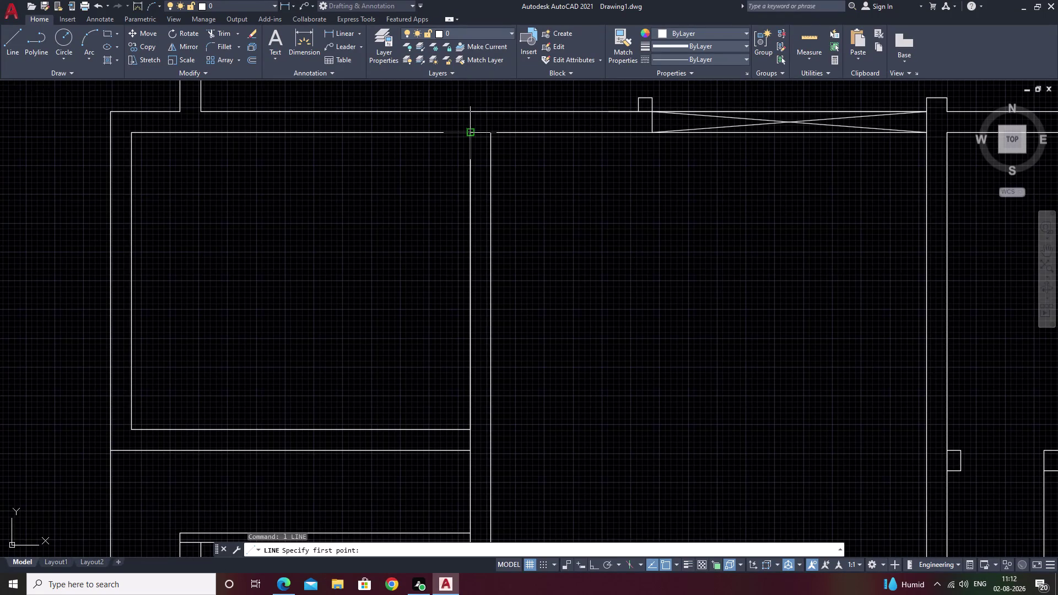
Attempt a line tracked 2' from the top wall, then cancel it.
text(l)
key(space)
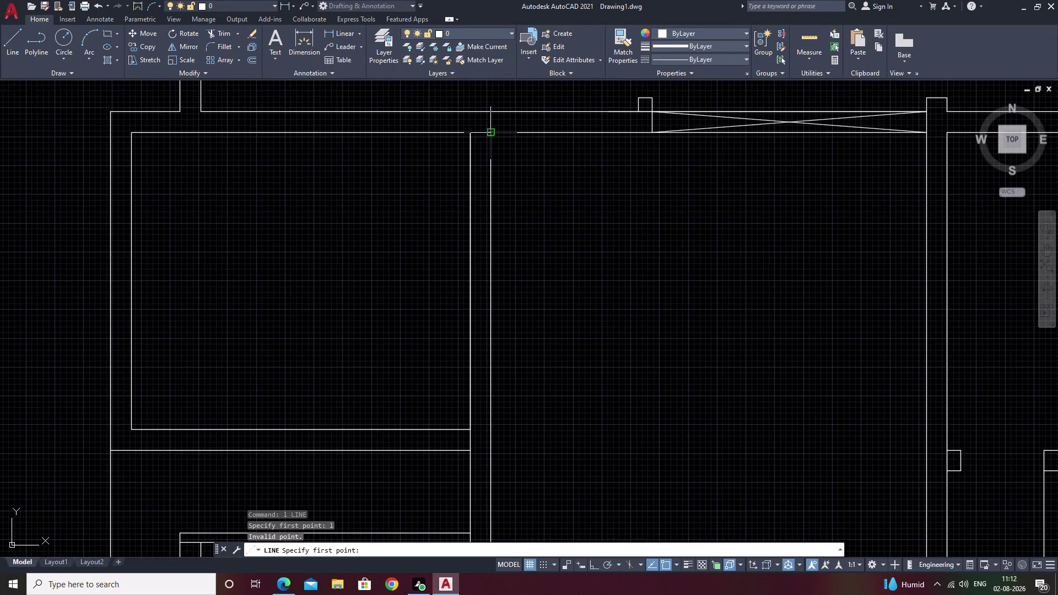
text(tk)
key(space)
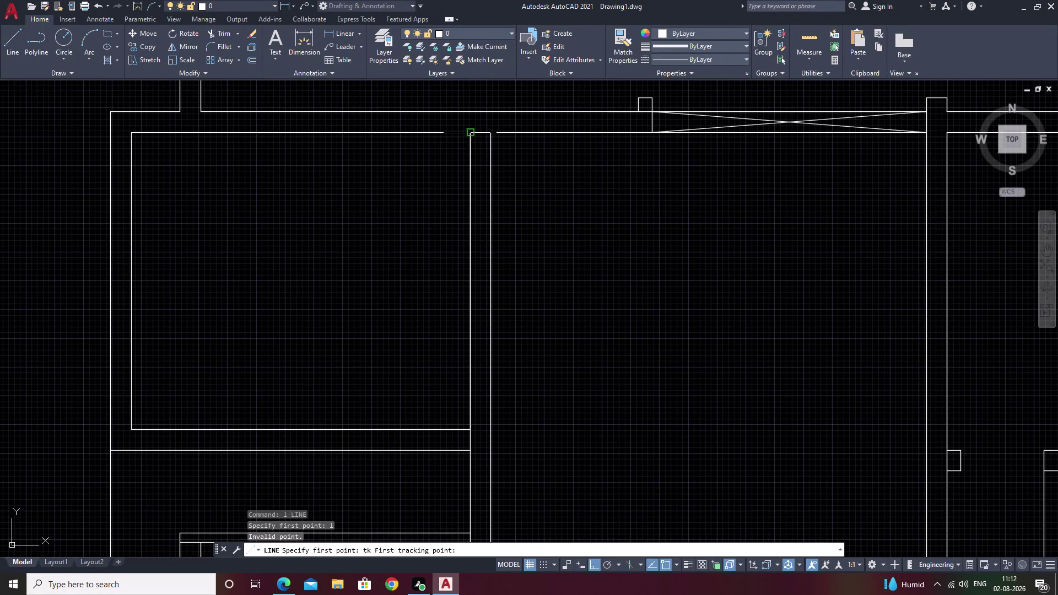
click(469, 134)
text(2)
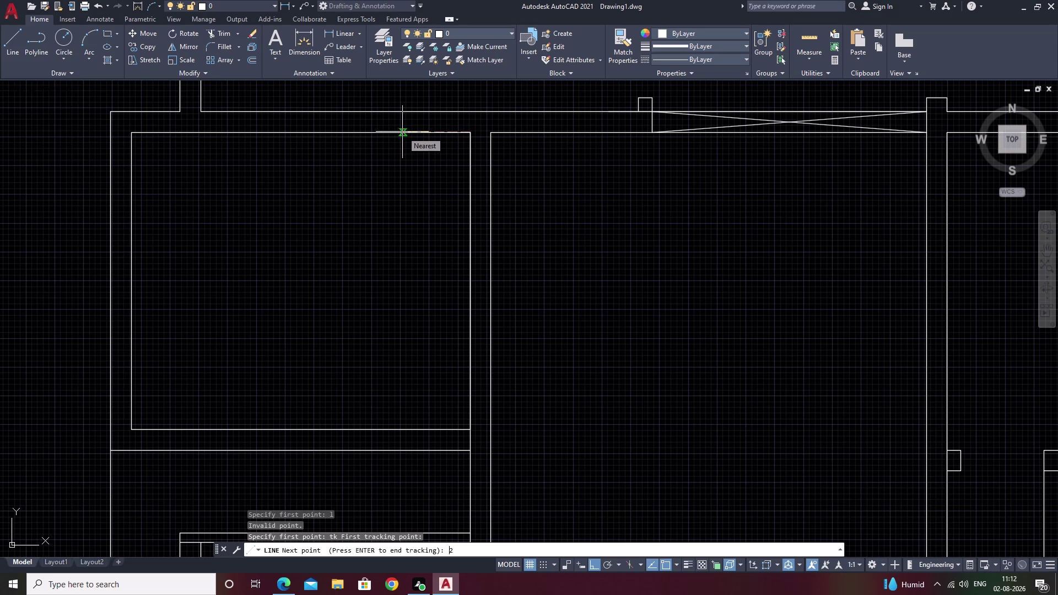
text(')
key(space)
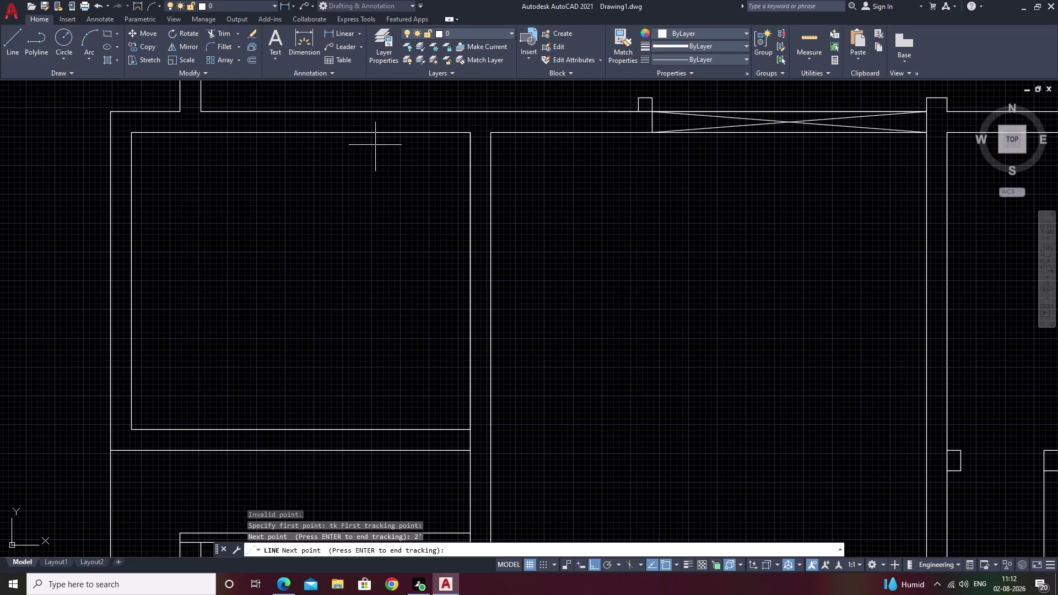
key(Escape)
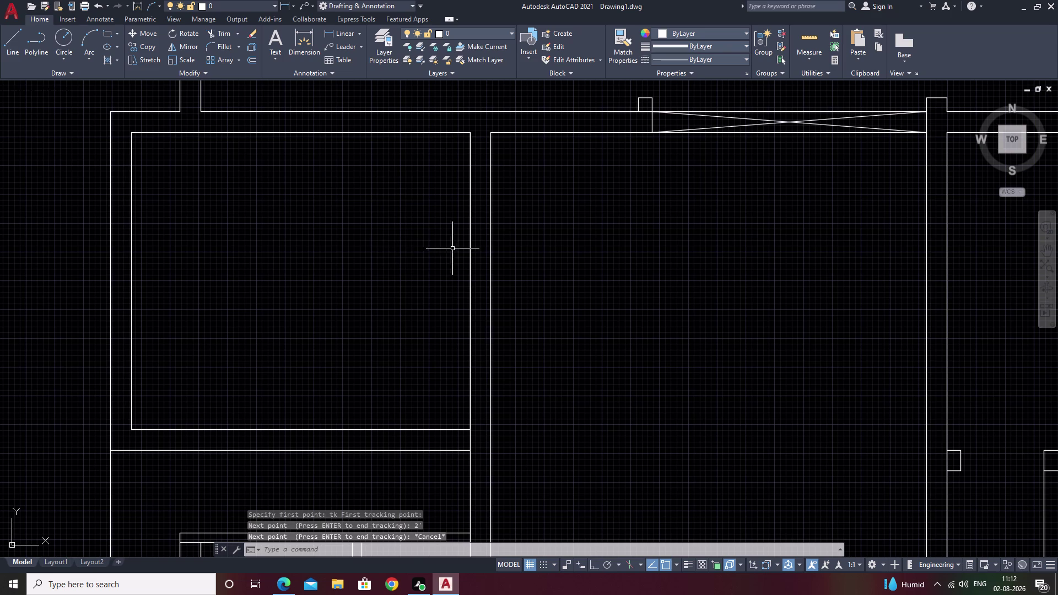
Draw a horizontal line tracked 2' and 5' from the top wall, ending at the right wall.
text(l)
key(space)
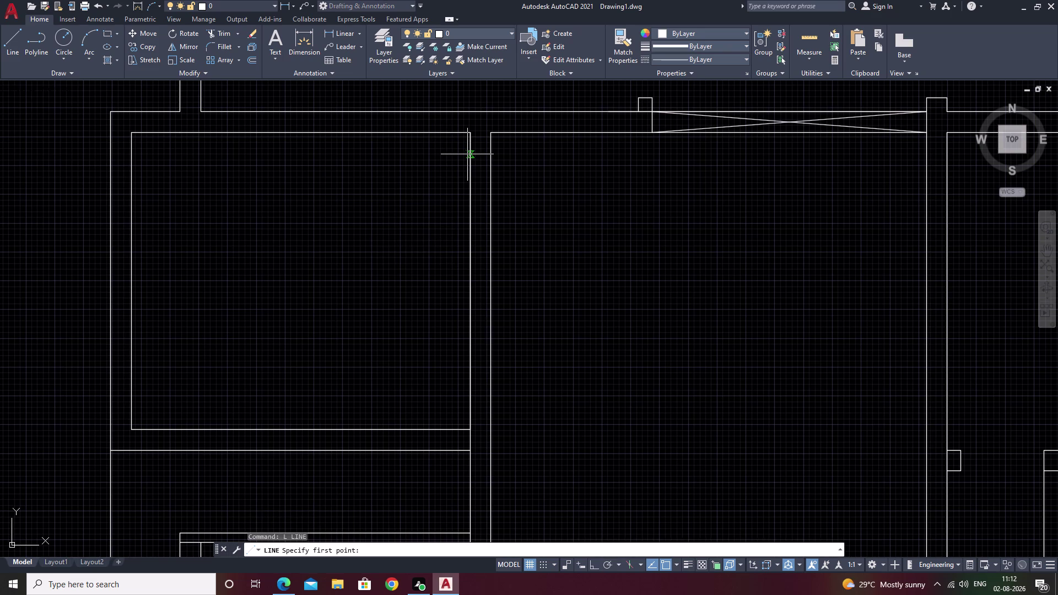
text(tk)
key(space)
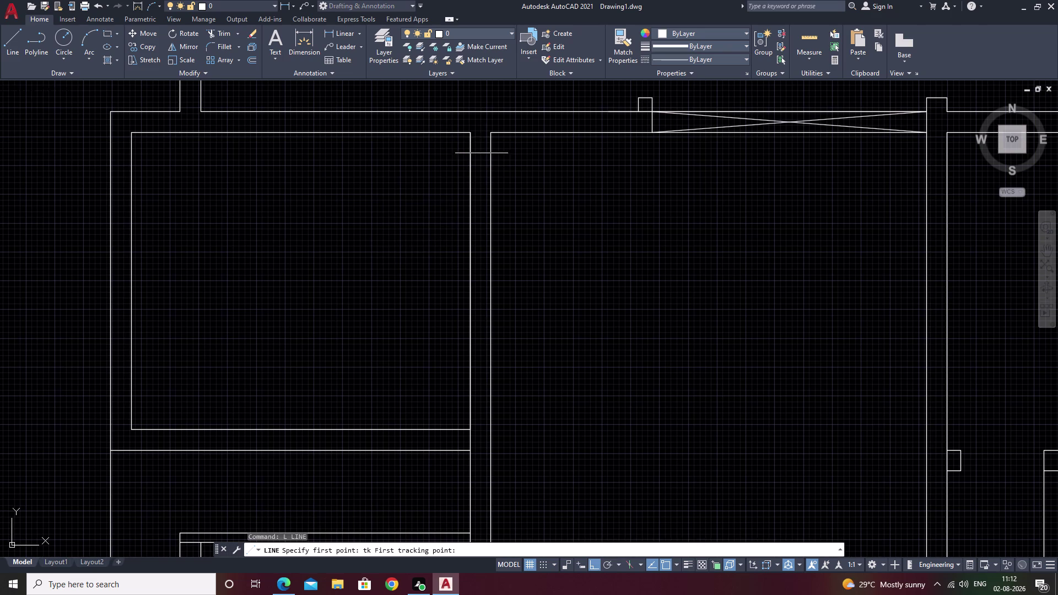
click(470, 134)
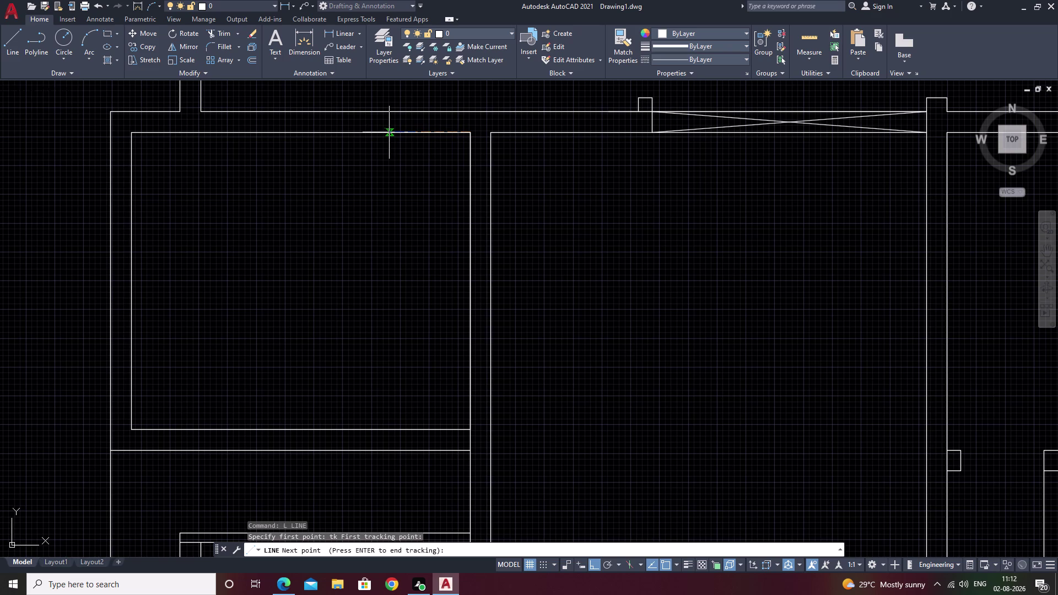
text(2')
key(space)
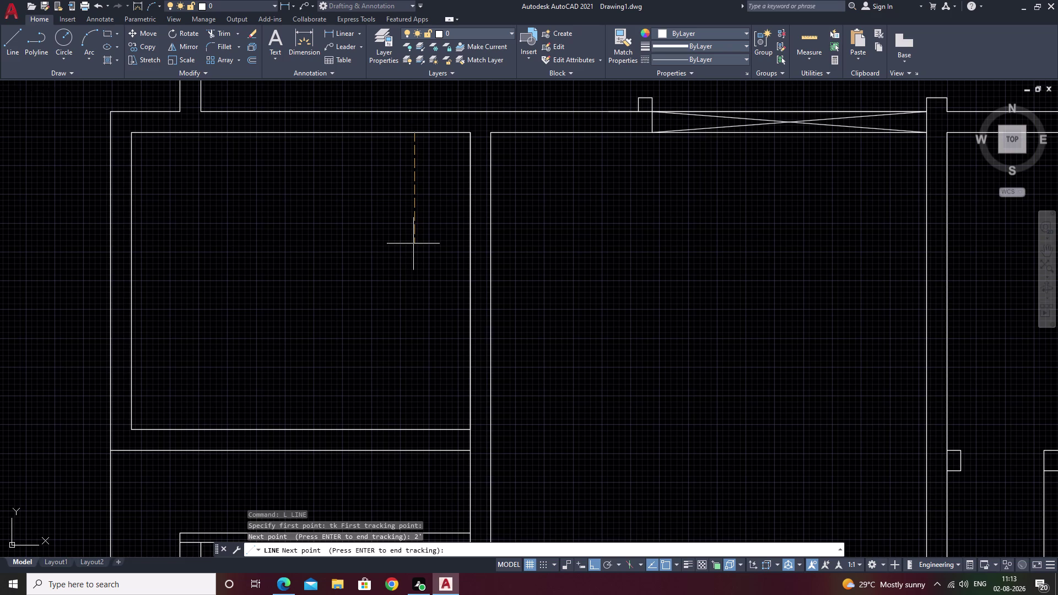
key(5)
key(apostrophe)
key(space)
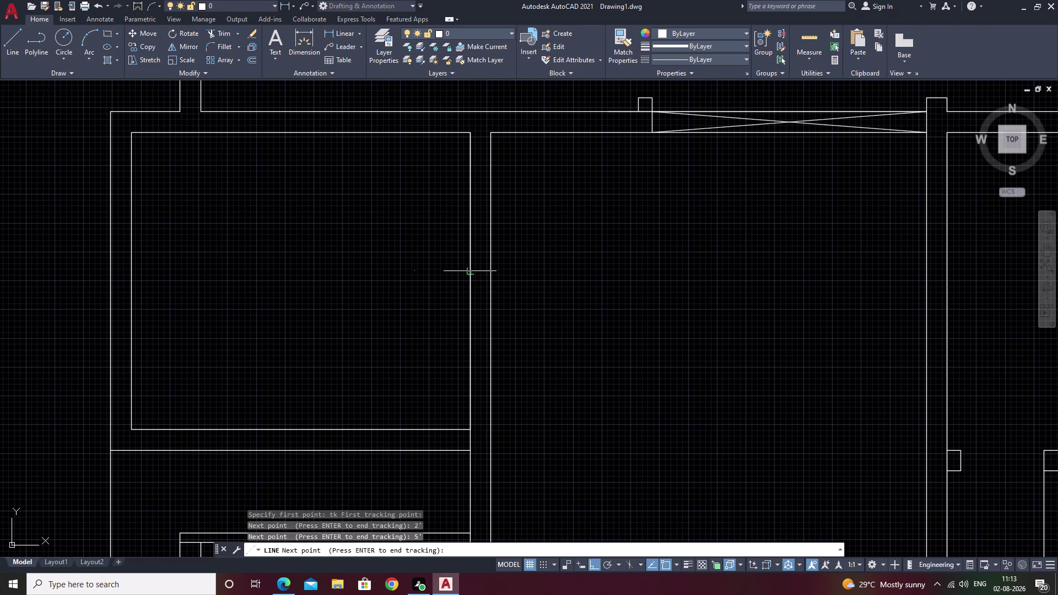
click(415, 272)
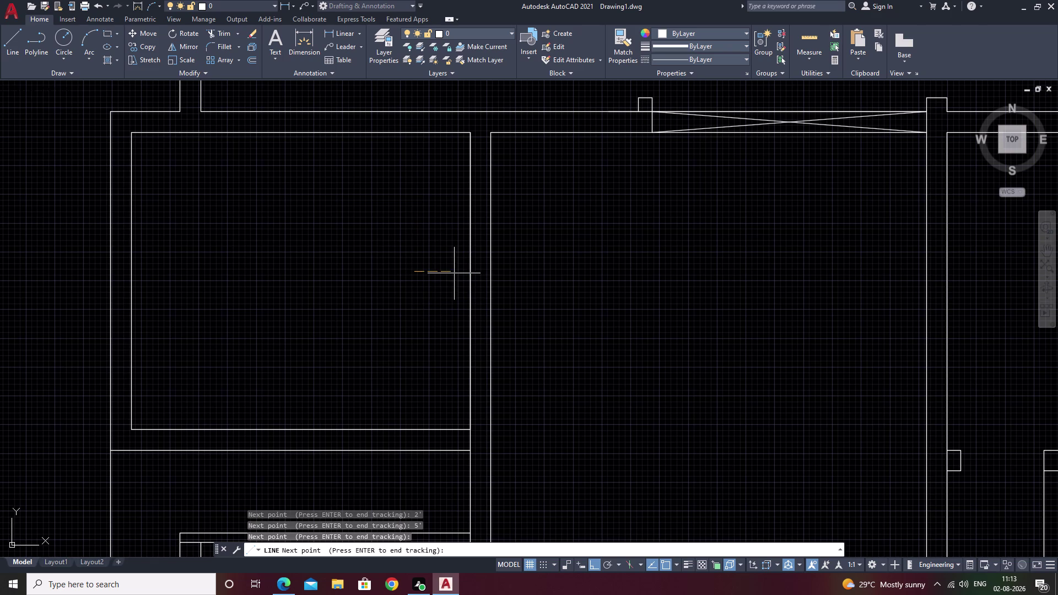
key(space)
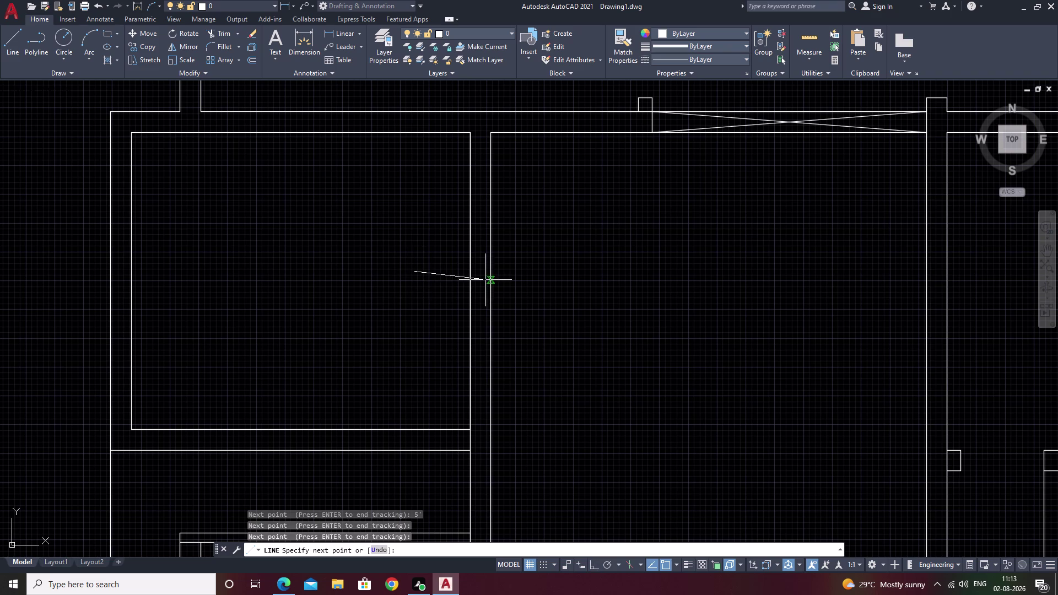
key(F8)
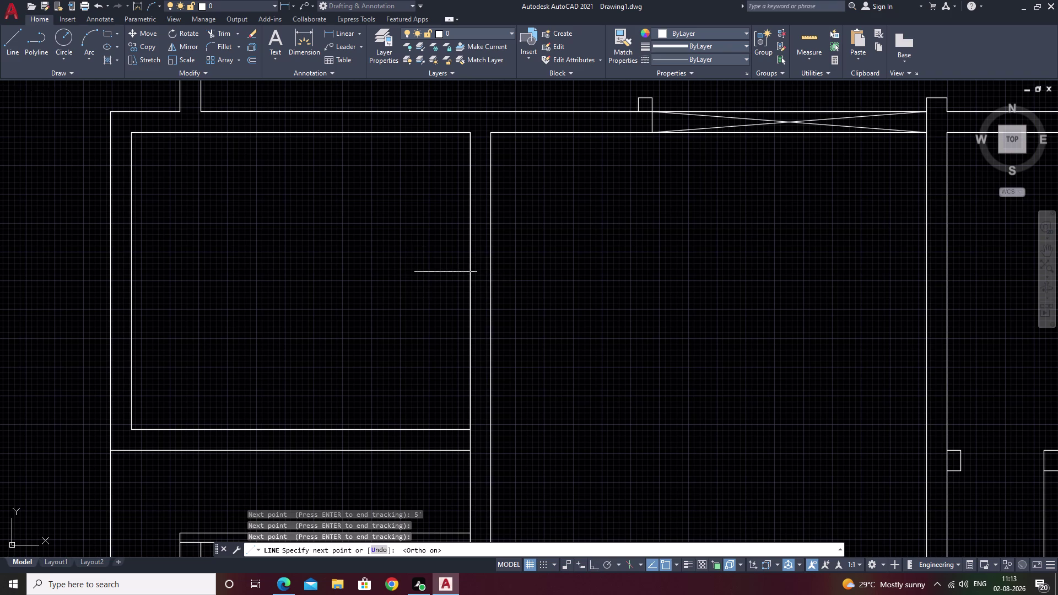
click(467, 273)
key(Escape)
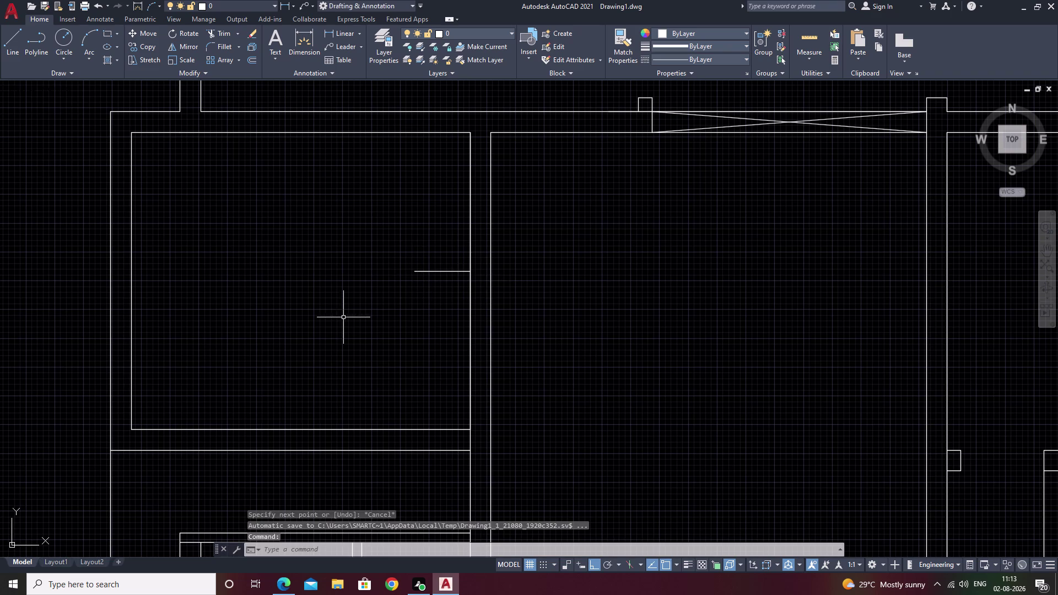
Draw a vertical line from the short line's left end up to the top wall.
text(l)
key(space)
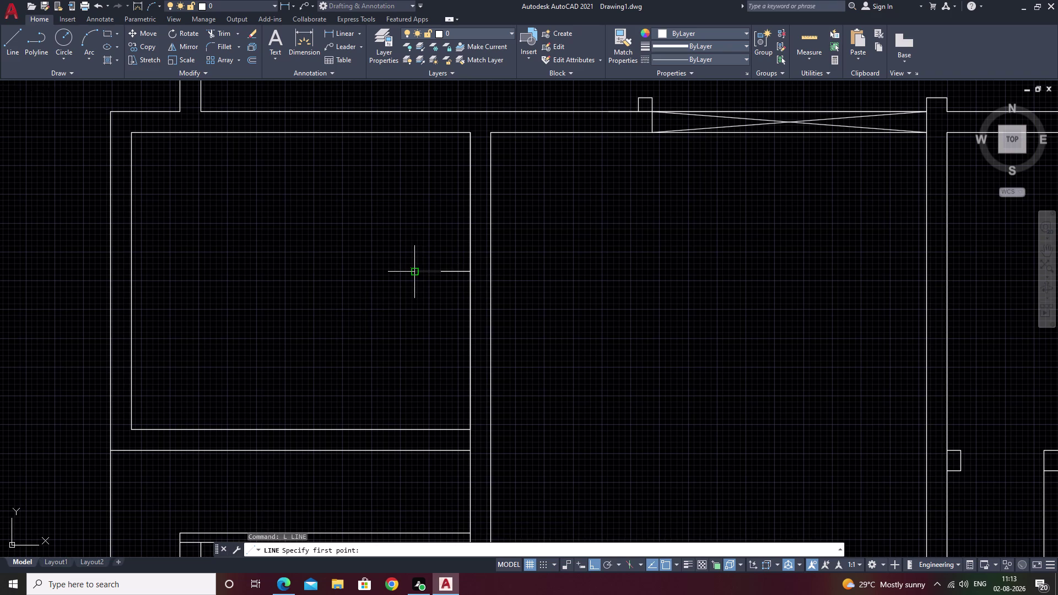
click(415, 270)
click(413, 132)
key(Escape)
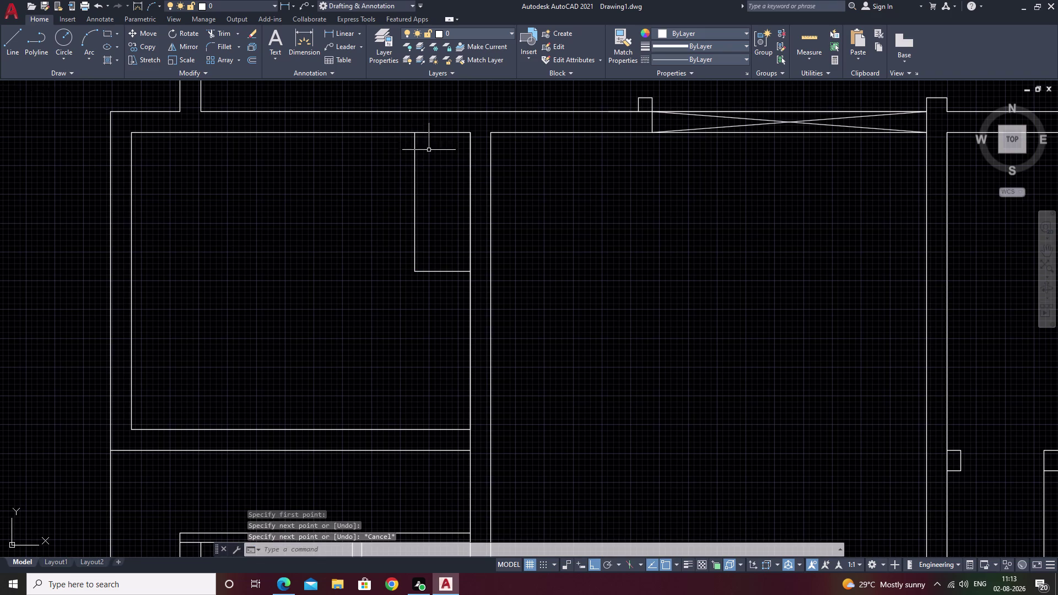
scroll(down, 3)
middle_drag(395, 353, 452, 316)
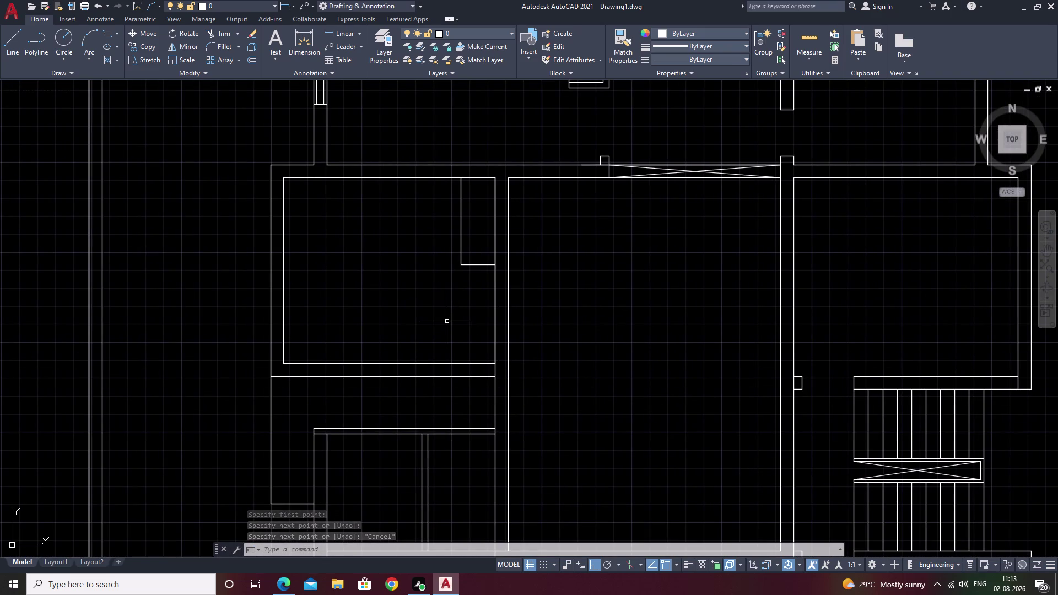
middle_click(447, 322)
key(Escape)
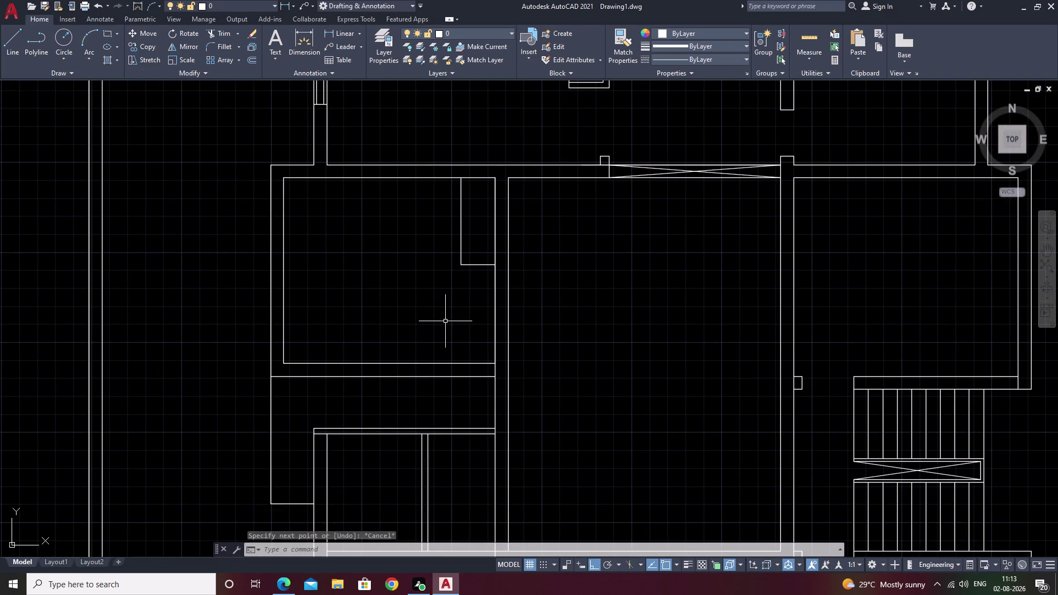
text(o)
key(space)
Offset the short horizontal partition line 4 inches downward.
text(4)
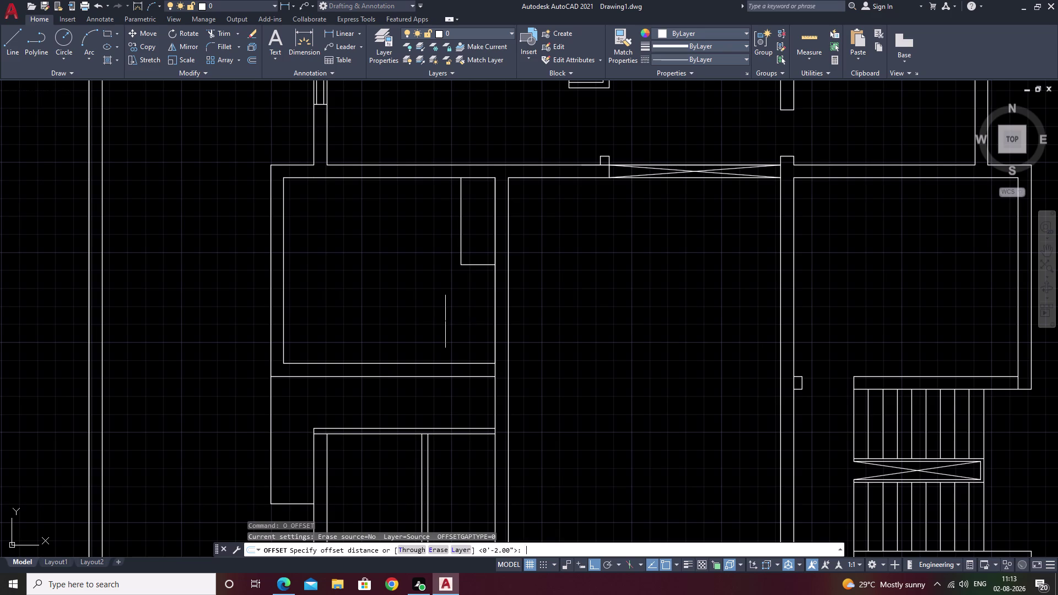
key(space)
double_click(470, 265)
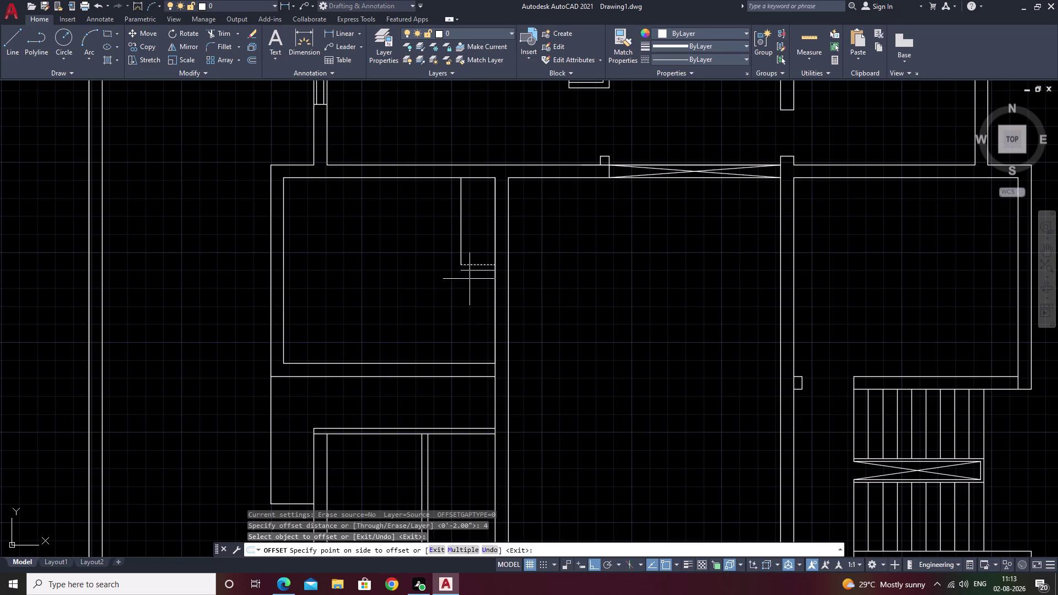
click(471, 282)
key(Escape)
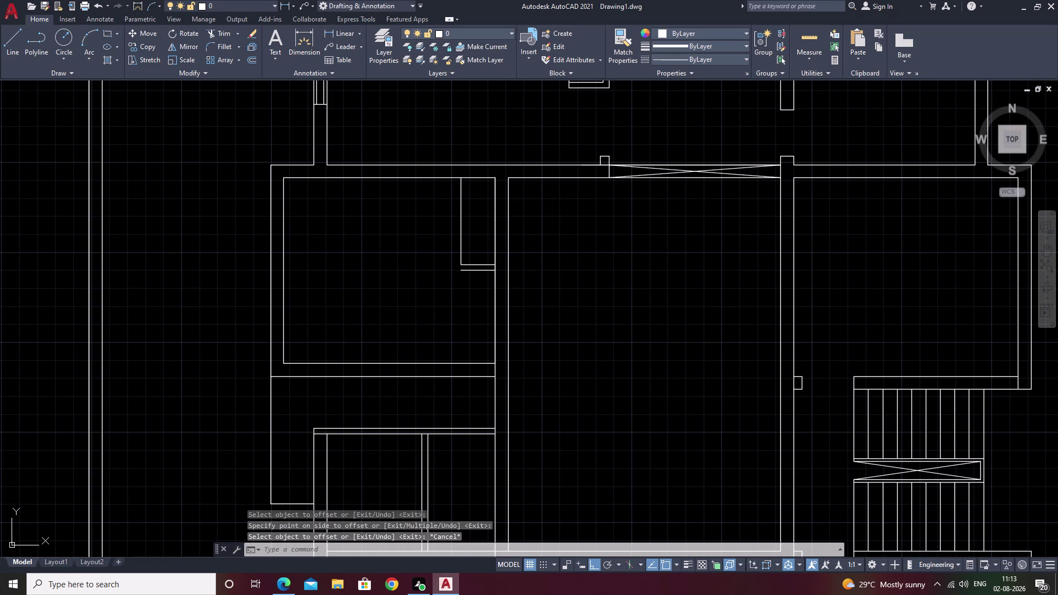
middle_drag(441, 298, 496, 312)
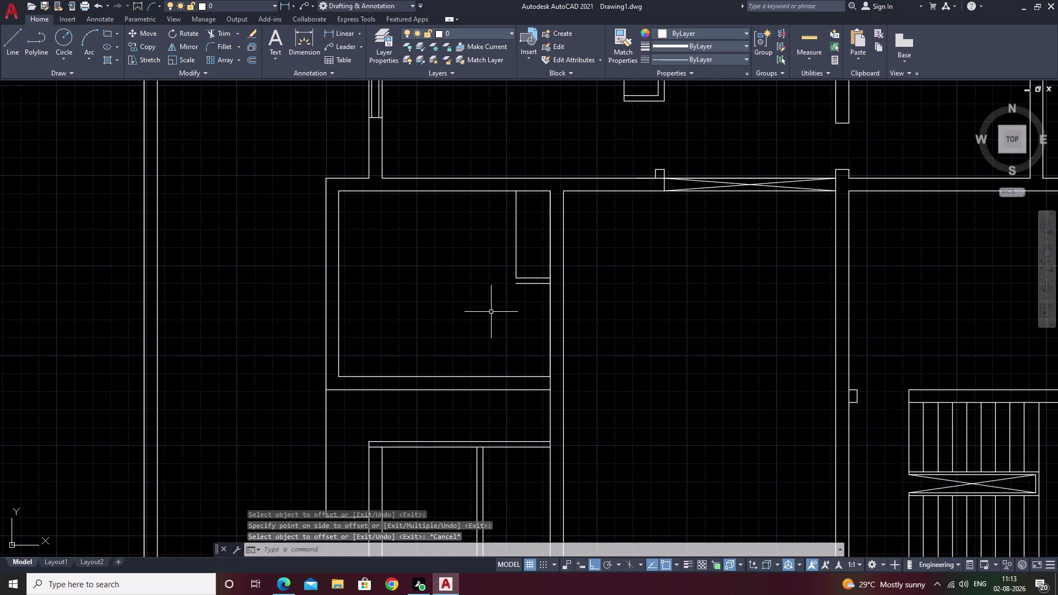
Extend the vertical side line down to meet the new offset line.
text(ex)
key(space)
scroll(up, 3)
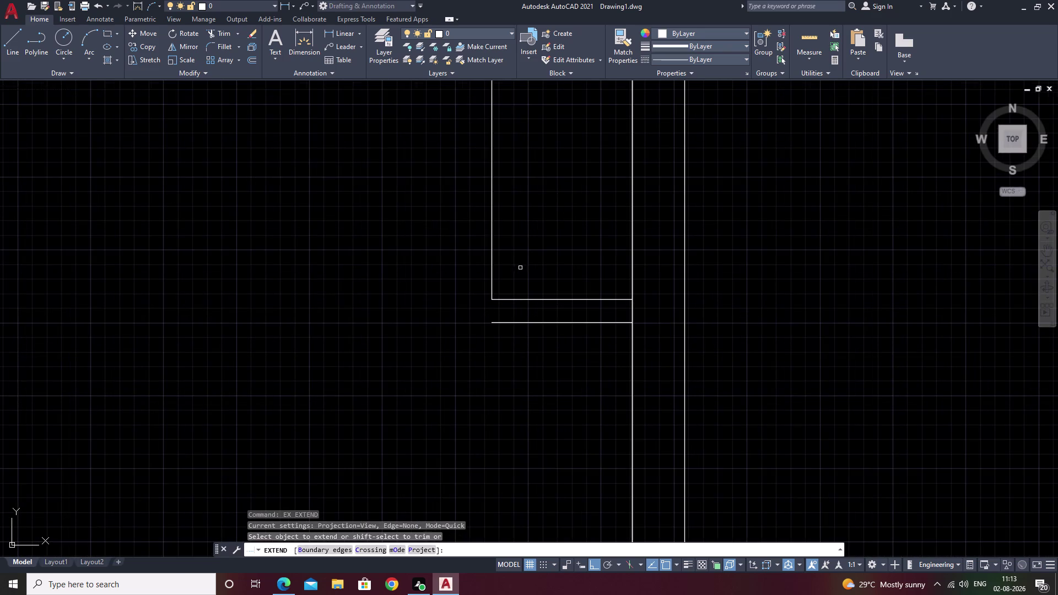
click(490, 278)
key(space)
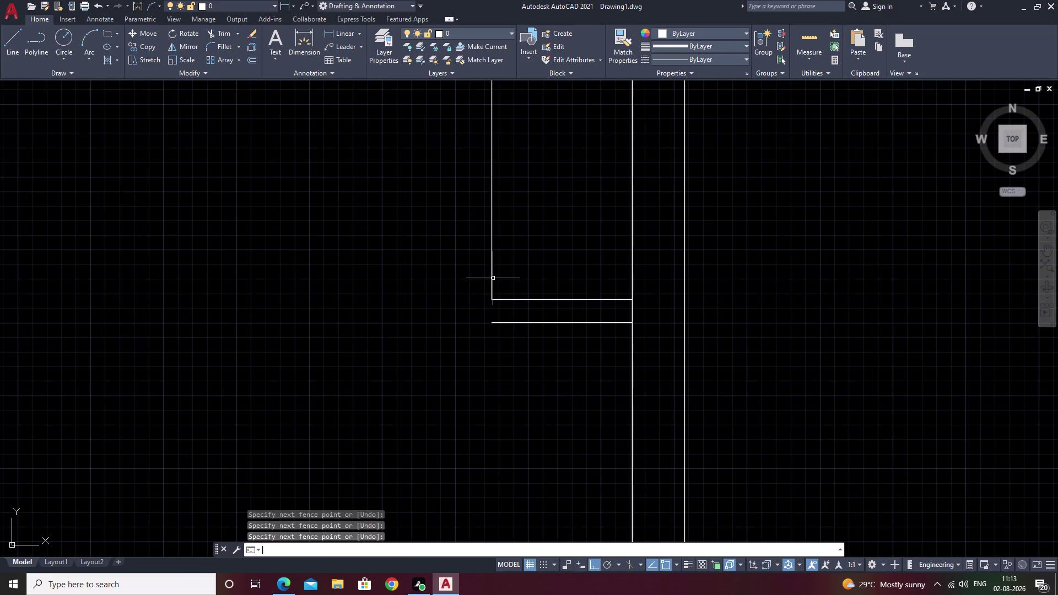
key(space)
click(492, 271)
key(Escape)
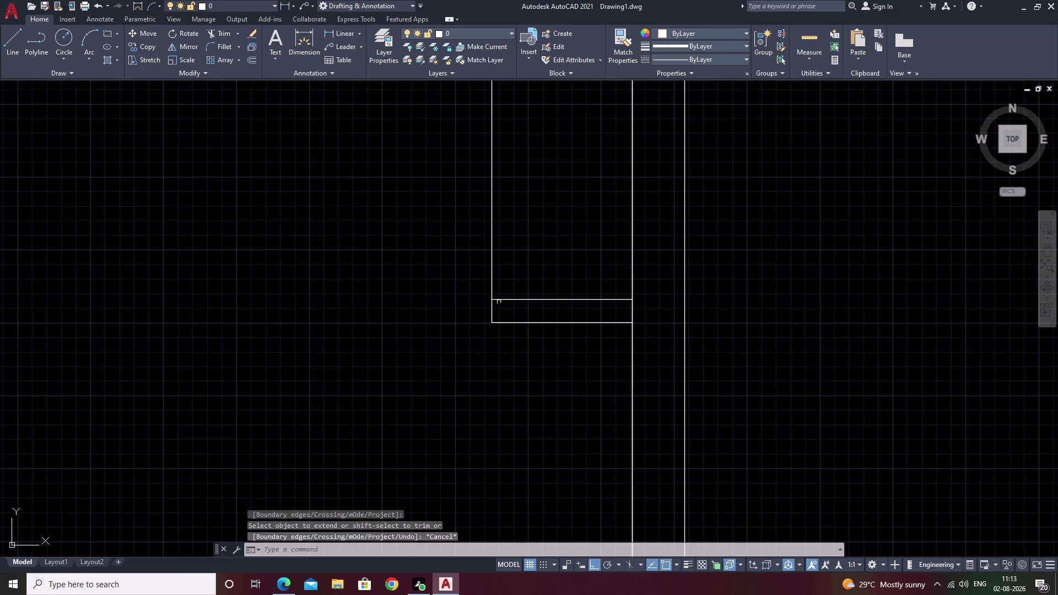
middle_drag(317, 510, 551, 447)
middle_drag(221, 428, 631, 387)
scroll(down, 3)
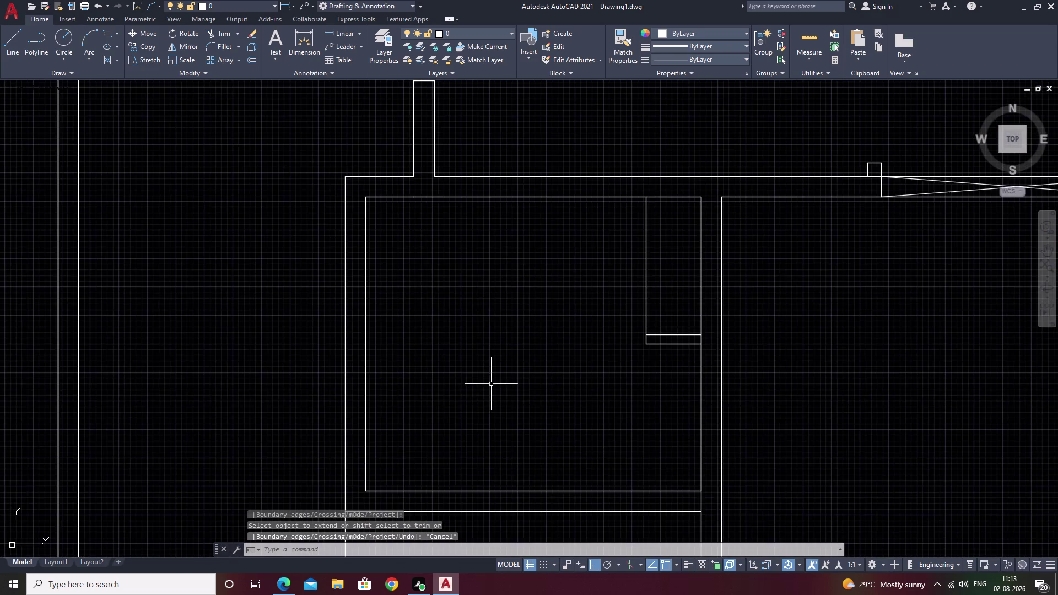
middle_drag(481, 384, 582, 367)
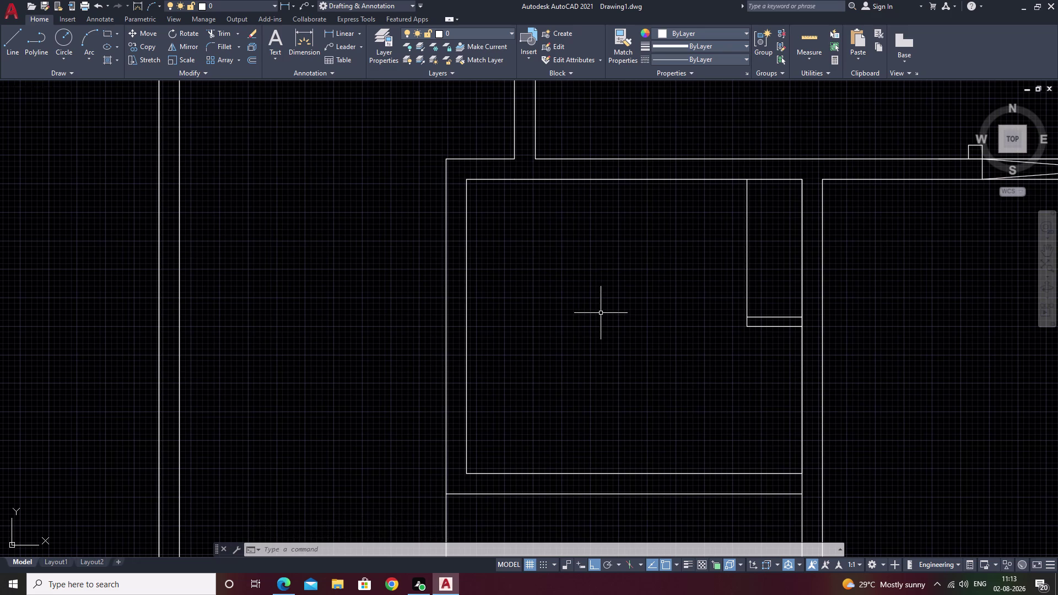
middle_drag(601, 313, 678, 371)
Draw a short line across the left wall starting at its midpoint, using m2p.
key(Escape)
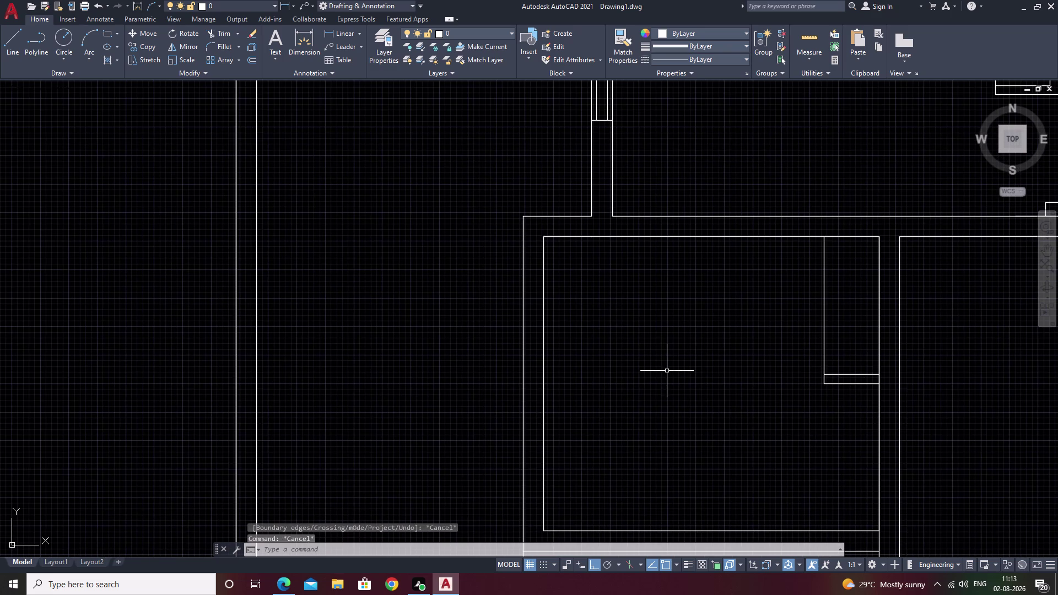
text(l)
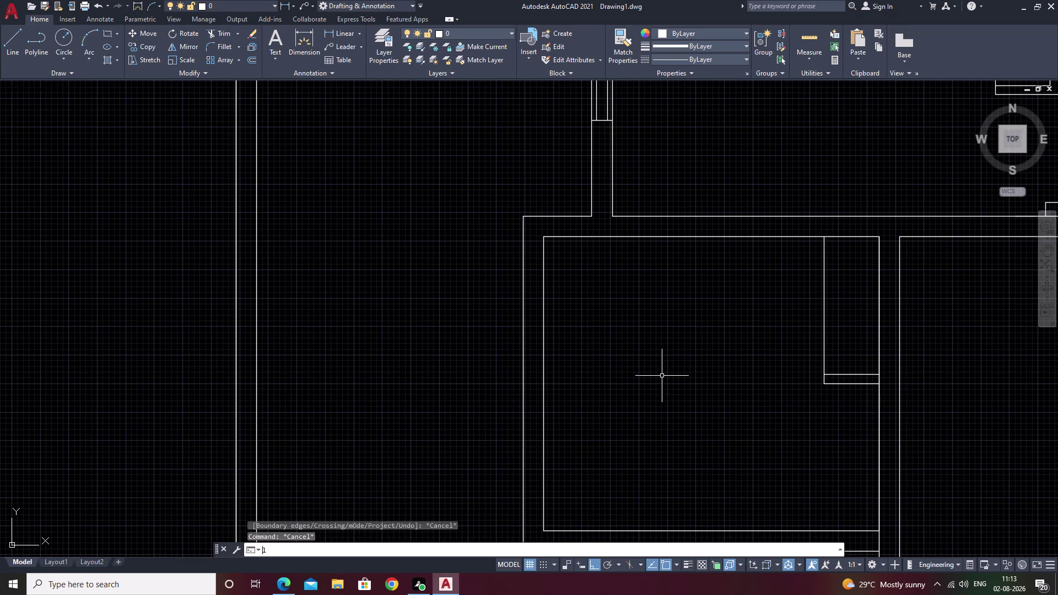
key(space)
text(m)
text(2p)
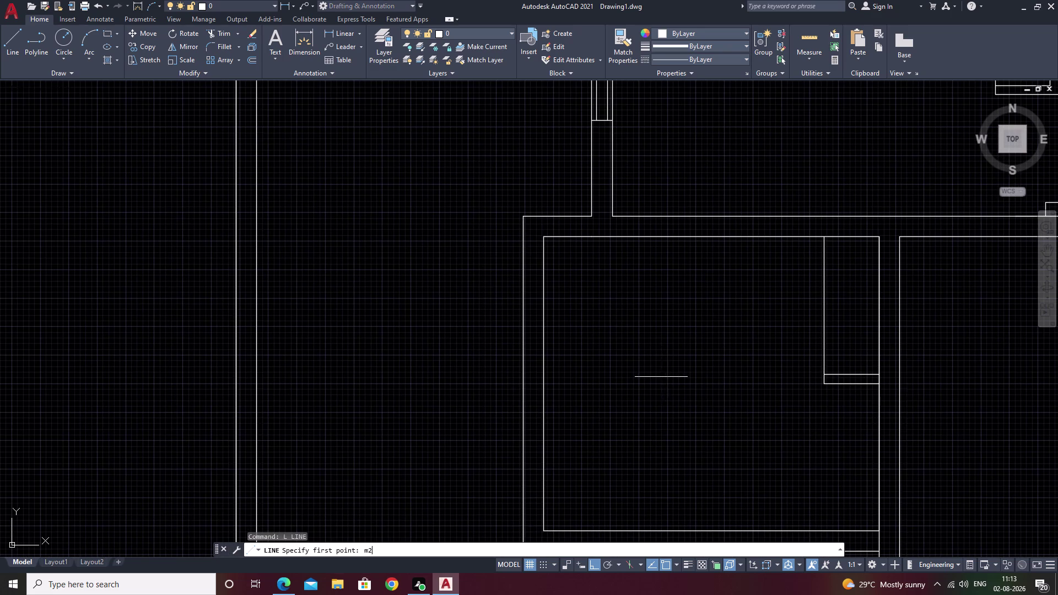
key(space)
click(544, 530)
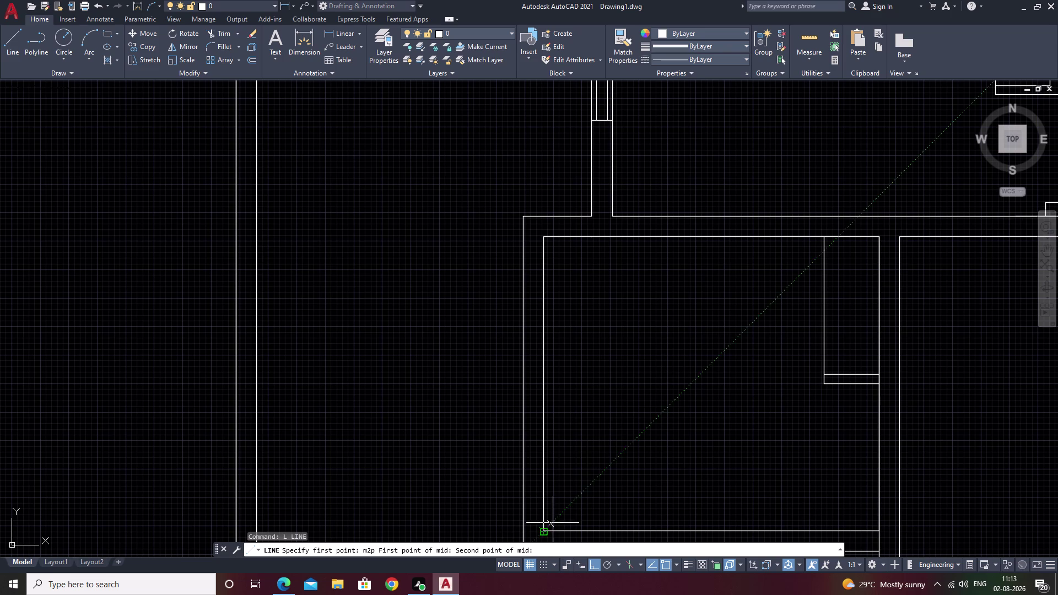
click(543, 238)
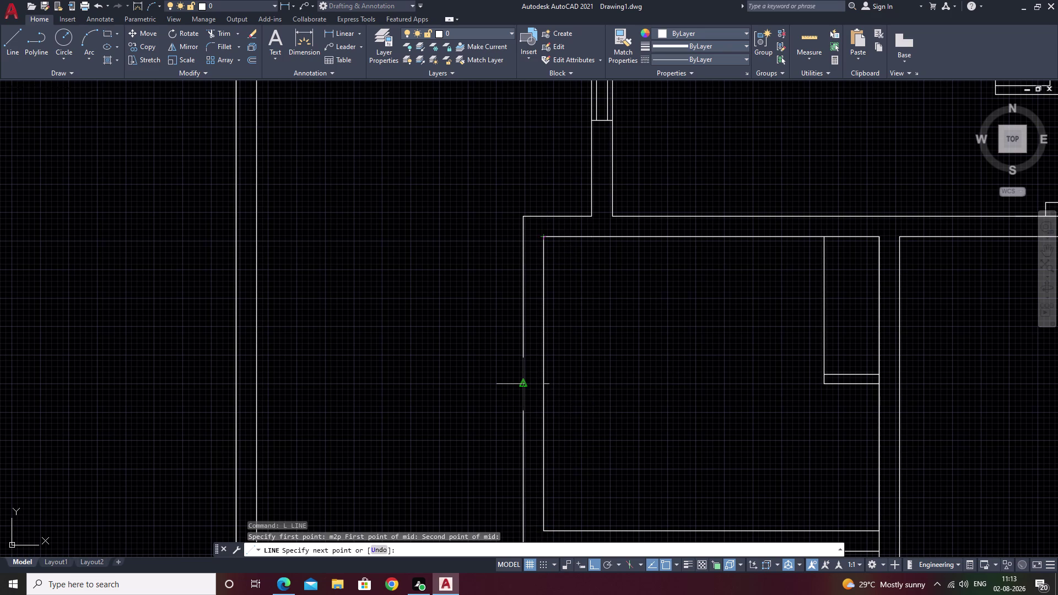
click(525, 383)
right_click(525, 383)
key(Escape)
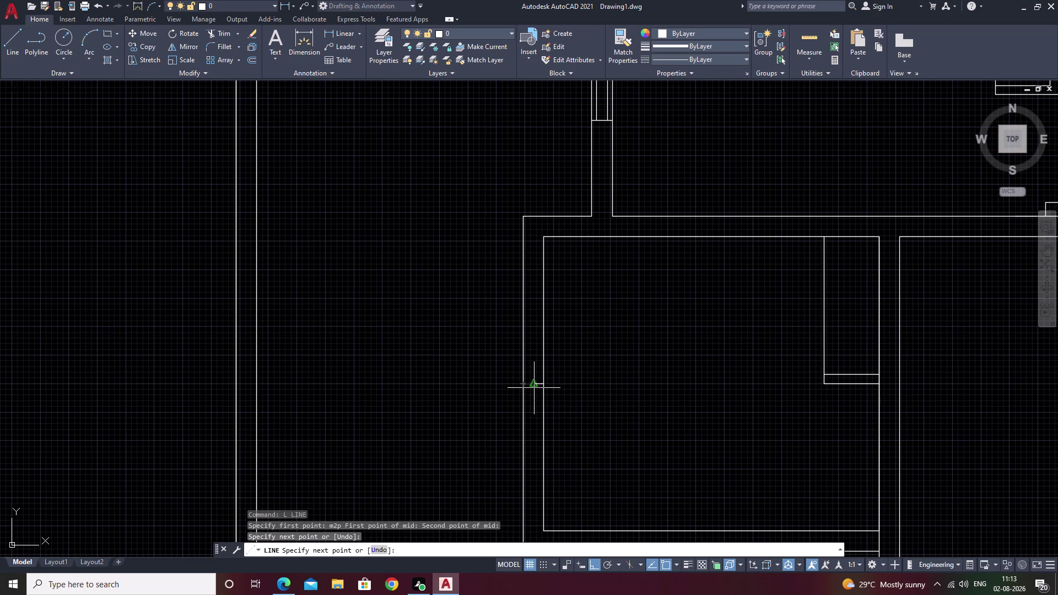
key(Escape)
text(o)
key(space)
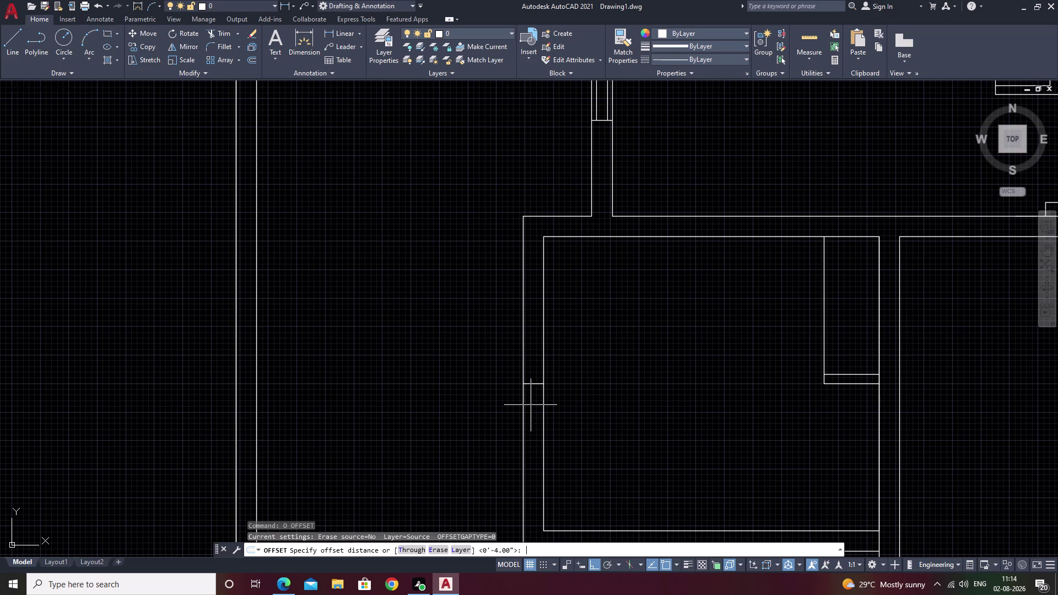
Offset the wall cross line 2.5' twice along the left wall.
scroll(down, 3)
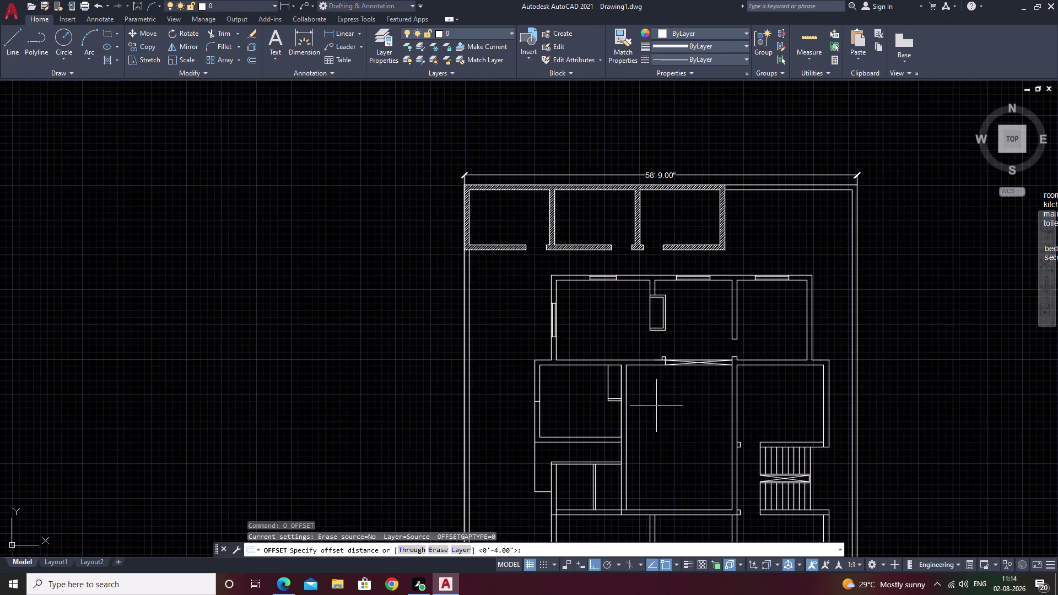
middle_drag(671, 404, 357, 466)
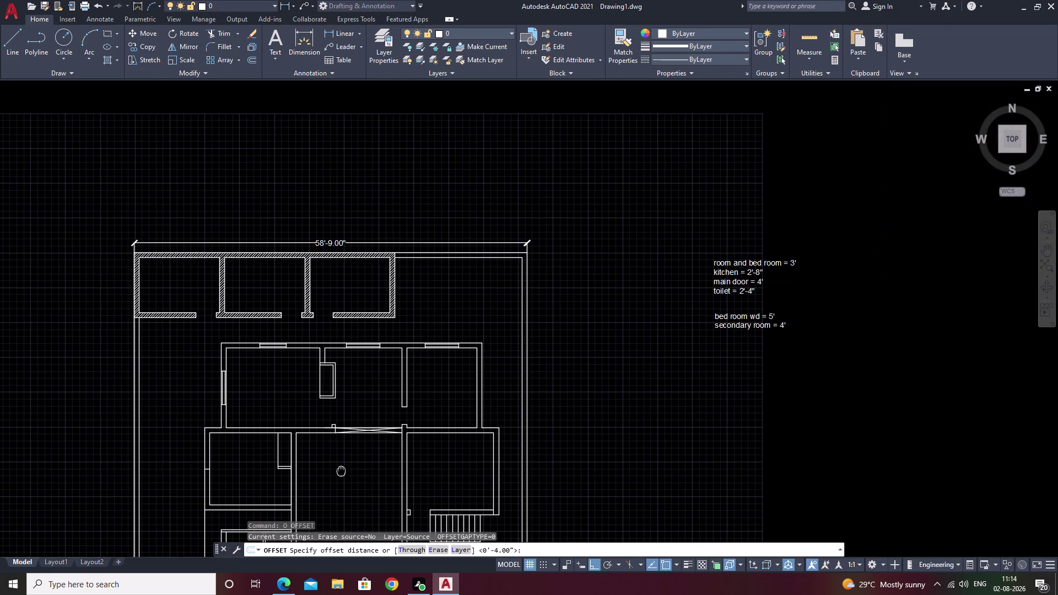
middle_drag(356, 465, 619, 410)
middle_drag(559, 418, 473, 414)
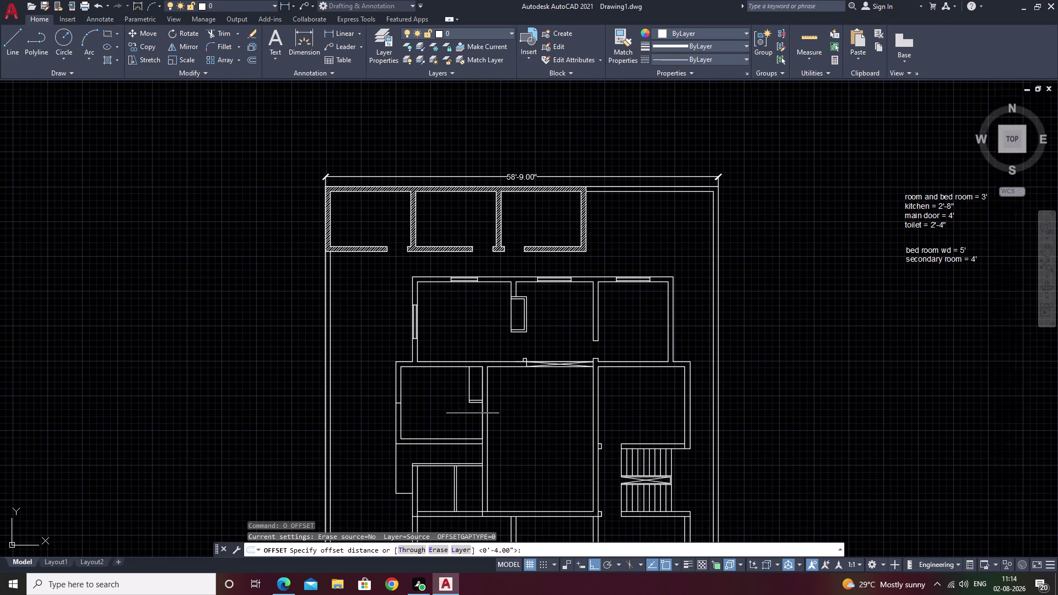
scroll(up, 3)
middle_drag(447, 415, 818, 364)
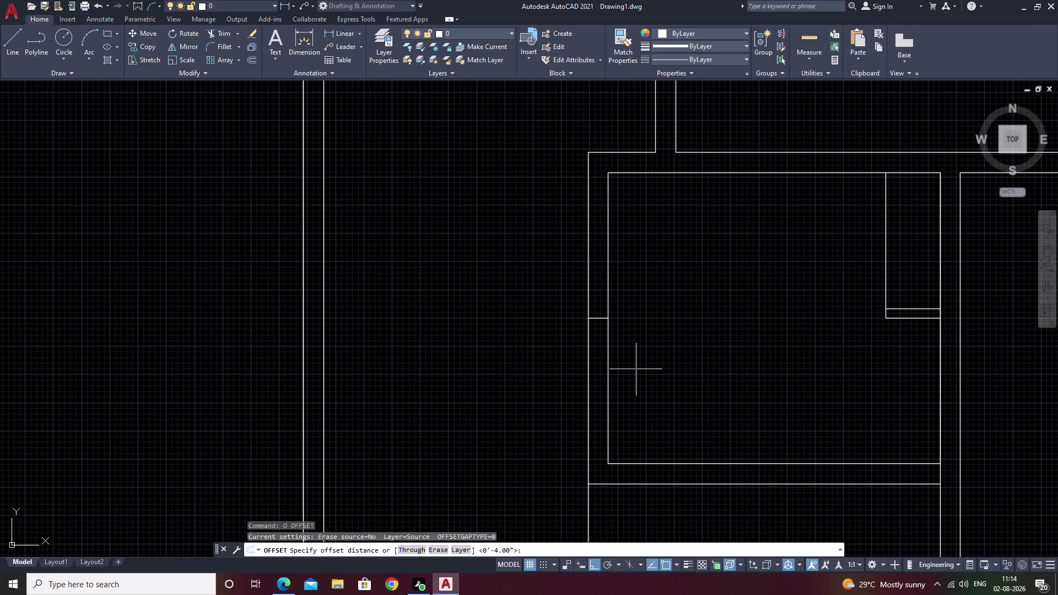
text(2.7)
key(BackSpace)
key(5)
text(')
key(space)
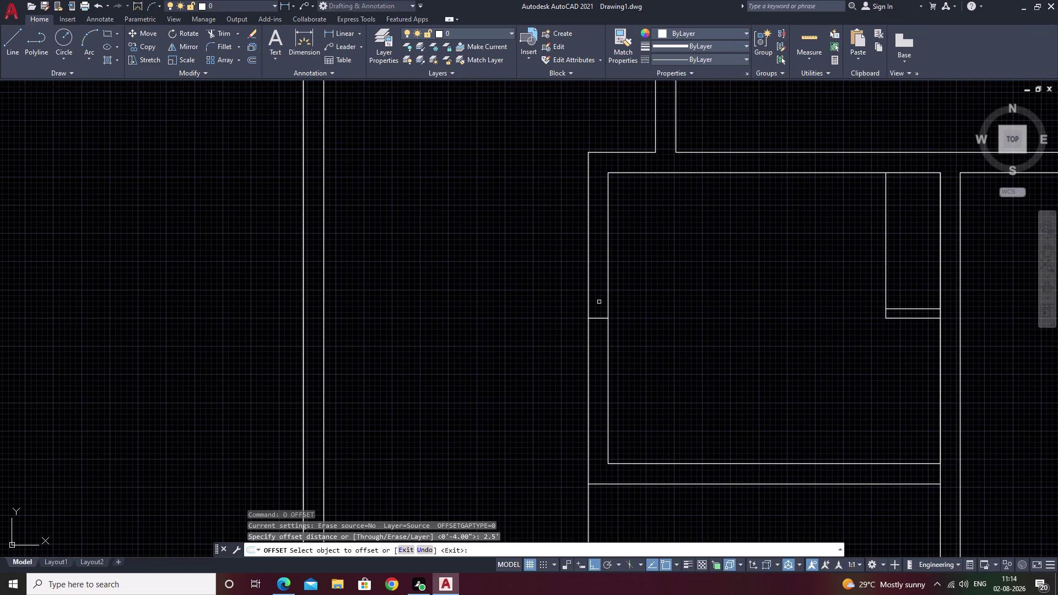
scroll(up, 3)
click(597, 327)
click(600, 247)
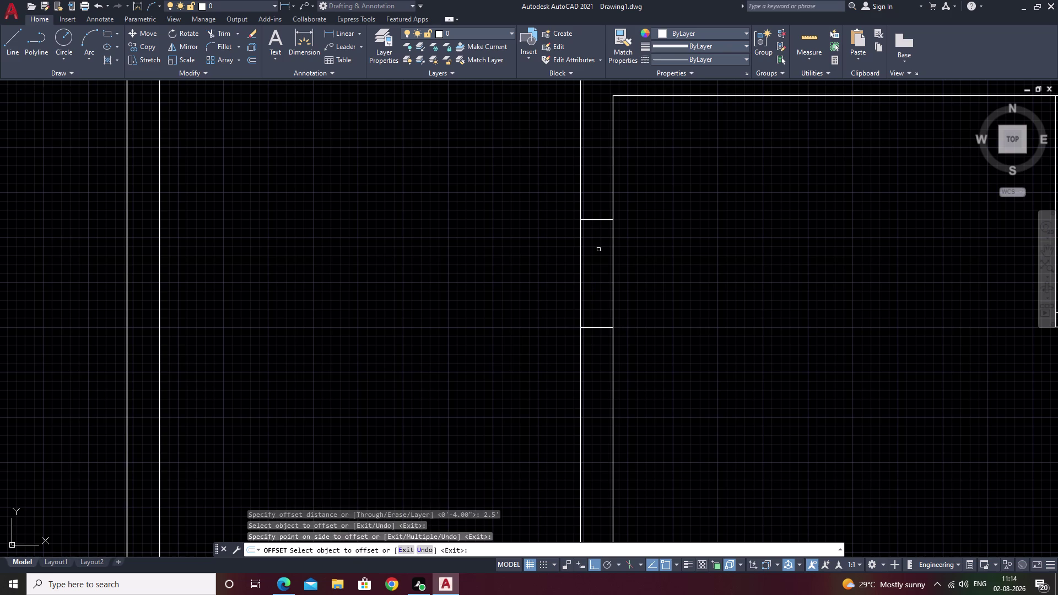
click(596, 328)
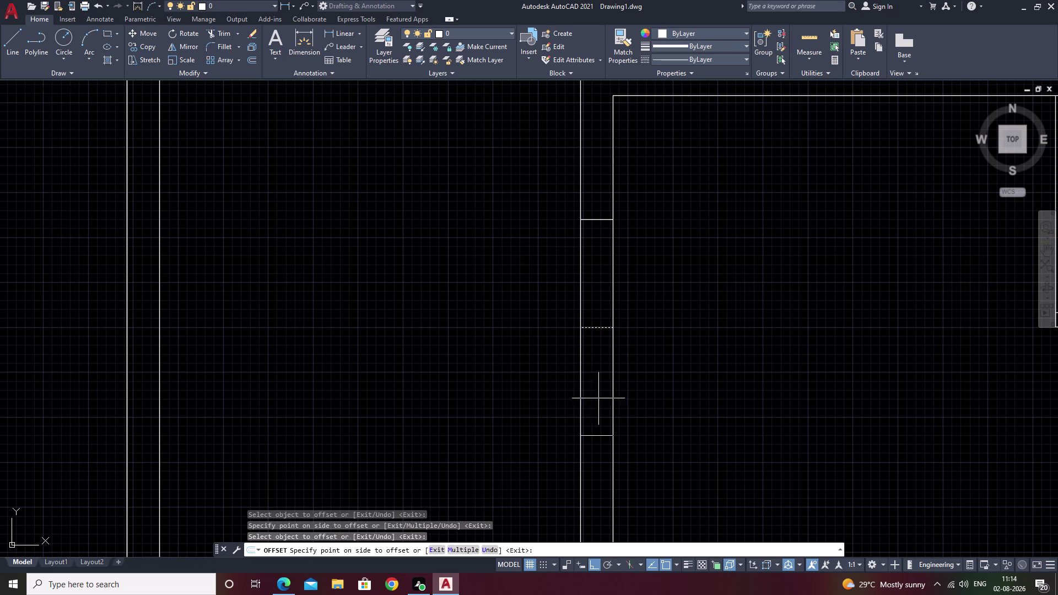
click(599, 398)
scroll(down, 3)
middle_drag(649, 398, 649, 379)
key(Escape)
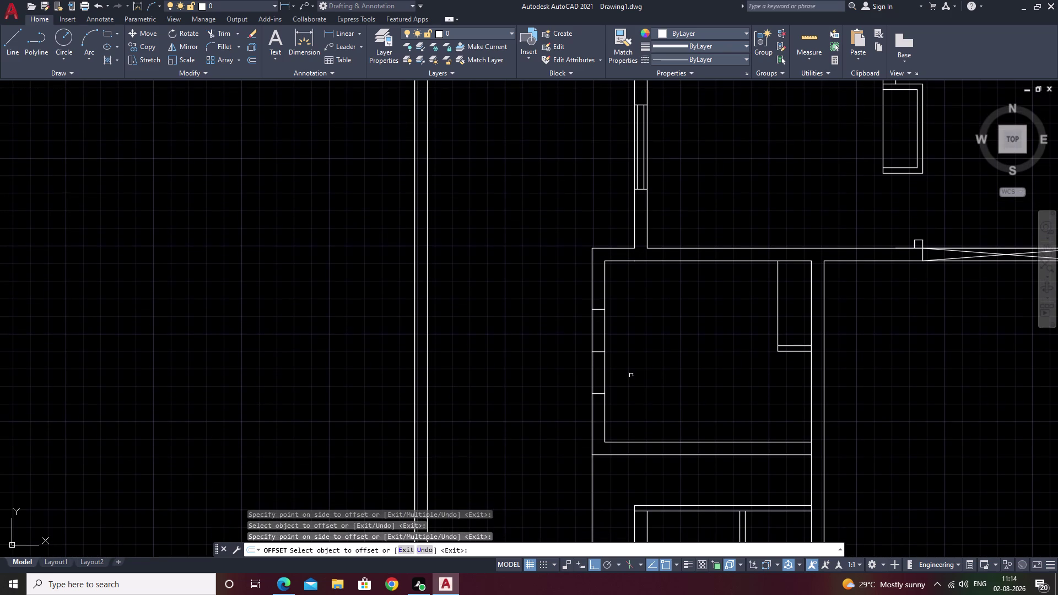
Offset the outer and inner wall lines 2 inward to form the window lines.
scroll(up, 3)
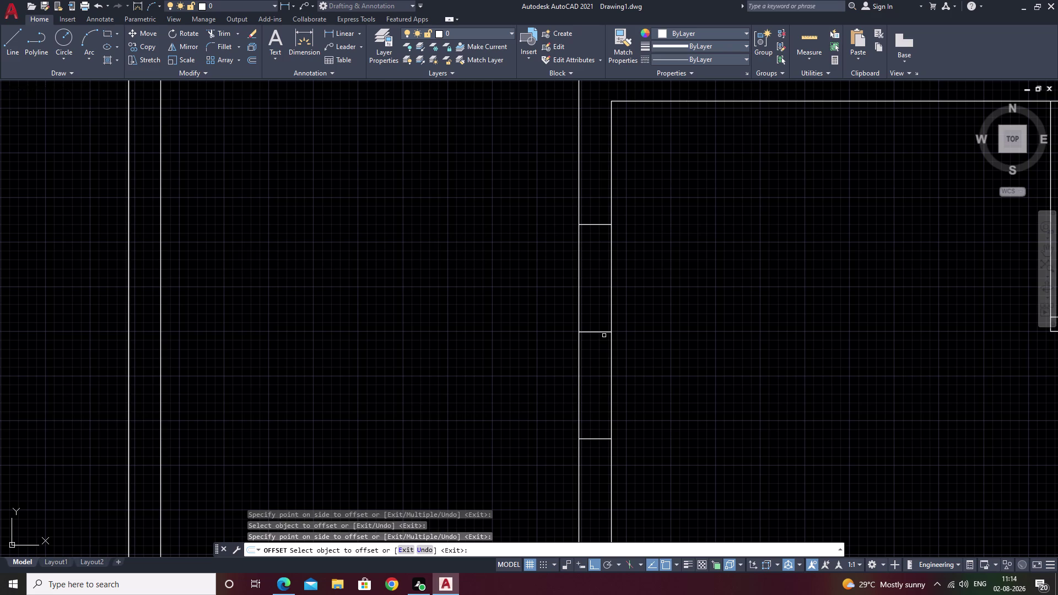
key(Escape)
text(o)
key(space)
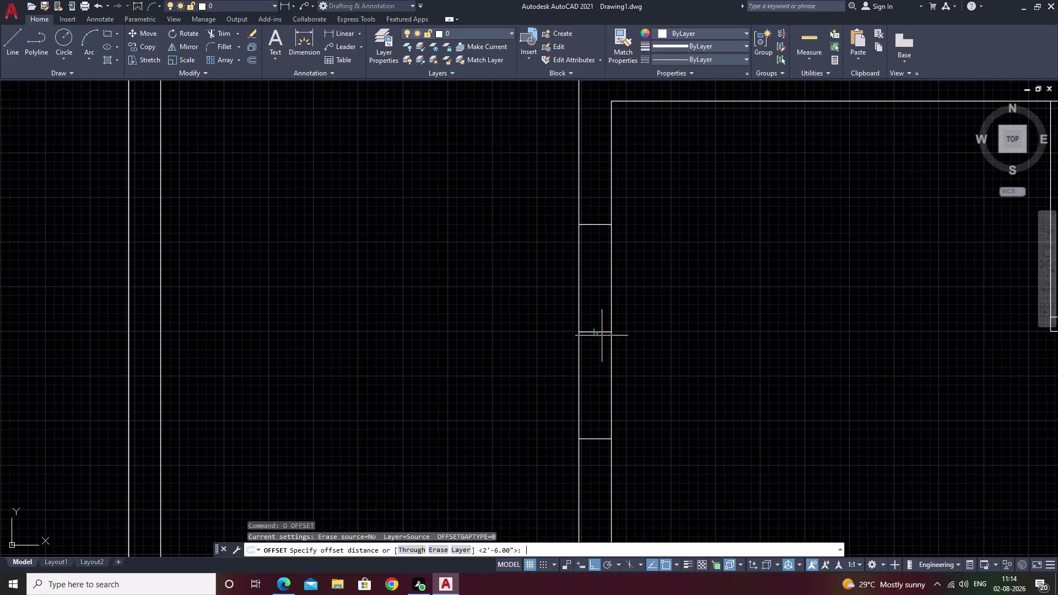
key(2)
key(space)
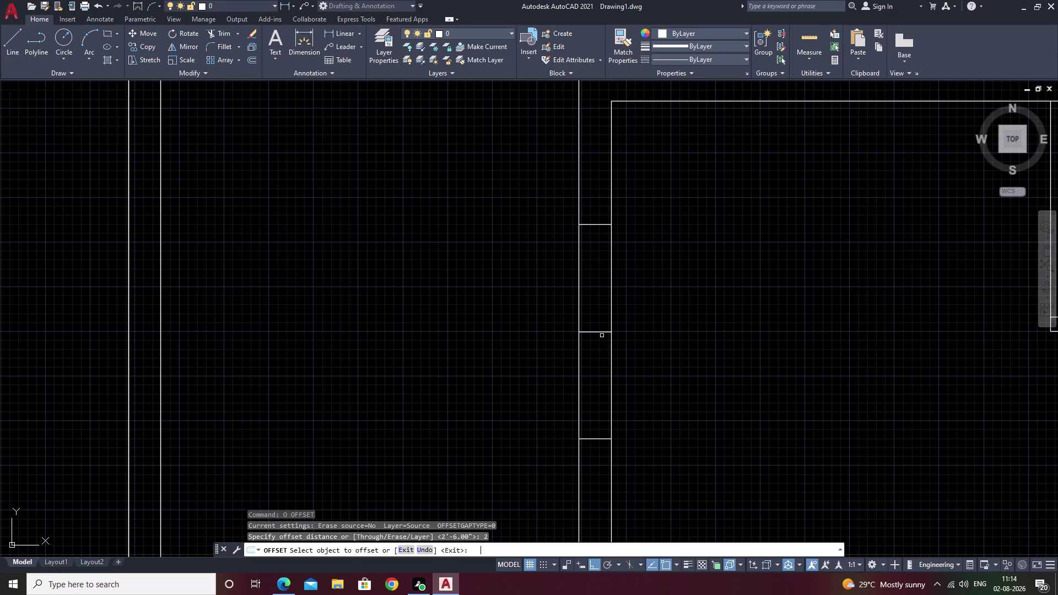
click(611, 296)
click(592, 301)
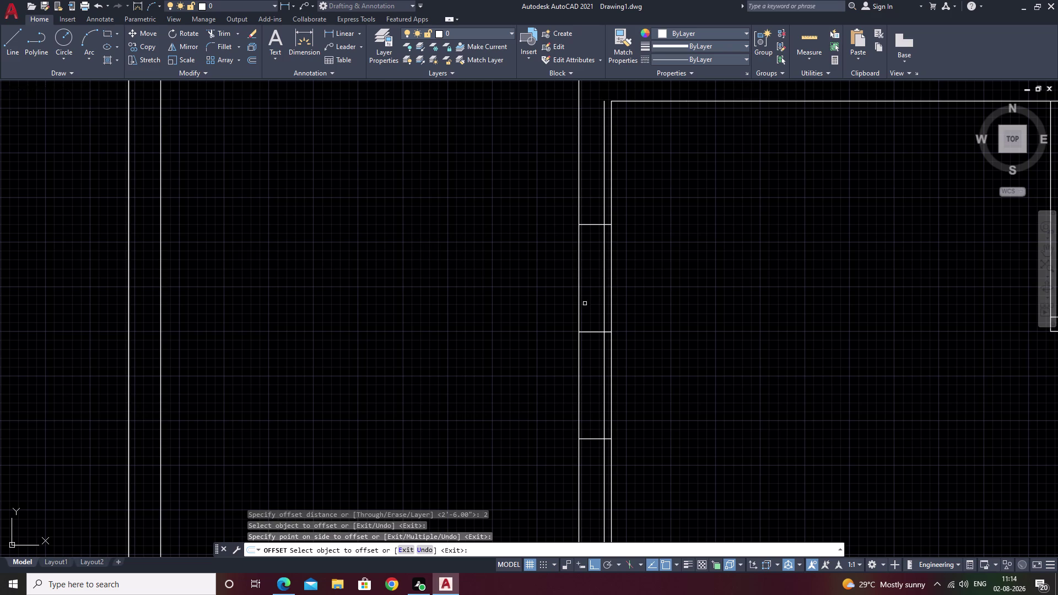
click(579, 307)
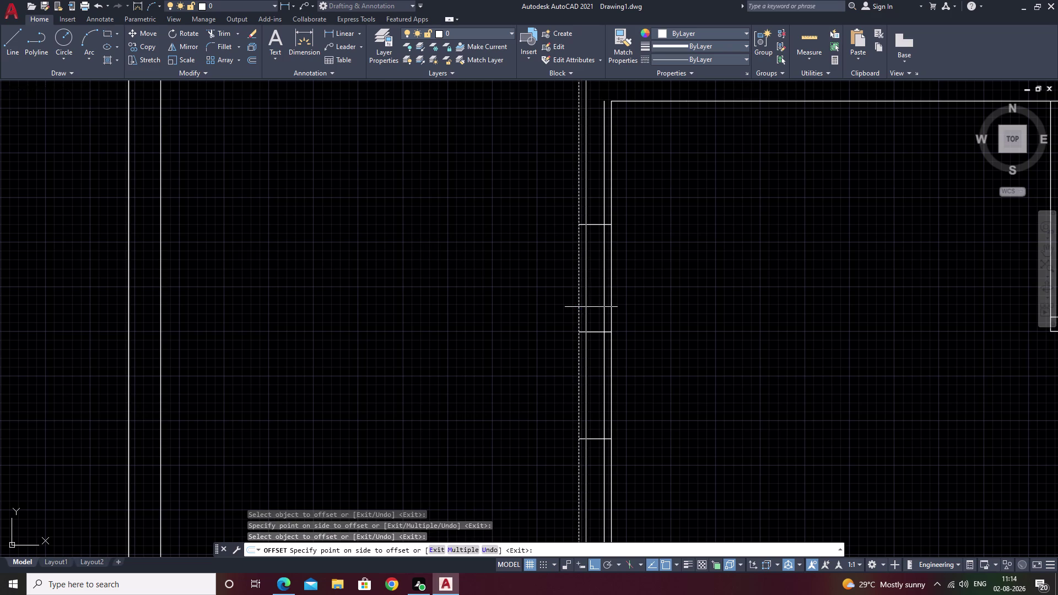
click(592, 306)
key(Escape)
Trim the inner window lines beyond both ends of the opening.
text(tr)
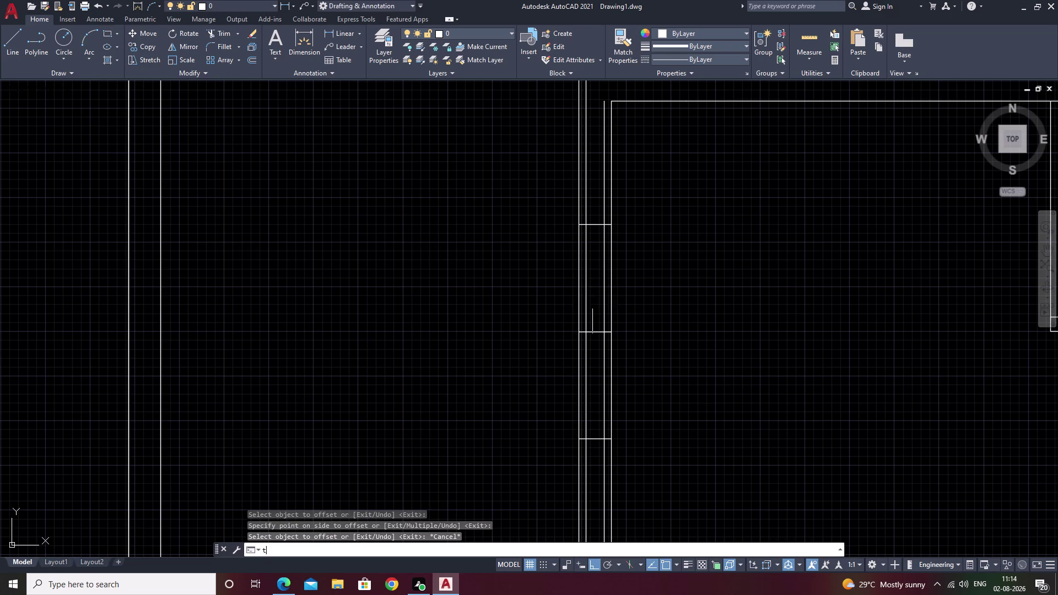
key(space)
scroll(up, 3)
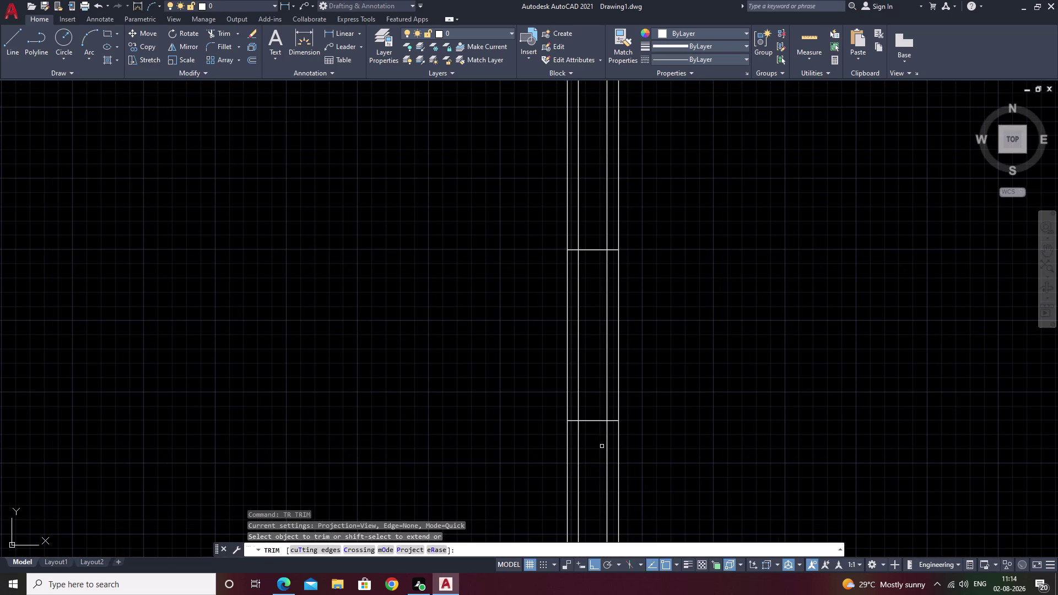
drag(609, 431, 580, 436)
click(579, 436)
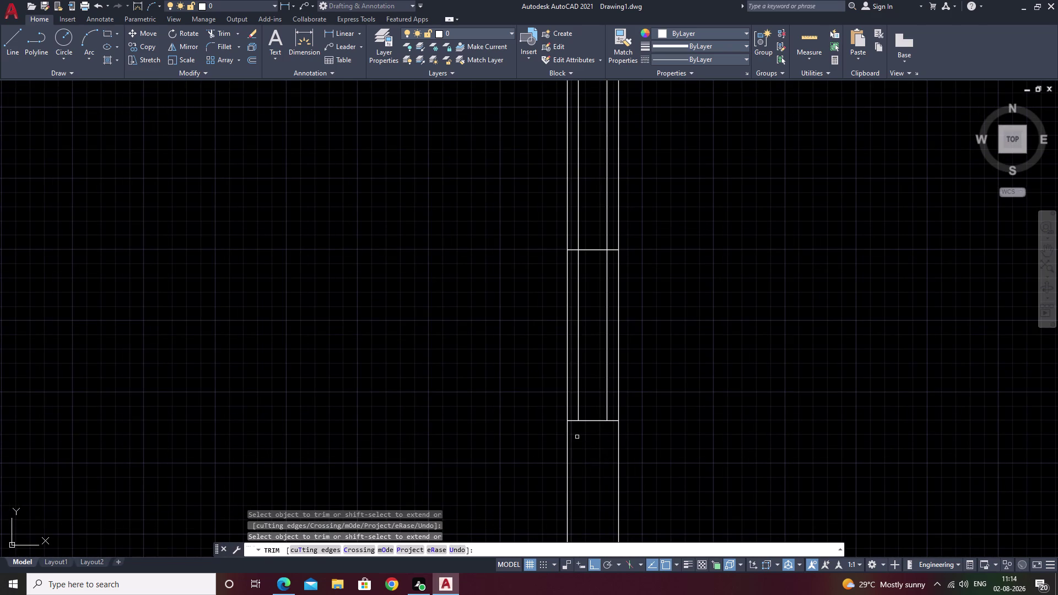
scroll(down, 3)
middle_drag(594, 260, 588, 392)
scroll(up, 3)
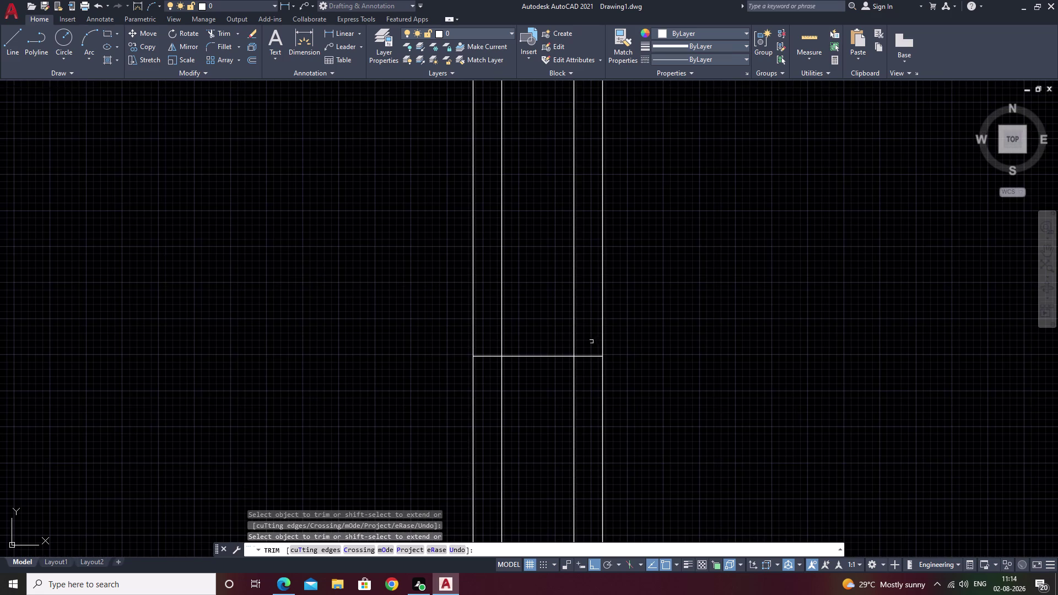
drag(587, 342, 506, 343)
click(504, 343)
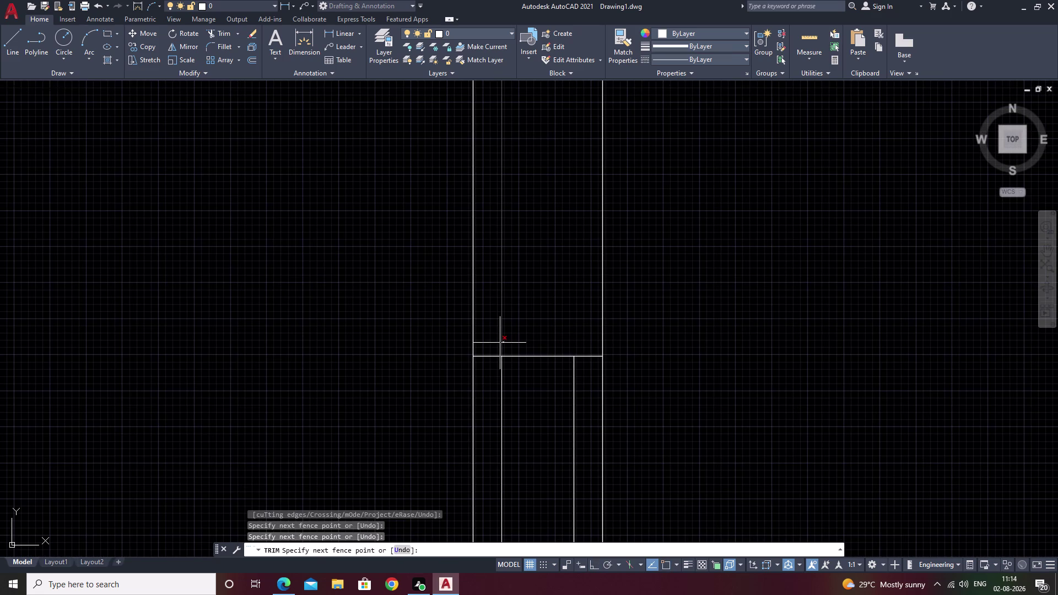
click(500, 343)
scroll(down, 3)
middle_drag(669, 401, 688, 301)
middle_drag(627, 424, 670, 254)
key(Escape)
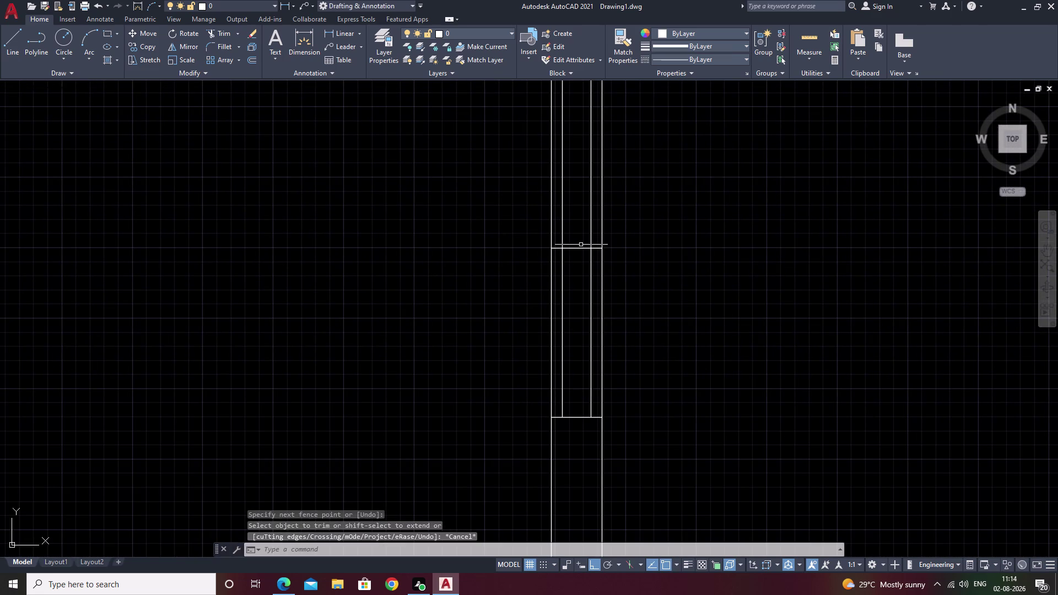
Erase the extra middle cross line and view the whole room.
click(579, 248)
text(e)
key(space)
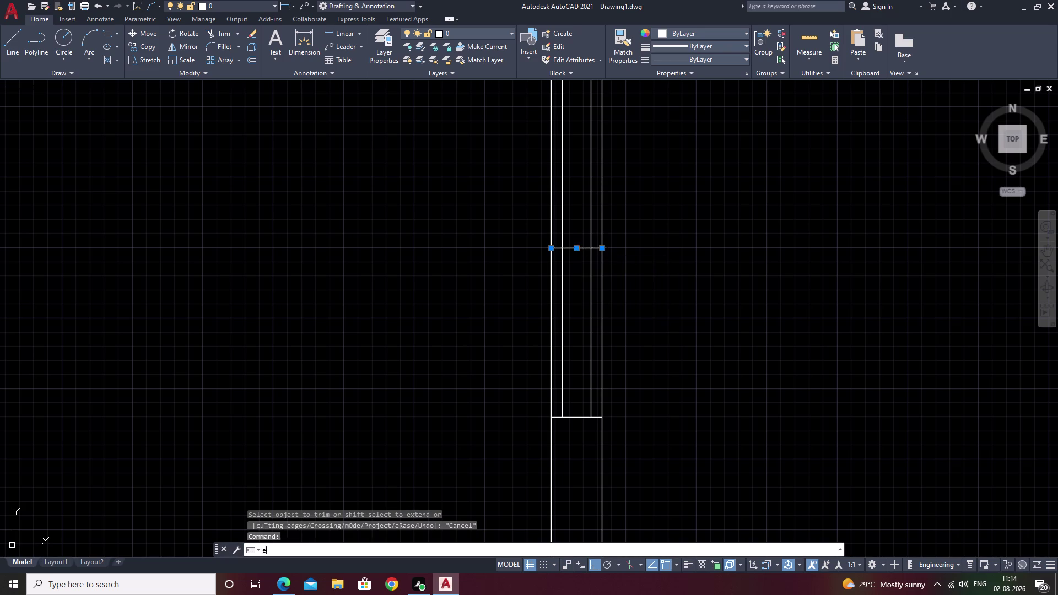
scroll(down, 3)
middle_drag(680, 305, 604, 284)
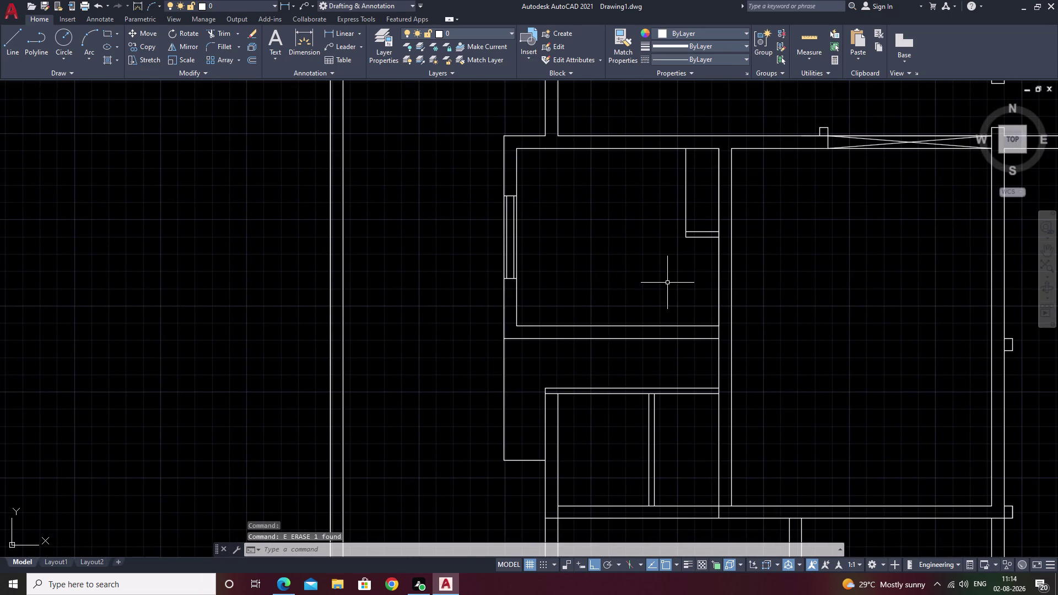
middle_drag(667, 283, 592, 330)
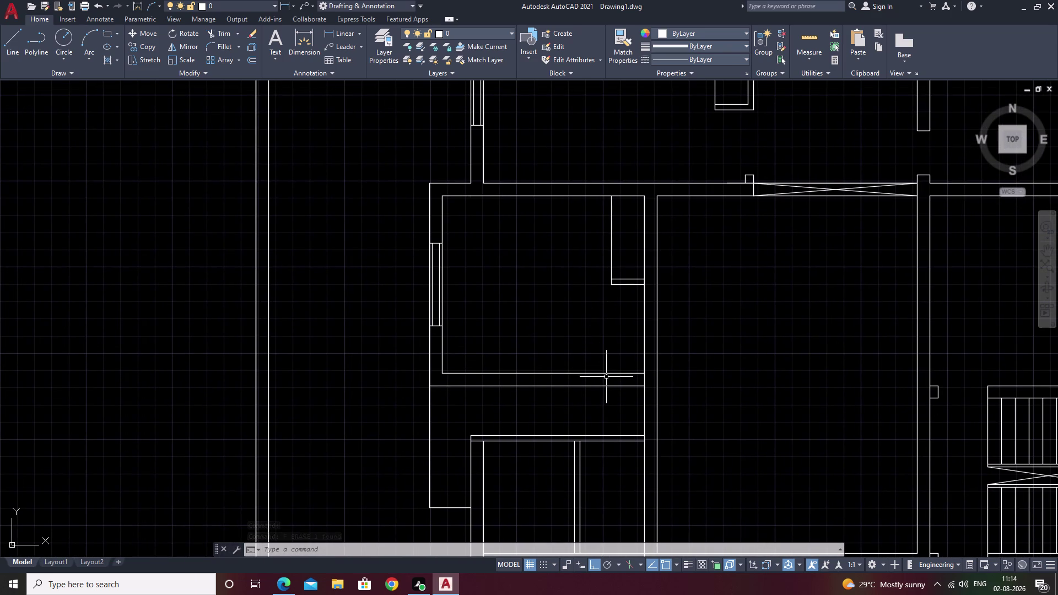
middle_drag(606, 377, 580, 379)
Offset the wall line 6 inches into the room.
key(Escape)
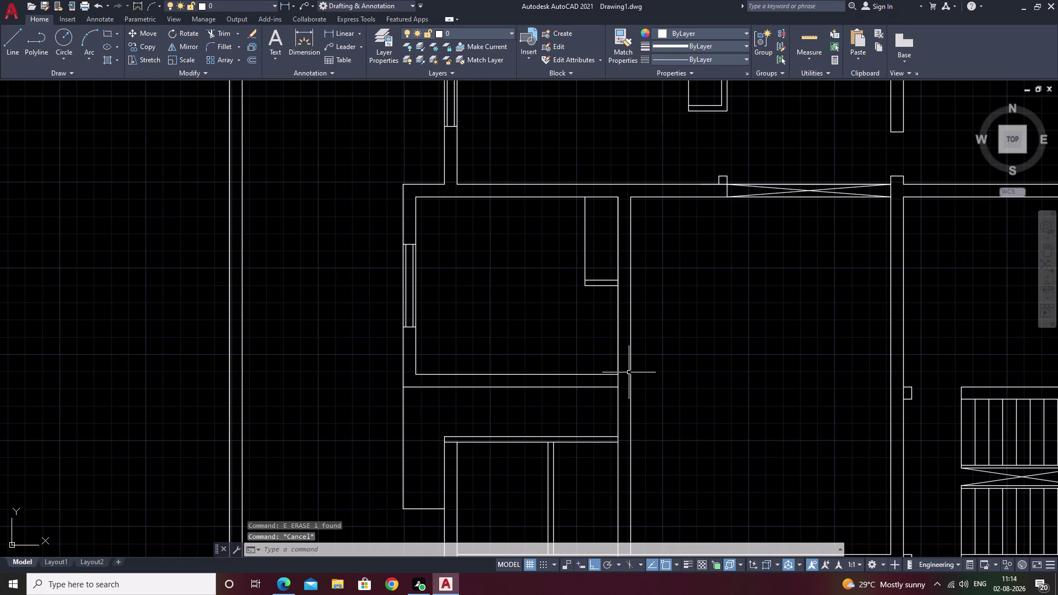
text(o)
key(space)
text(6)
key(space)
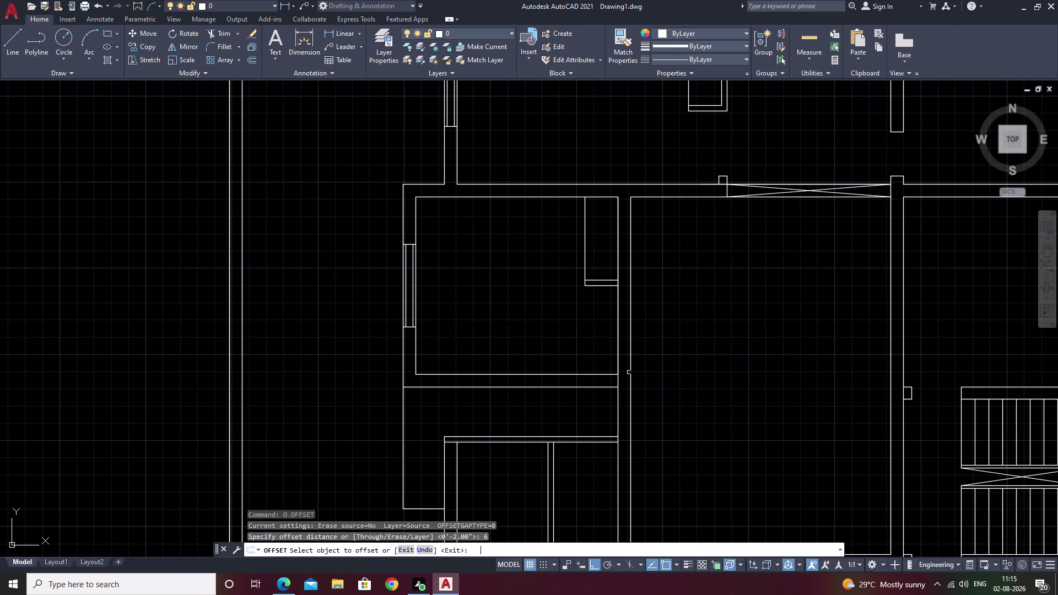
scroll(up, 3)
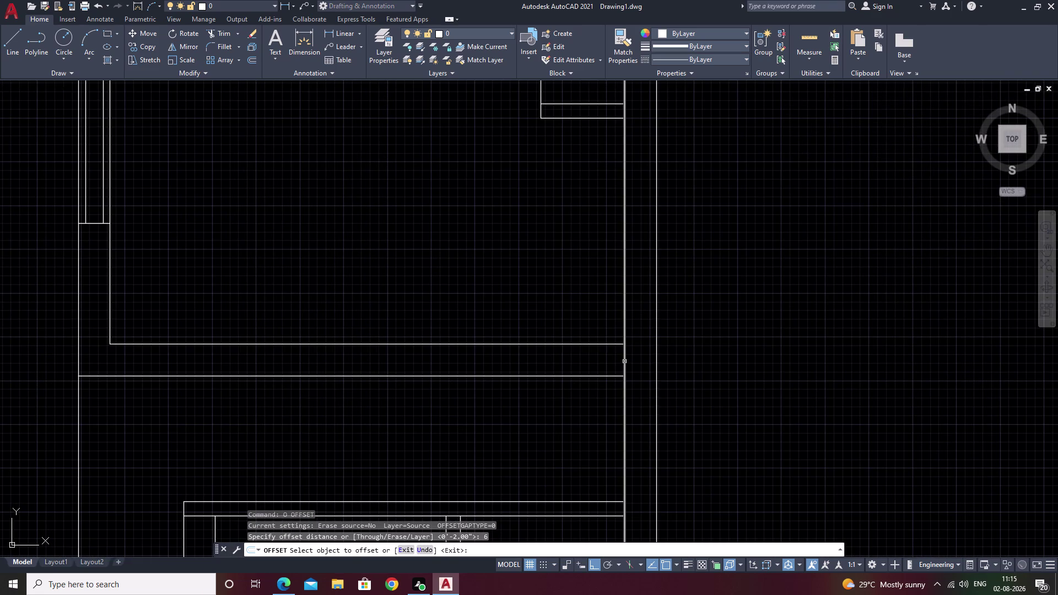
click(624, 362)
click(611, 362)
key(Escape)
Trim extra line segments near the wall, cancelling an accidental text command.
text(tr)
key(space)
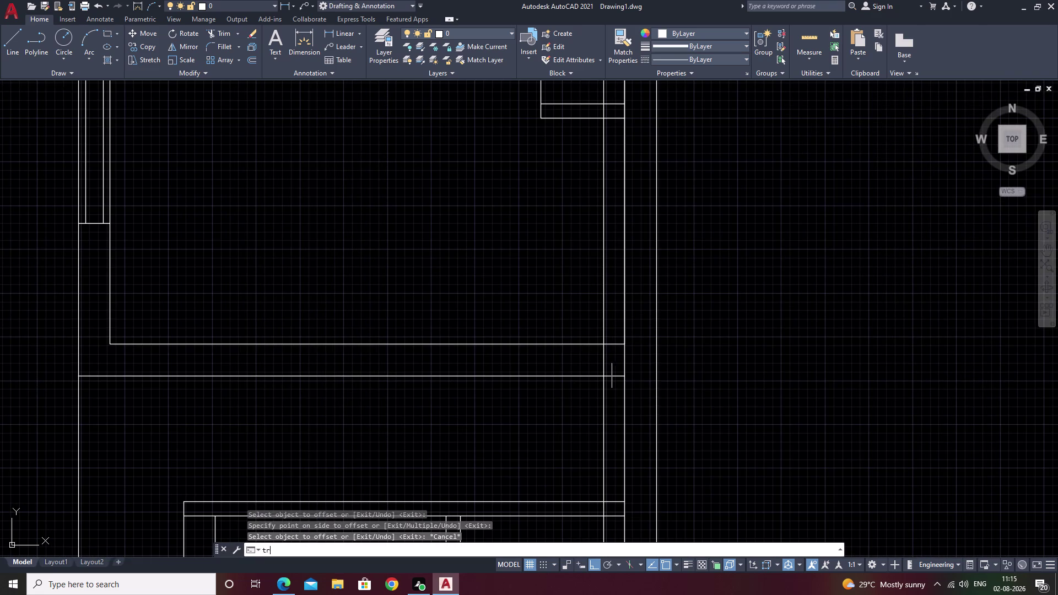
drag(617, 316, 599, 320)
drag(594, 322, 550, 332)
scroll(down, 3)
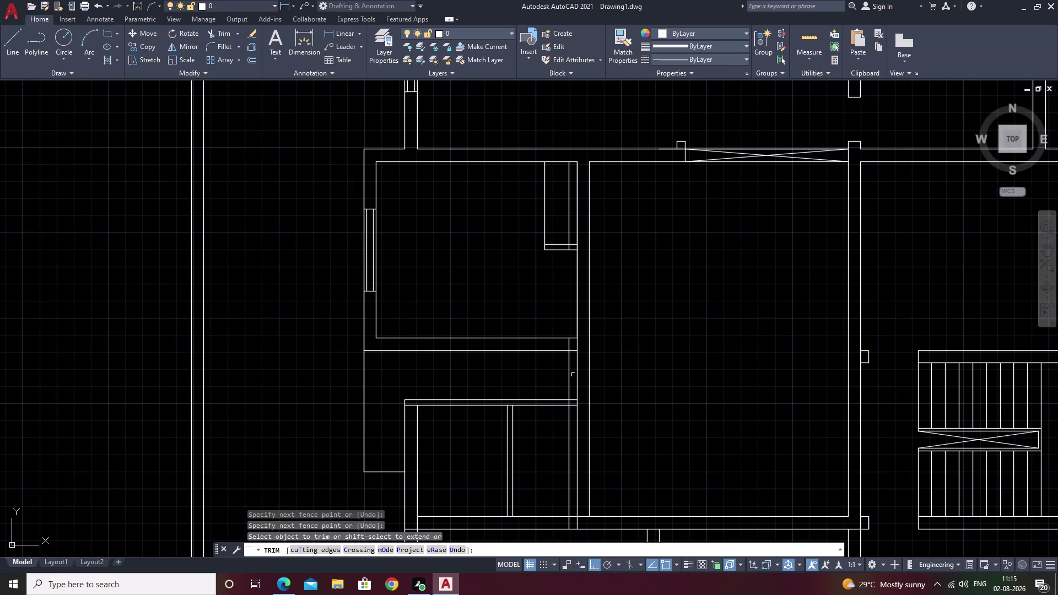
scroll(up, 3)
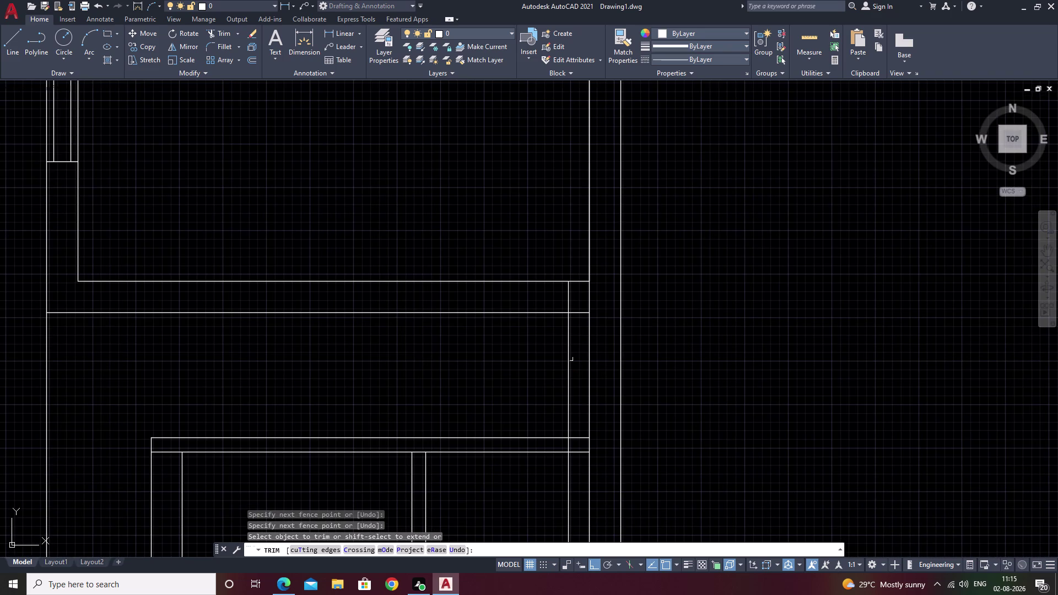
key(Escape)
text(t)
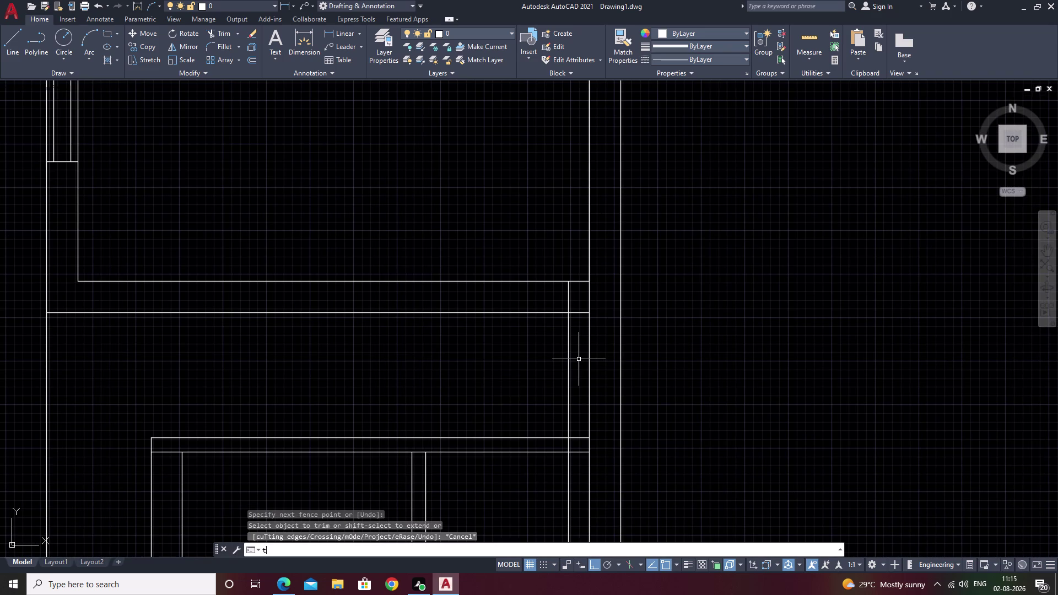
key(space)
key(Escape)
Trim through the stray vertical wall segment.
text(tr)
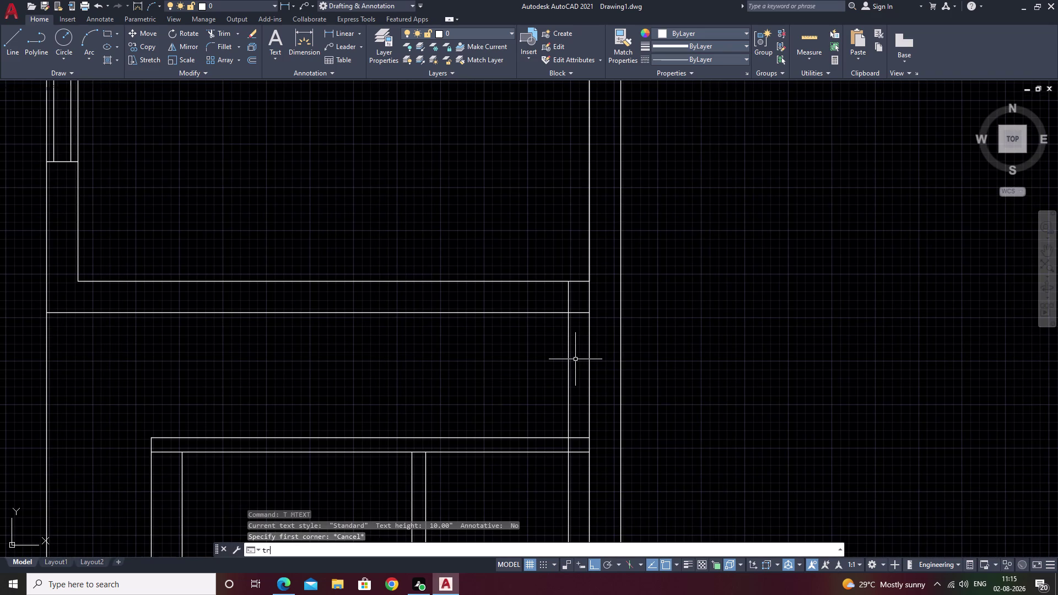
key(space)
click(577, 355)
drag(571, 356, 545, 371)
drag(577, 353, 557, 363)
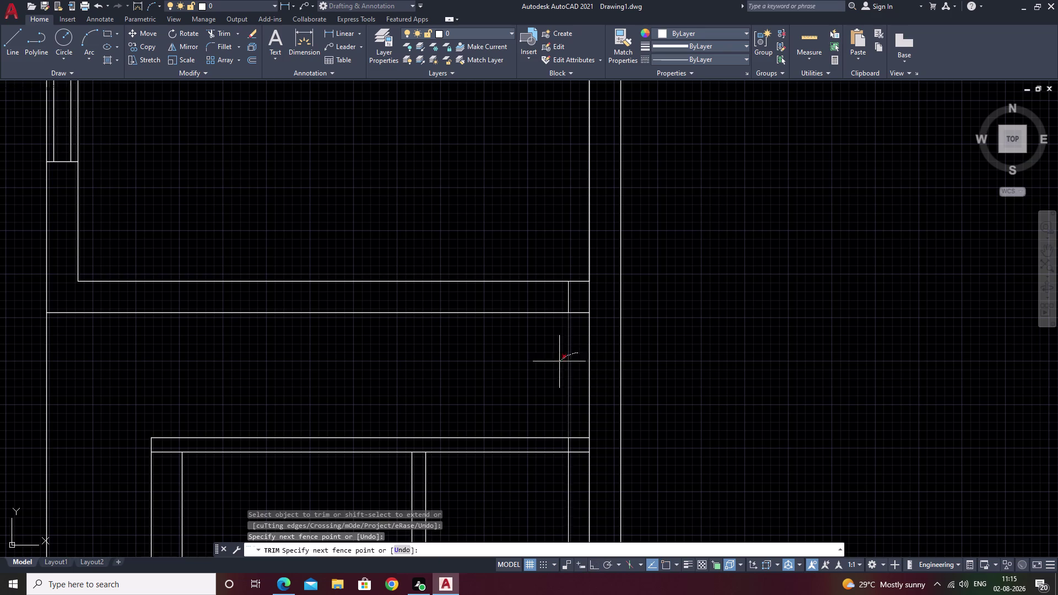
drag(557, 362, 549, 365)
key(Escape)
Erase the leftover short wall line and pan to the left-hand rooms.
click(566, 444)
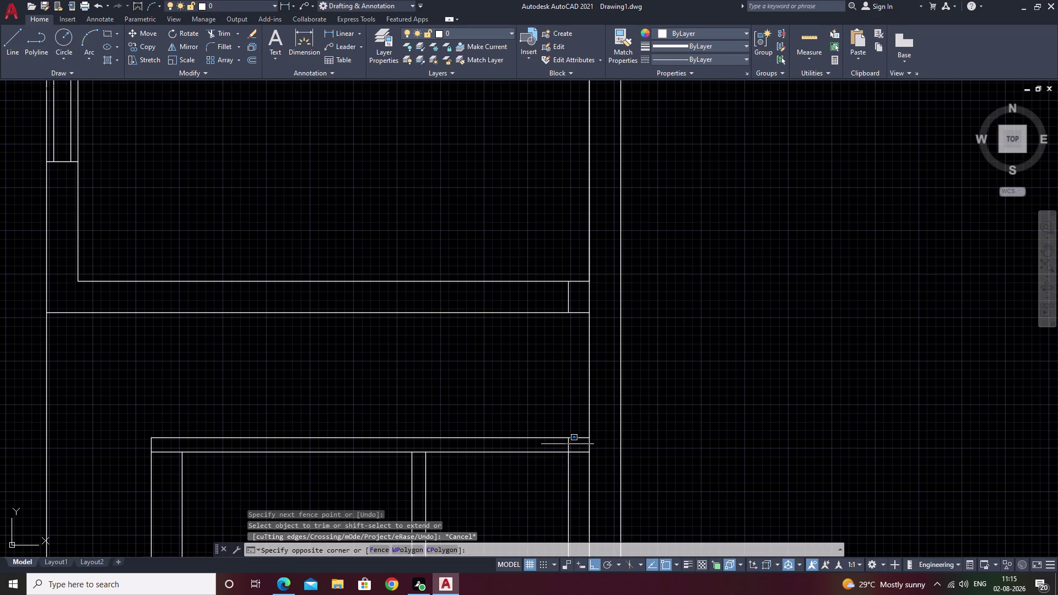
click(567, 444)
key(Escape)
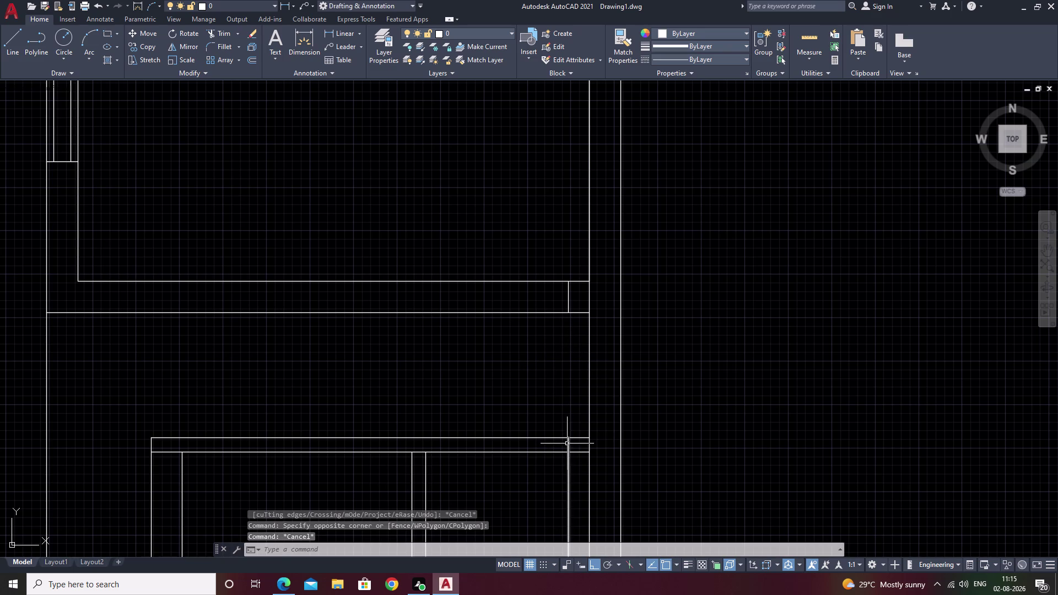
click(569, 443)
text(e)
key(space)
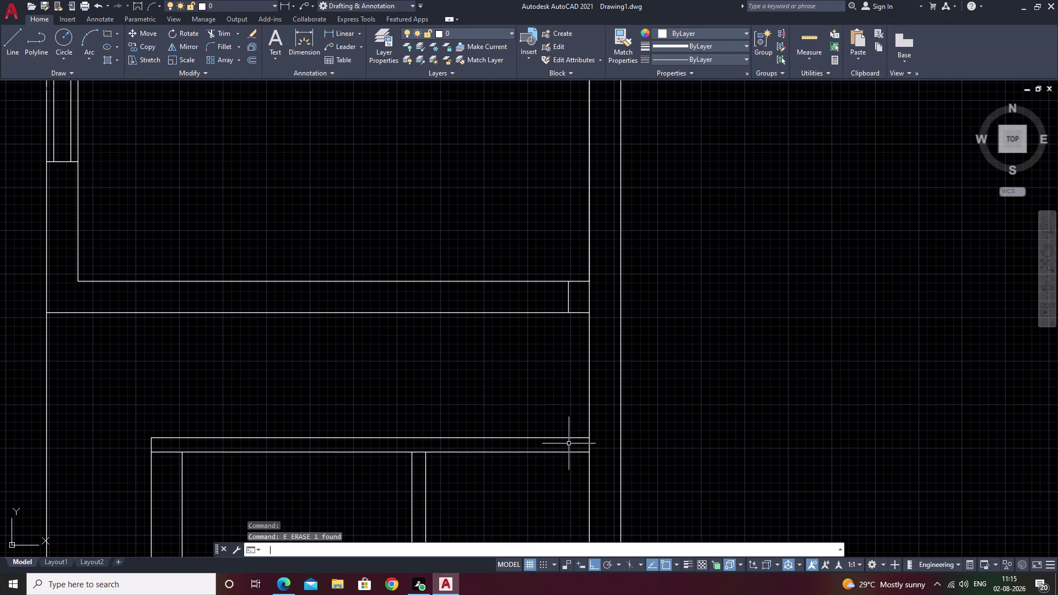
scroll(down, 3)
middle_drag(657, 424, 727, 345)
middle_drag(605, 317, 599, 357)
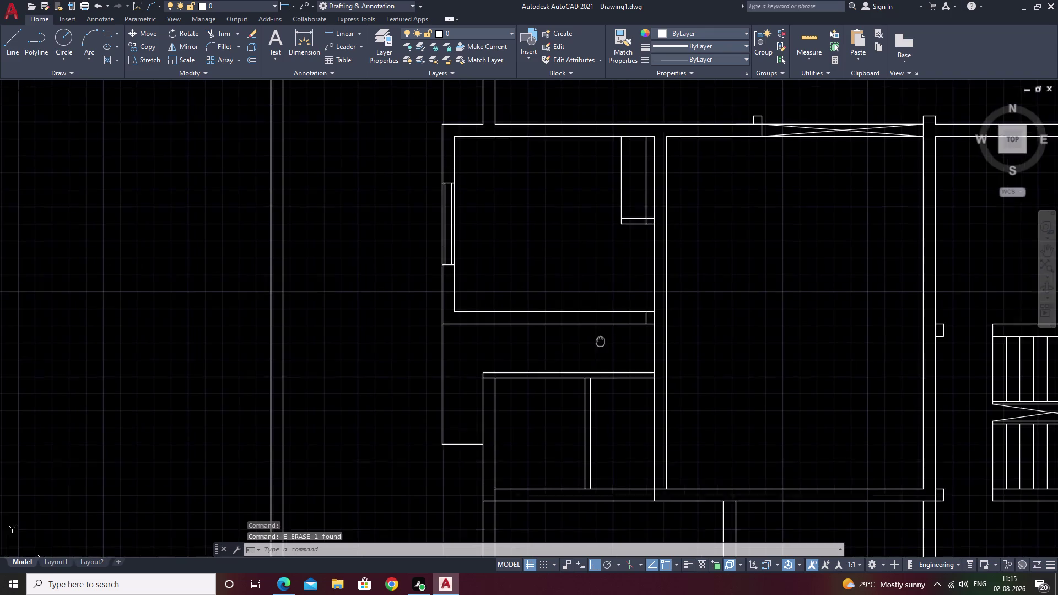
middle_drag(598, 357, 599, 362)
Offset the wall end line 3' along the left room's lower wall.
text(o)
key(space)
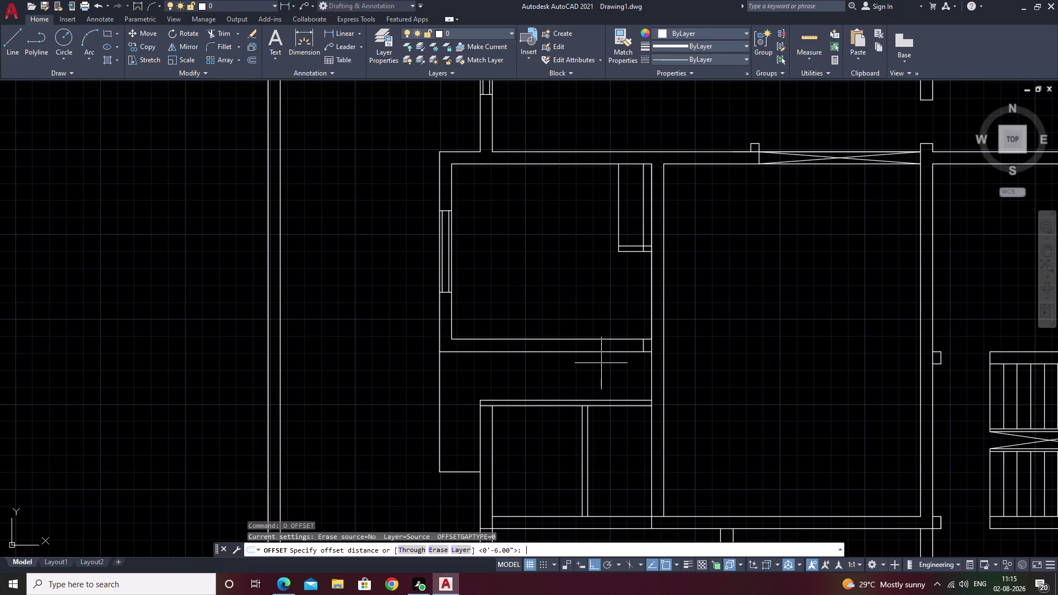
scroll(down, 3)
middle_drag(714, 335, 377, 446)
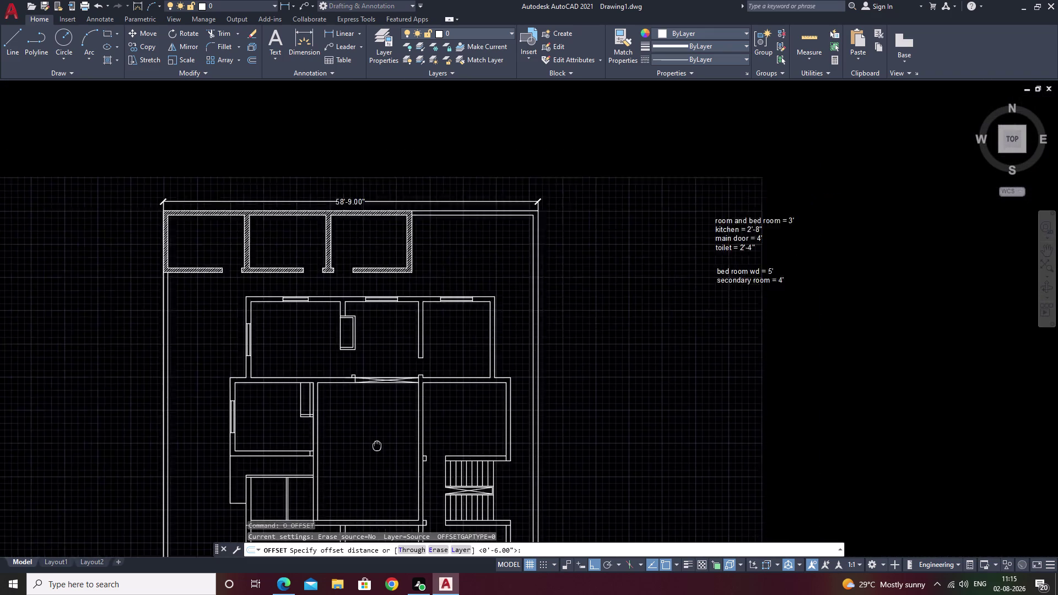
middle_drag(377, 446, 350, 455)
middle_drag(299, 454, 583, 402)
scroll(up, 3)
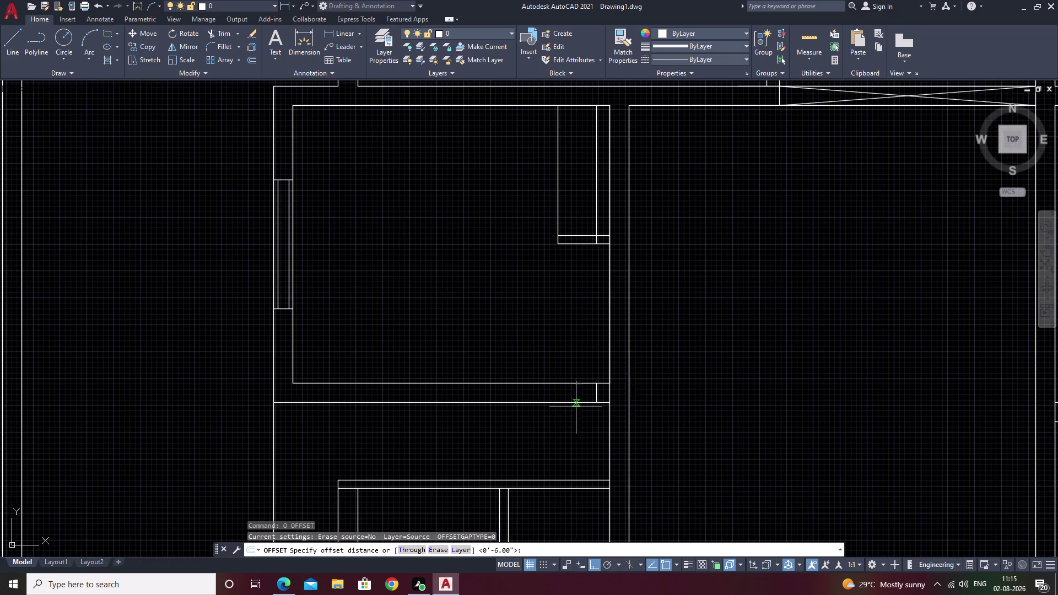
text(3')
key(space)
click(597, 393)
click(454, 396)
key(Escape)
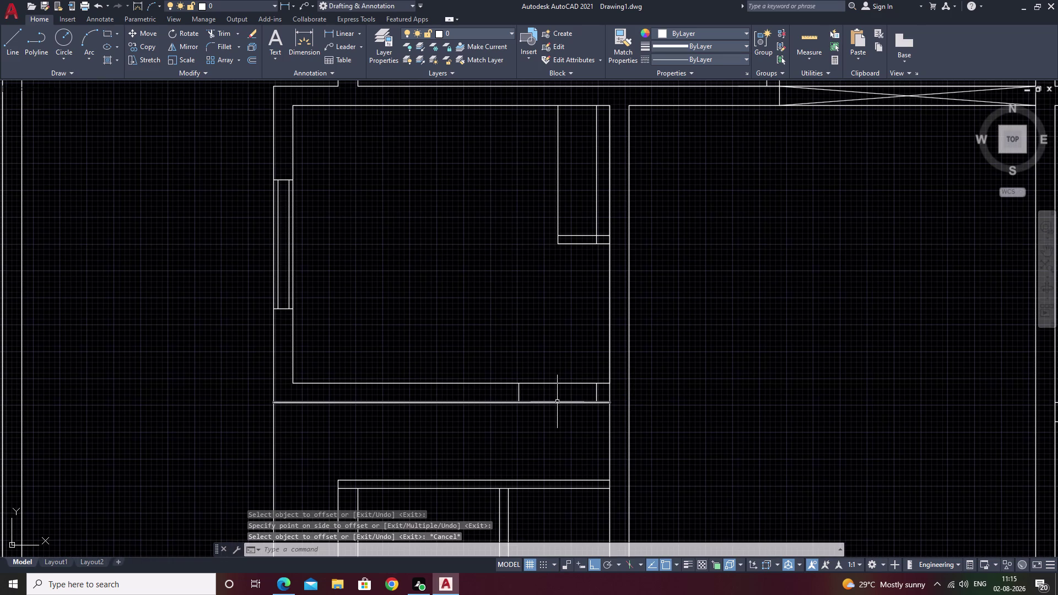
Fence-trim the wall between the two jamb lines to open the doorway.
text(tr)
key(space)
click(540, 355)
drag(540, 356, 545, 444)
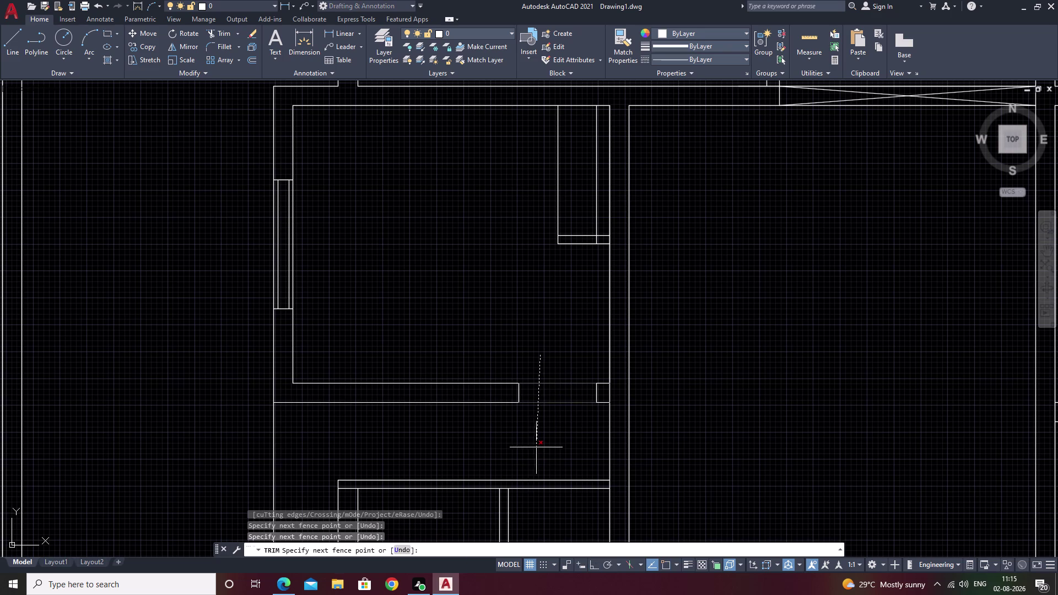
click(544, 440)
scroll(down, 3)
middle_drag(541, 440, 537, 350)
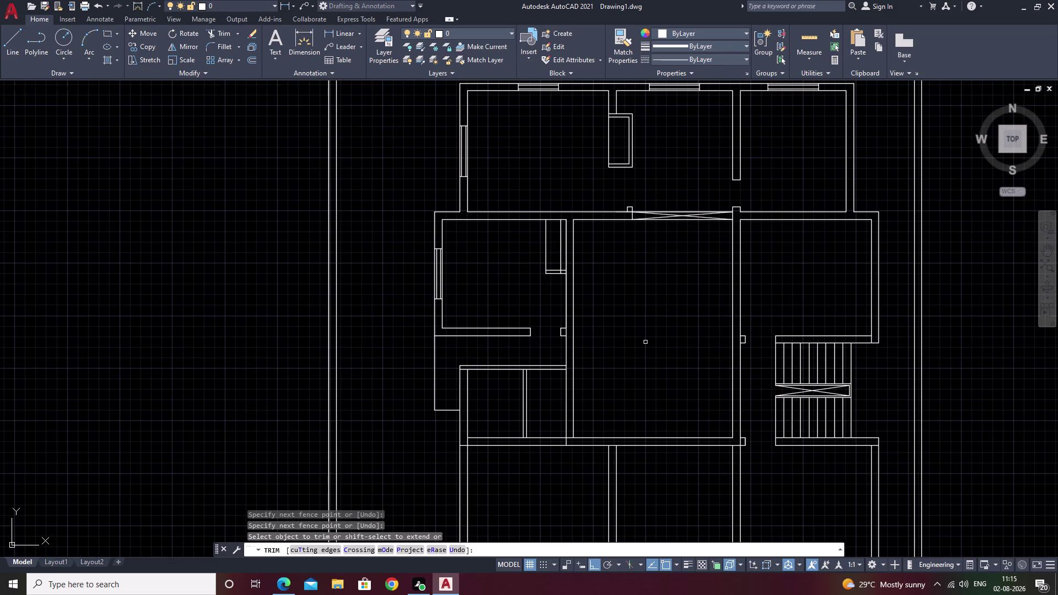
Fillet the top horizontal wall line and vertical line into a corner.
middle_drag(551, 420, 554, 378)
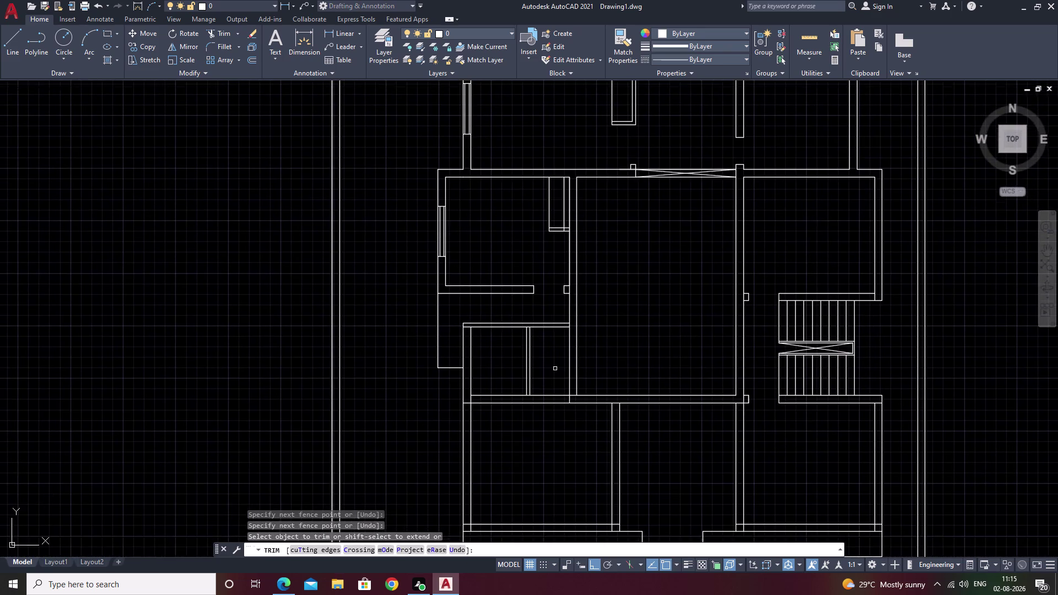
scroll(up, 3)
middle_drag(540, 350, 548, 312)
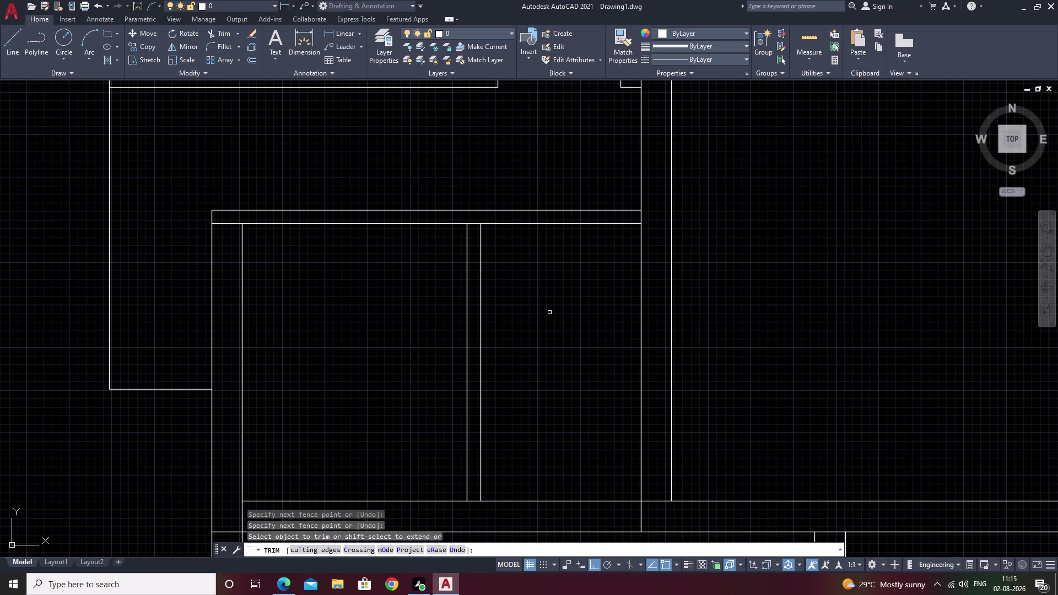
key(Escape)
text(f)
key(space)
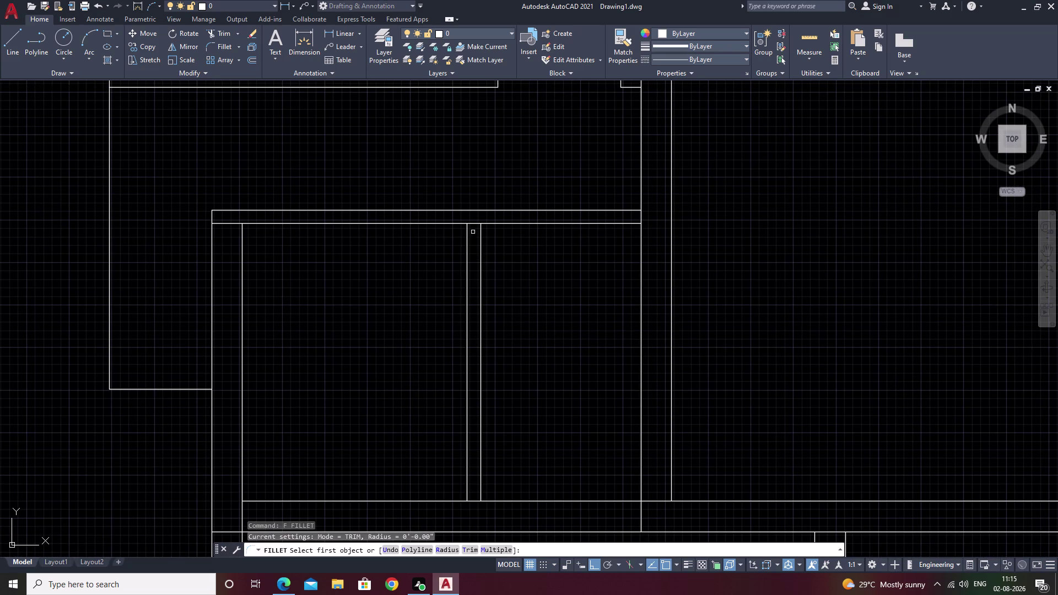
click(474, 209)
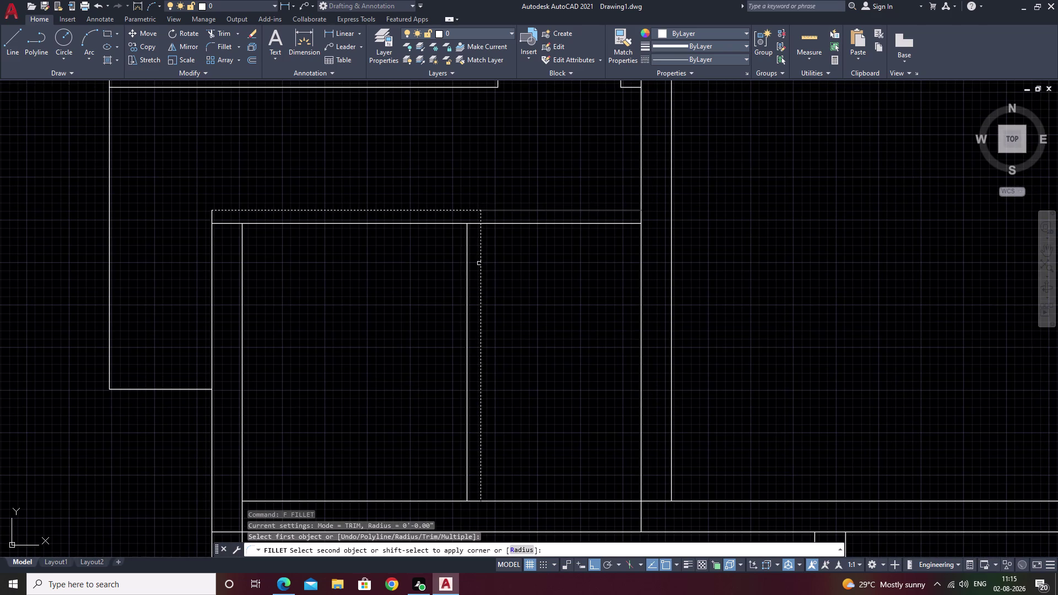
click(479, 264)
click(480, 271)
key(Escape)
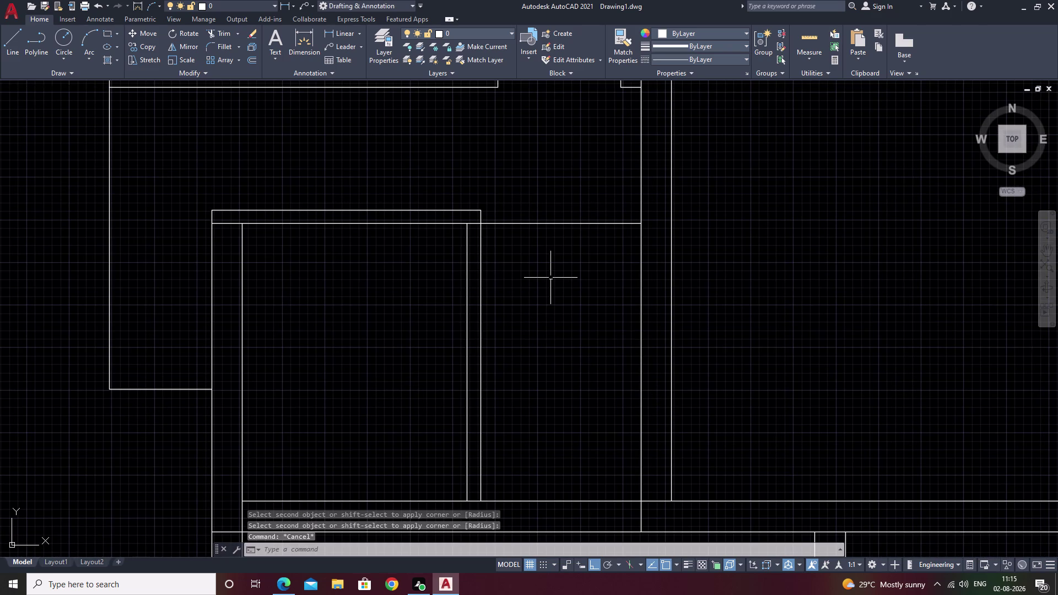
Trim extra wall line ends at the corner.
text(tr)
key(space)
drag(510, 190, 524, 303)
scroll(down, 3)
middle_drag(527, 319, 538, 274)
key(Escape)
scroll(up, 3)
middle_drag(575, 324, 532, 325)
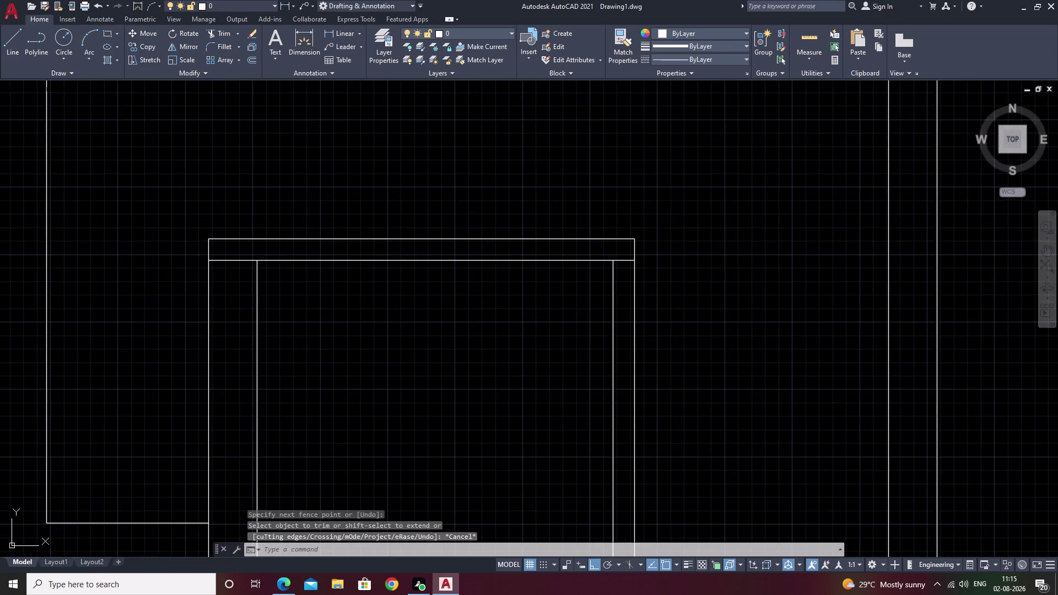
middle_drag(532, 324, 465, 324)
Offset the small room's inner top wall line 6 inches below.
text(o)
key(space)
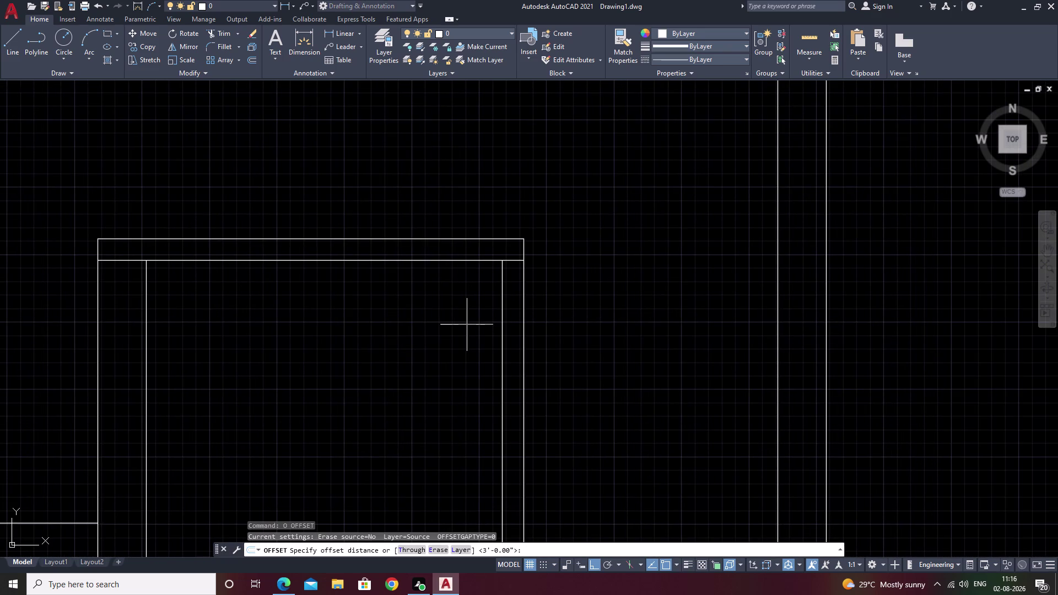
text(6)
key(space)
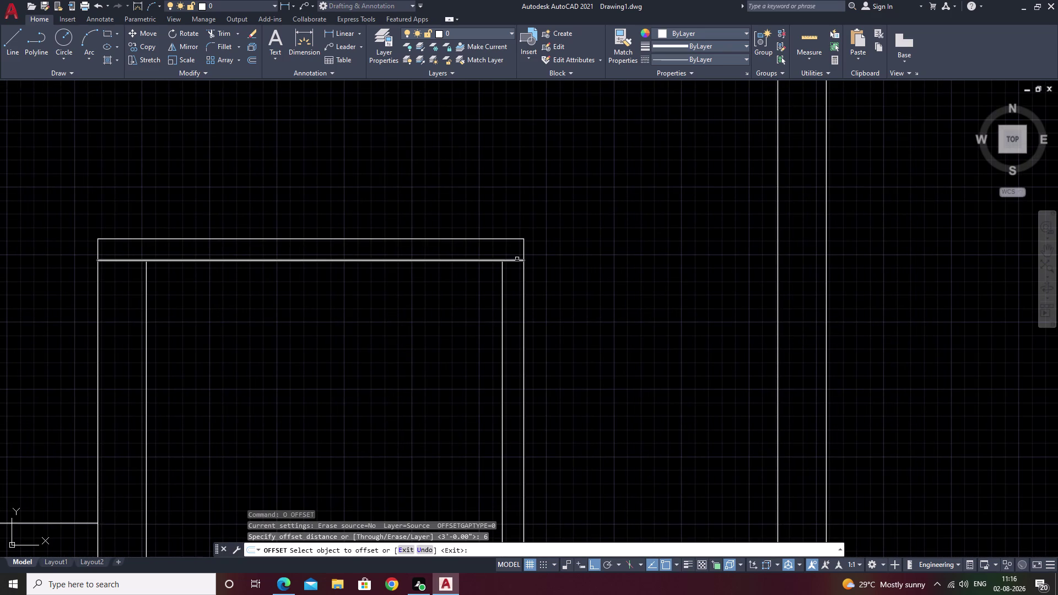
key(Escape)
key(space)
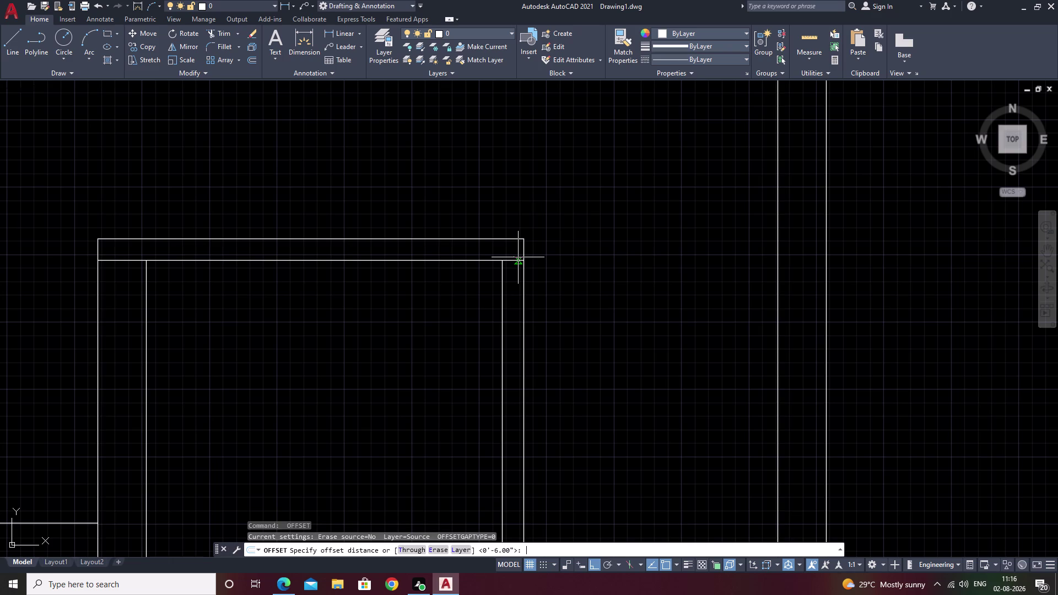
key(space)
click(513, 260)
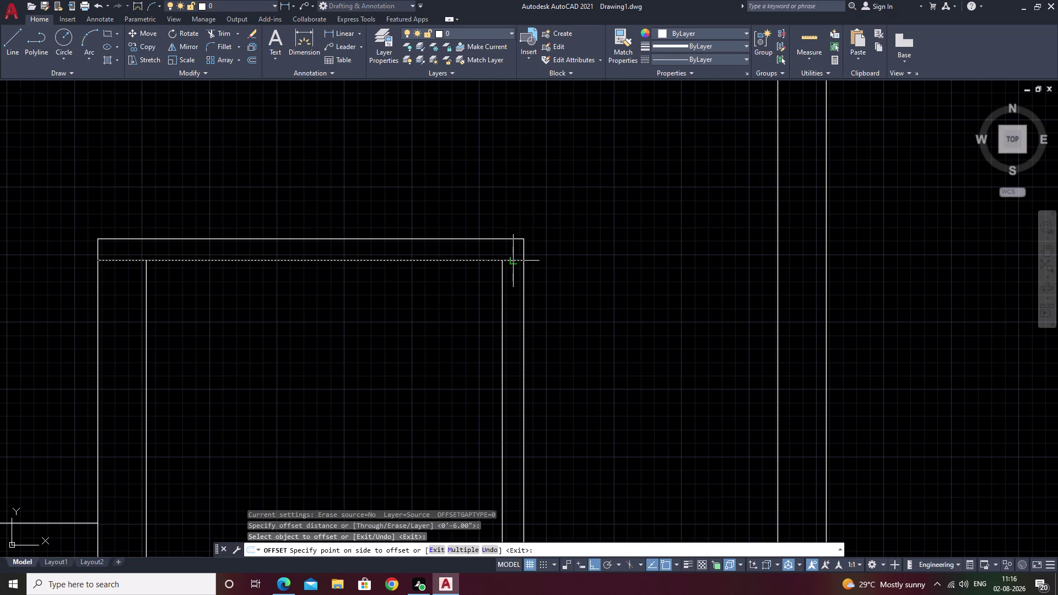
click(520, 319)
key(Escape)
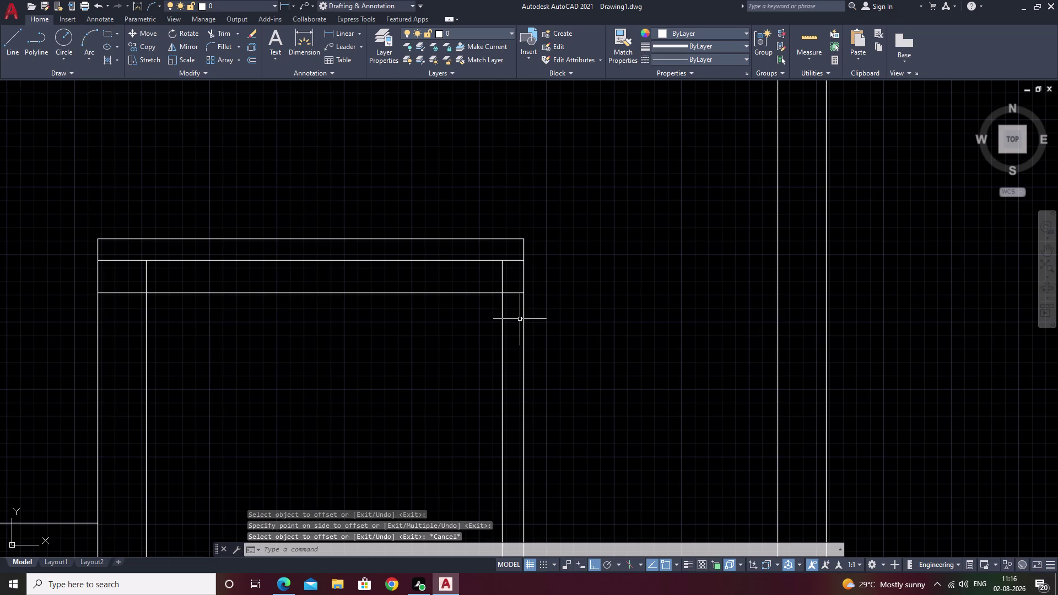
Trim the extra line ends at the small room's corner.
text(tr)
key(space)
drag(475, 284, 404, 361)
scroll(down, 3)
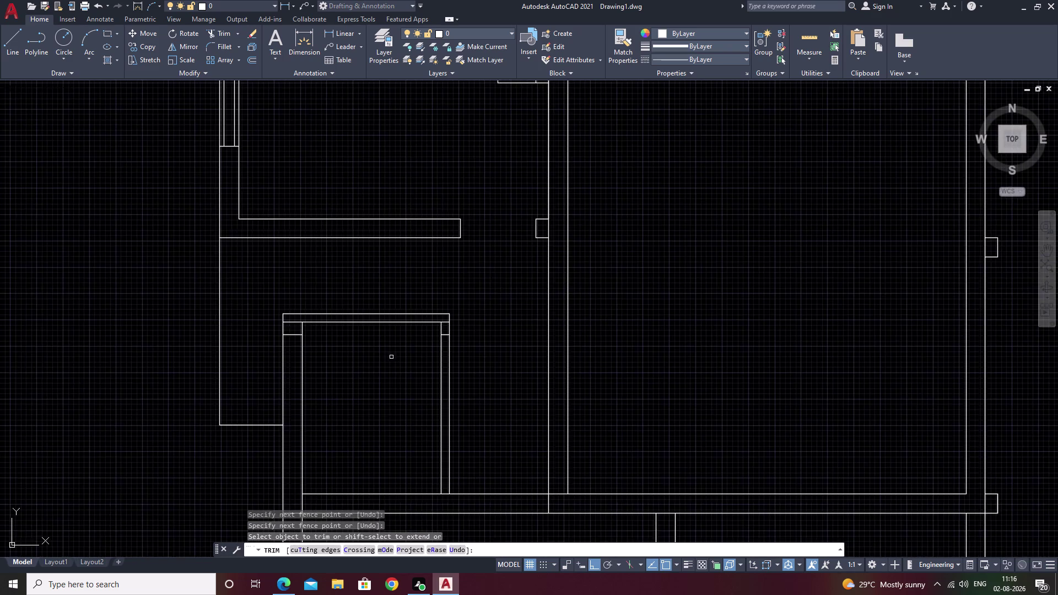
middle_drag(377, 356, 529, 351)
scroll(up, 3)
drag(410, 288, 397, 342)
scroll(down, 3)
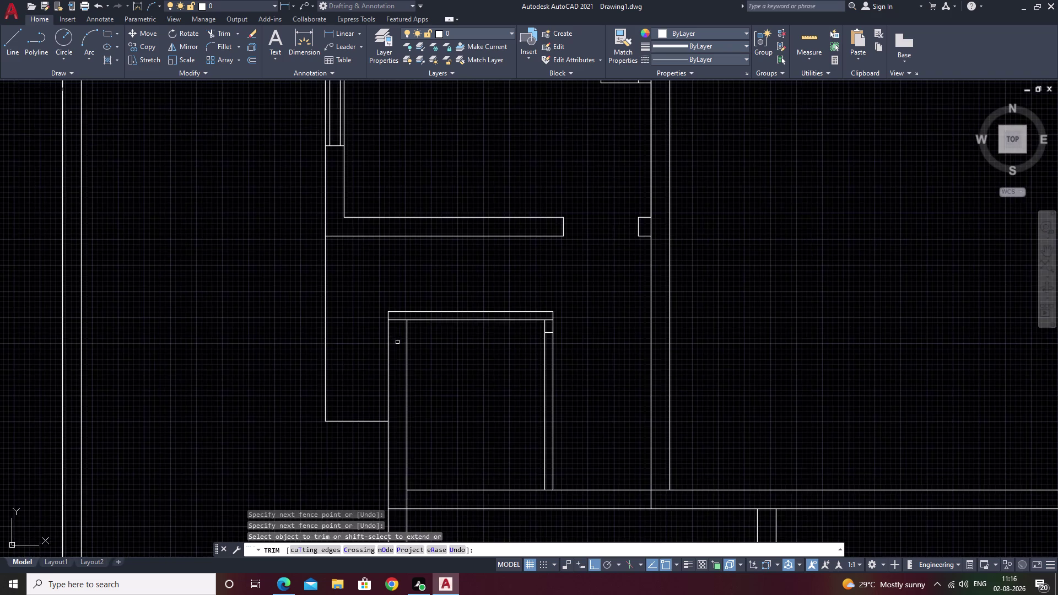
middle_drag(520, 351, 432, 370)
key(Escape)
key(p)
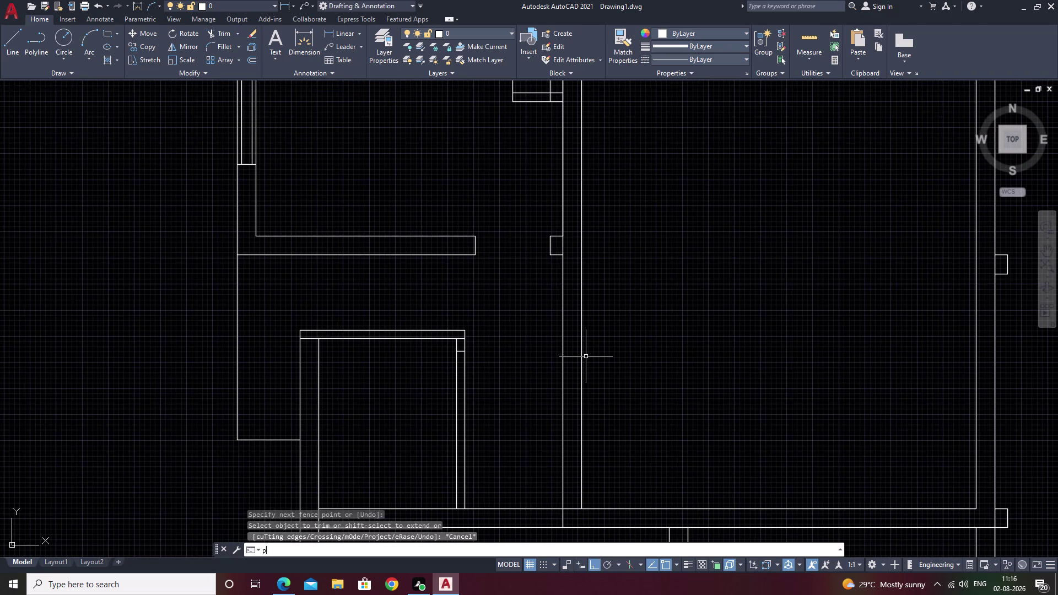
key(BackSpace)
Start OFFSET and zoom in on the small room's right wall.
text(o)
key(space)
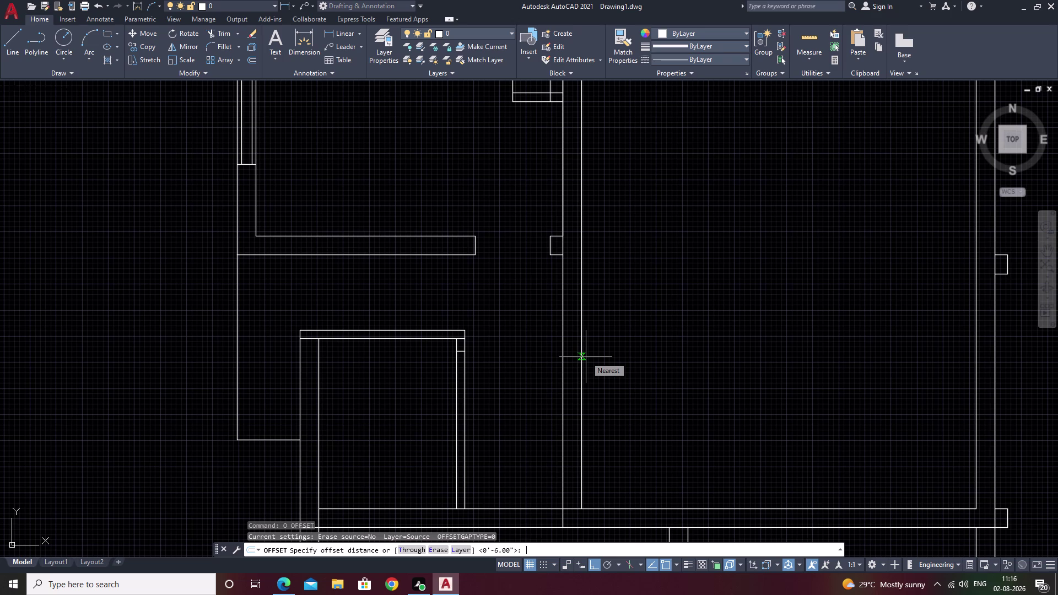
middle_drag(634, 333, 136, 431)
middle_drag(612, 311, 206, 431)
middle_drag(608, 312, 258, 435)
scroll(down, 3)
middle_drag(514, 370, 446, 462)
middle_drag(415, 368, 808, 367)
middle_drag(512, 428, 801, 321)
middle_drag(588, 448, 689, 305)
scroll(up, 3)
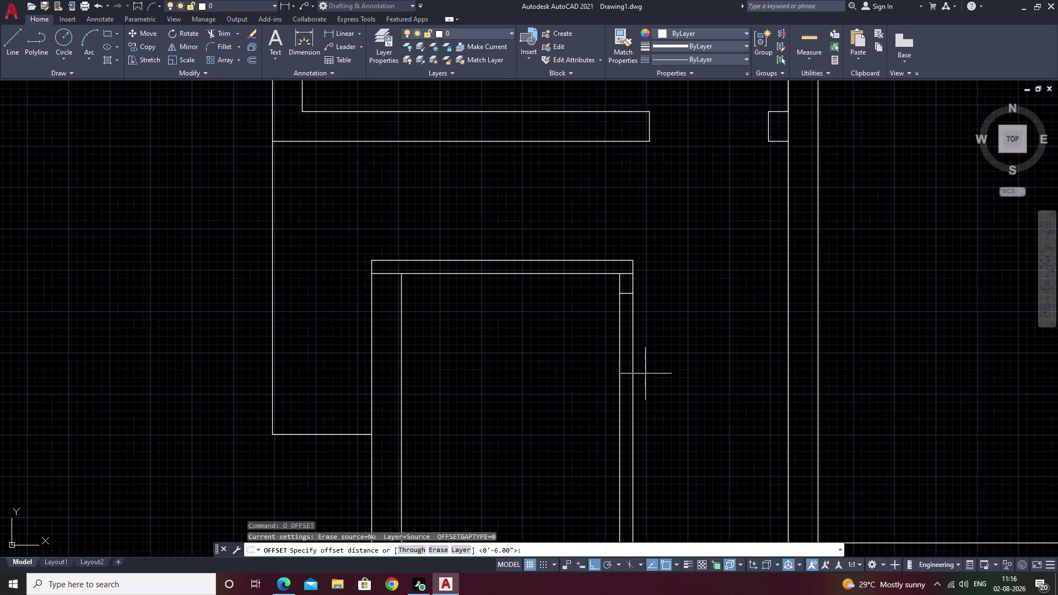
Offset the short jamb line 2'4" to the chosen side.
text(2)
text(')
key(5)
key(BackSpace)
key(4)
key(shift+quotedbl)
key(space)
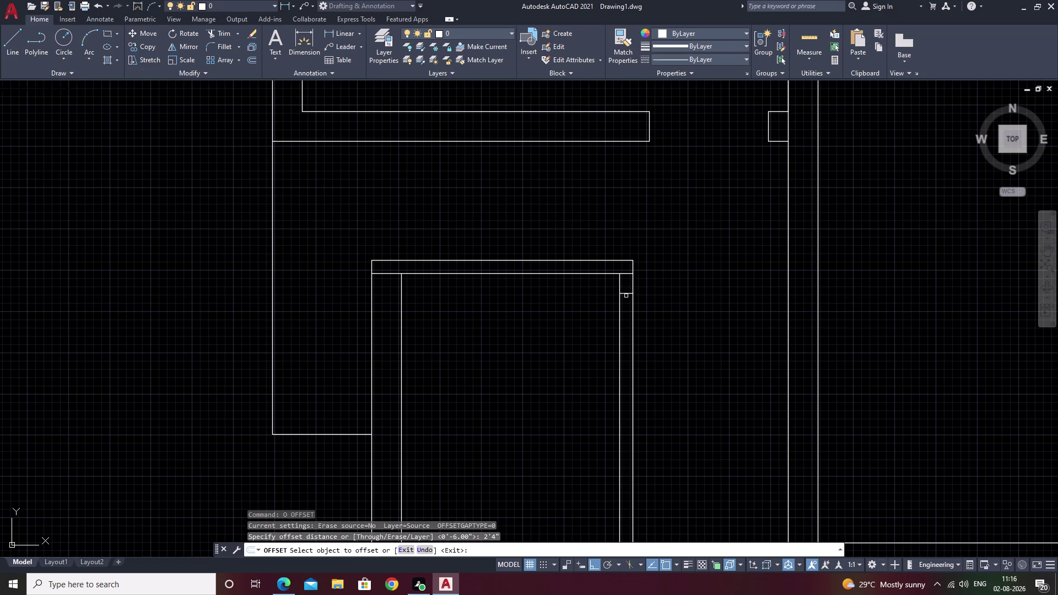
click(626, 294)
click(675, 409)
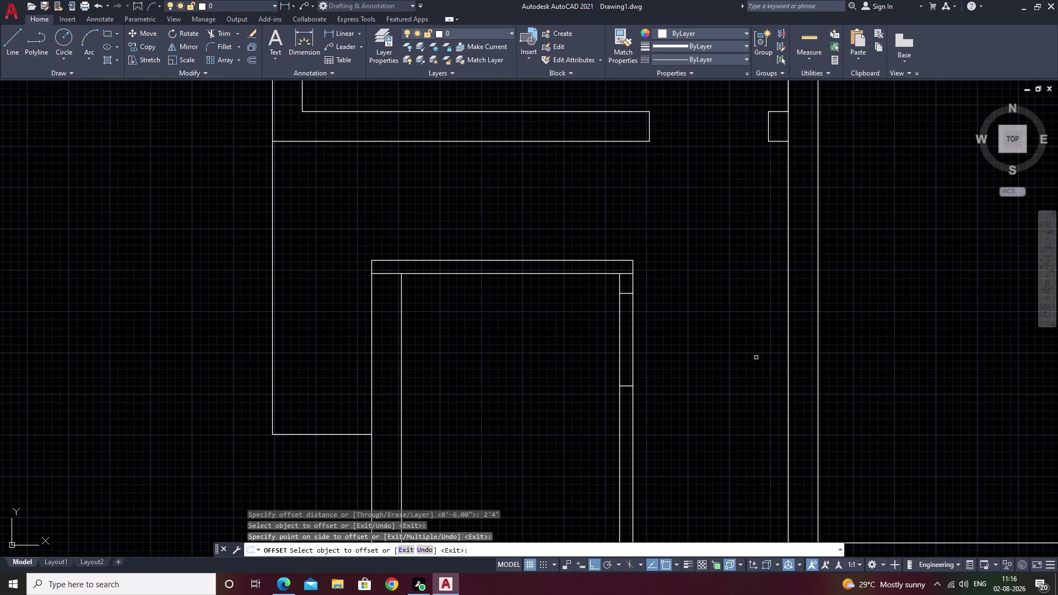
key(Escape)
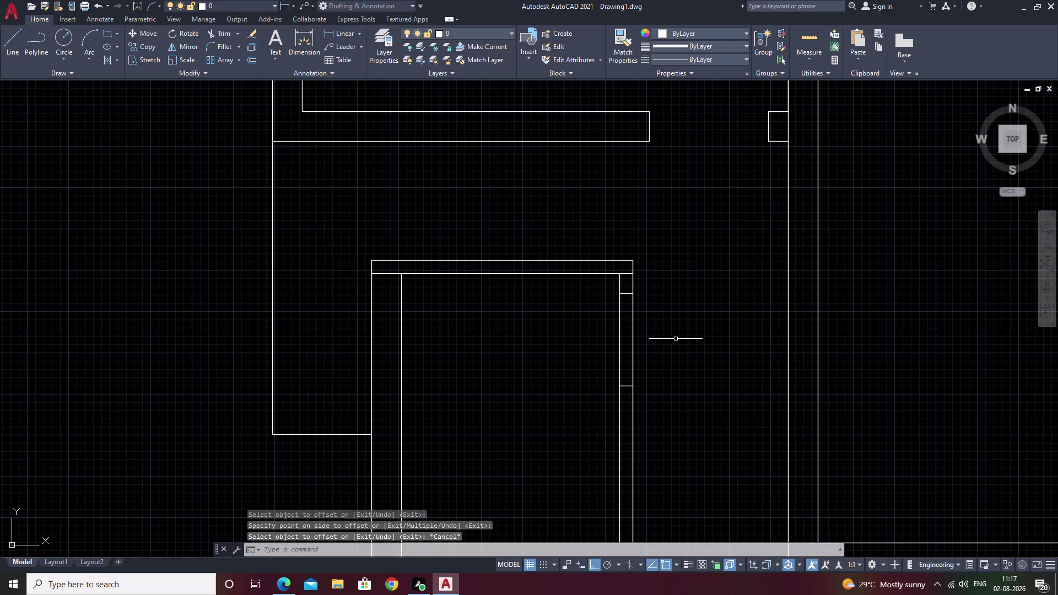
drag(662, 325, 562, 330)
key(Escape)
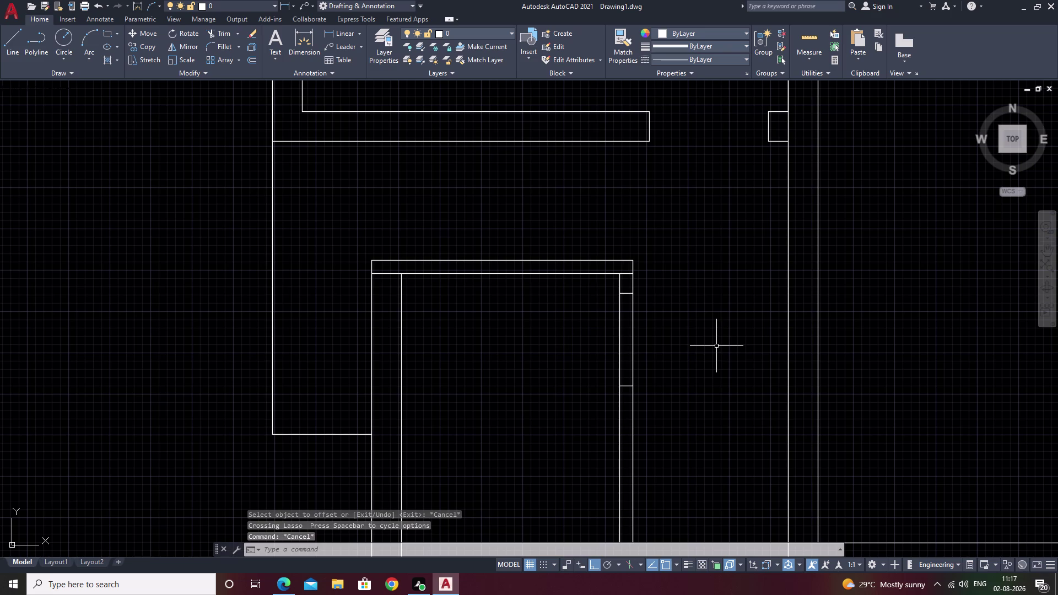
Fence-trim the wall lines crossing the partition, then cancel after panning across the plan.
text(tr)
key(space)
drag(724, 324, 529, 343)
scroll(down, 3)
middle_drag(536, 346, 538, 345)
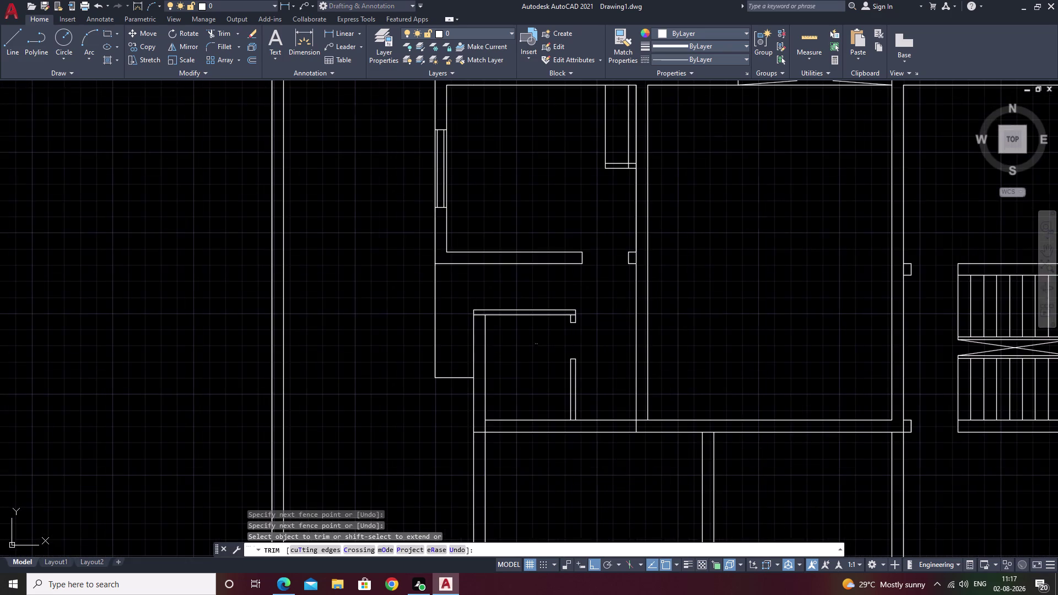
middle_drag(538, 345, 608, 309)
middle_drag(797, 347, 653, 341)
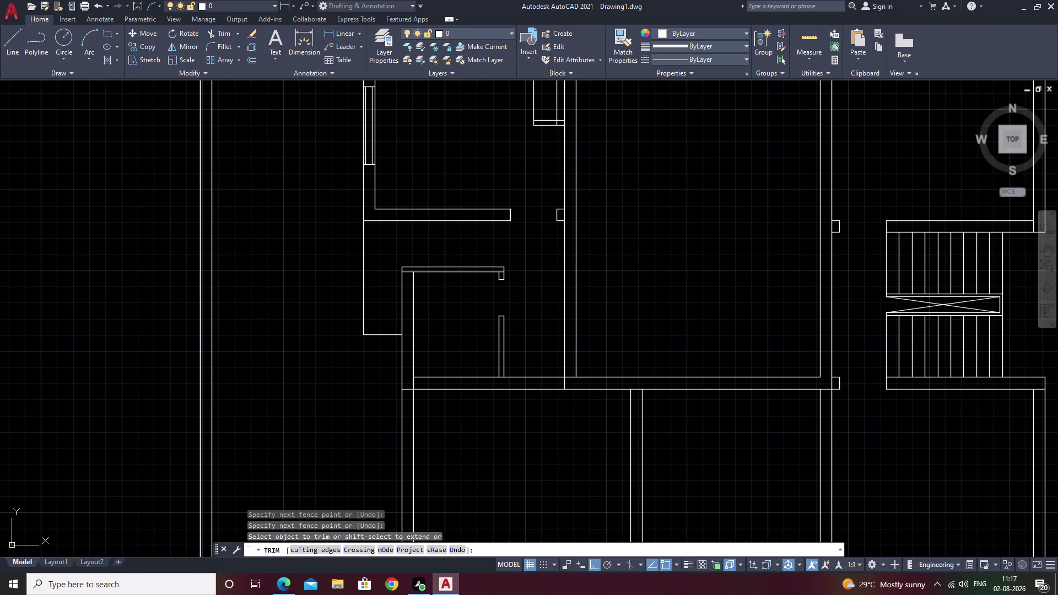
middle_drag(683, 330, 576, 351)
middle_drag(586, 361, 601, 310)
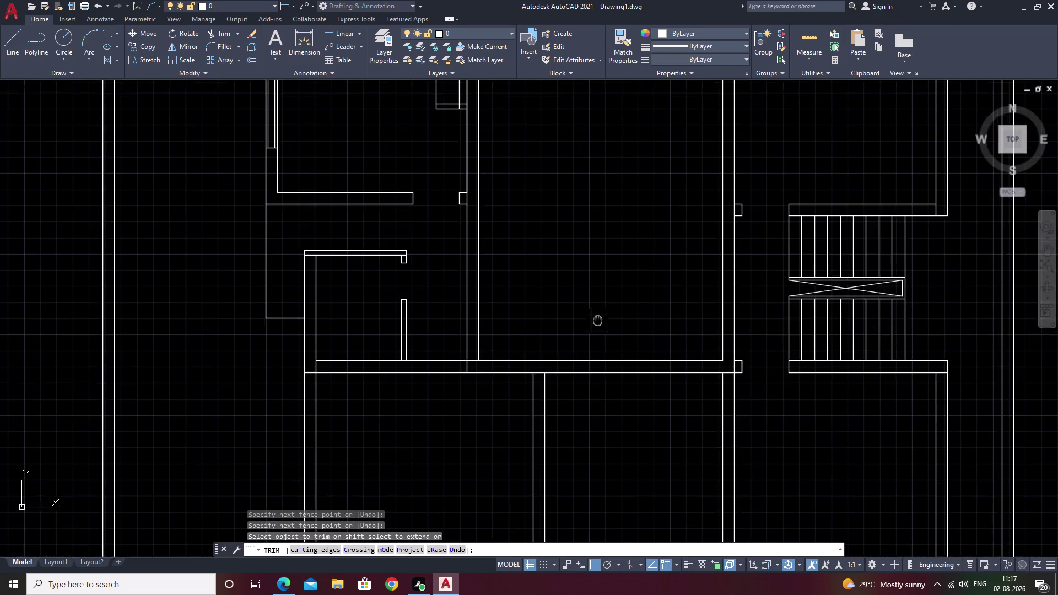
middle_drag(601, 310, 609, 301)
middle_drag(656, 476, 648, 426)
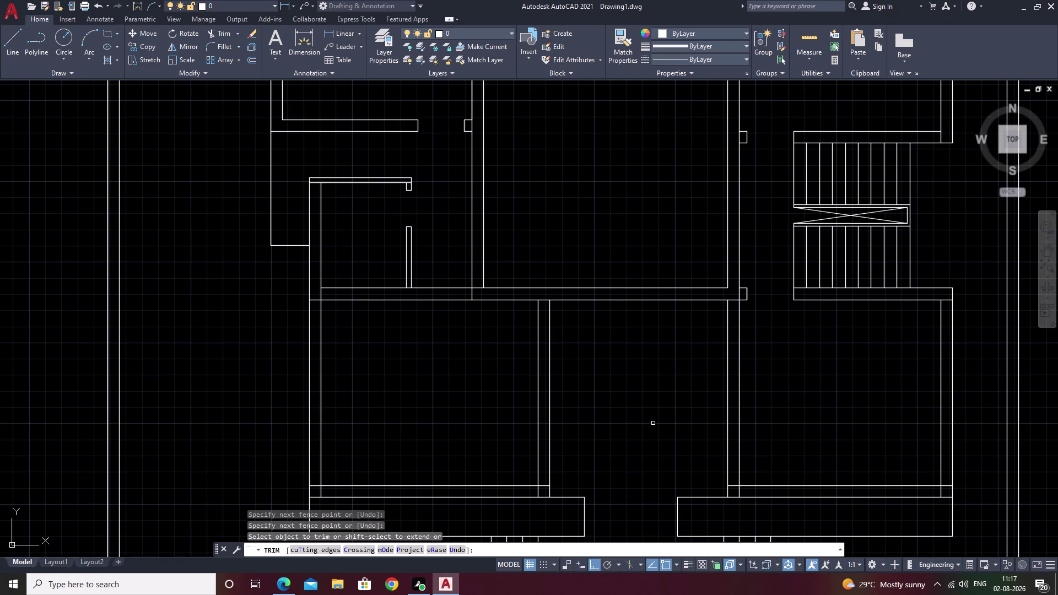
key(Escape)
Extend the short jamb line up to the wall at the wall junction.
scroll(up, 3)
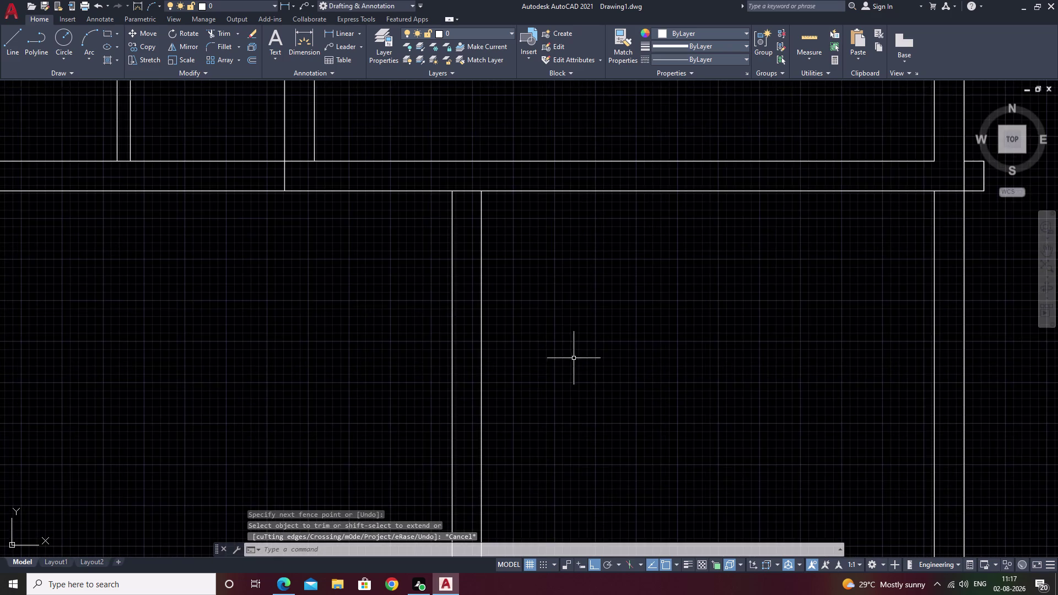
middle_drag(573, 357, 773, 512)
middle_drag(623, 311, 677, 461)
middle_drag(710, 252, 673, 381)
middle_drag(721, 226, 683, 280)
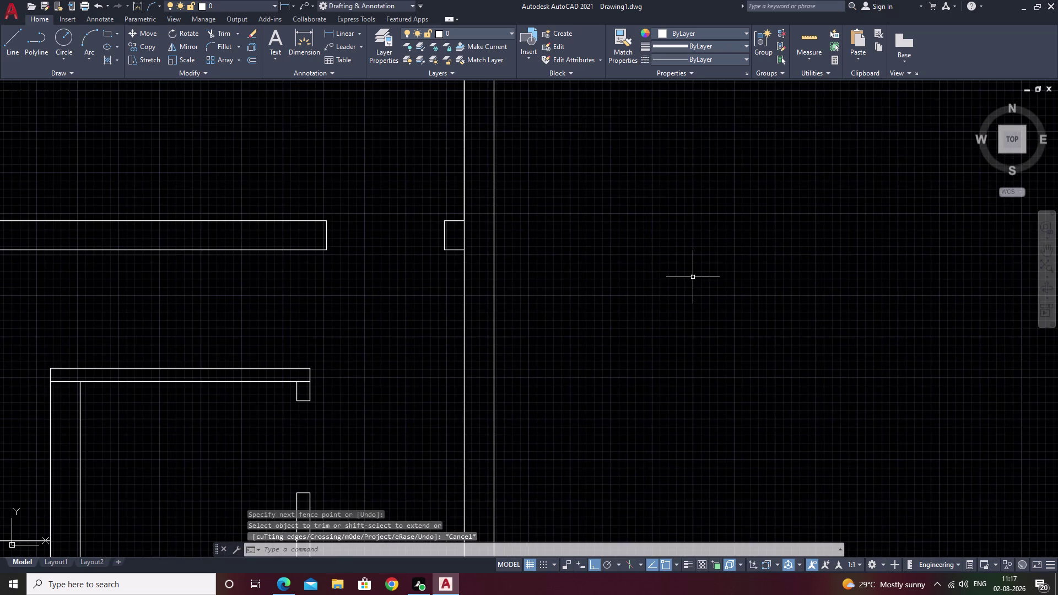
key(Escape)
text(ex)
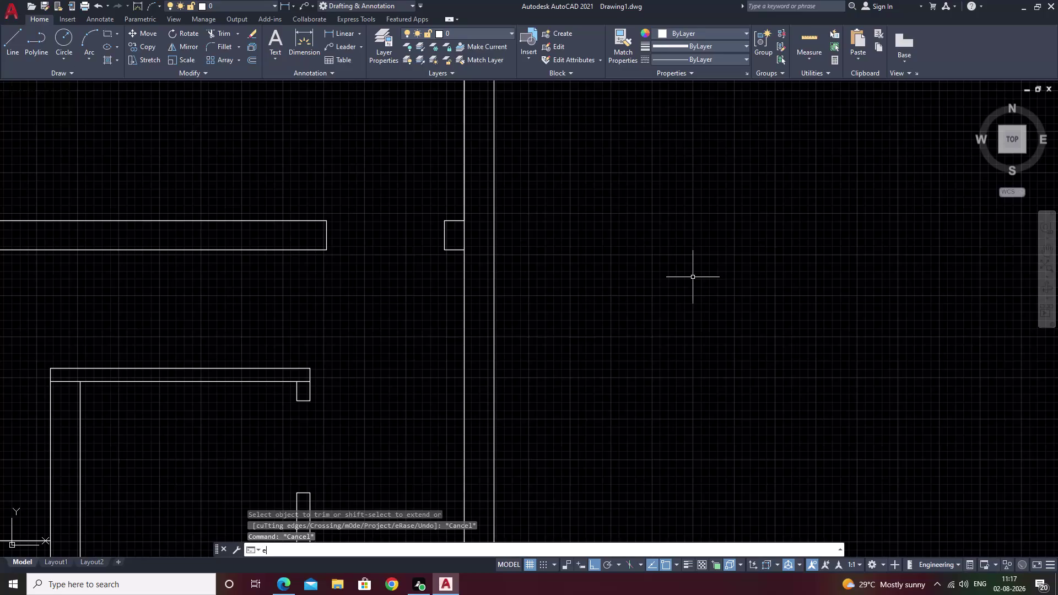
key(space)
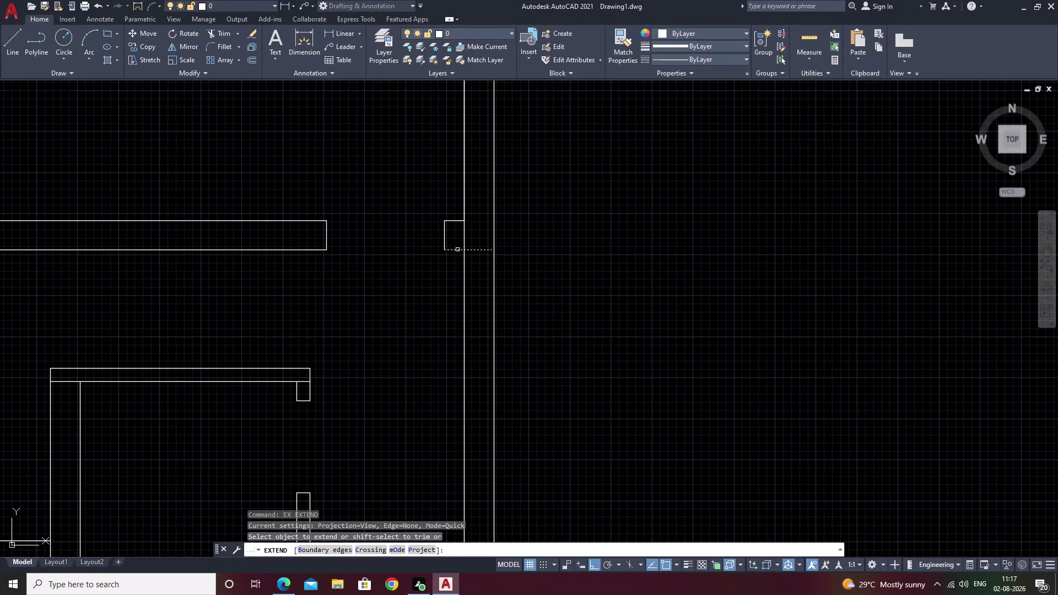
click(458, 249)
key(Escape)
scroll(down, 3)
middle_drag(622, 304, 635, 275)
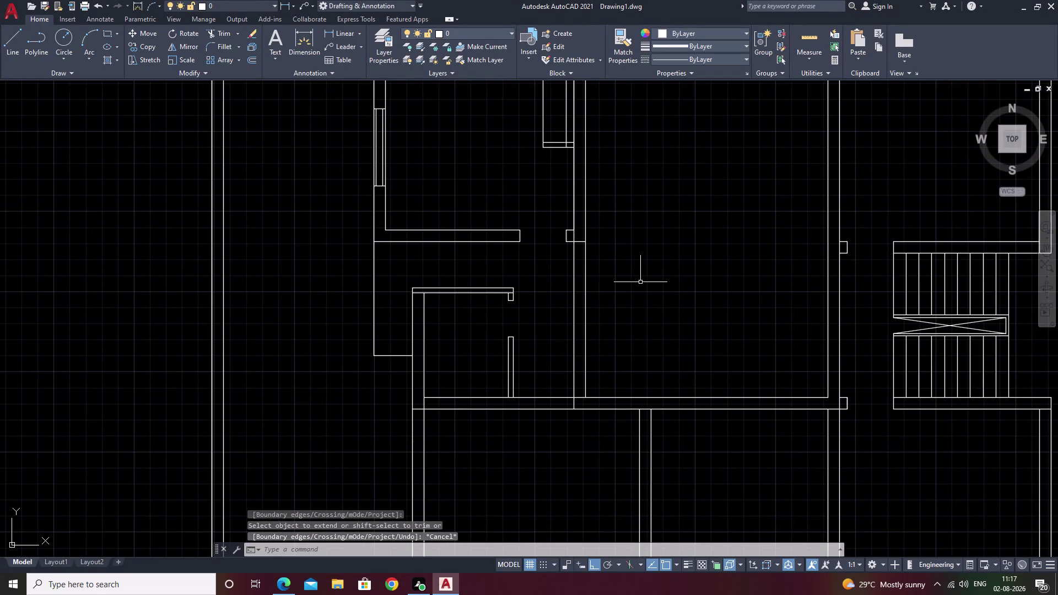
key(Escape)
Trim the wall line across the opening, then undo the unwanted trim.
text(tr)
key(space)
drag(636, 275, 550, 318)
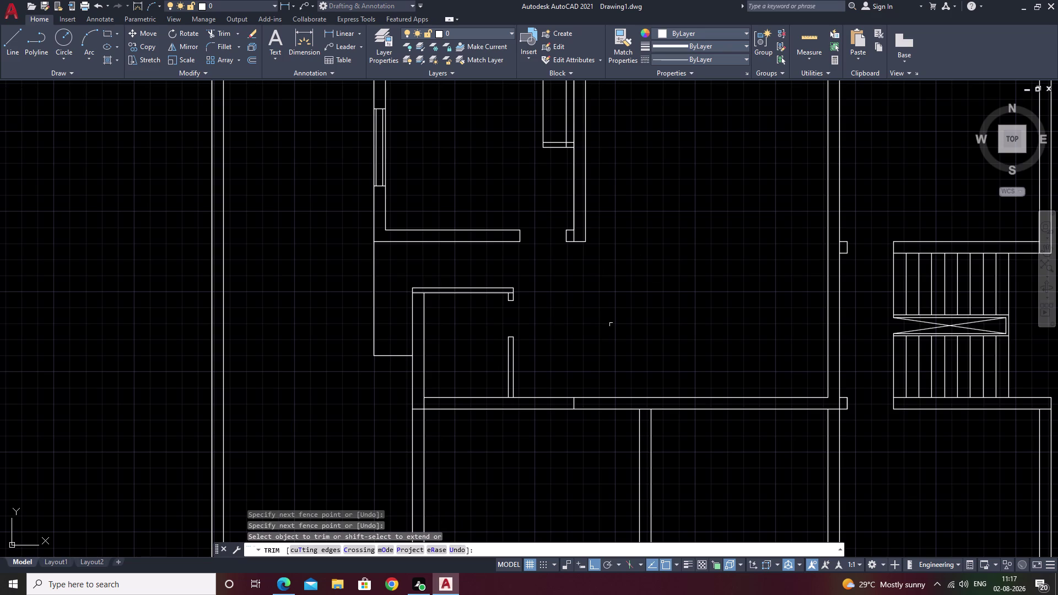
key(ctrl+z)
key(Escape)
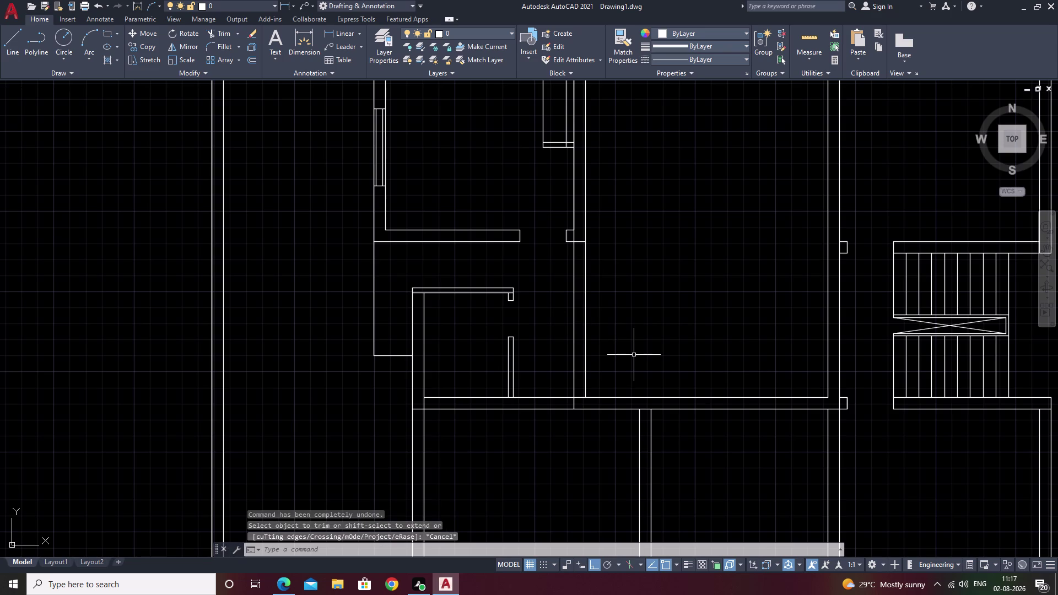
key(Escape)
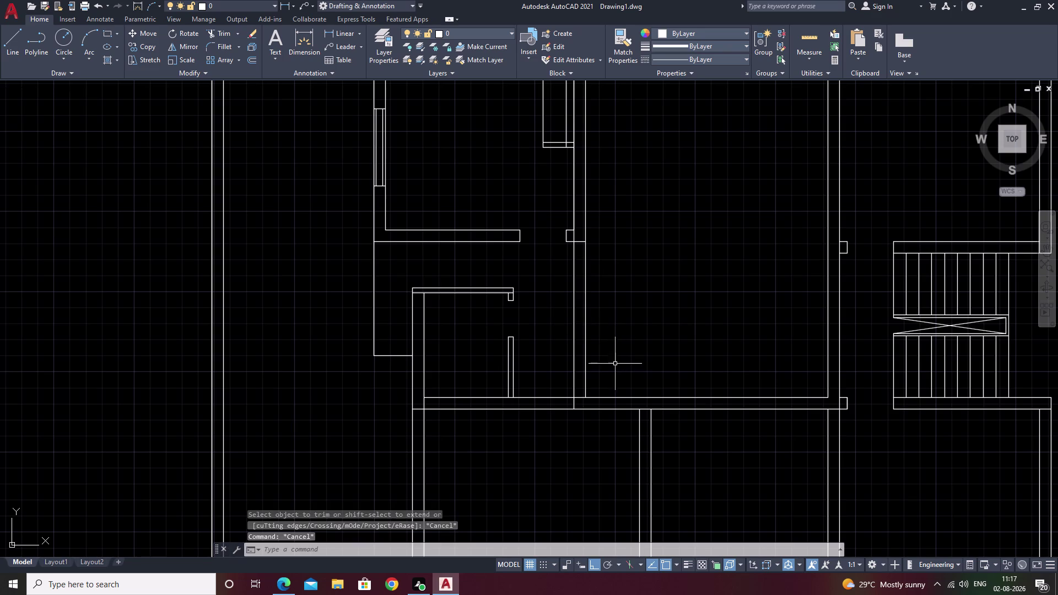
Try extending the vertical wall line with EX.
text(ex)
key(space)
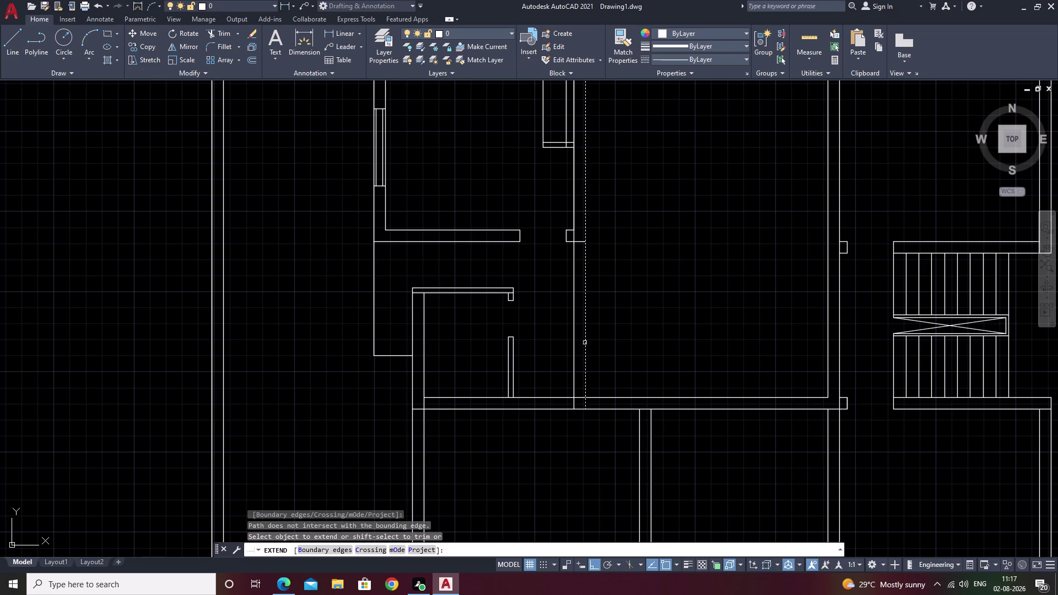
click(584, 343)
key(Escape)
Fence-trim the bottom wall inside the opening, then undo those trims.
text(t)
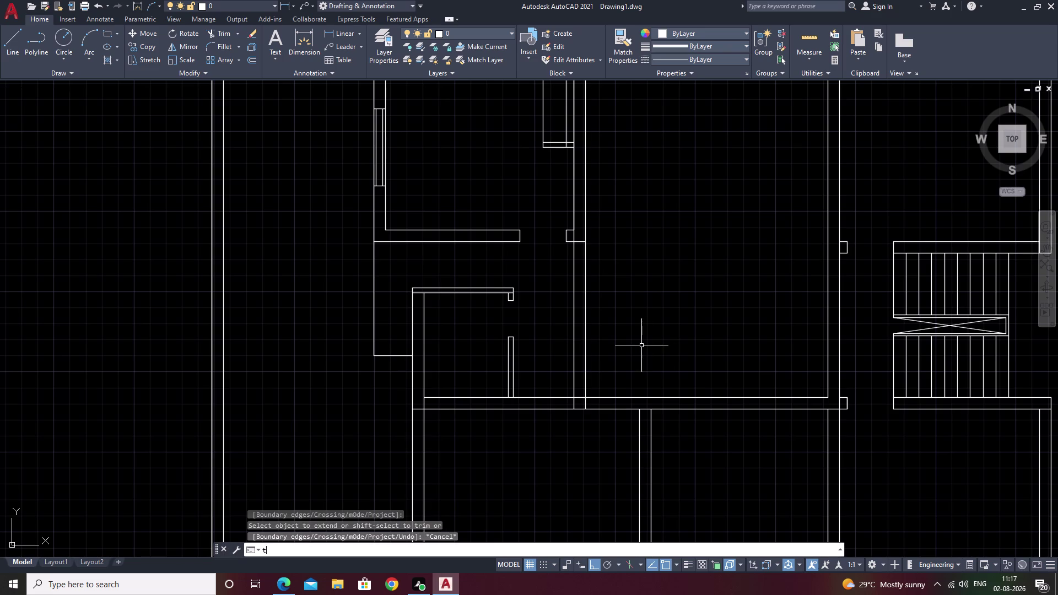
text(r)
key(space)
drag(635, 334, 588, 331)
drag(581, 332, 555, 344)
drag(604, 346, 575, 347)
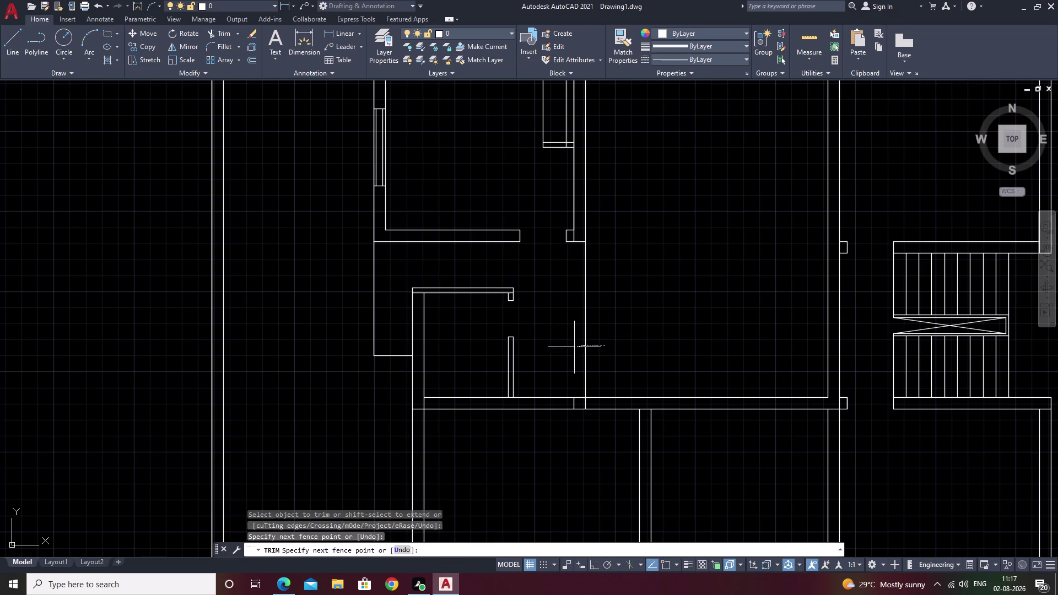
drag(576, 348, 572, 348)
middle_drag(596, 351, 610, 291)
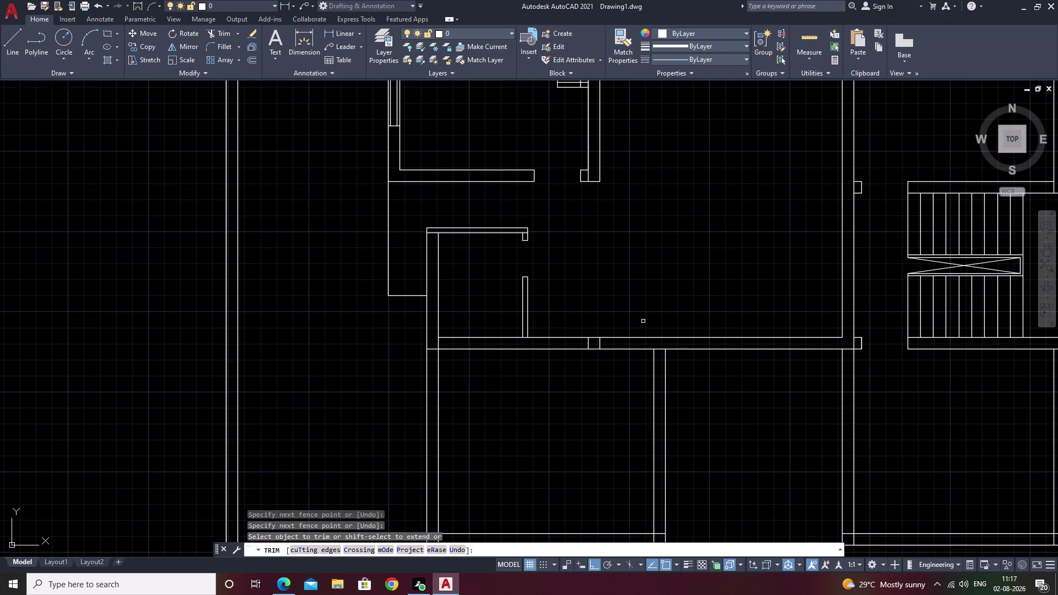
key(ctrl+z)
key(ctrl+z)
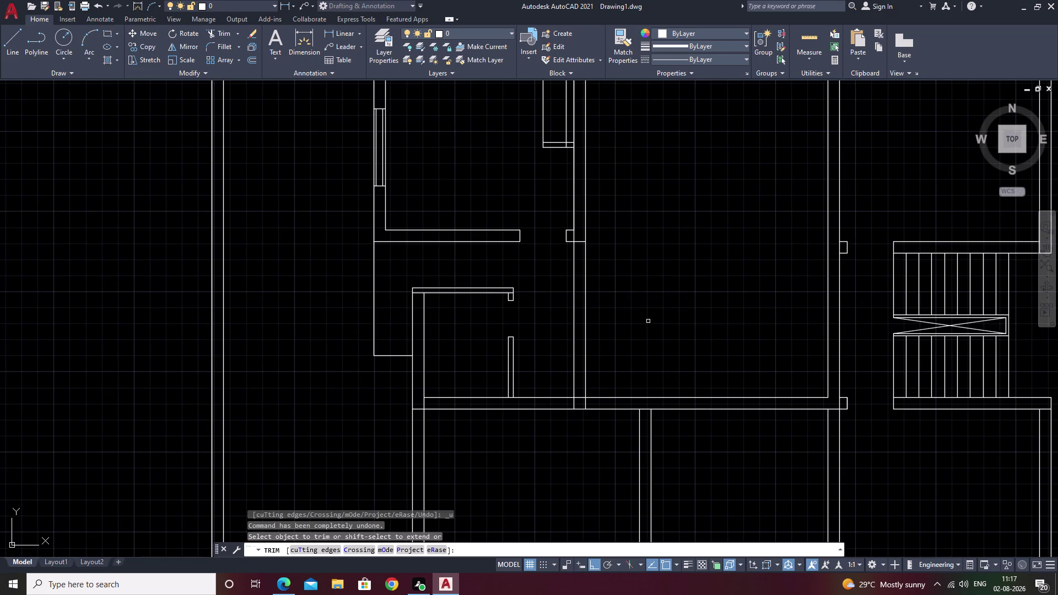
key(Escape)
With Ortho off, draw two corner-to-corner diagonals forming an X across the narrow wall strip.
text(l)
key(space)
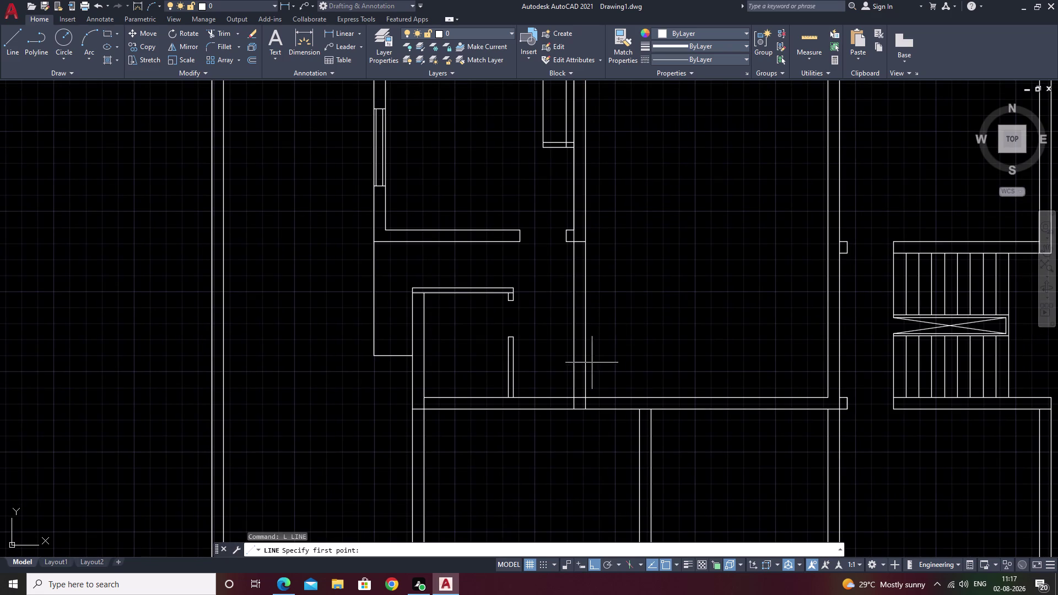
scroll(up, 3)
click(561, 159)
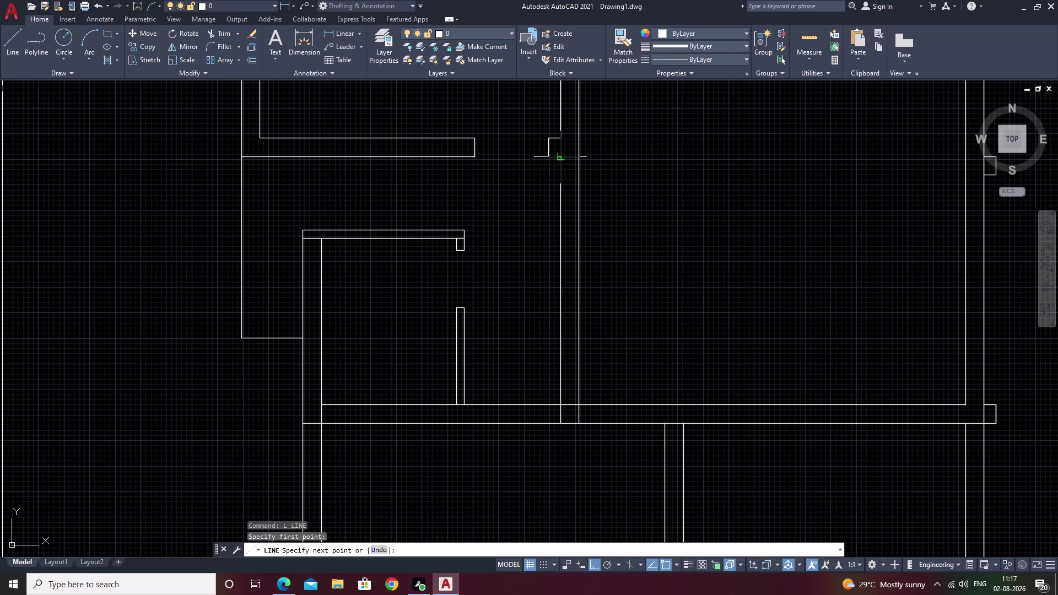
key(F8)
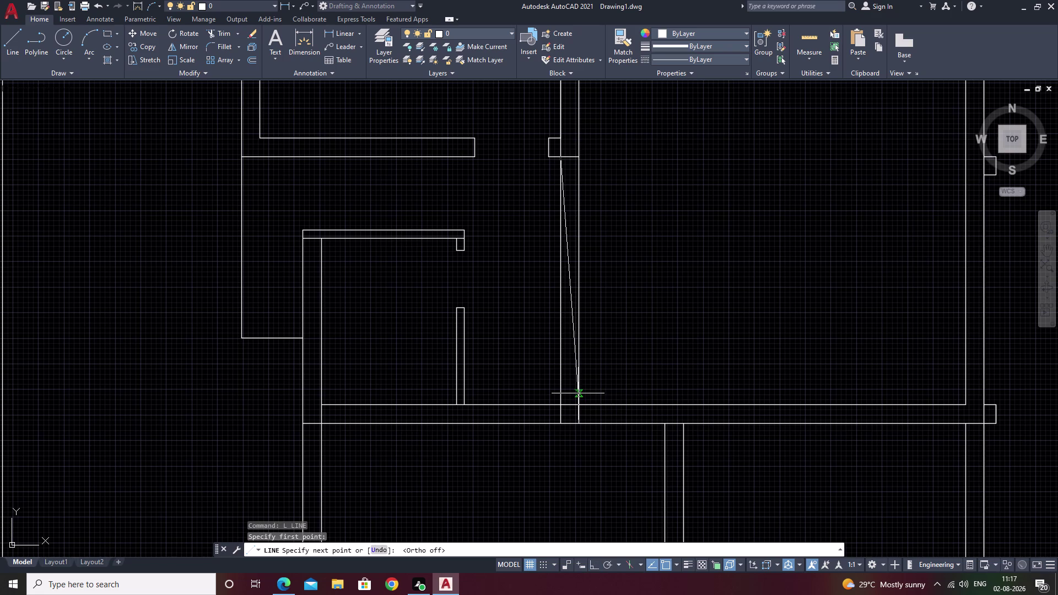
click(578, 404)
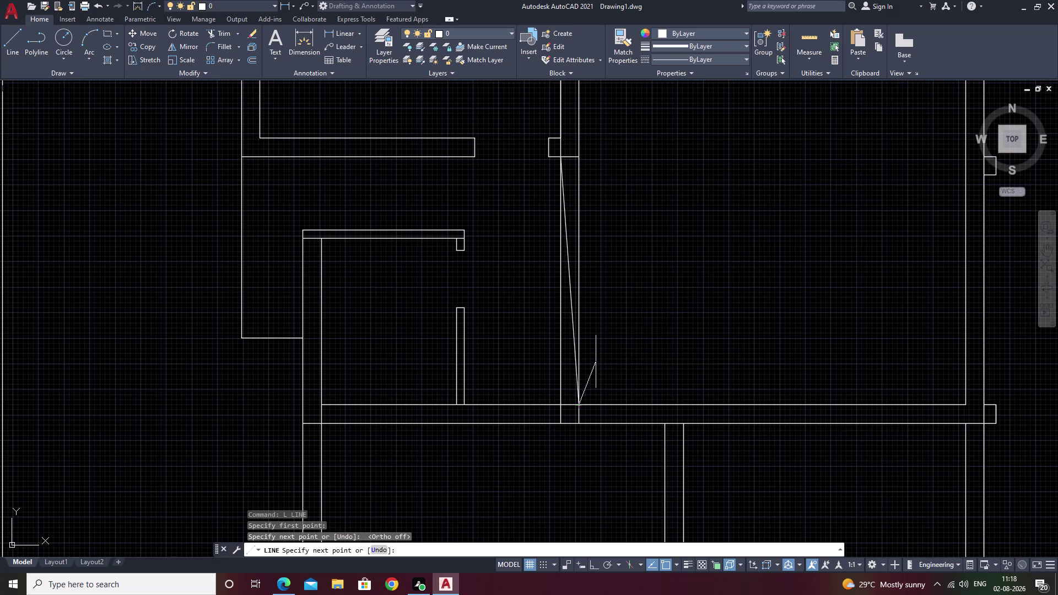
key(Escape)
key(space)
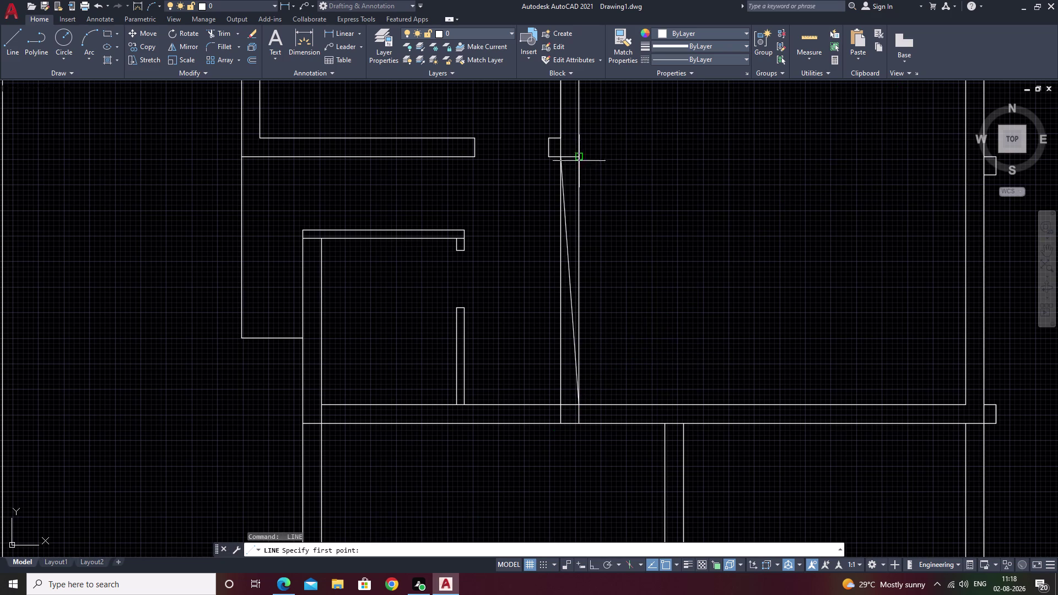
click(579, 159)
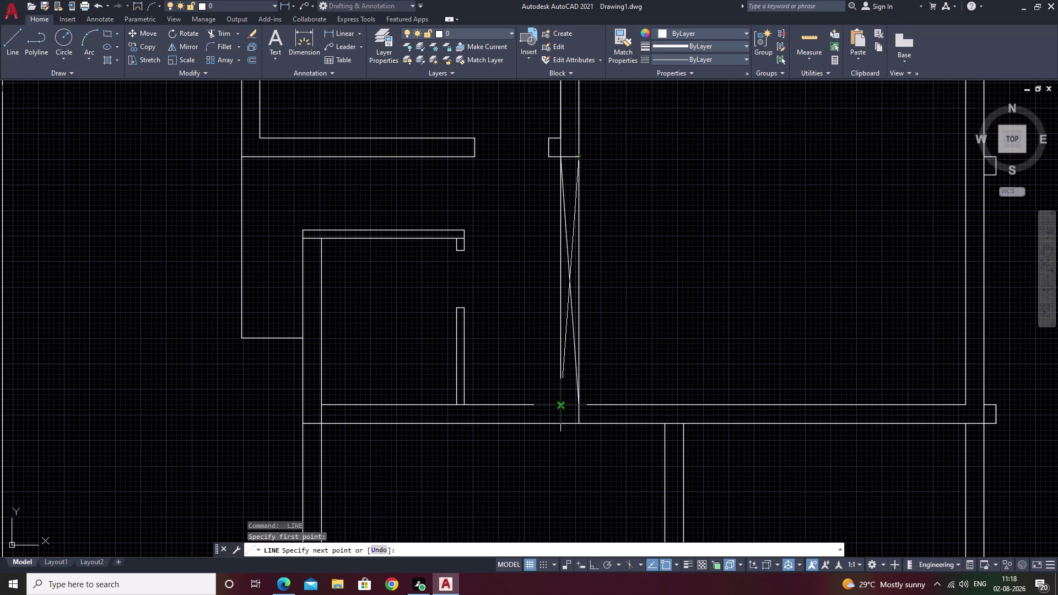
click(563, 404)
key(Escape)
scroll(down, 3)
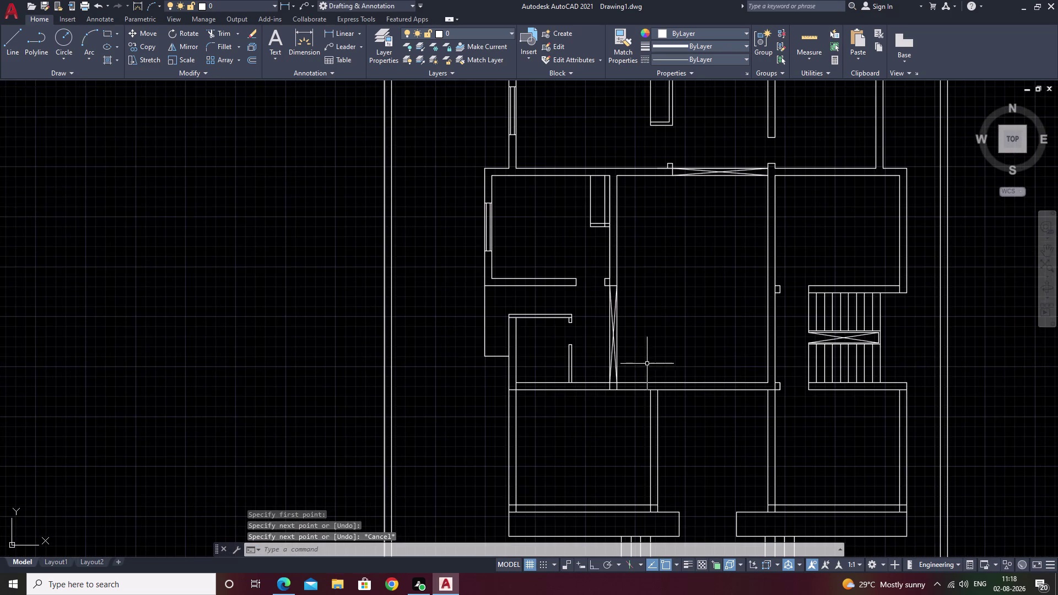
Pan and zoom across the plan to the wall junction below the crossed opening.
middle_drag(647, 364, 459, 395)
scroll(down, 3)
middle_drag(887, 243, 735, 327)
scroll(up, 3)
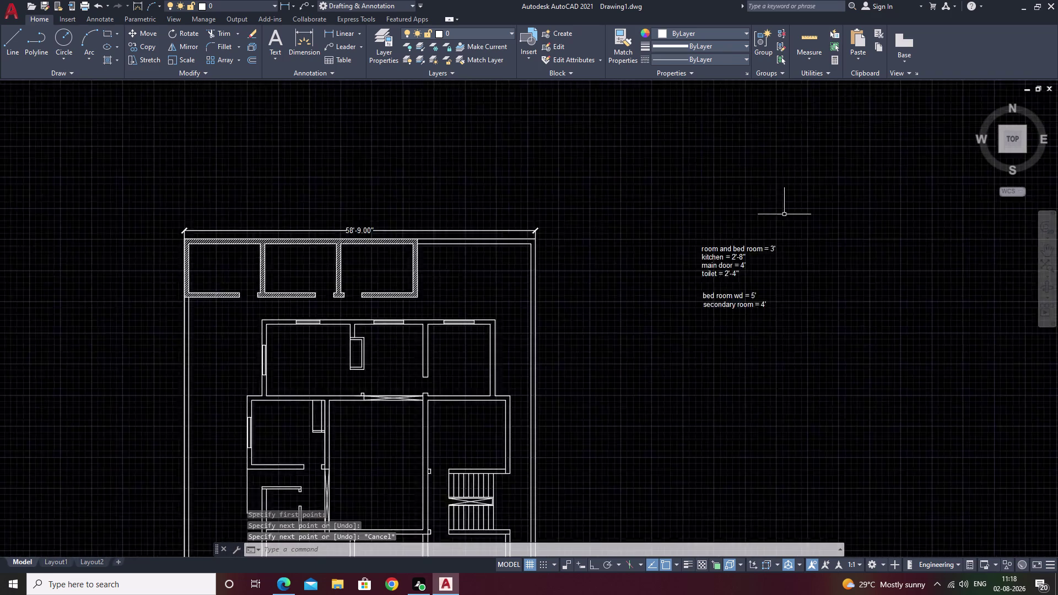
scroll(up, 3)
middle_drag(724, 290, 900, 146)
middle_drag(608, 305, 903, 236)
middle_drag(630, 341, 643, 329)
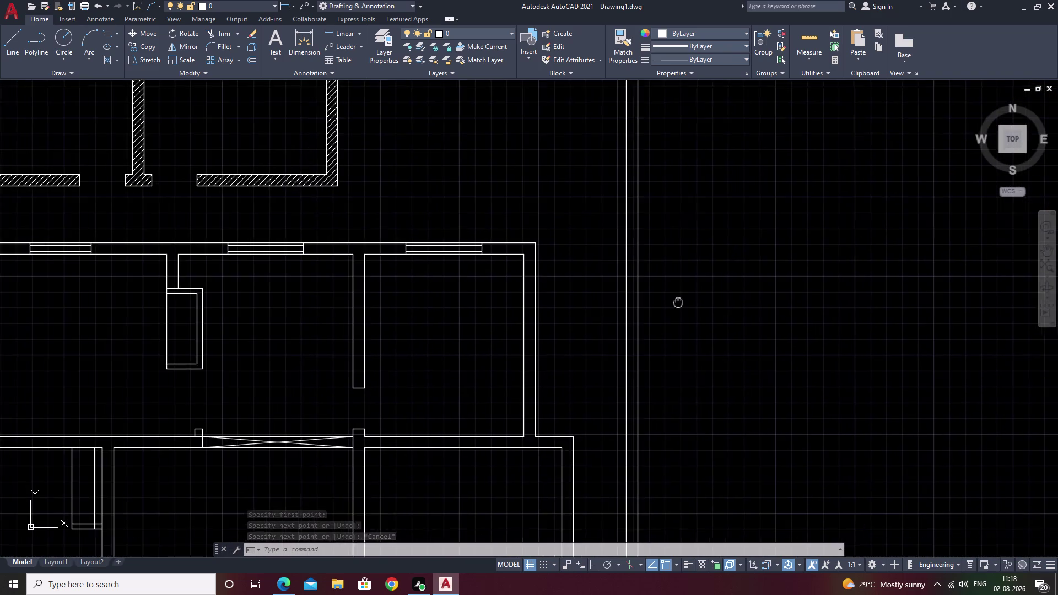
middle_drag(642, 328, 929, 164)
scroll(down, 3)
middle_drag(573, 368, 650, 222)
scroll(up, 3)
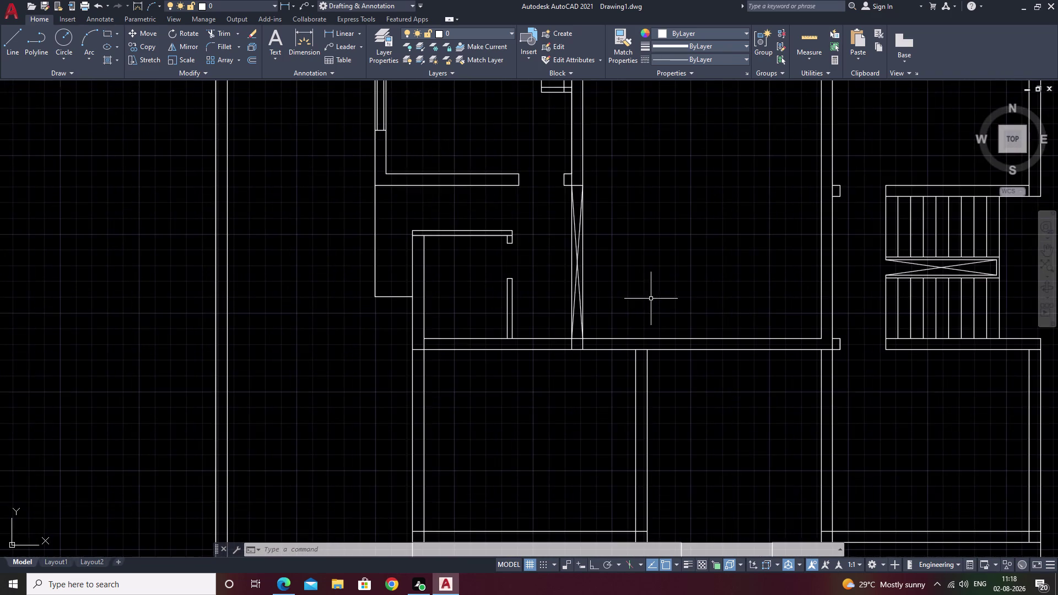
middle_drag(625, 309, 661, 188)
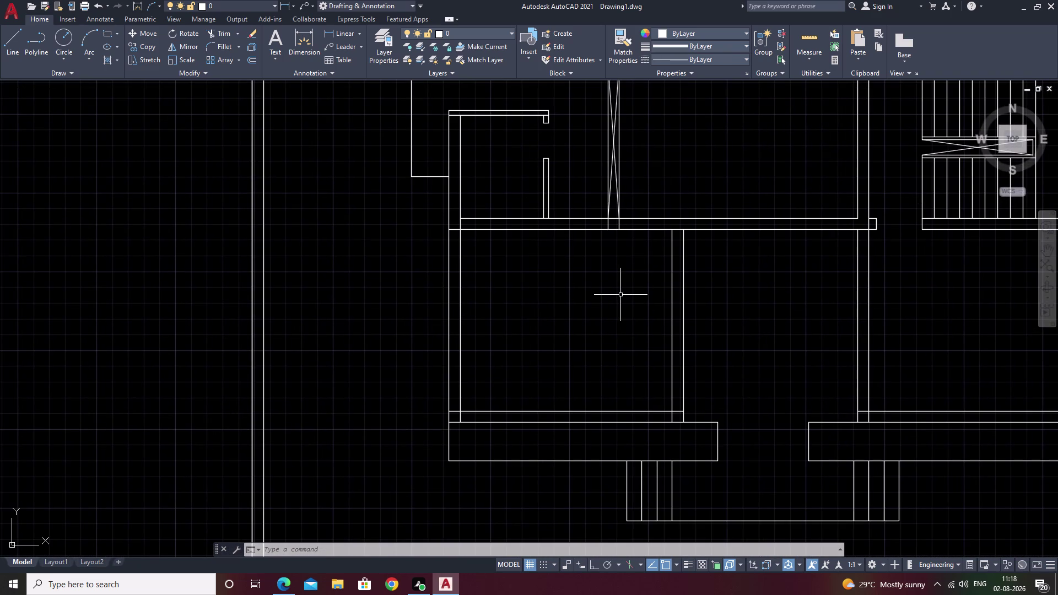
middle_drag(614, 296, 628, 278)
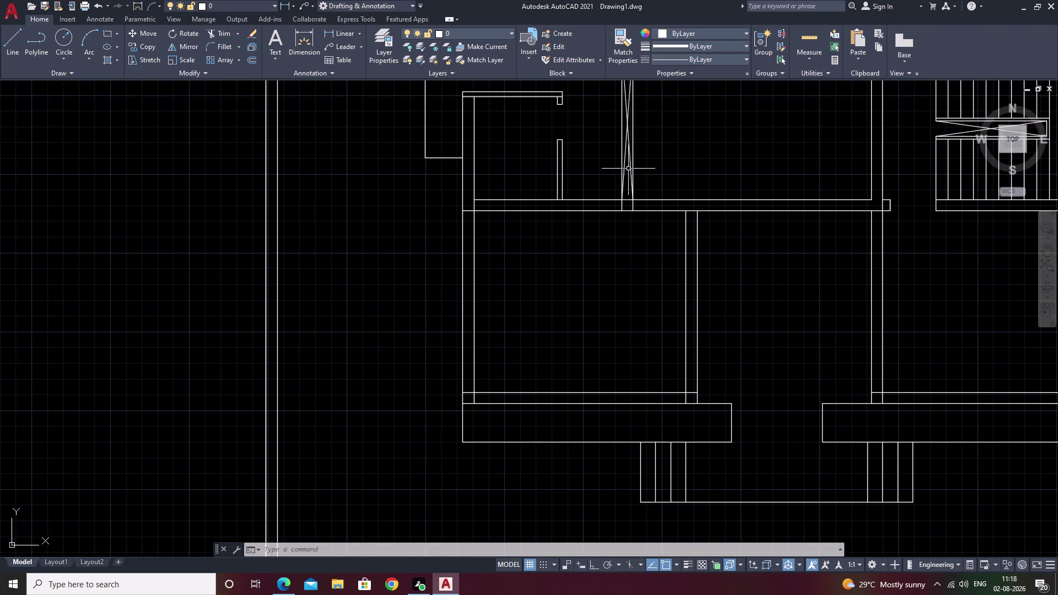
scroll(up, 3)
Fence-trim the wall lines under the X-marked opening.
key(Escape)
key(t)
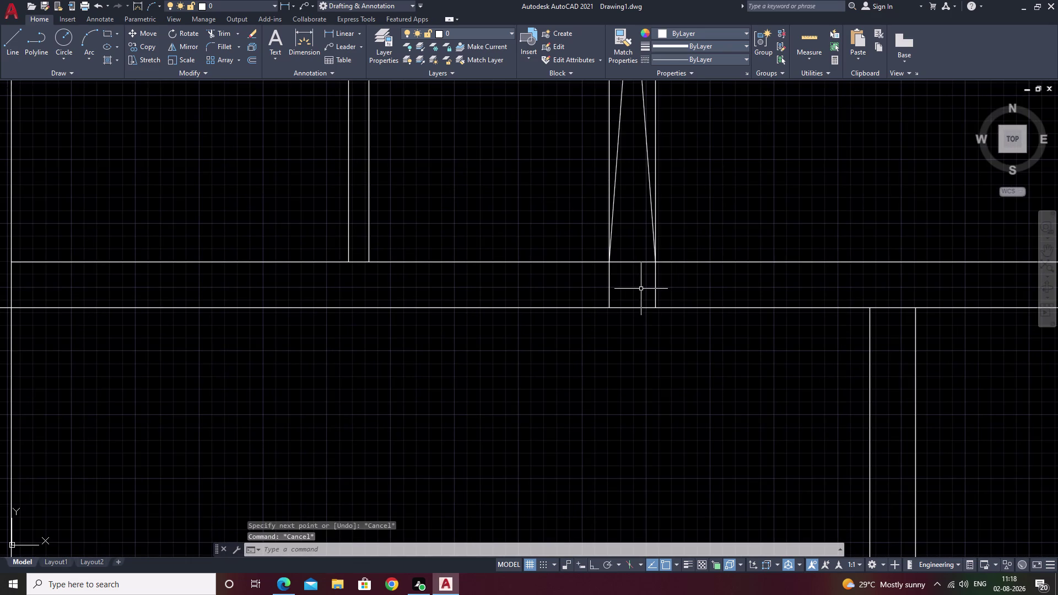
text(r)
key(space)
drag(635, 289, 544, 280)
scroll(down, 3)
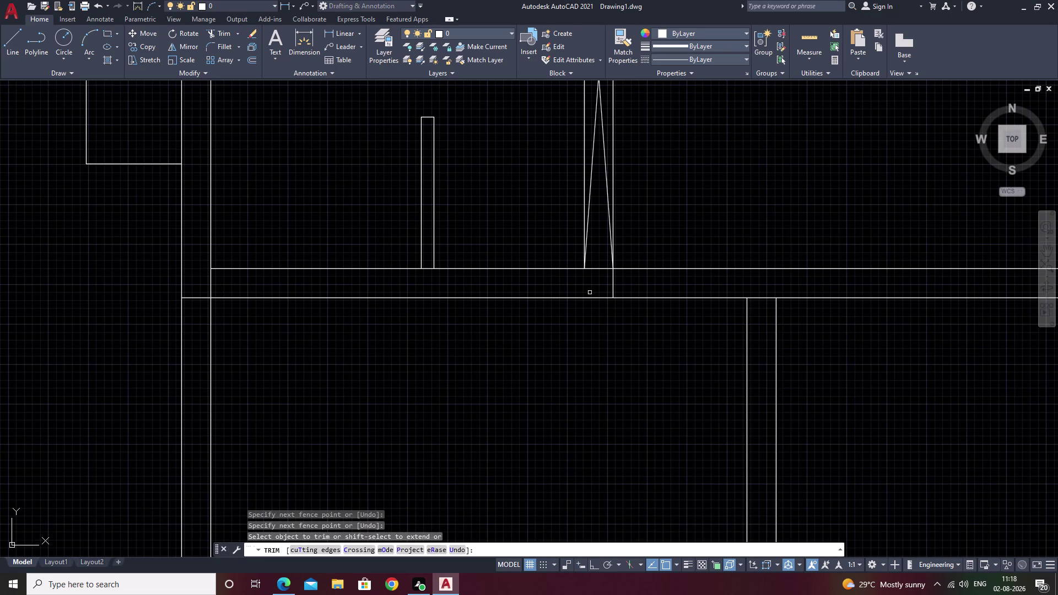
key(Escape)
middle_drag(732, 160, 546, 282)
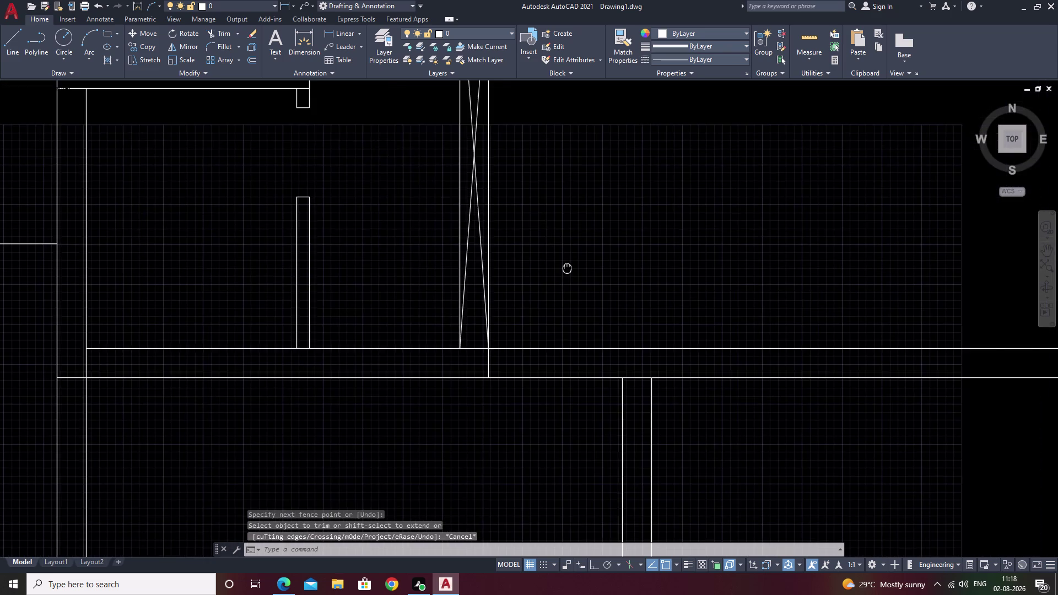
middle_click(701, 306)
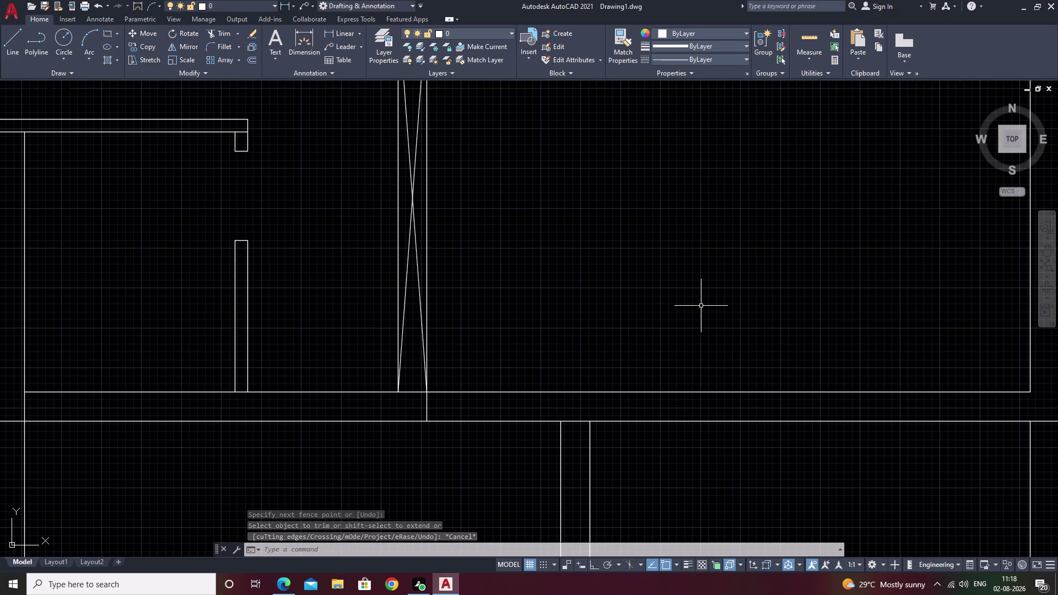
key(Escape)
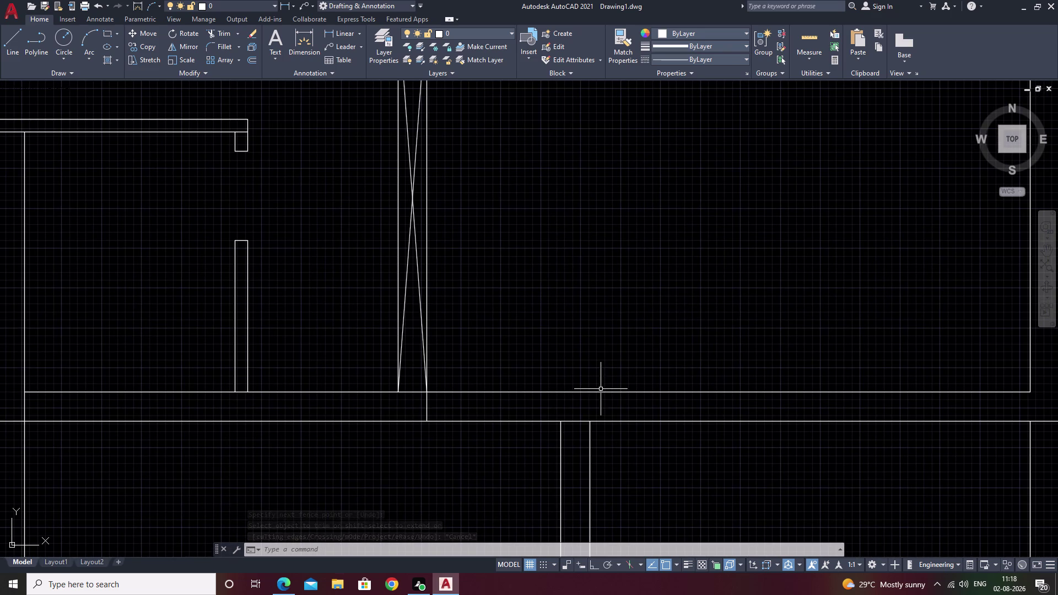
text(ex)
key(space)
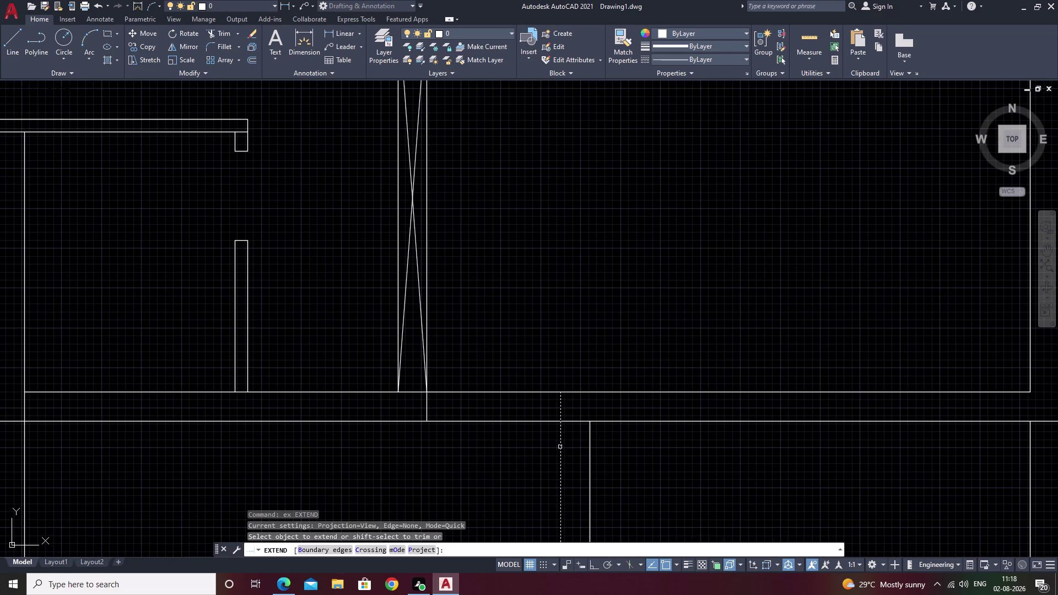
Extend the vertical wall line to the horizontal wall and draw two crossing diagonals across that section.
click(560, 446)
key(Escape)
key(l)
key(space)
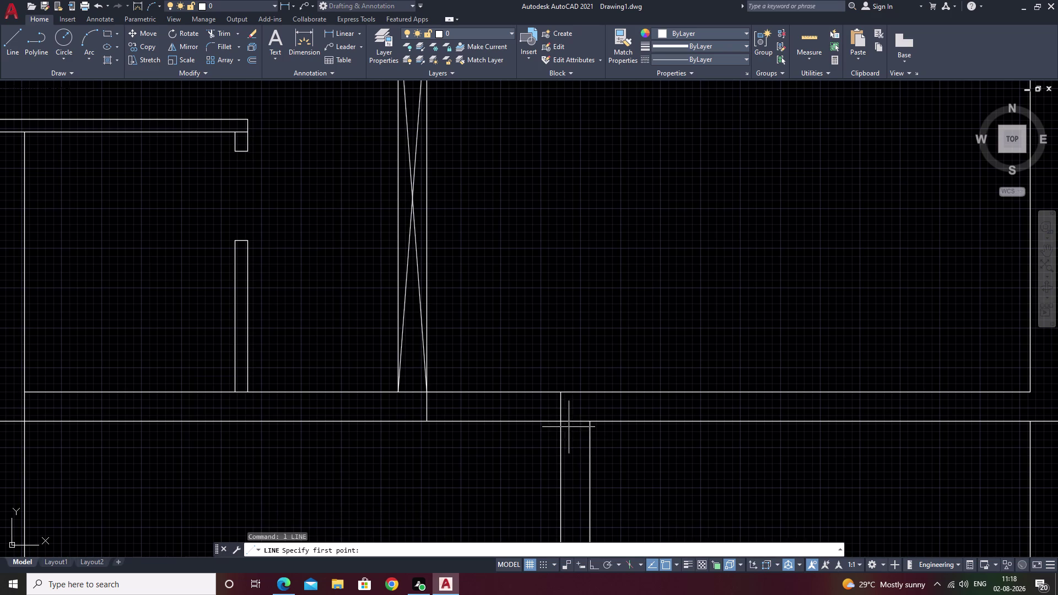
click(559, 422)
click(428, 394)
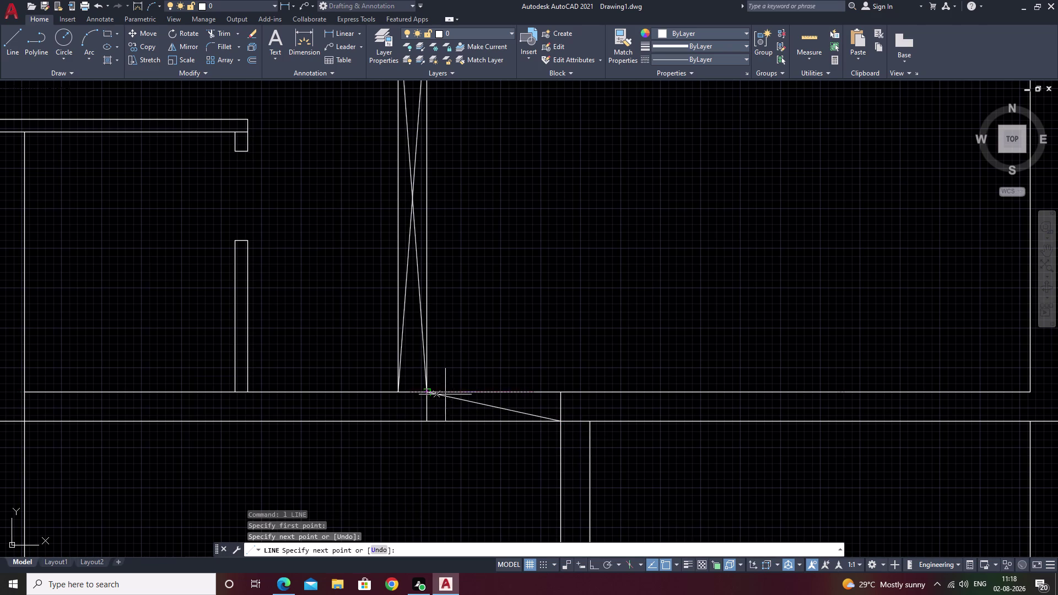
key(space)
key(space)
click(562, 394)
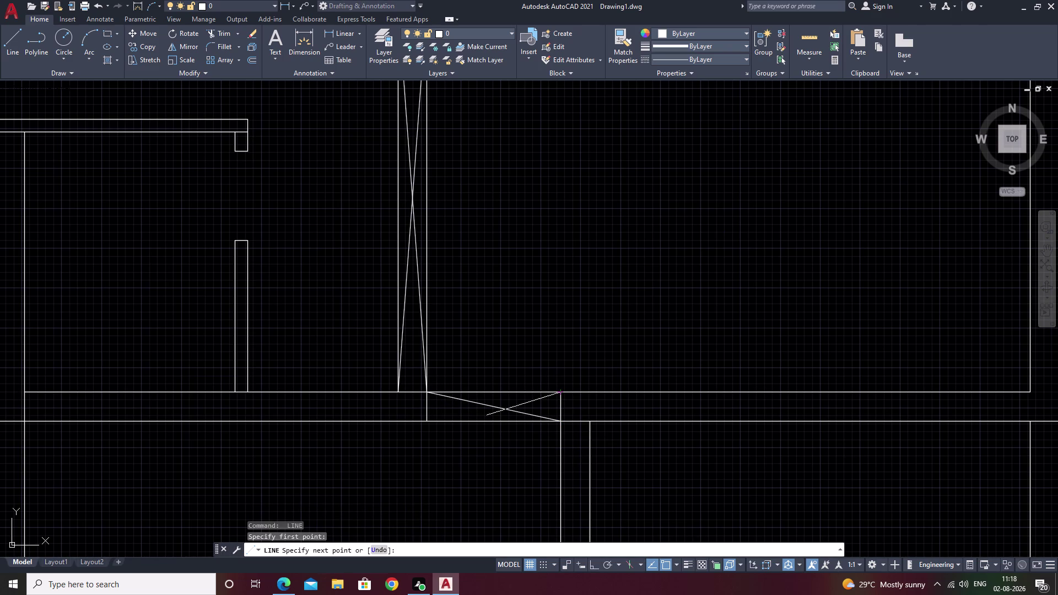
click(424, 423)
key(space)
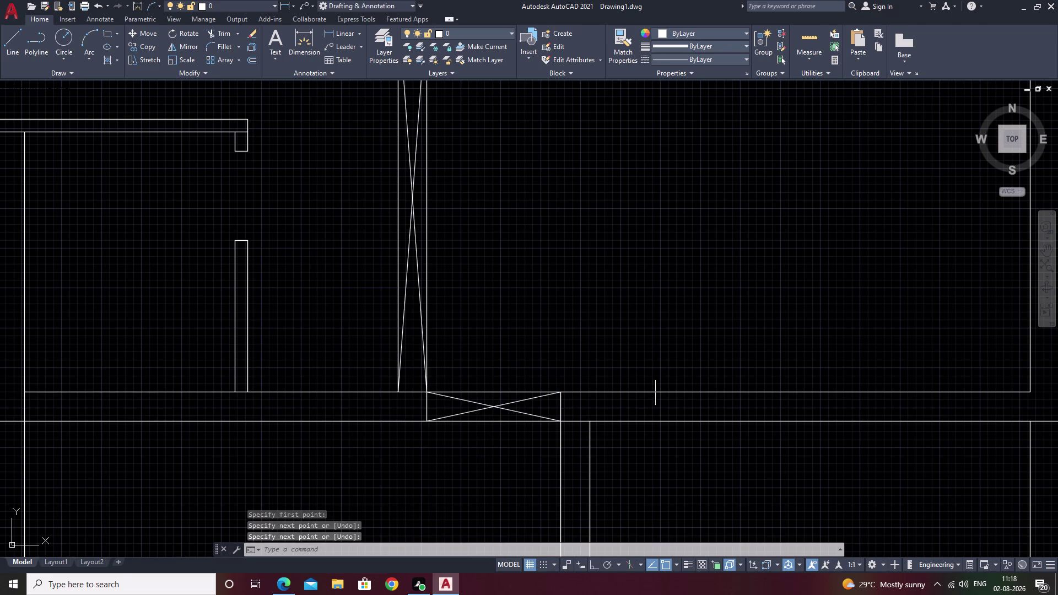
key(Escape)
Pan over the floor plan and attempt another extend on a wall line.
scroll(down, 3)
middle_drag(641, 353, 500, 379)
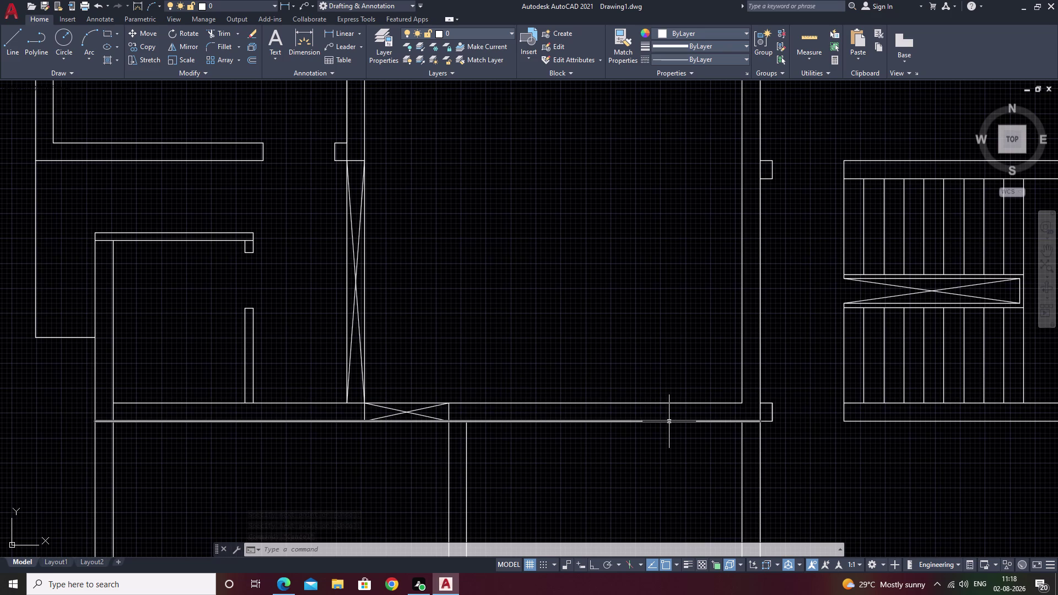
text(ex)
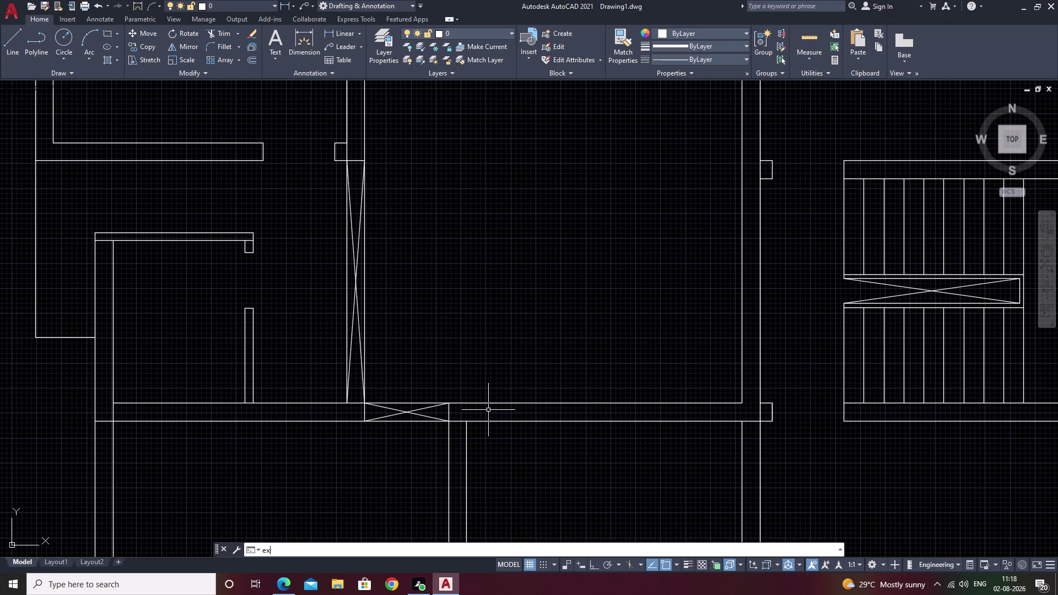
key(space)
click(467, 444)
key(Escape)
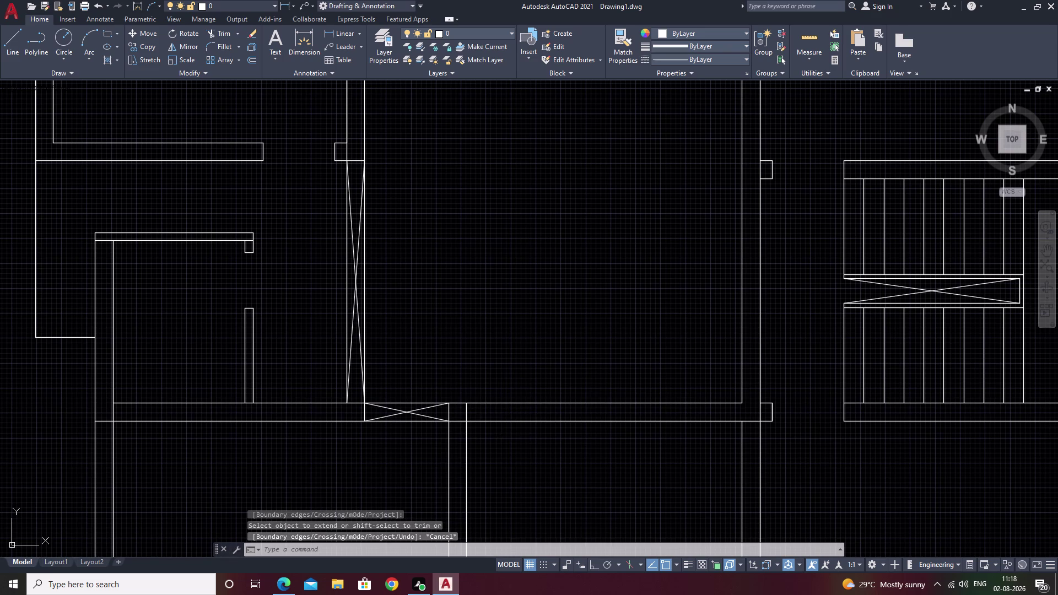
key(o)
key(space)
Offset the lower vertical wall line 6 inches to the right.
text(6)
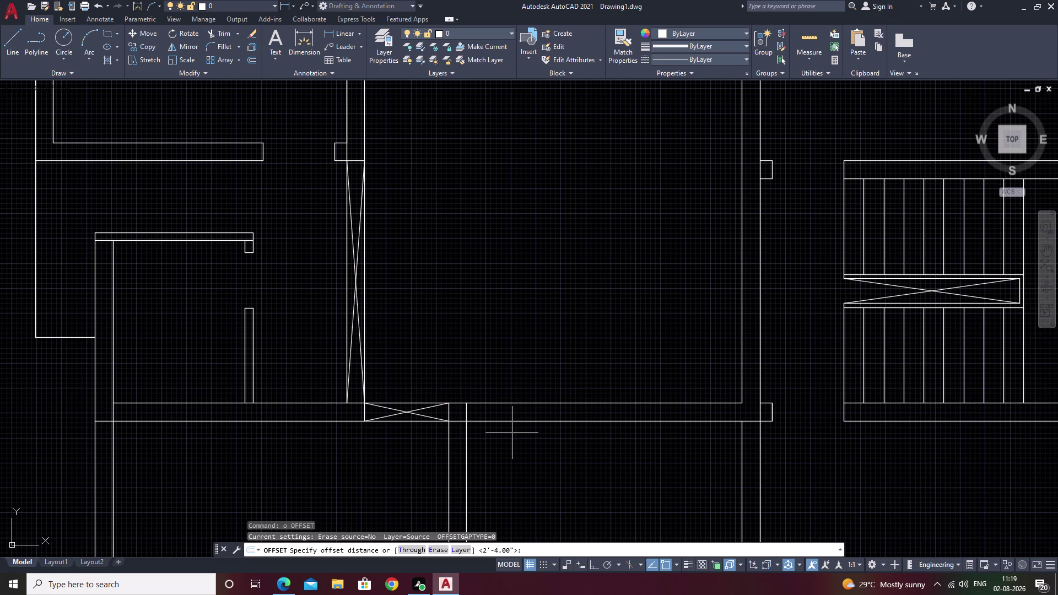
key(space)
click(466, 415)
click(508, 418)
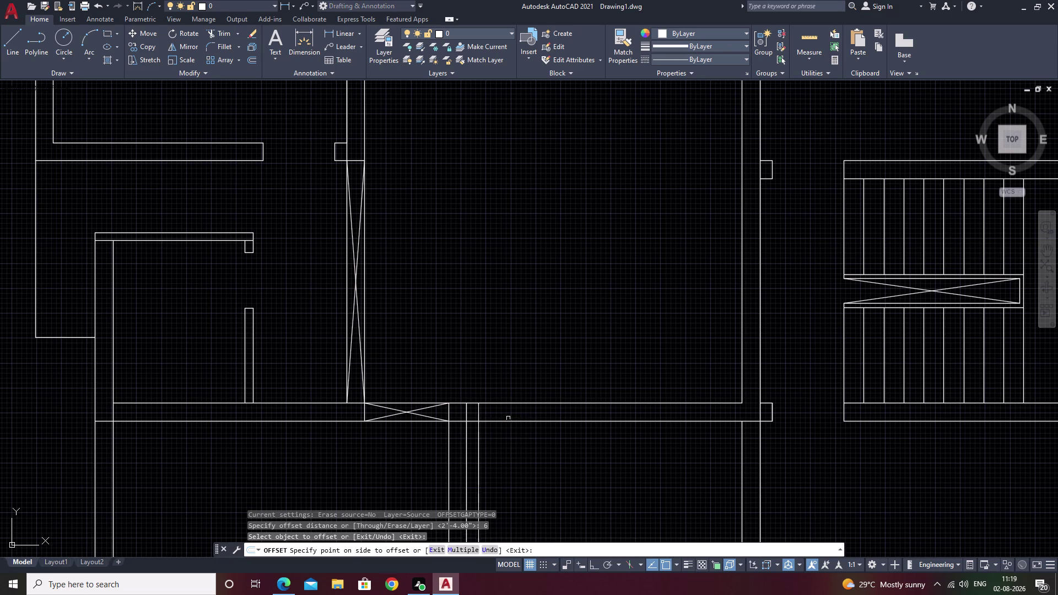
key(Escape)
Fence-trim the wall lines where the new wall meets the horizontal wall.
text(tr)
key(space)
scroll(up, 3)
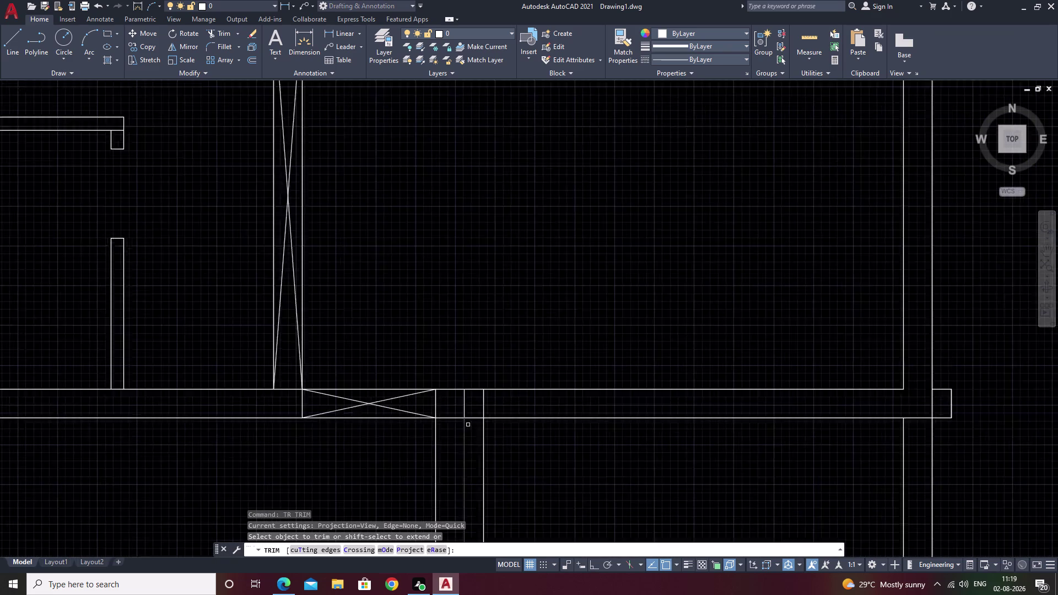
drag(467, 394, 418, 408)
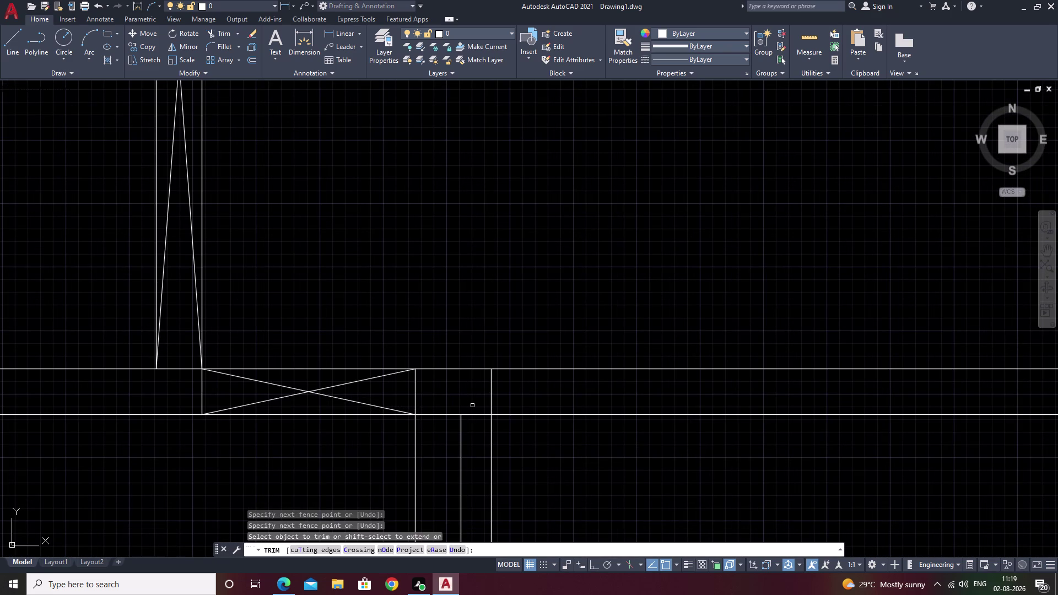
drag(509, 438, 479, 453)
key(Escape)
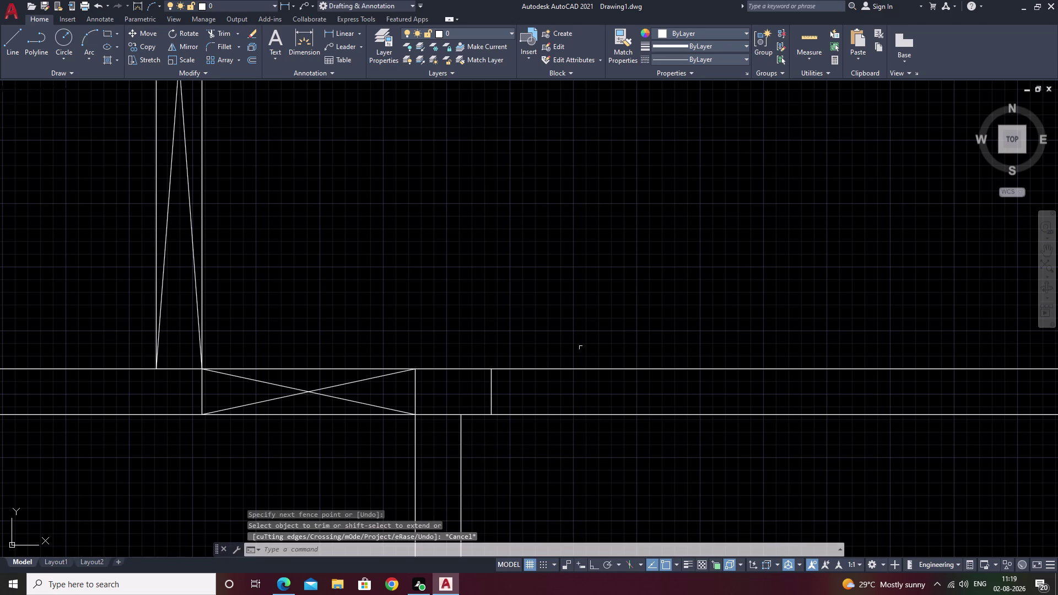
Trim the leftover short segments inside the wall junction.
text(t)
text(r)
key(space)
right_click(454, 393)
drag(453, 393, 434, 444)
click(443, 402)
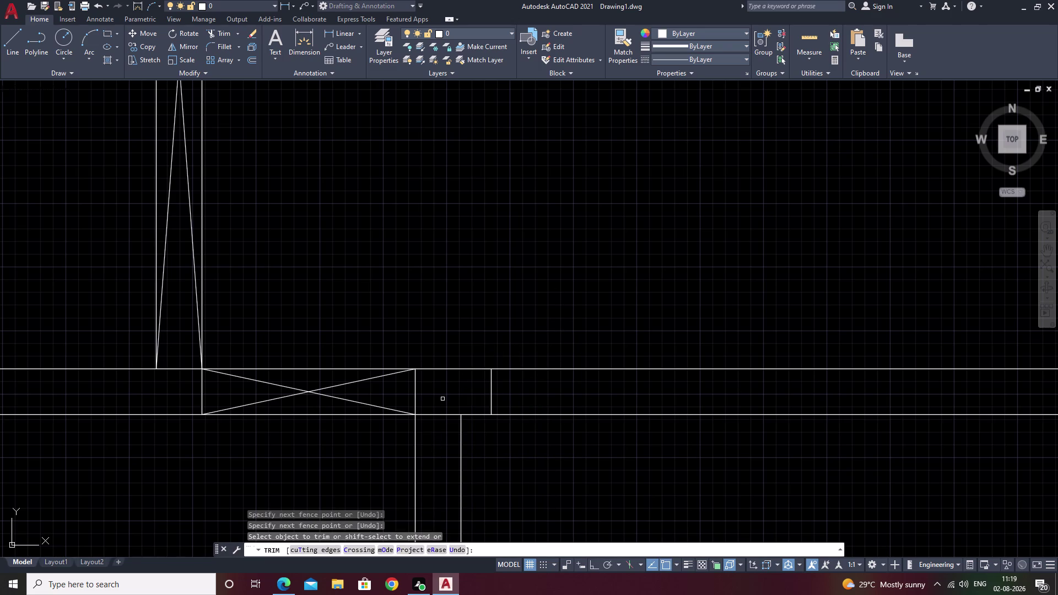
drag(447, 398, 436, 440)
scroll(down, 3)
middle_drag(488, 378, 537, 316)
middle_drag(588, 413, 524, 421)
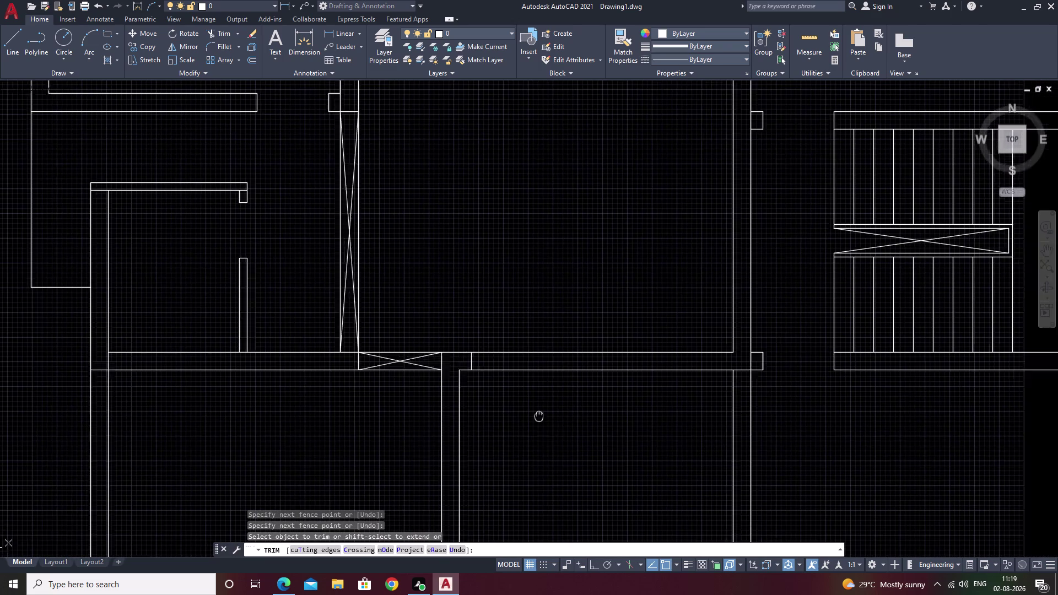
middle_drag(525, 421, 524, 421)
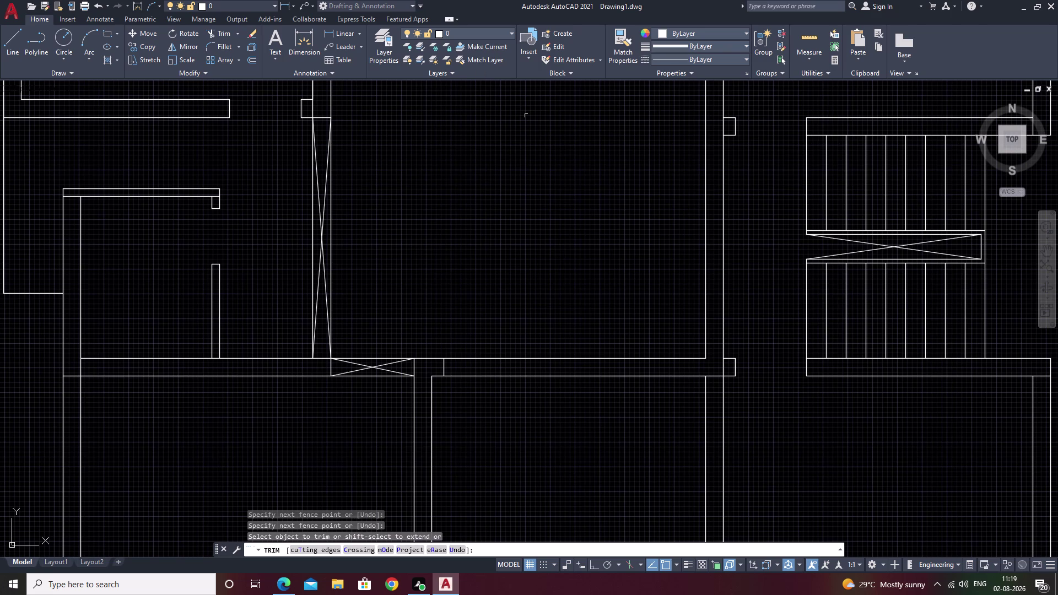
key(Escape)
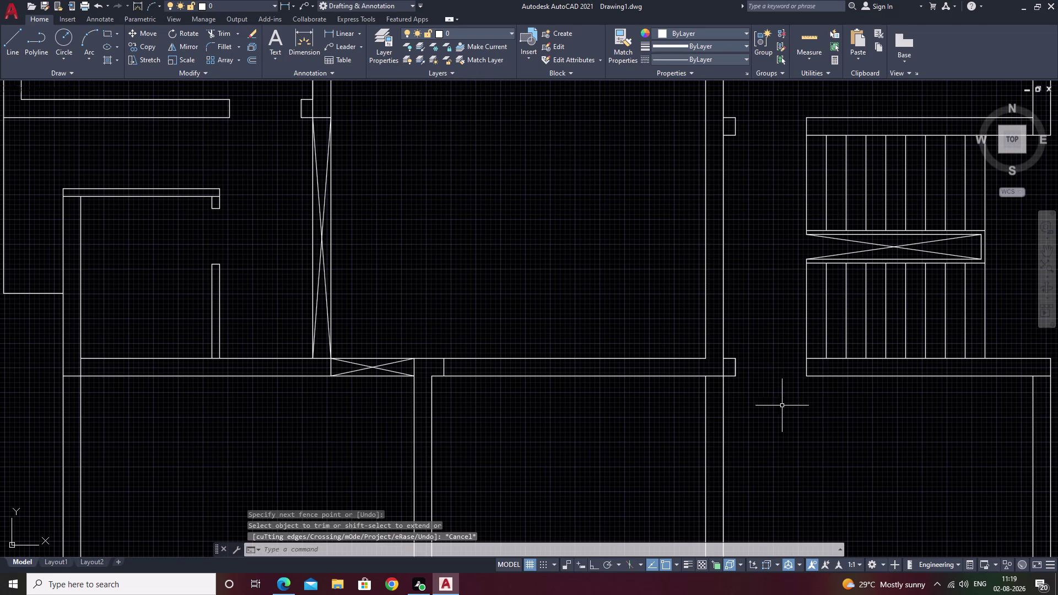
Extend the vertical wall line up to the horizontal wall.
key(o)
key(space)
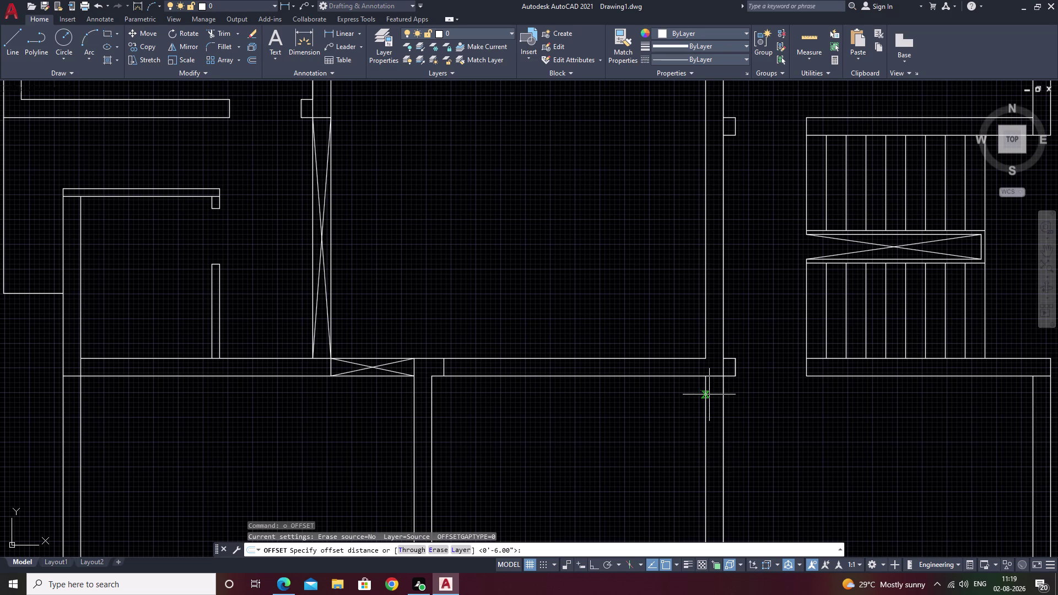
key(Escape)
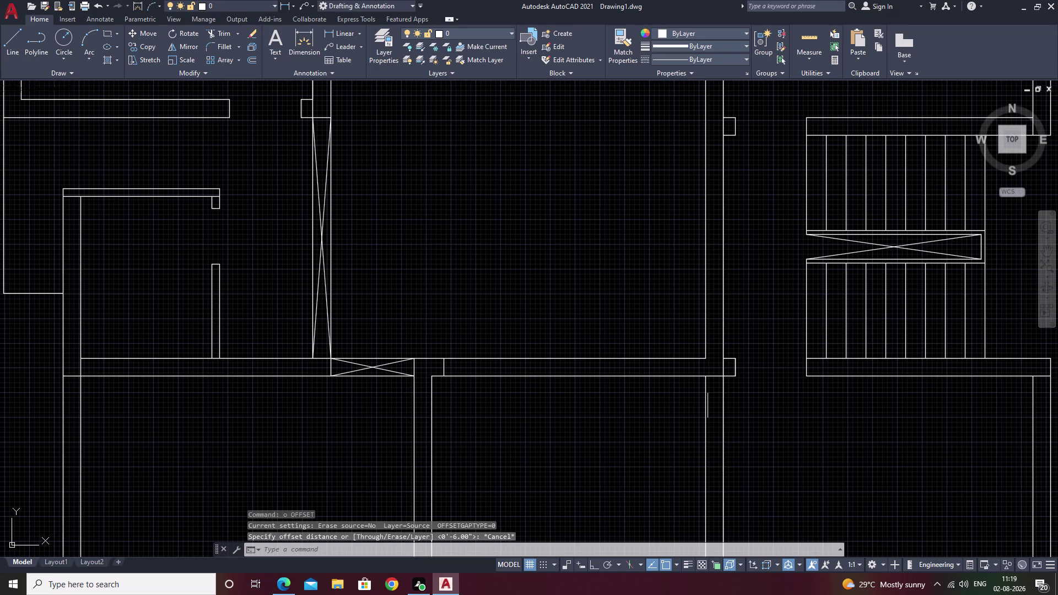
text(ex)
key(space)
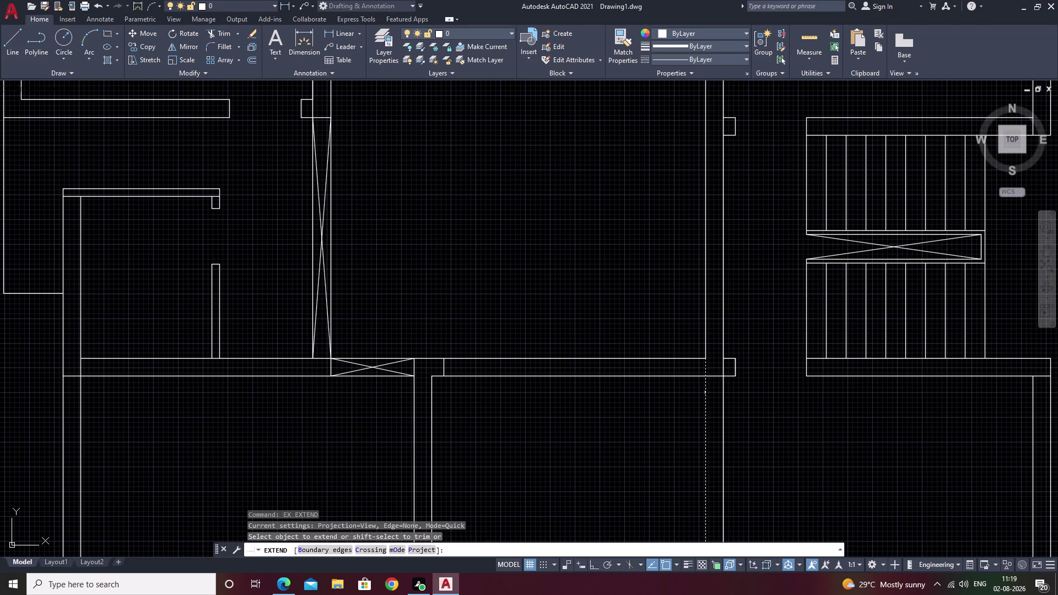
click(707, 393)
key(Escape)
Offset the right-hand vertical wall line 6 inches to make a parallel copy.
text(o)
key(space)
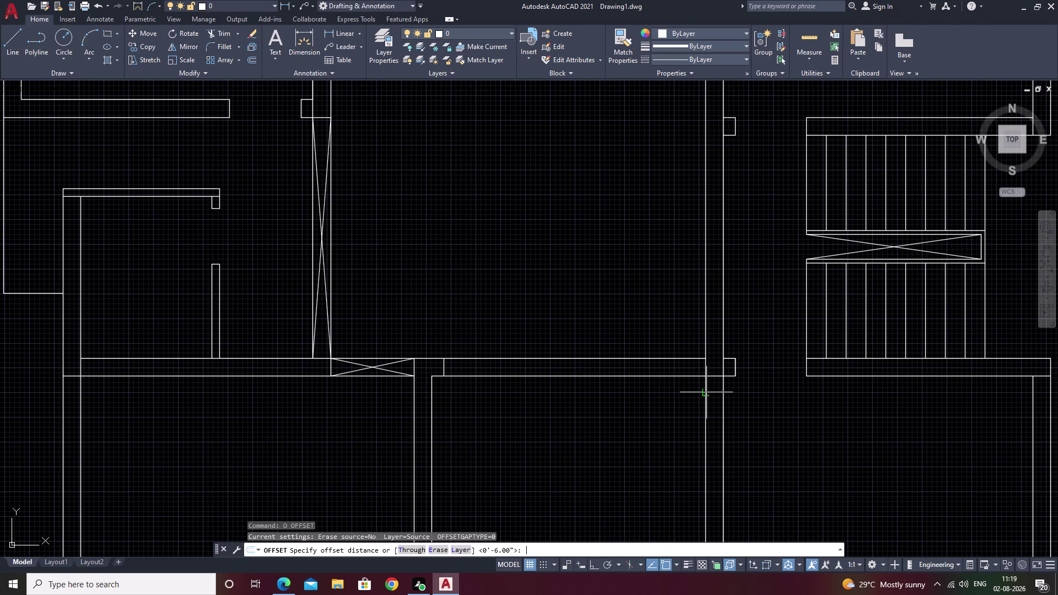
text(o)
key(space)
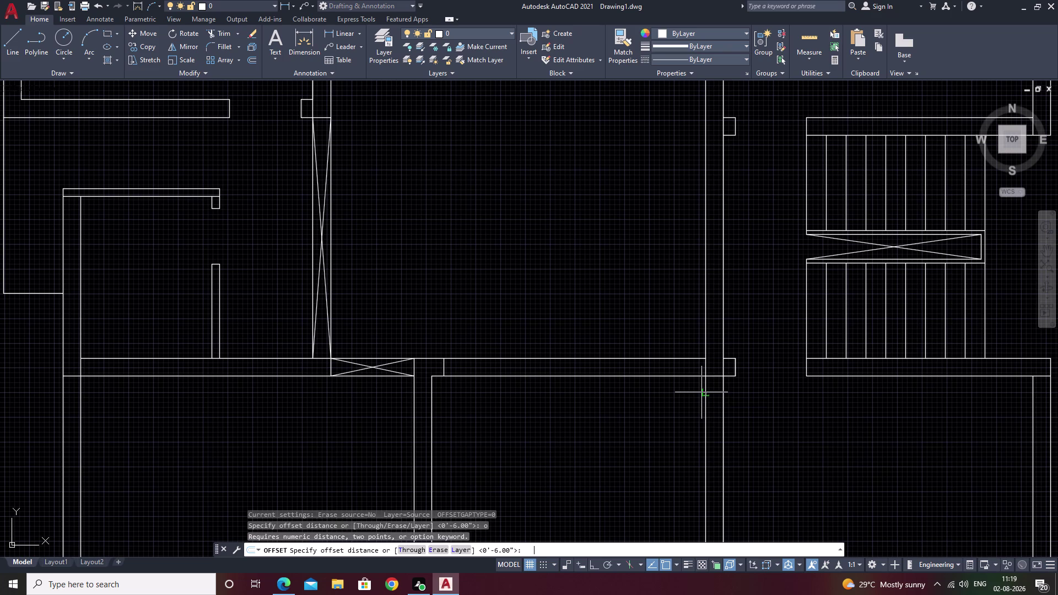
key(6)
key(space)
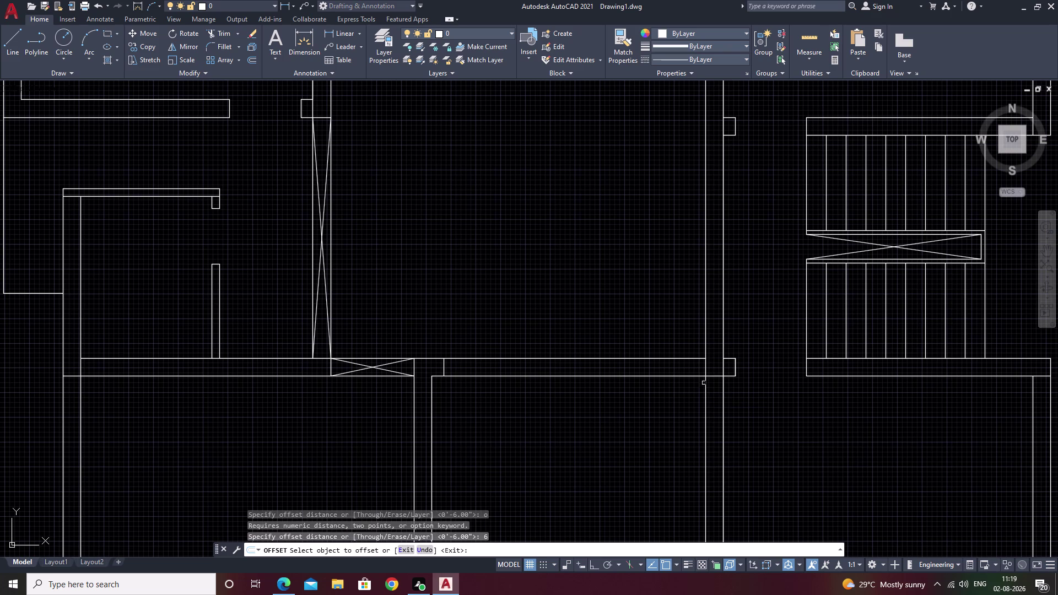
click(705, 371)
click(684, 374)
key(Escape)
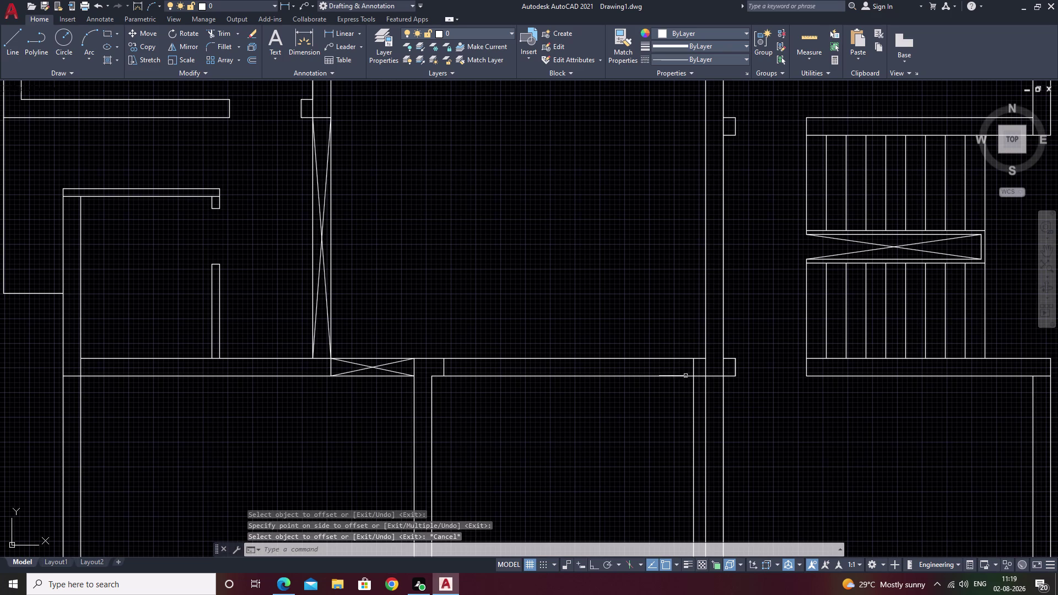
Fence-trim the extra wall lines and the leftover line at the pier junction.
text(tr)
key(space)
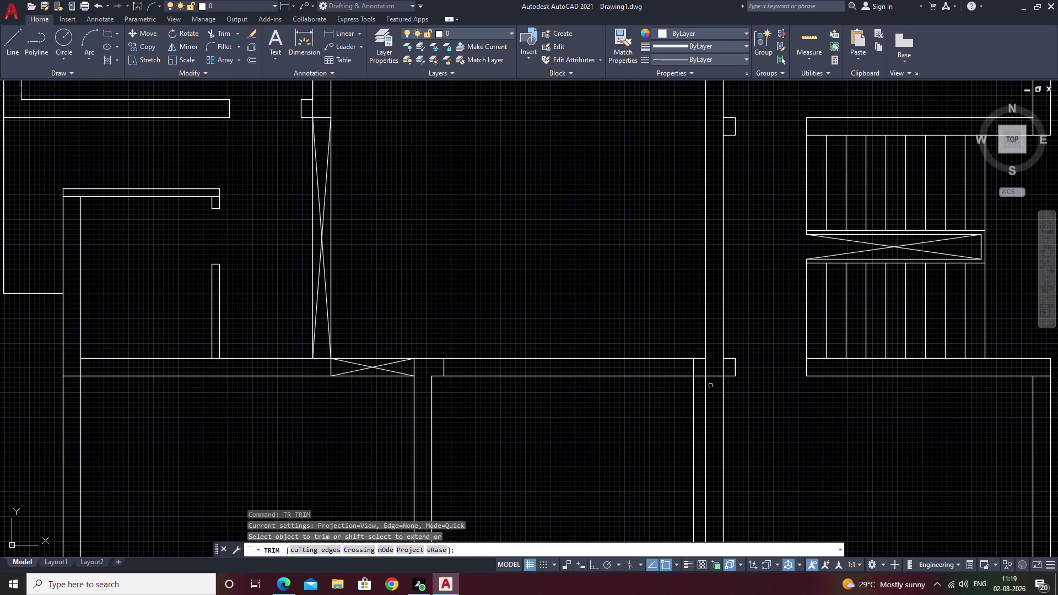
scroll(up, 3)
drag(708, 327, 643, 331)
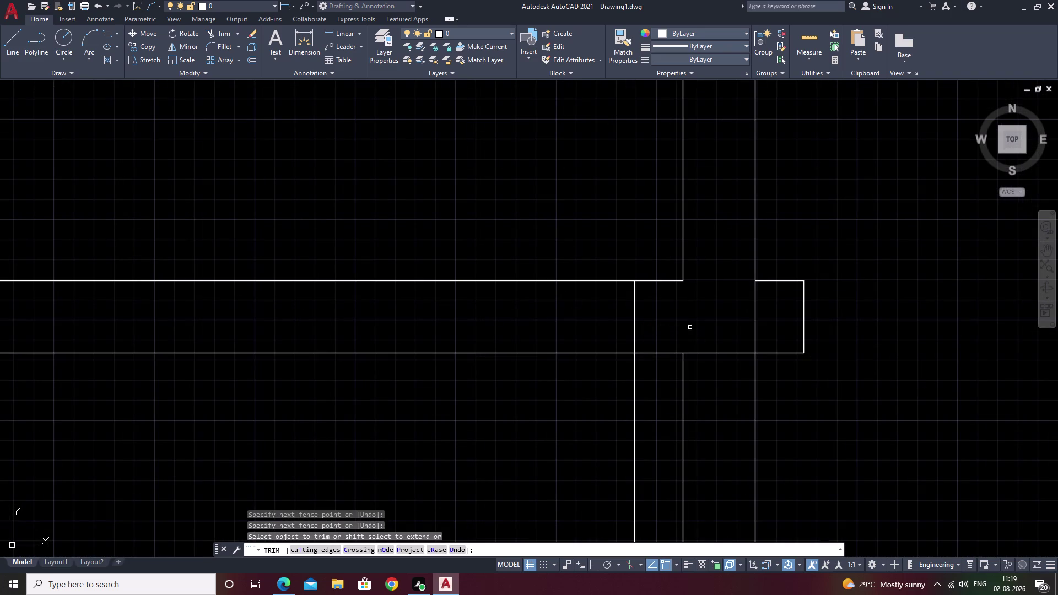
drag(641, 386, 592, 408)
scroll(down, 3)
middle_drag(490, 339, 546, 271)
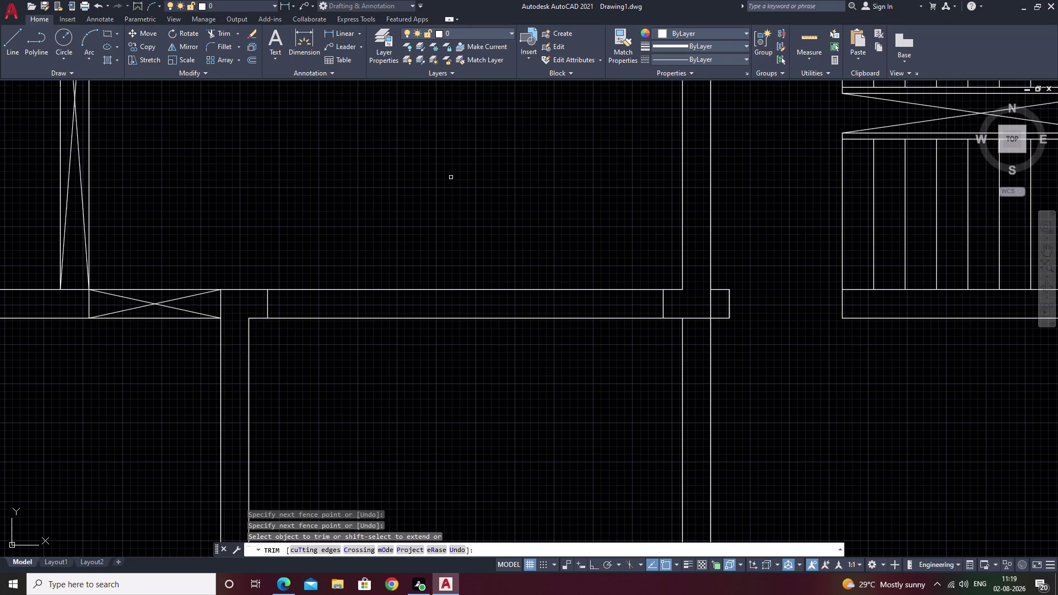
key(Escape)
click(330, 32)
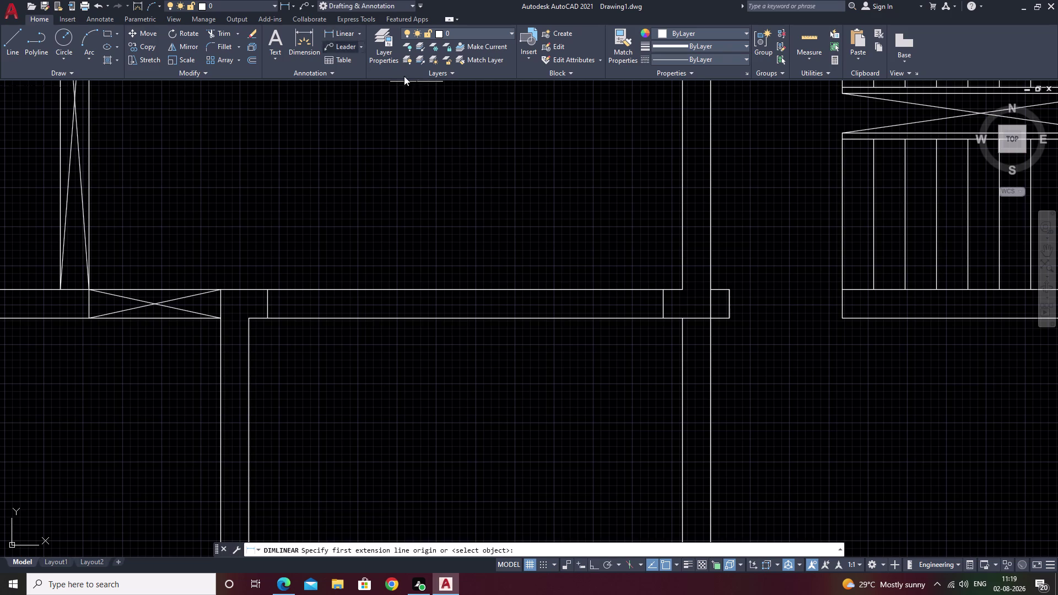
click(270, 320)
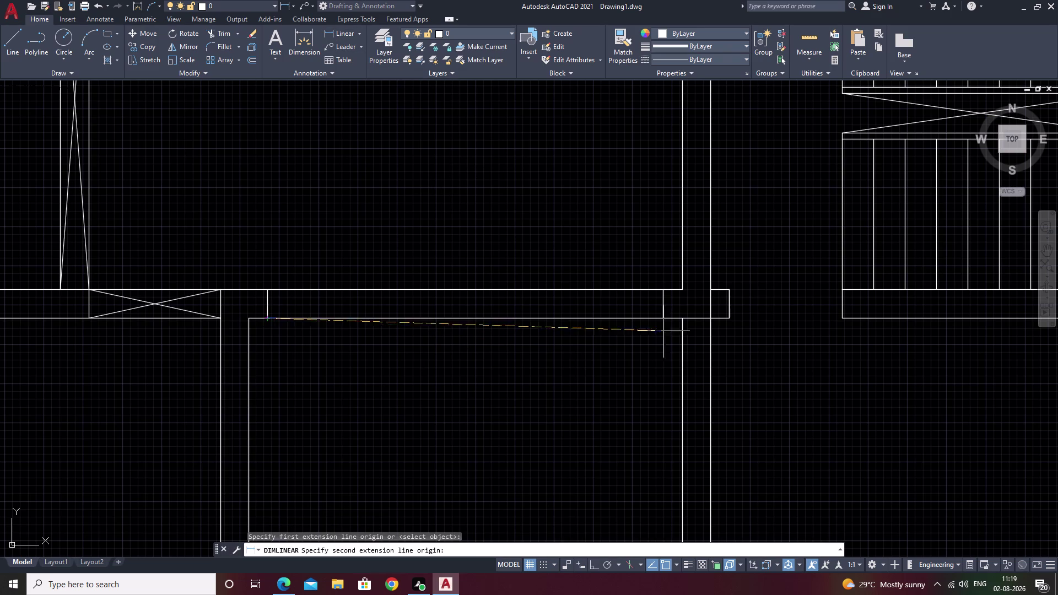
click(664, 319)
key(Escape)
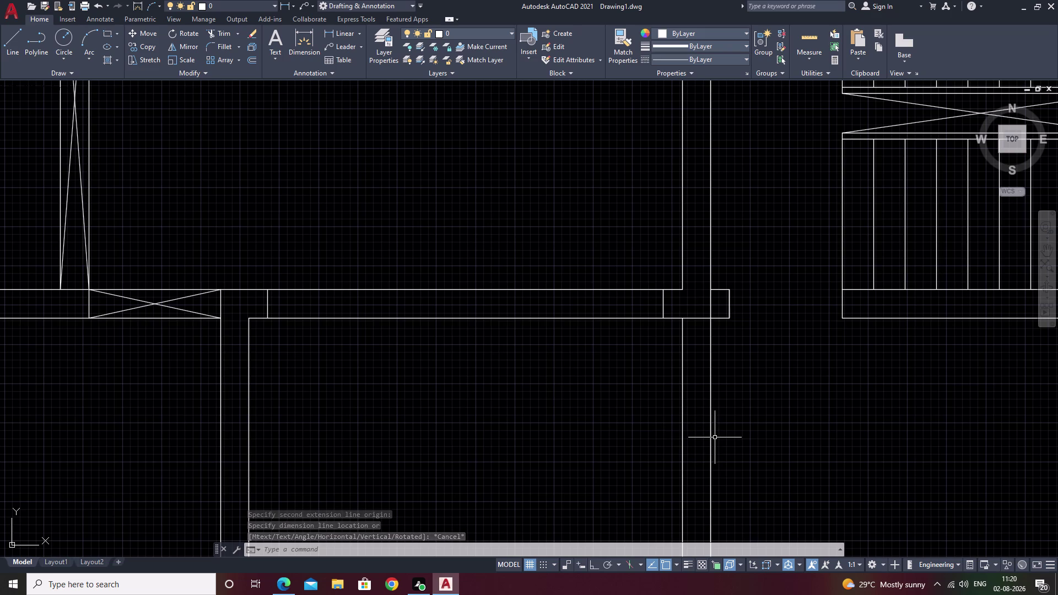
scroll(down, 3)
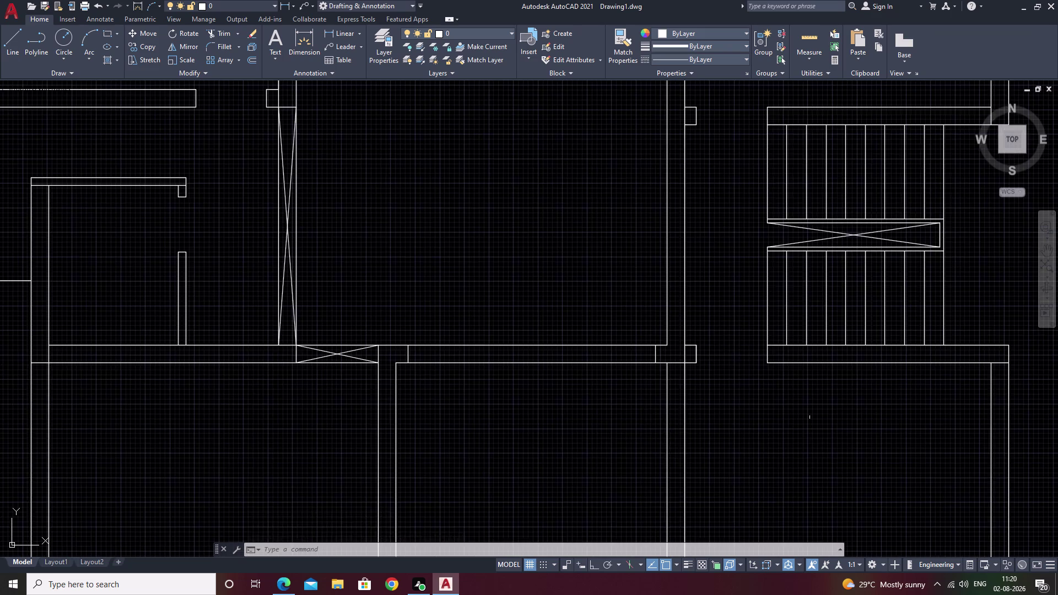
middle_drag(813, 414, 206, 443)
scroll(down, 3)
middle_drag(727, 367, 478, 445)
middle_drag(739, 393, 509, 440)
middle_drag(626, 435, 660, 421)
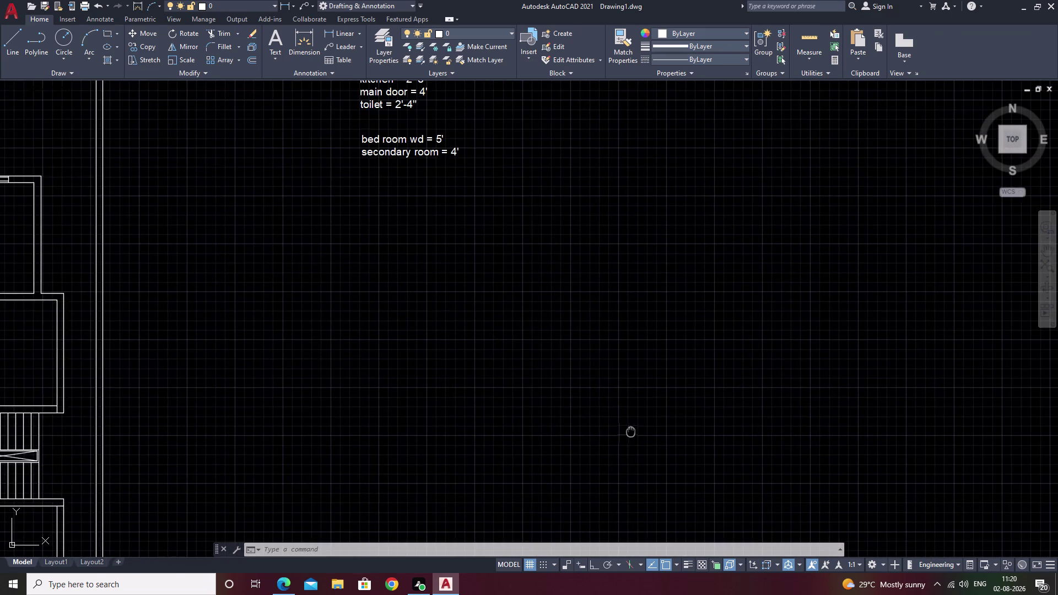
middle_drag(660, 421, 1057, 372)
middle_drag(383, 410, 804, 360)
key(Escape)
scroll(up, 3)
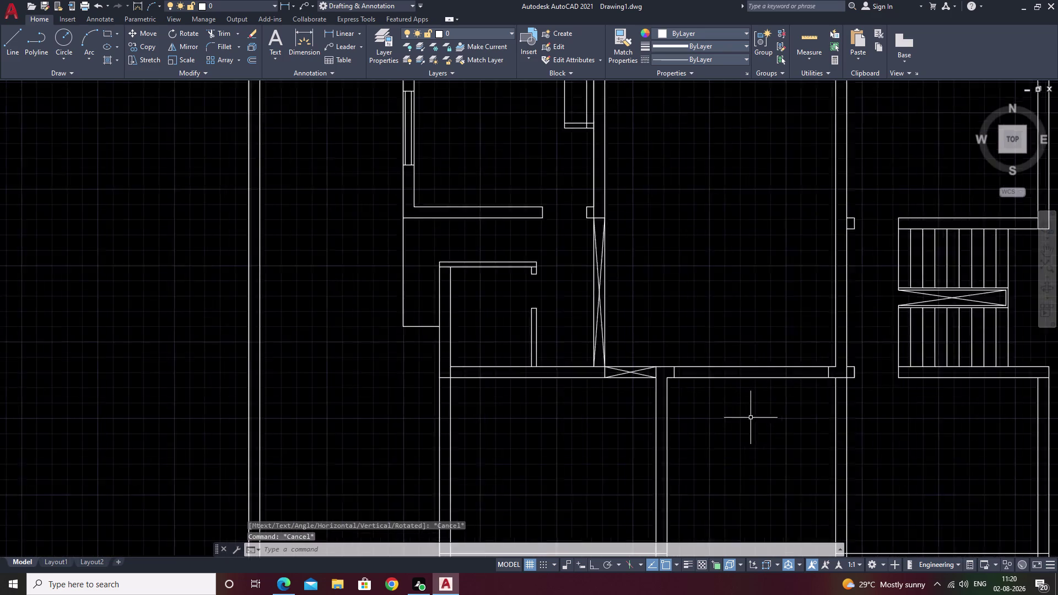
middle_drag(751, 415, 603, 408)
text(l)
Draw a line from the wall corner to the pier corner, then undo it.
key(space)
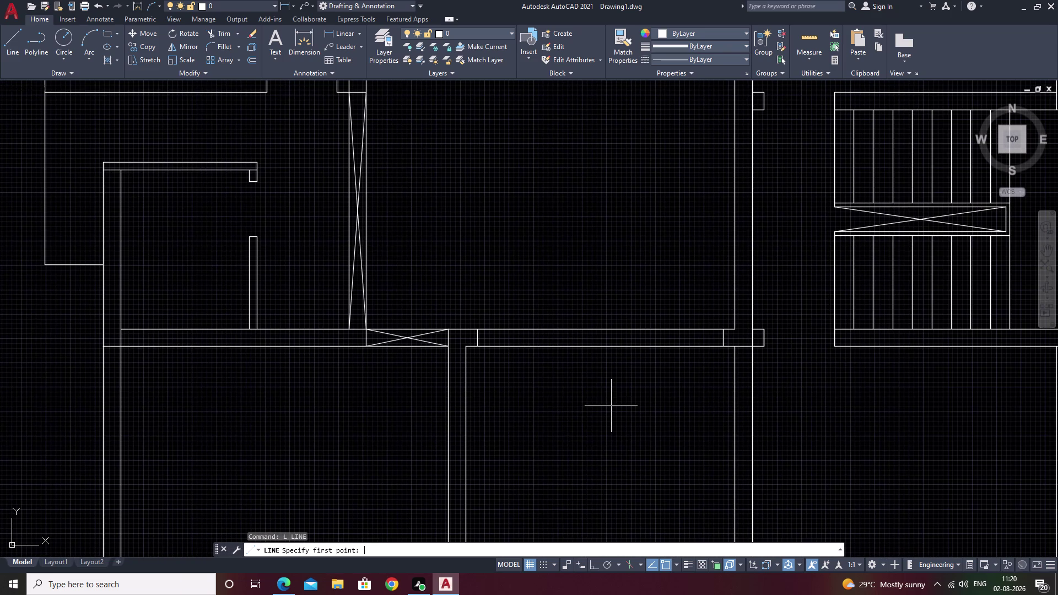
click(479, 345)
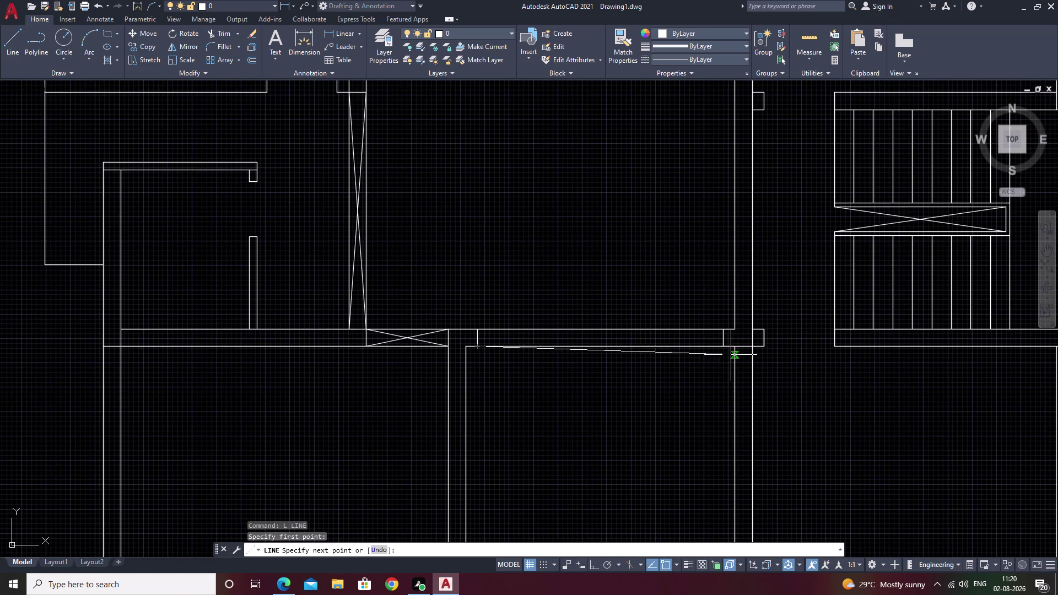
click(724, 349)
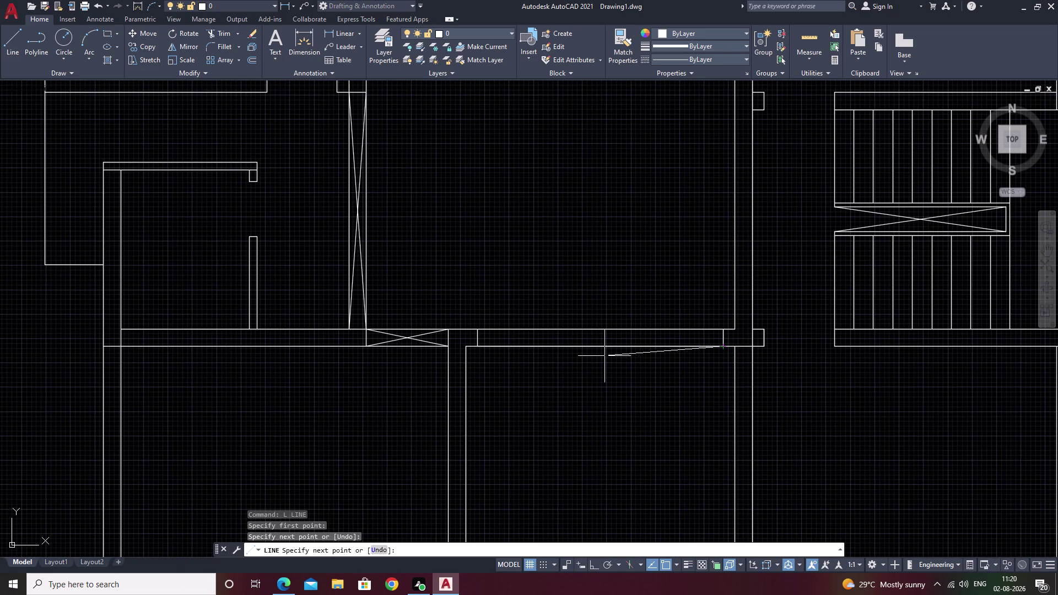
key(Escape)
key(ctrl+z)
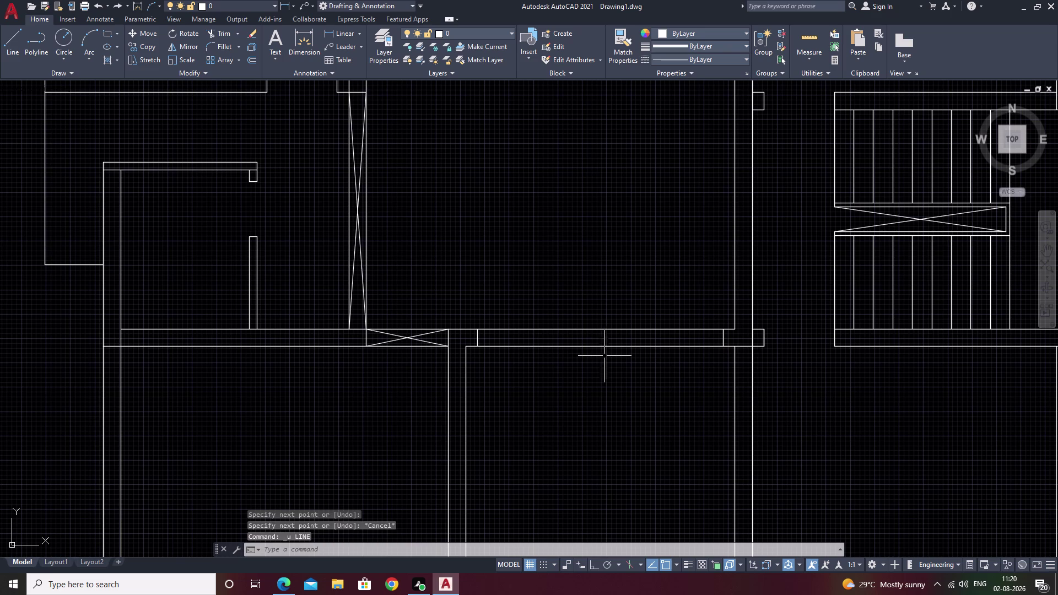
Start a new line with the m2p midpoint snap and bring the long wall into view.
text(l)
key(space)
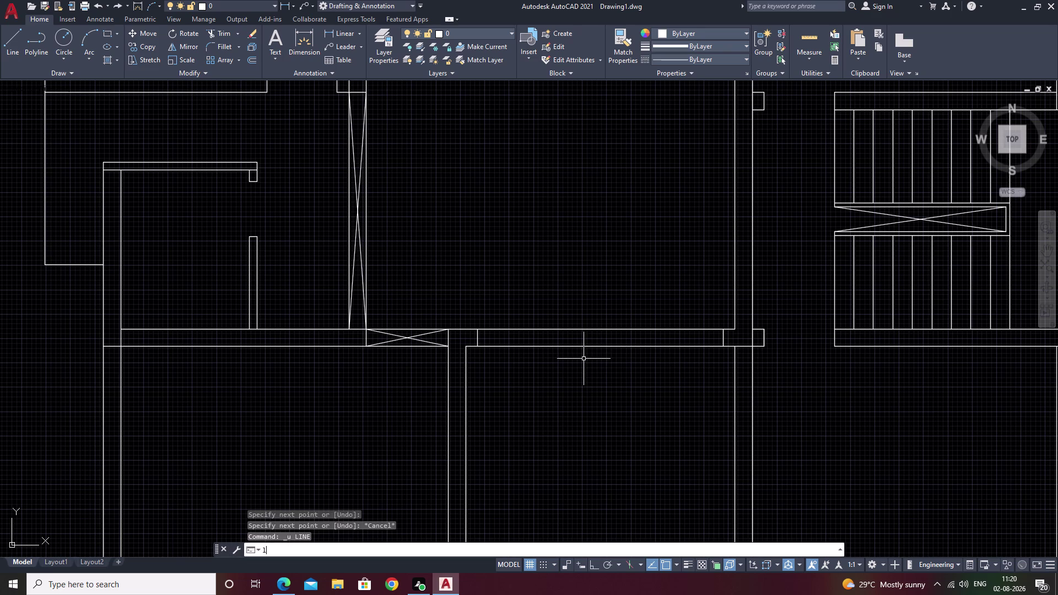
key(m)
key(2)
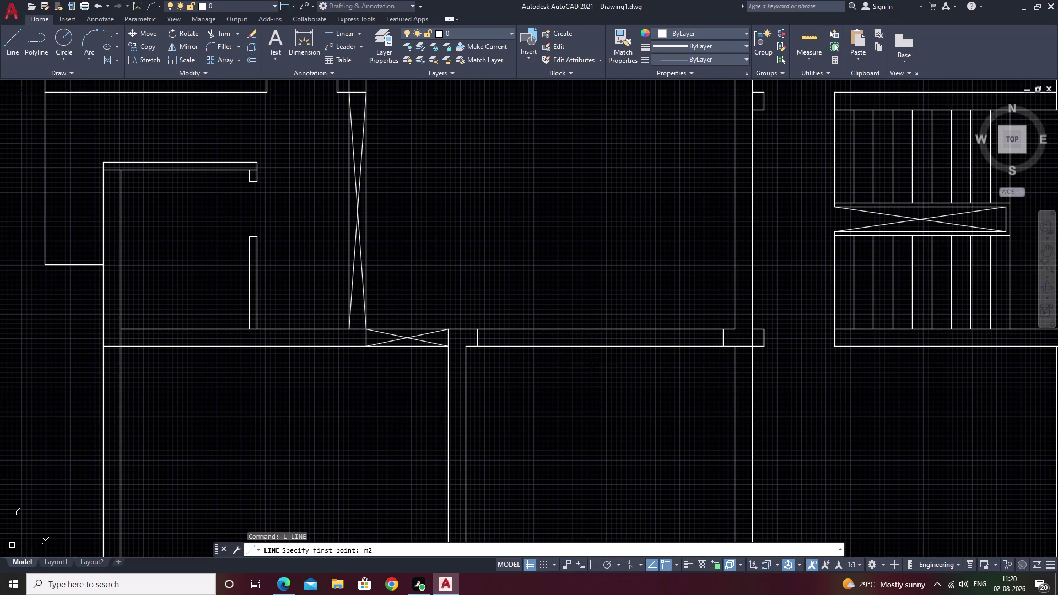
text(p)
key(space)
scroll(down, 3)
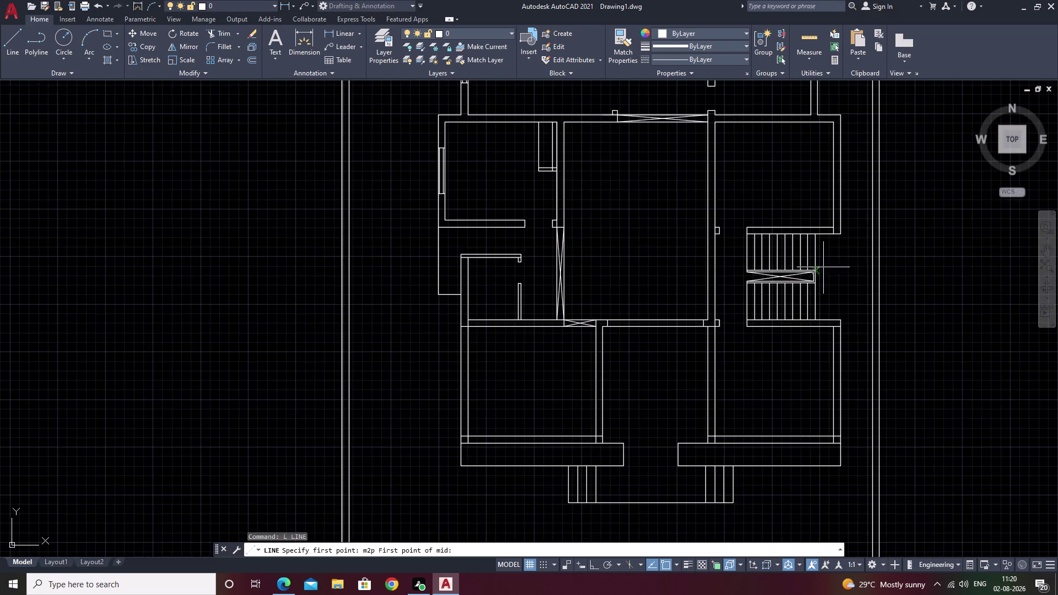
middle_drag(857, 261, 361, 517)
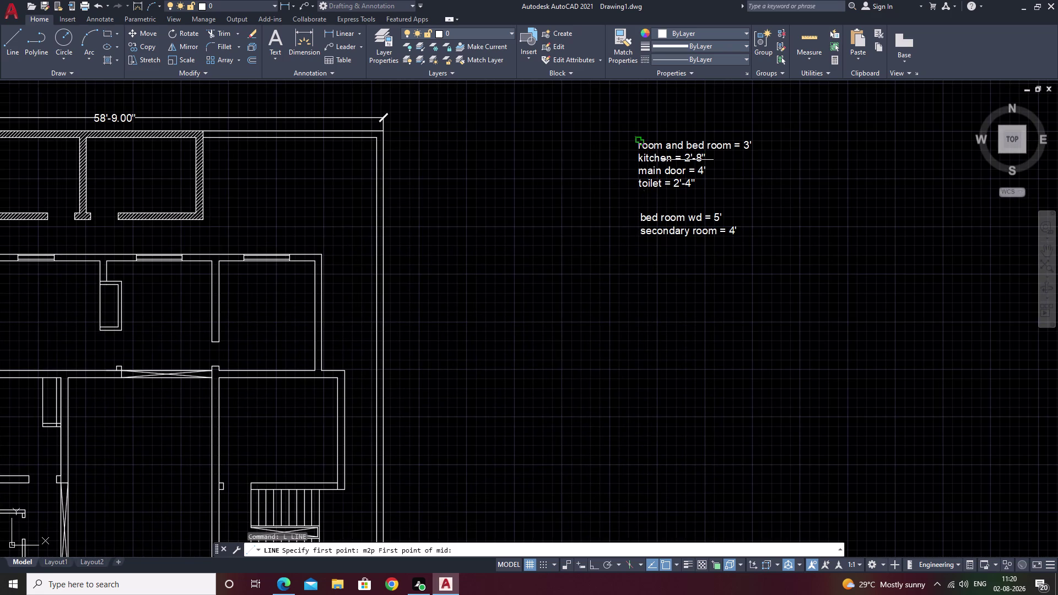
middle_drag(281, 274, 884, 167)
middle_drag(665, 345, 831, 264)
middle_drag(862, 264, 626, 361)
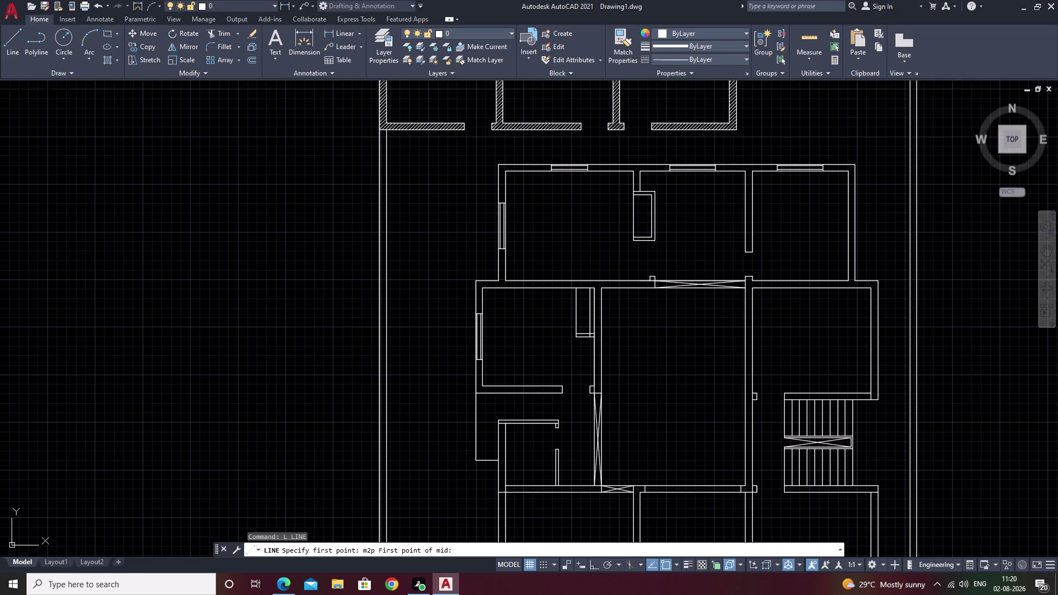
scroll(up, 3)
middle_drag(695, 505, 610, 389)
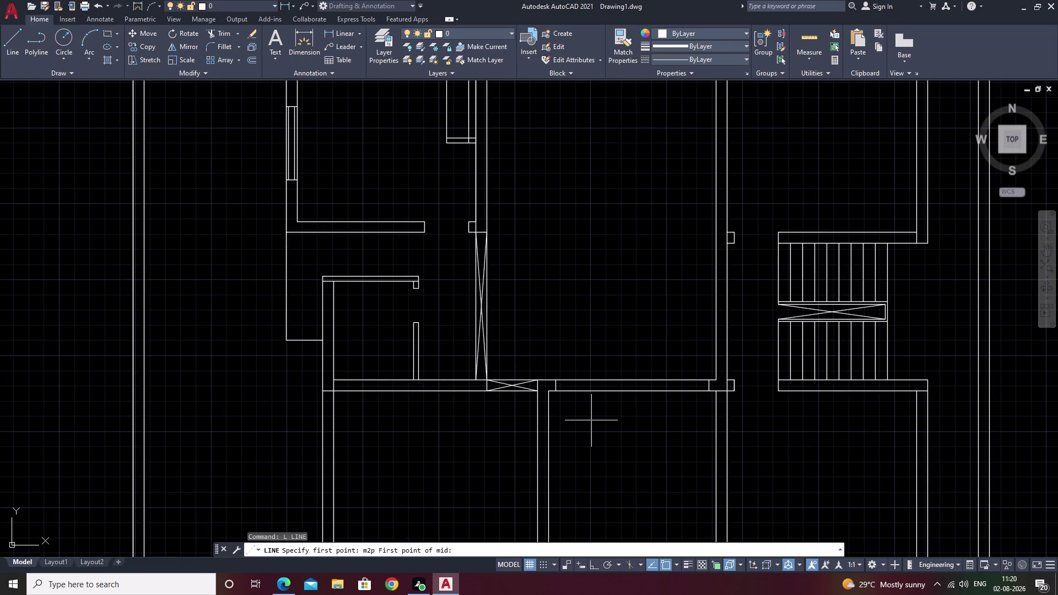
scroll(up, 3)
Draw the line across the wall thickness from the midpoint of the two wall corners.
click(500, 366)
scroll(down, 3)
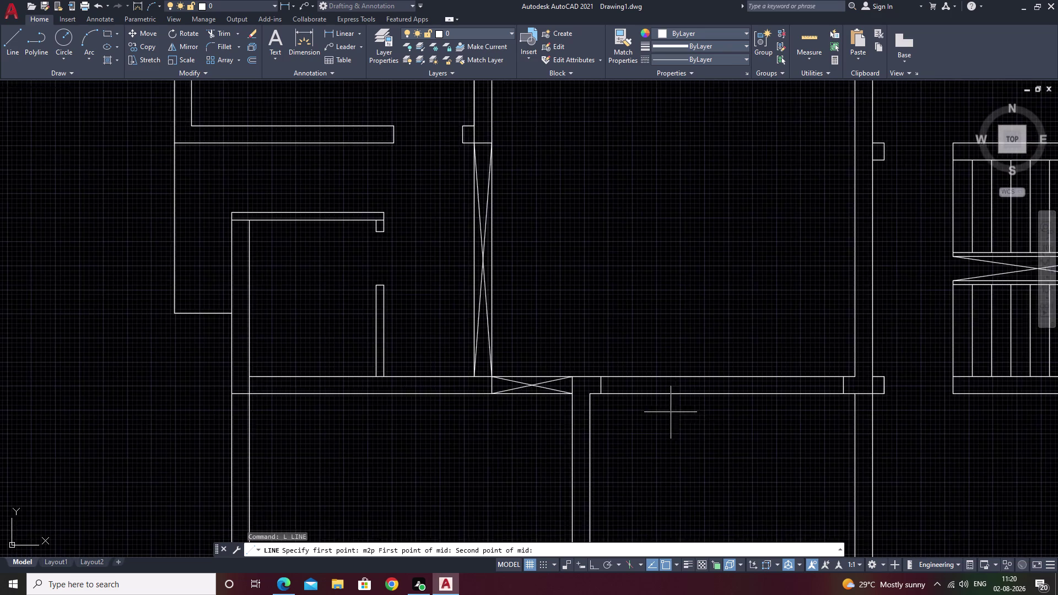
middle_drag(698, 418, 618, 428)
click(764, 406)
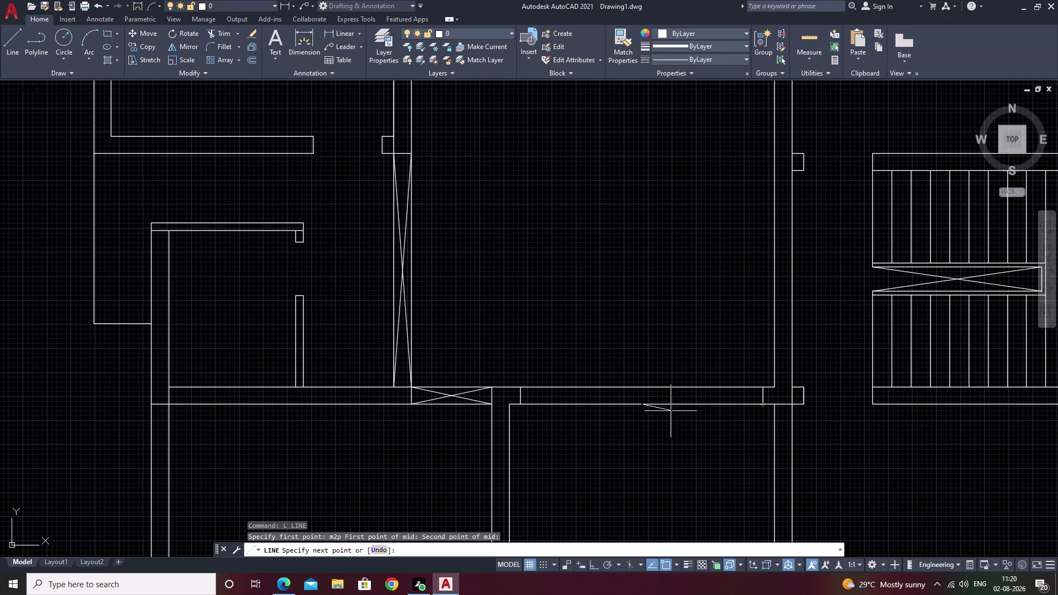
scroll(up, 3)
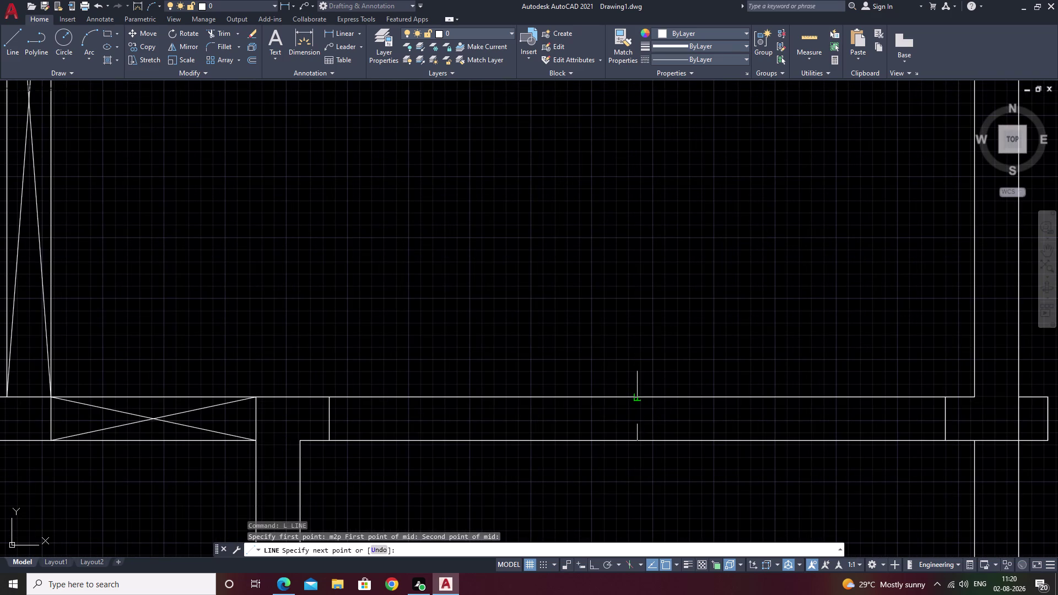
click(637, 398)
key(Escape)
Offset the midpoint line 2' to each side to mark the opening edges.
key(o)
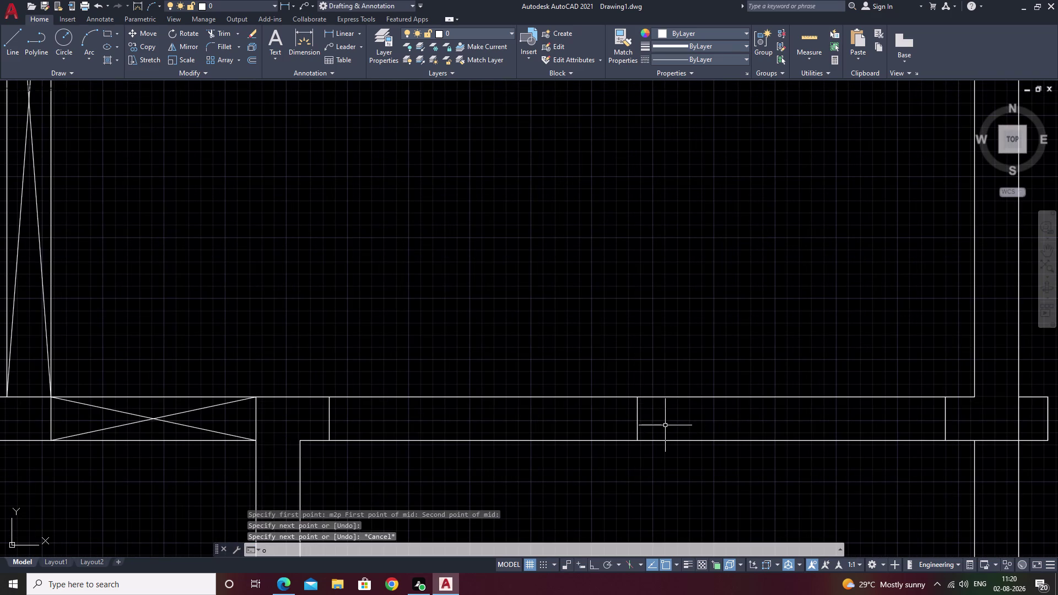
key(space)
text(2')
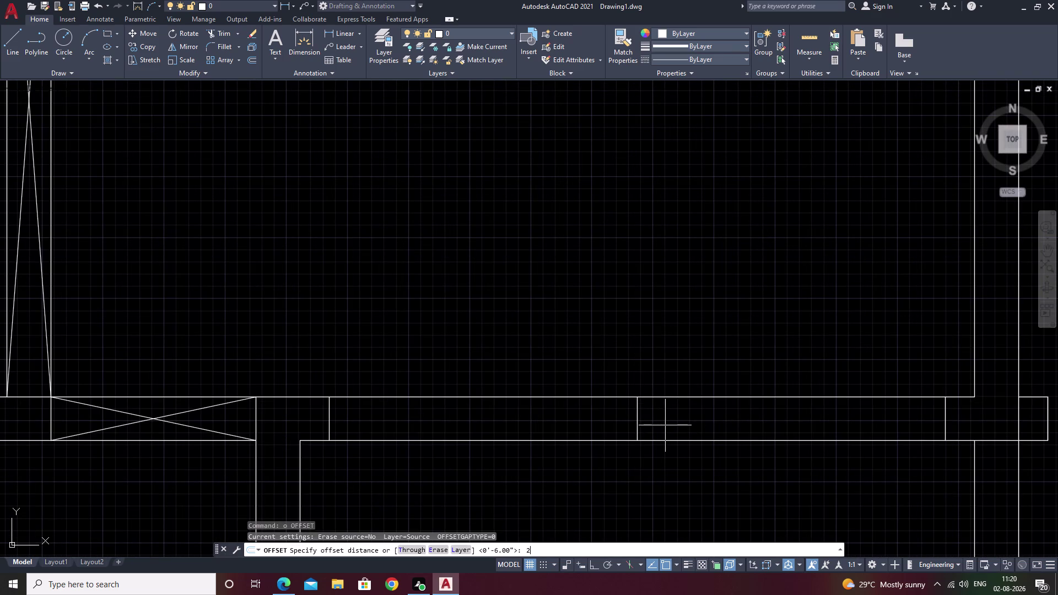
key(space)
click(639, 418)
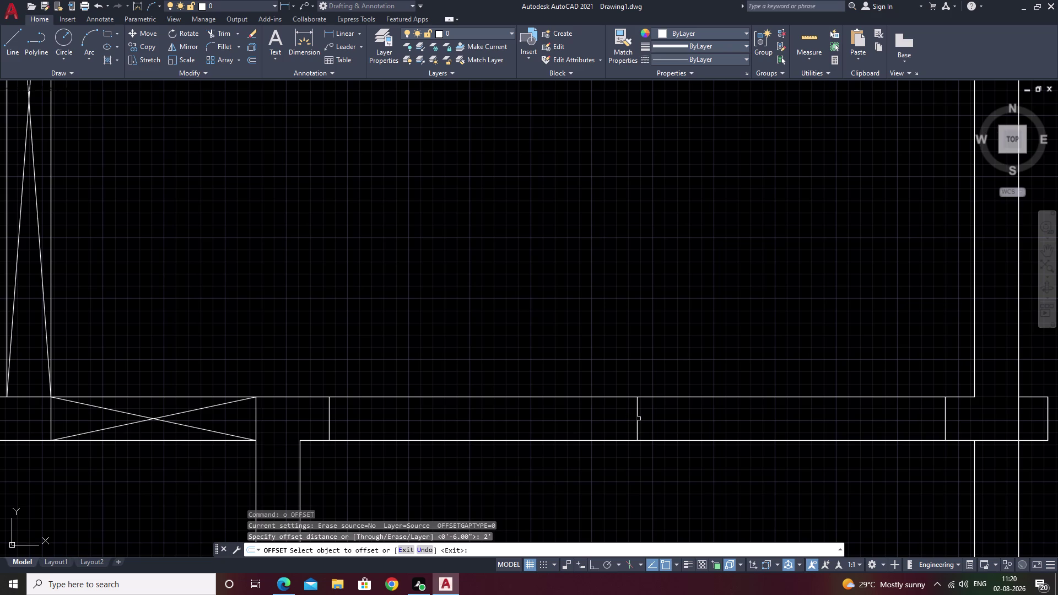
click(636, 420)
click(748, 425)
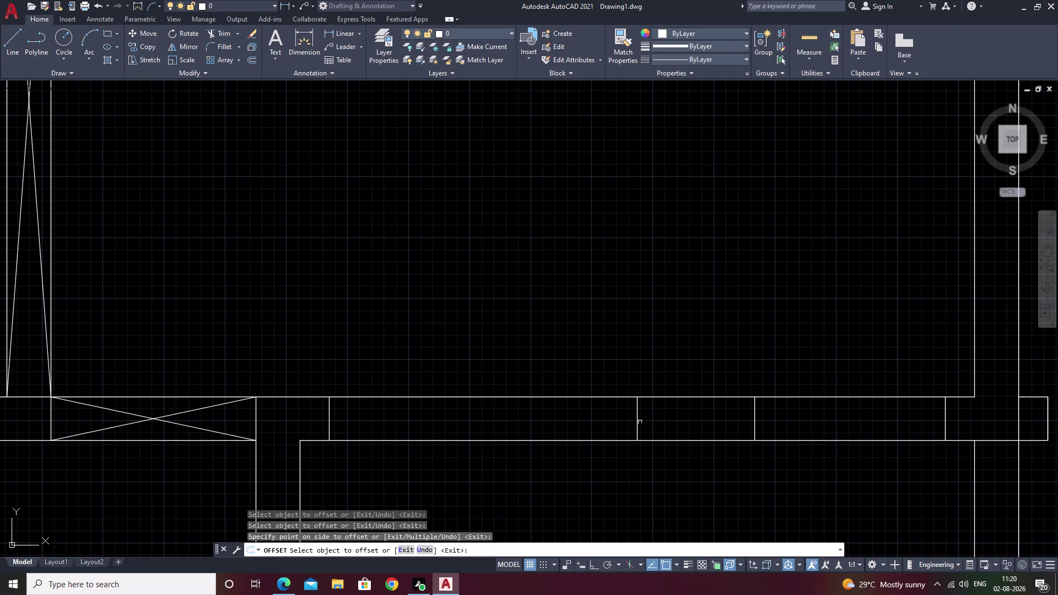
click(637, 421)
click(550, 423)
key(Escape)
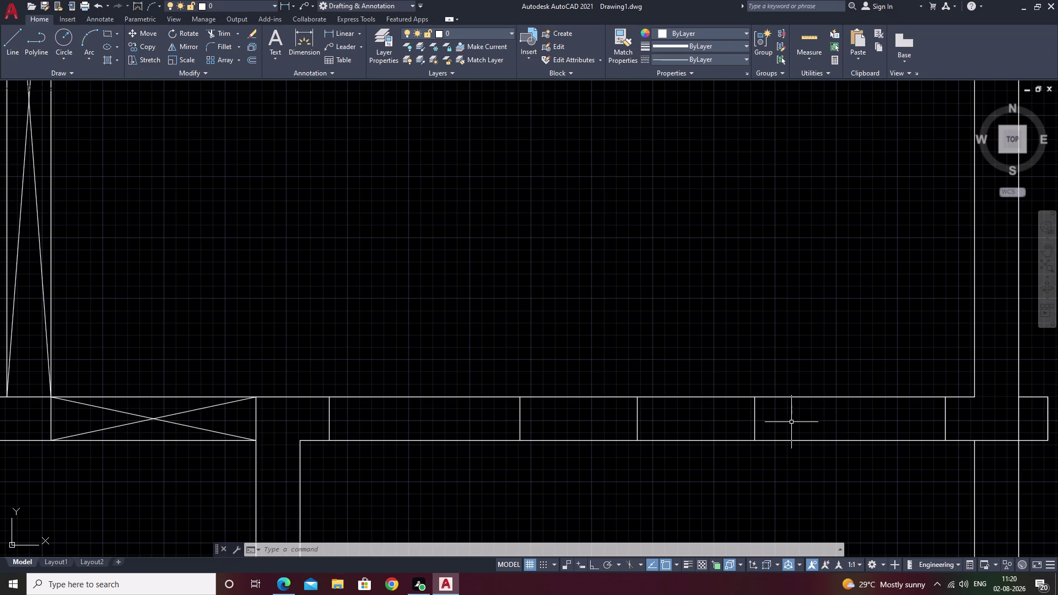
Trim the wall lines between the two copies to open the gap.
text(tr)
key(space)
drag(638, 332, 593, 427)
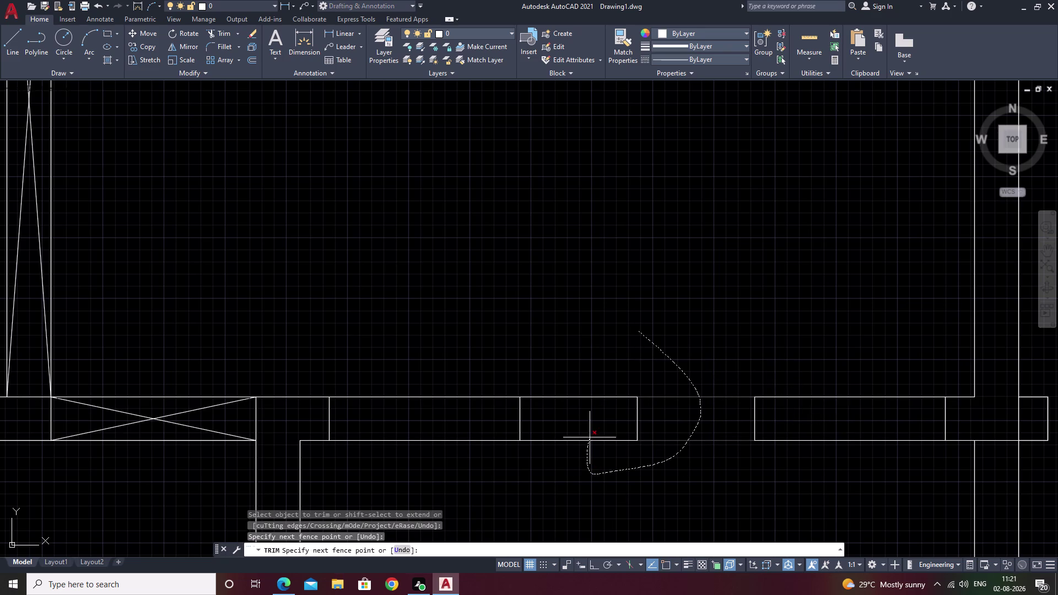
drag(592, 427, 613, 361)
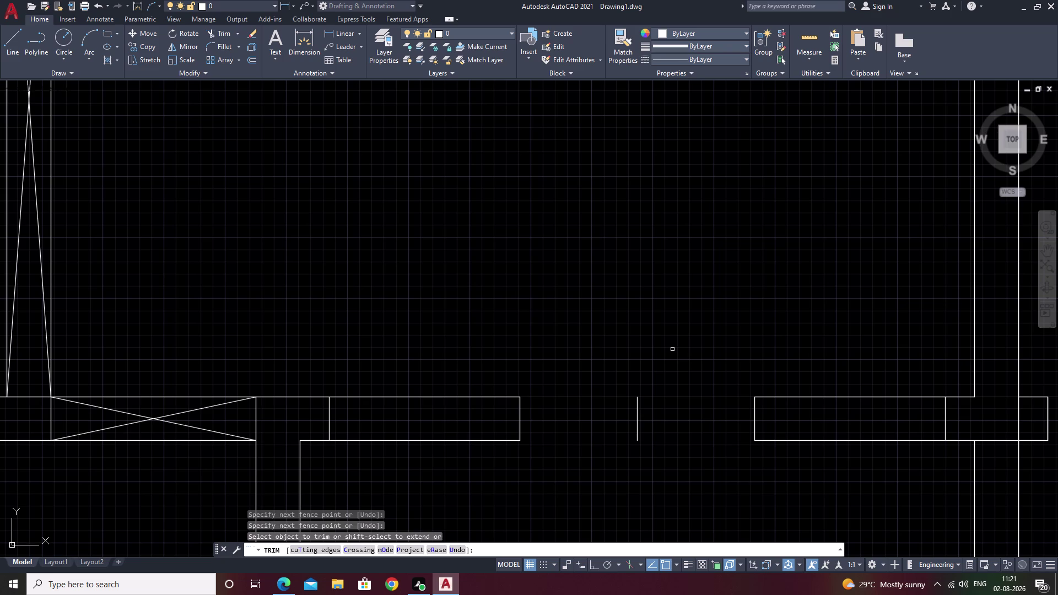
key(Escape)
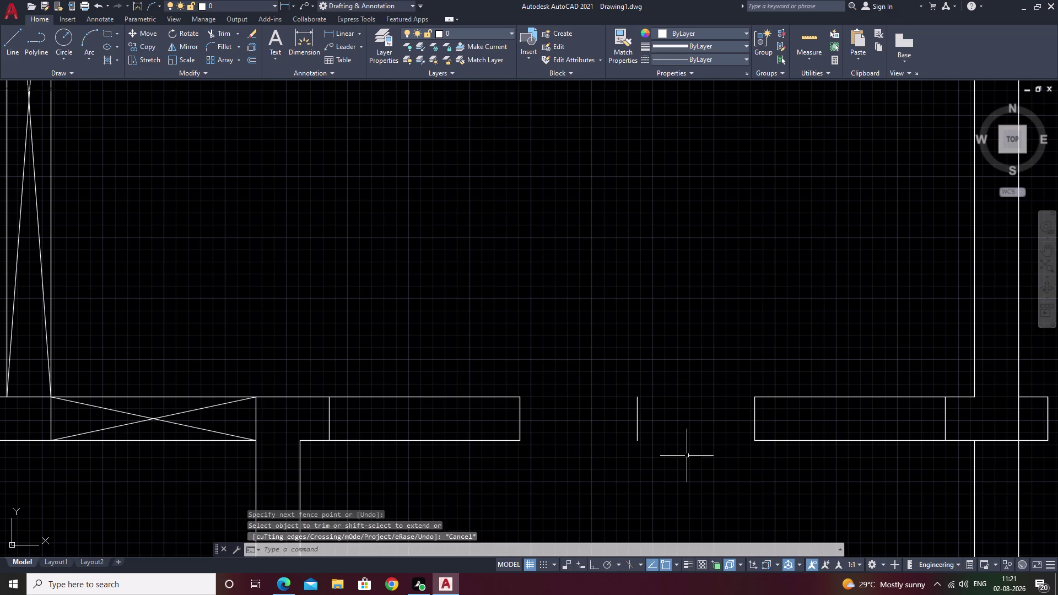
middle_drag(687, 456, 659, 414)
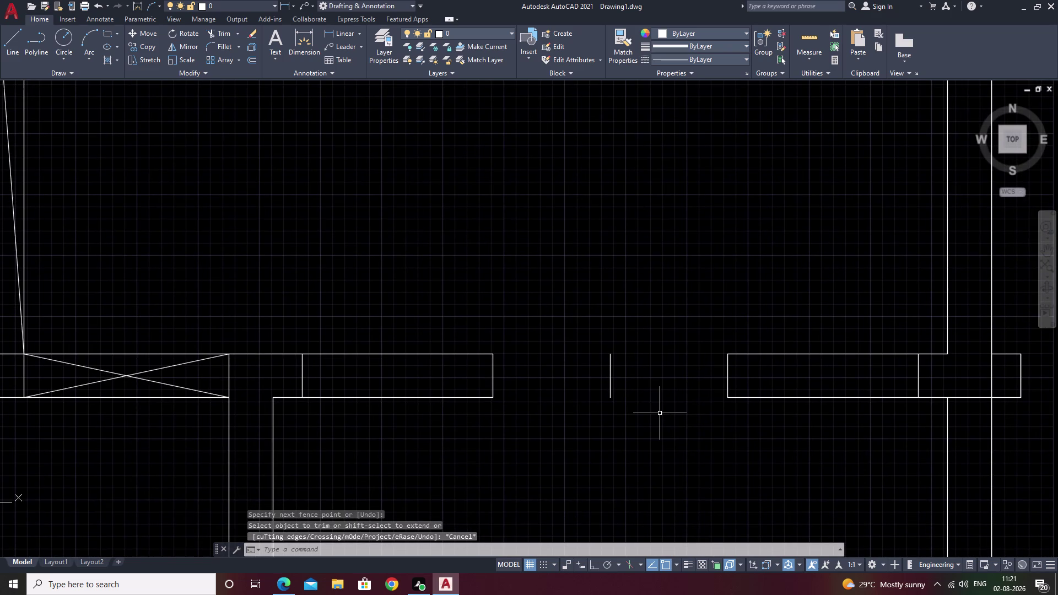
Offset the opening lines by 2 to make parallel window lines inside the left and right openings.
text(o)
key(space)
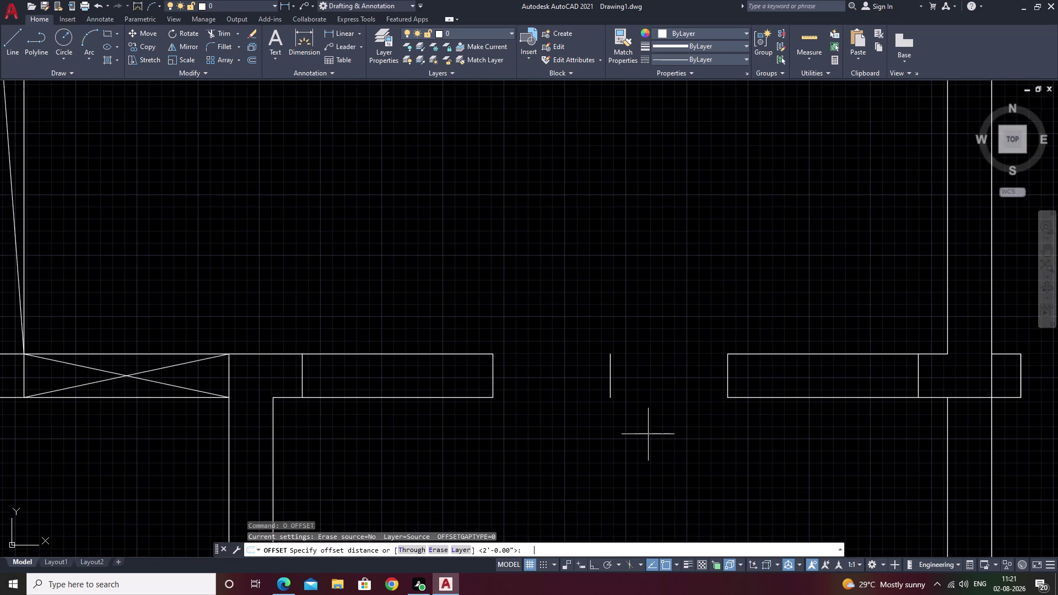
text(2)
key(space)
click(414, 396)
click(414, 397)
click(415, 383)
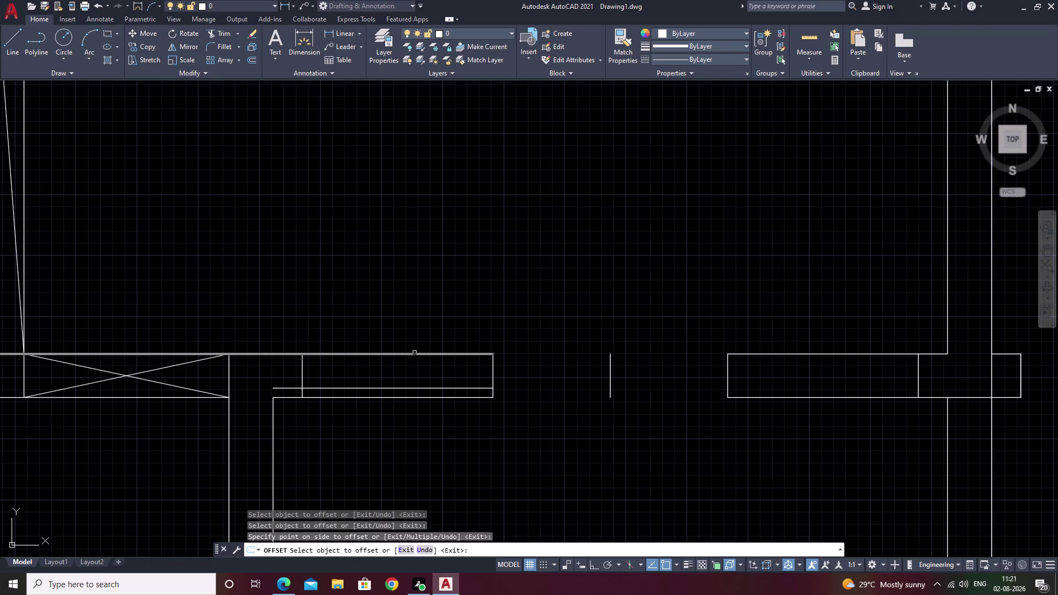
click(415, 353)
click(415, 367)
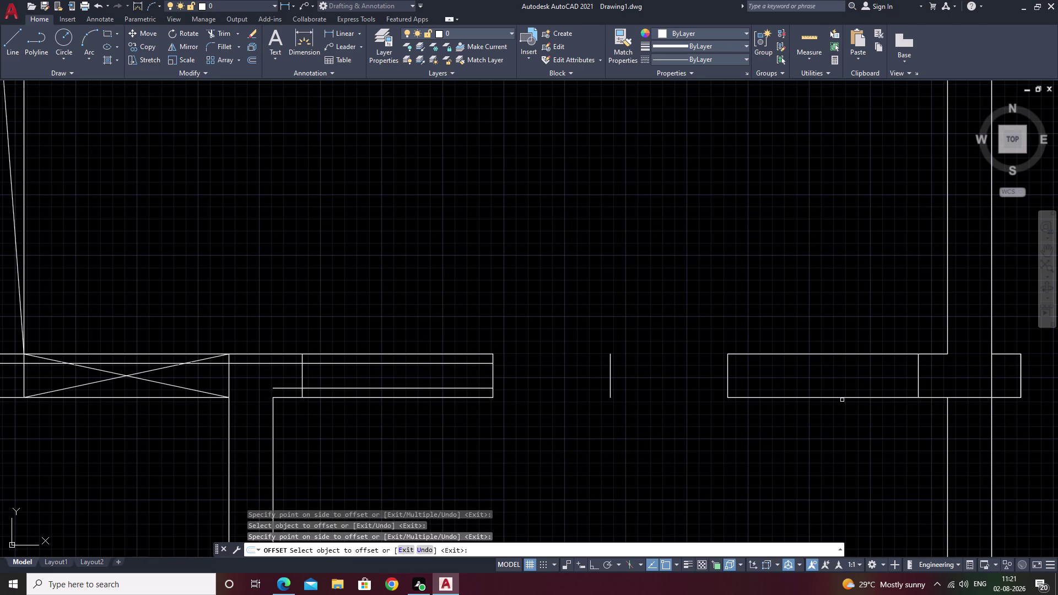
click(842, 399)
click(840, 388)
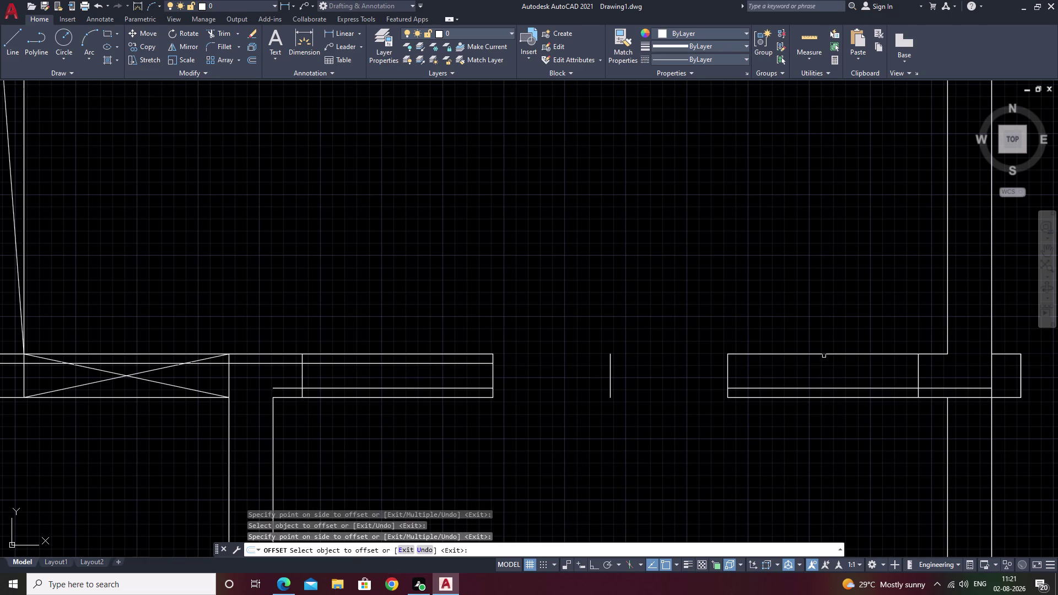
double_click(823, 355)
click(823, 368)
key(Escape)
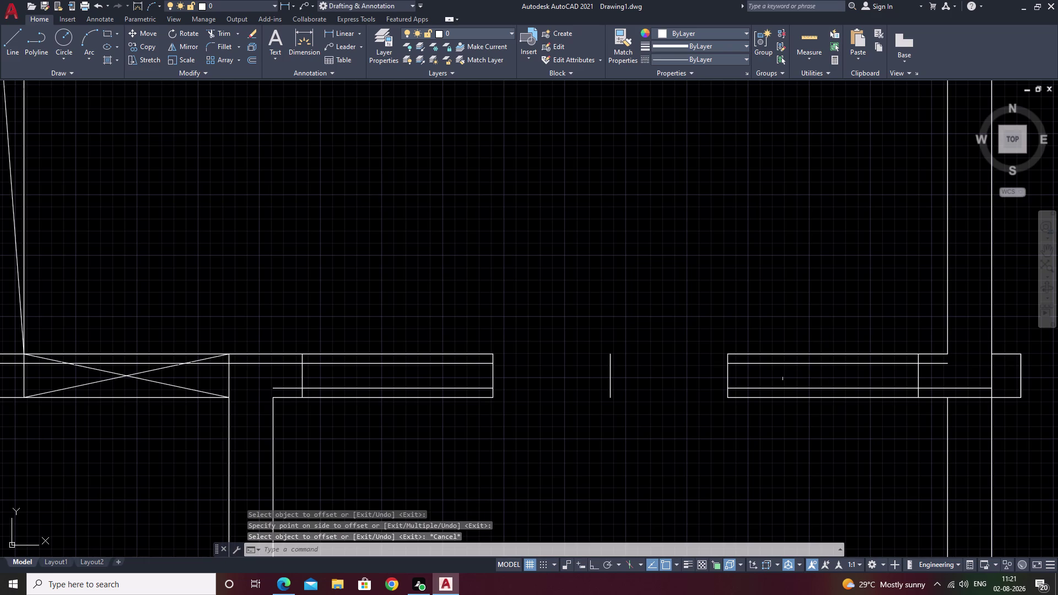
Trim the overhanging line ends at both openings.
text(tr)
key(space)
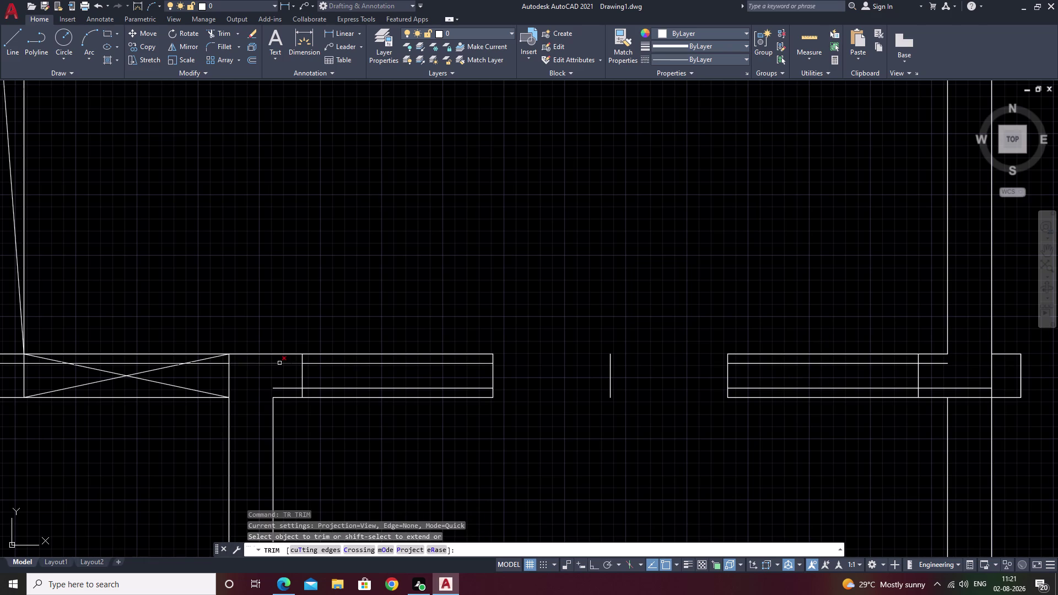
click(279, 363)
click(293, 387)
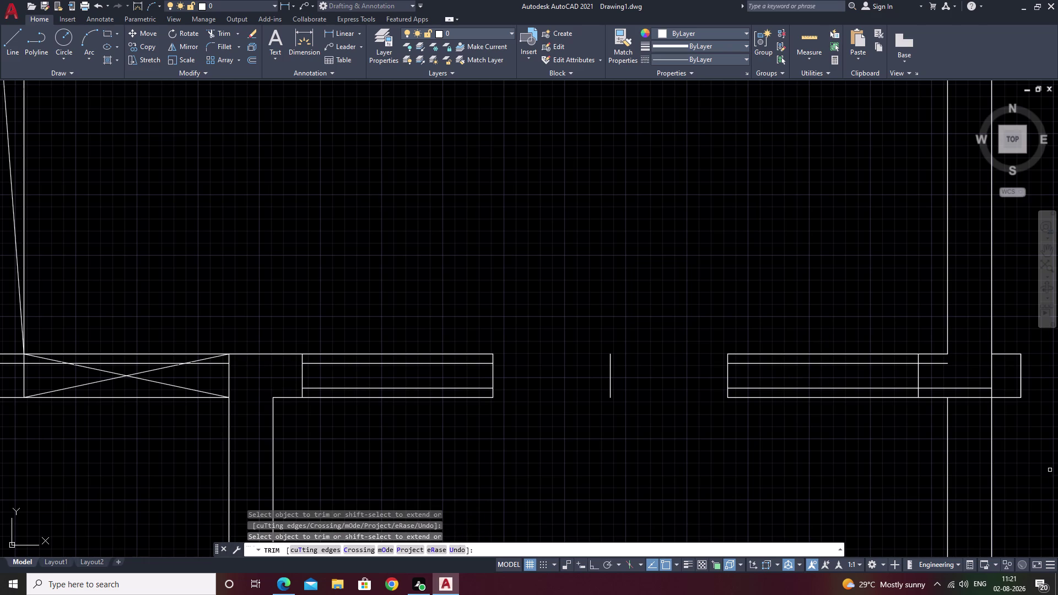
click(936, 389)
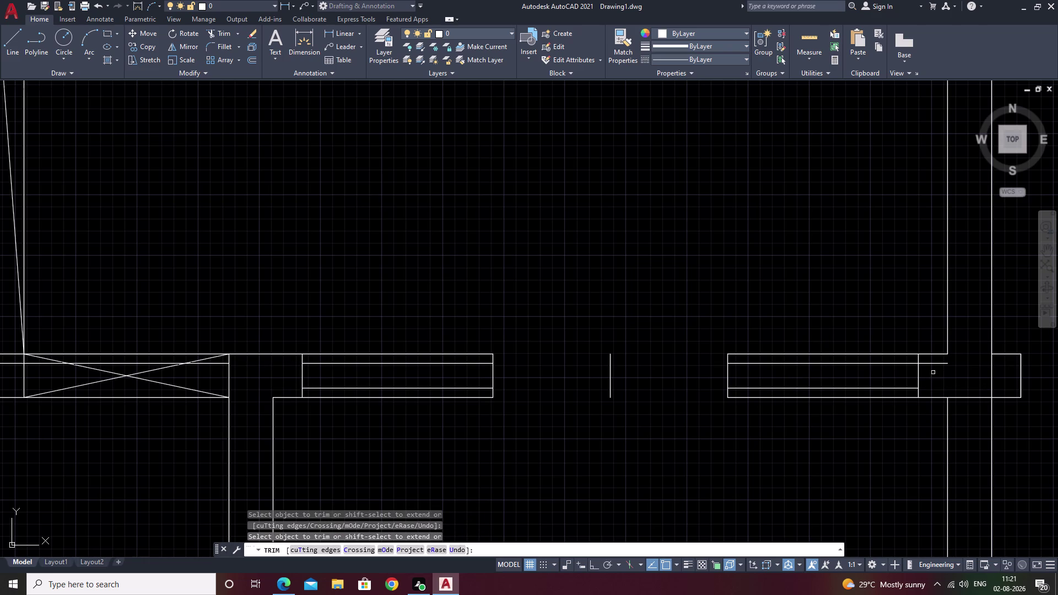
click(932, 363)
middle_drag(773, 495, 1057, 448)
key(Escape)
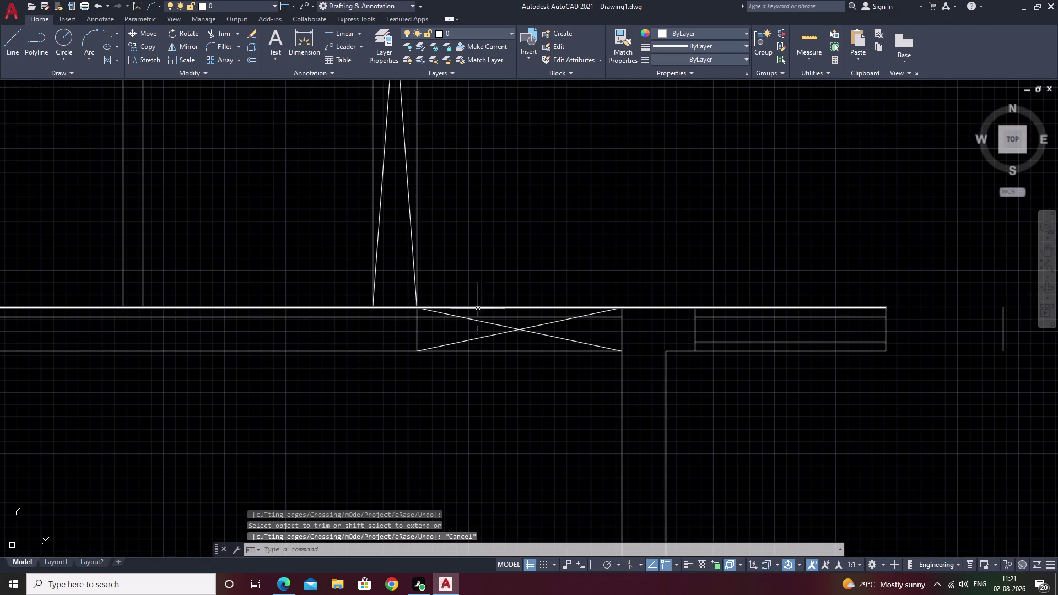
click(514, 317)
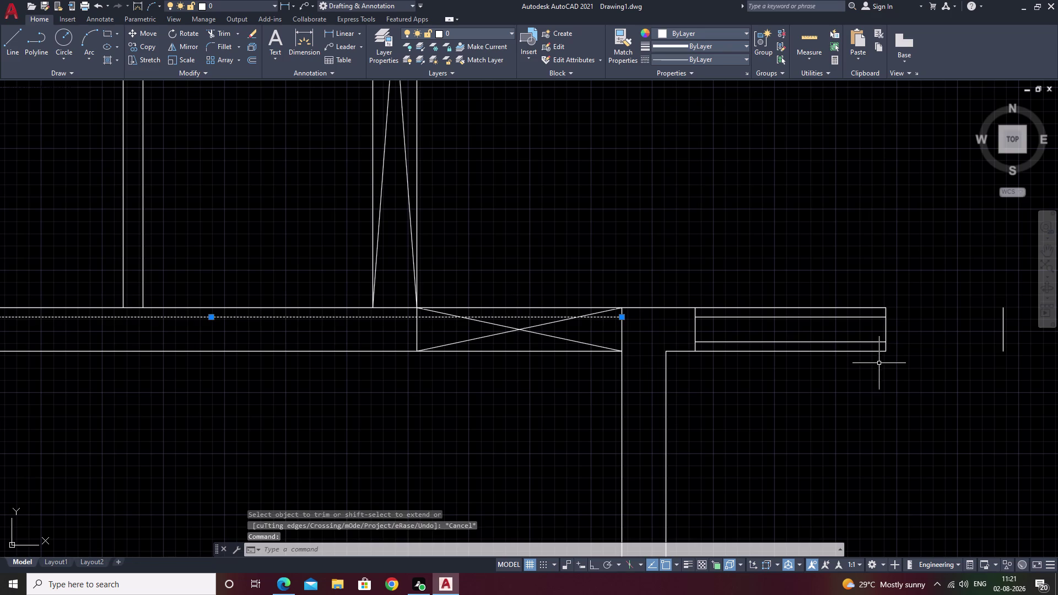
Erase the selected stray line inside the wall with E.
scroll(down, 3)
middle_drag(894, 371, 200, 432)
middle_drag(756, 295, 196, 374)
scroll(down, 3)
scroll(down, 3)
middle_drag(763, 286, 449, 411)
scroll(down, 3)
scroll(up, 3)
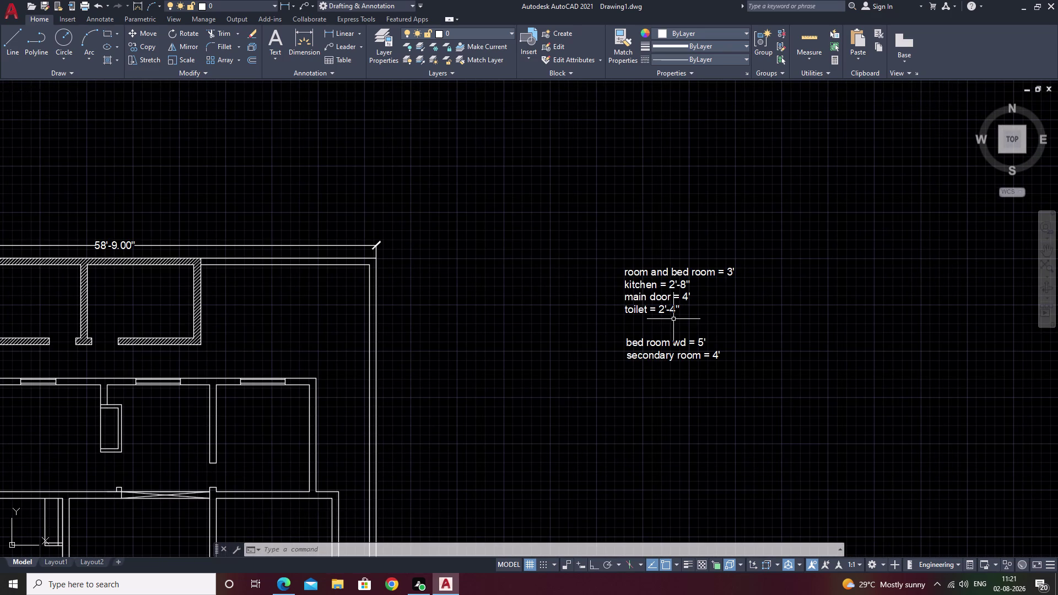
middle_drag(553, 352, 1057, 292)
middle_drag(707, 406, 708, 404)
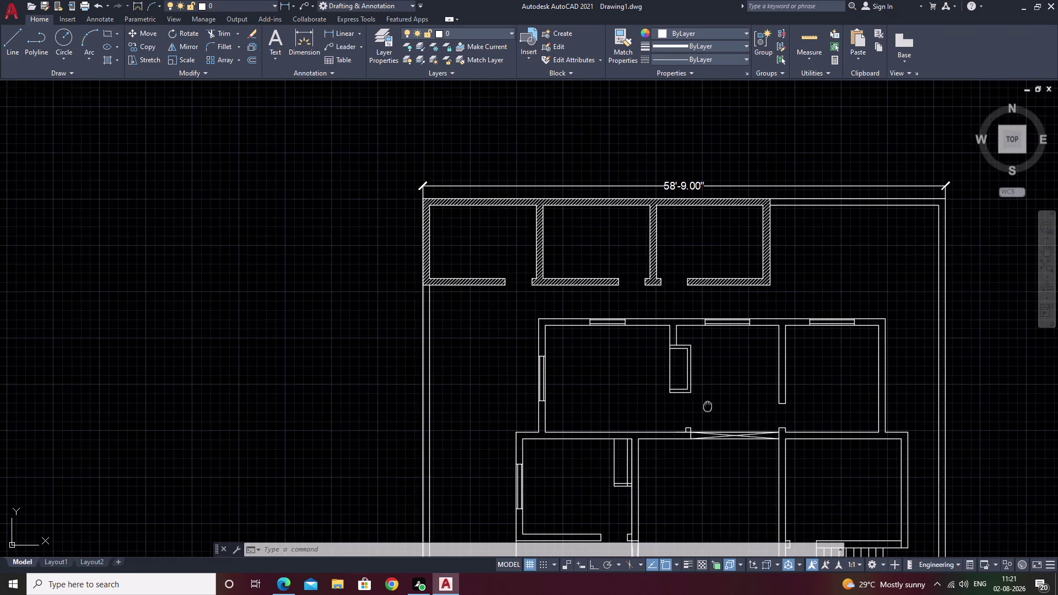
middle_drag(709, 404, 795, 239)
middle_drag(765, 429, 766, 328)
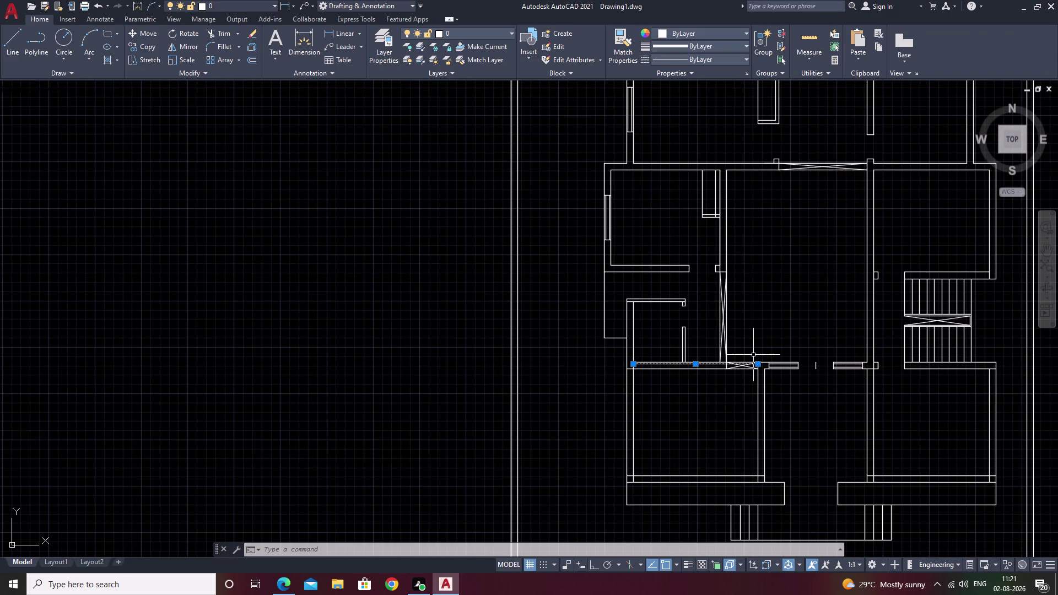
text(e)
key(space)
Pan and zoom around the cleared wall openings out to the whole floor plan.
middle_drag(830, 432, 764, 410)
scroll(up, 3)
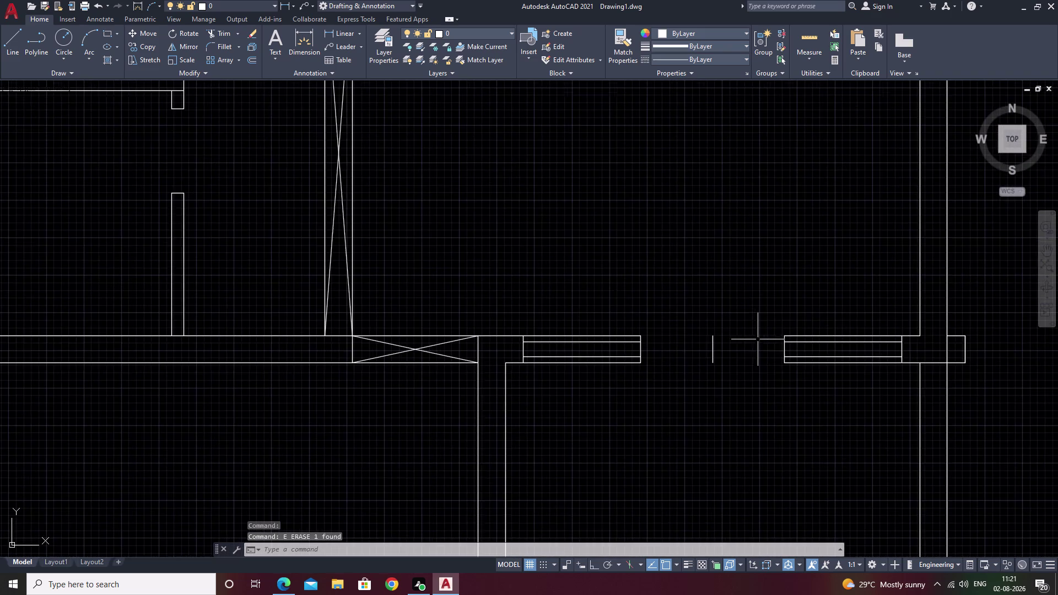
scroll(up, 3)
middle_drag(759, 395, 782, 245)
scroll(down, 3)
middle_drag(798, 316, 769, 322)
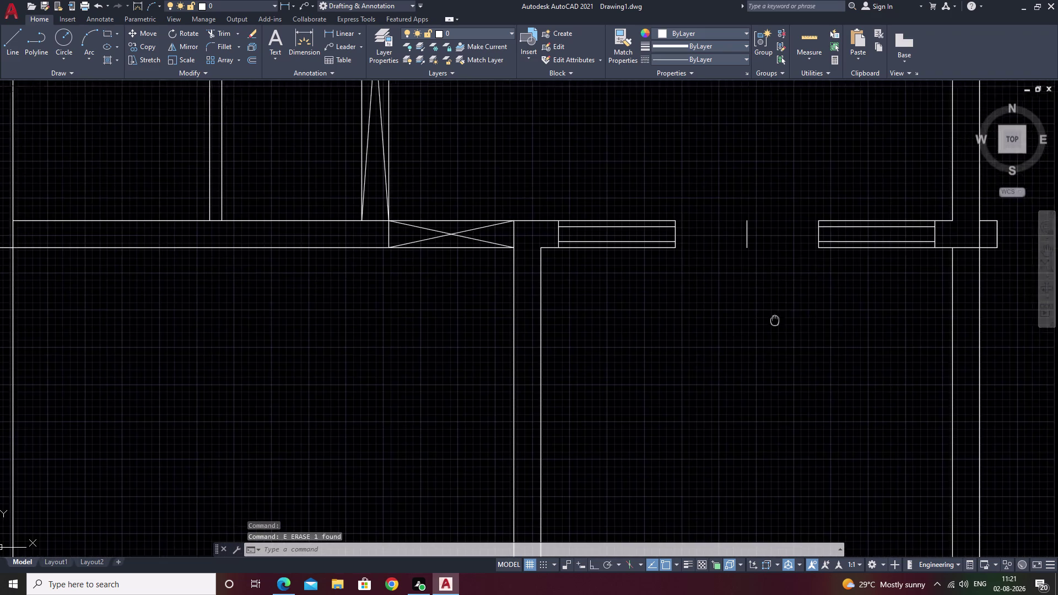
middle_drag(769, 321, 678, 345)
middle_drag(696, 339, 638, 357)
scroll(down, 3)
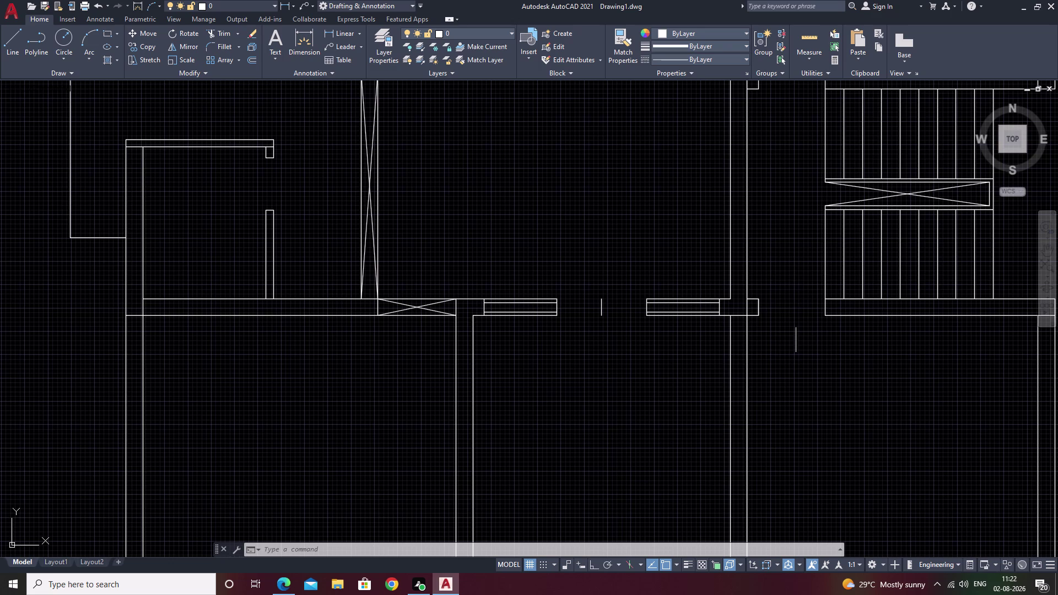
scroll(down, 3)
scroll(down, 3)
middle_drag(801, 258, 782, 322)
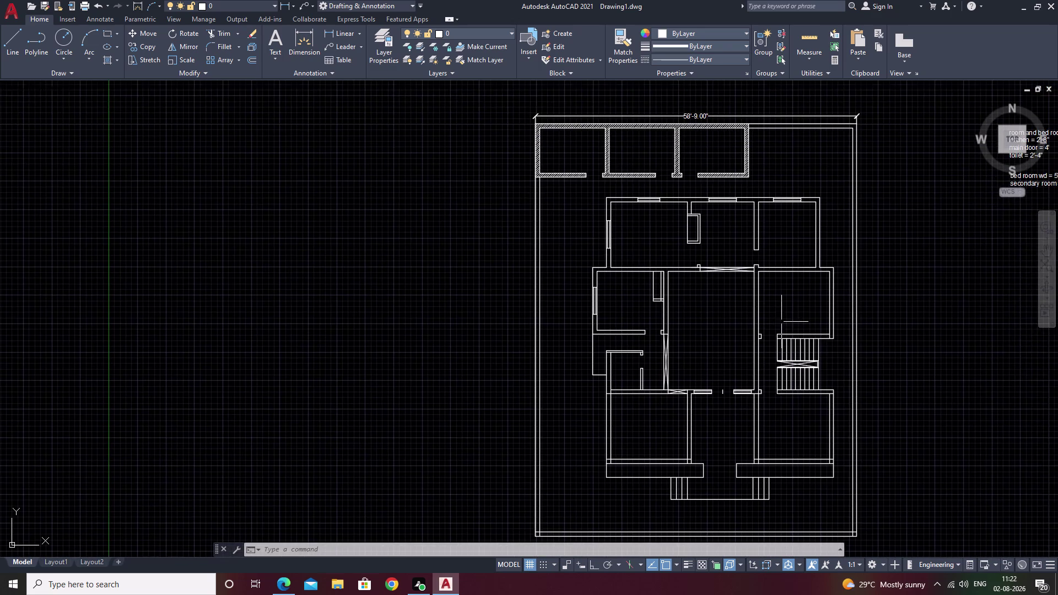
Extend the vertical wall line down beside the stairs, using EXTEND.
scroll(up, 3)
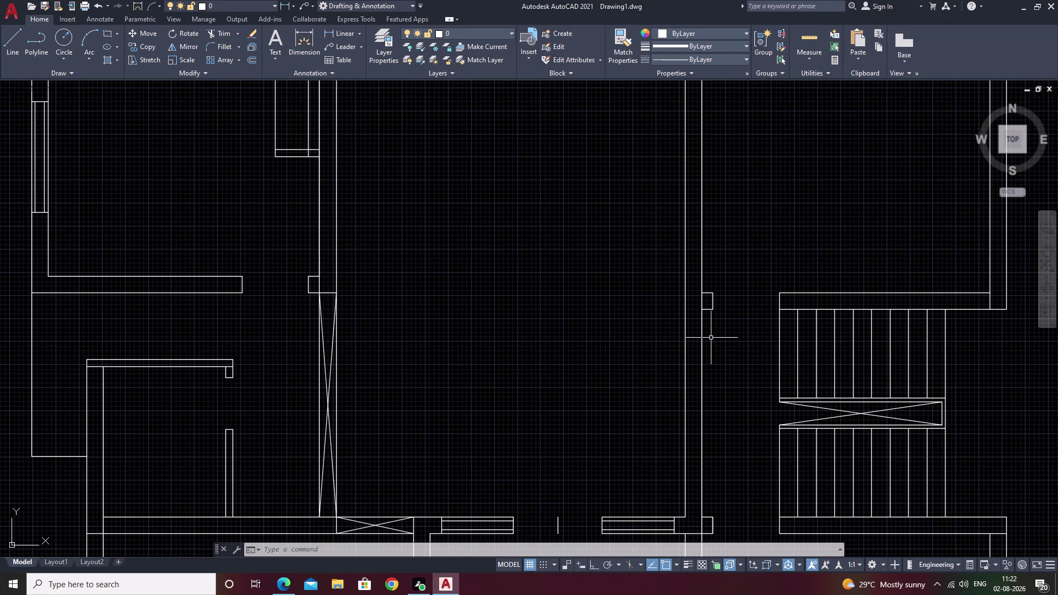
text(ex)
key(space)
click(706, 310)
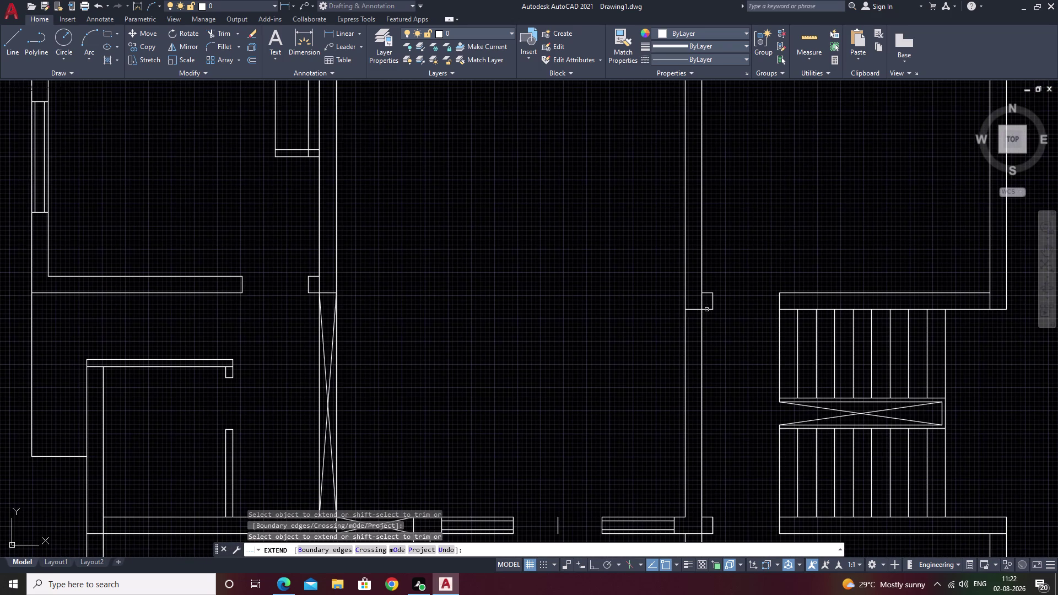
key(Escape)
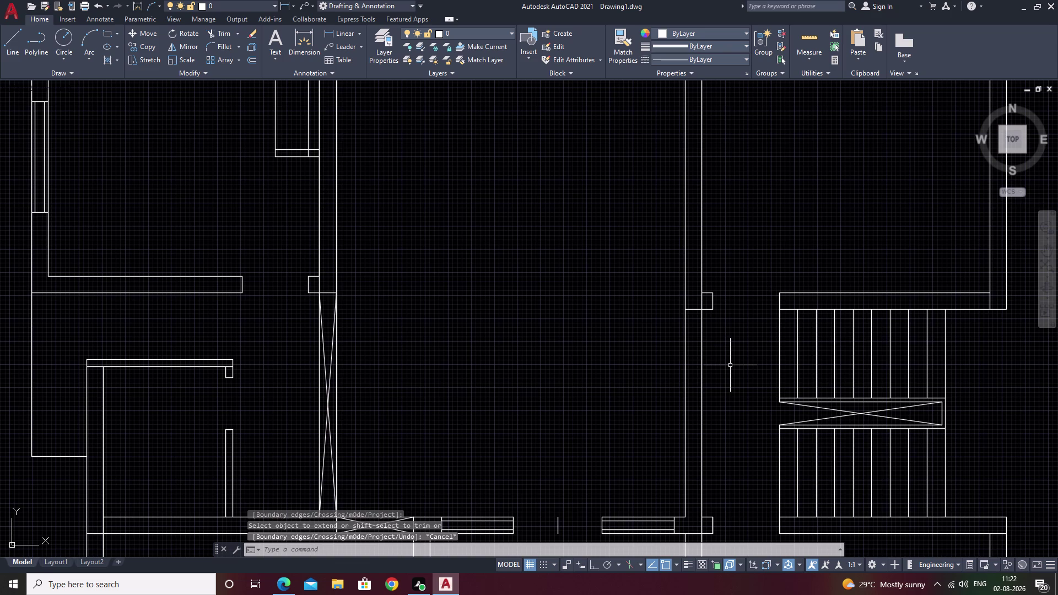
text(l)
key(space)
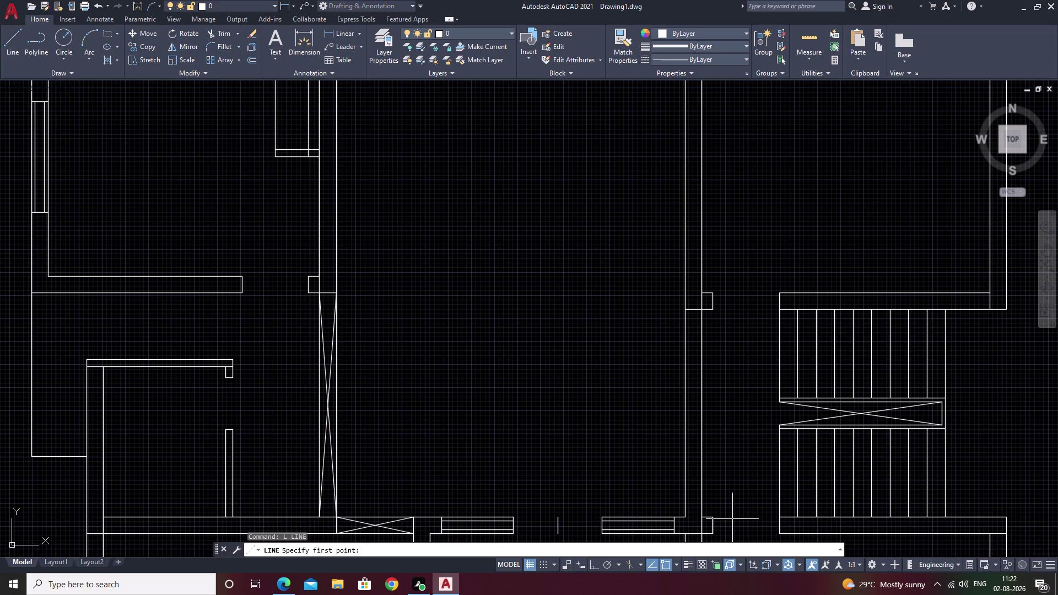
key(Escape)
text(ex)
key(space)
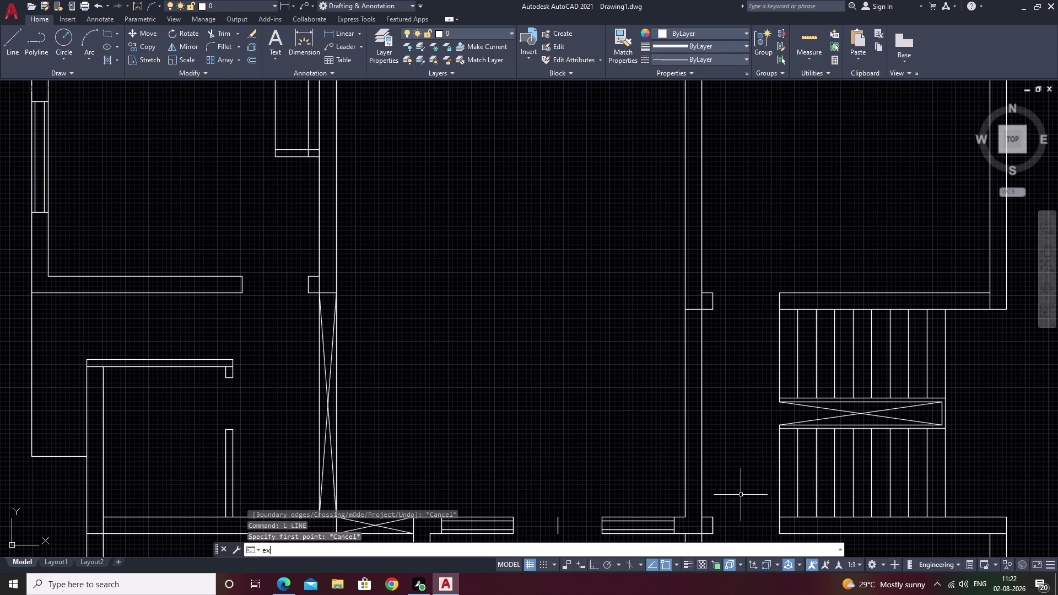
click(704, 517)
key(Escape)
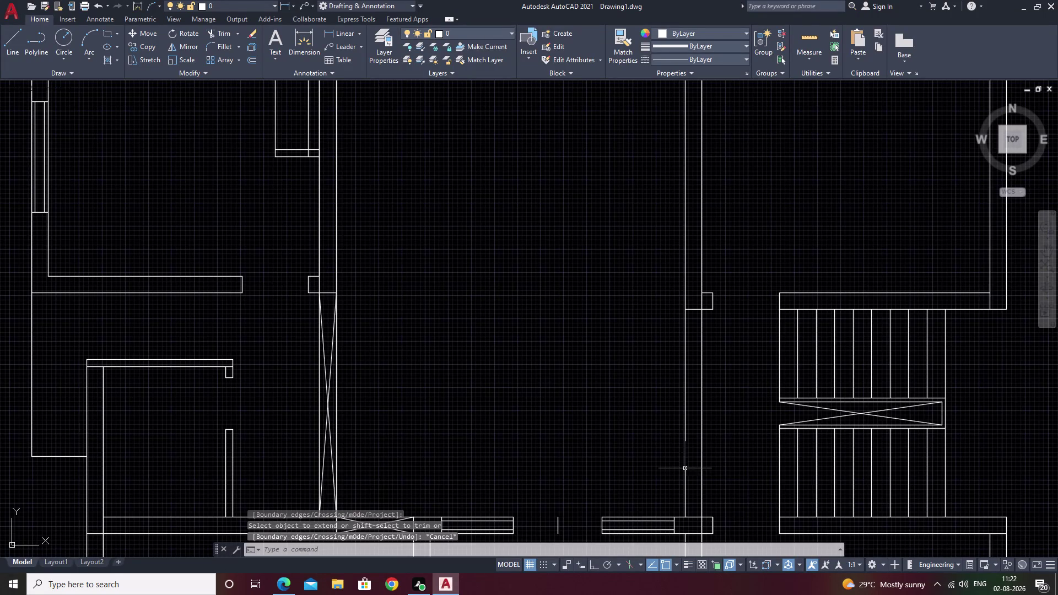
Draw two crossing diagonal lines corner to corner across the vertical wall opening.
text(l)
key(space)
scroll(up, 3)
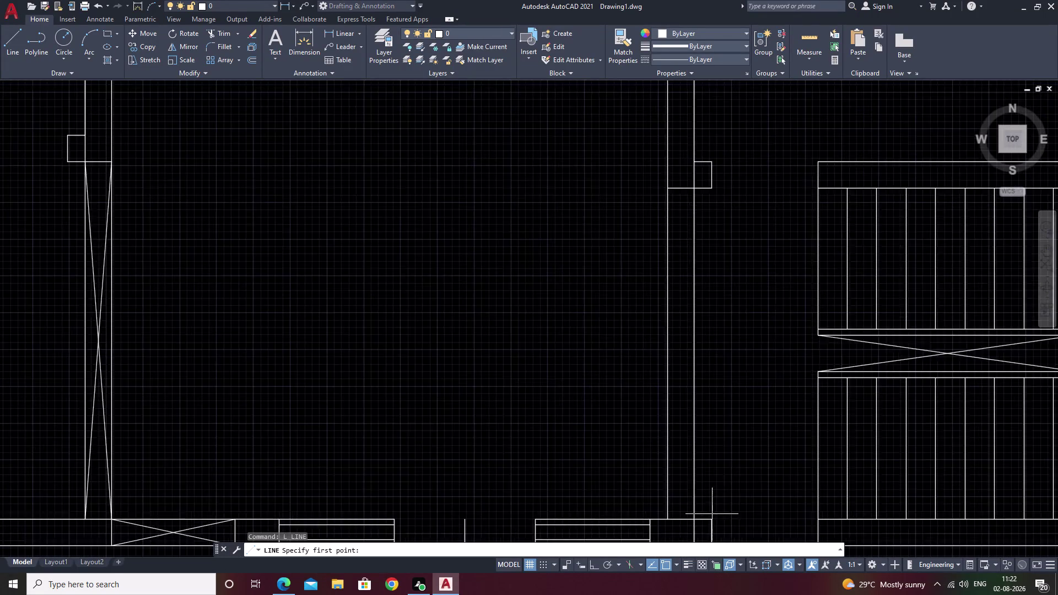
click(684, 521)
middle_drag(656, 337, 720, 476)
click(706, 136)
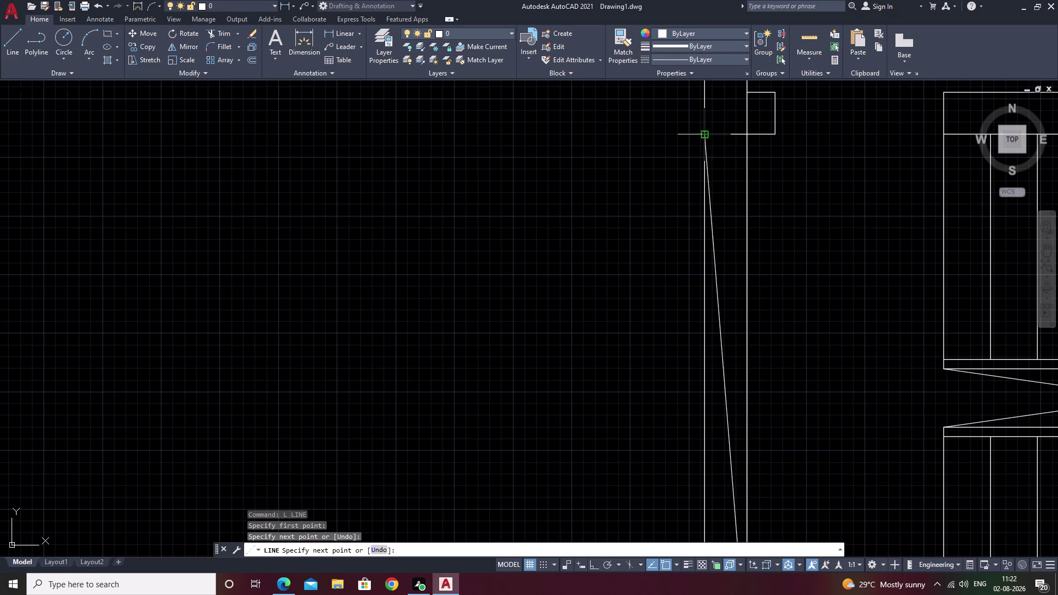
key(space)
key(space)
click(748, 132)
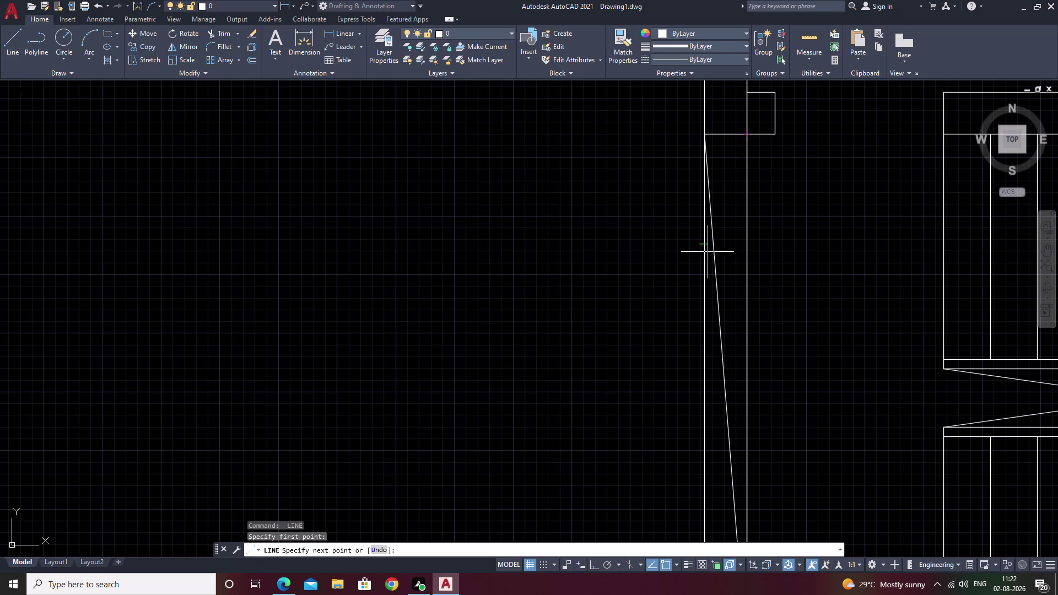
middle_drag(703, 288, 803, 146)
middle_drag(827, 293, 849, 217)
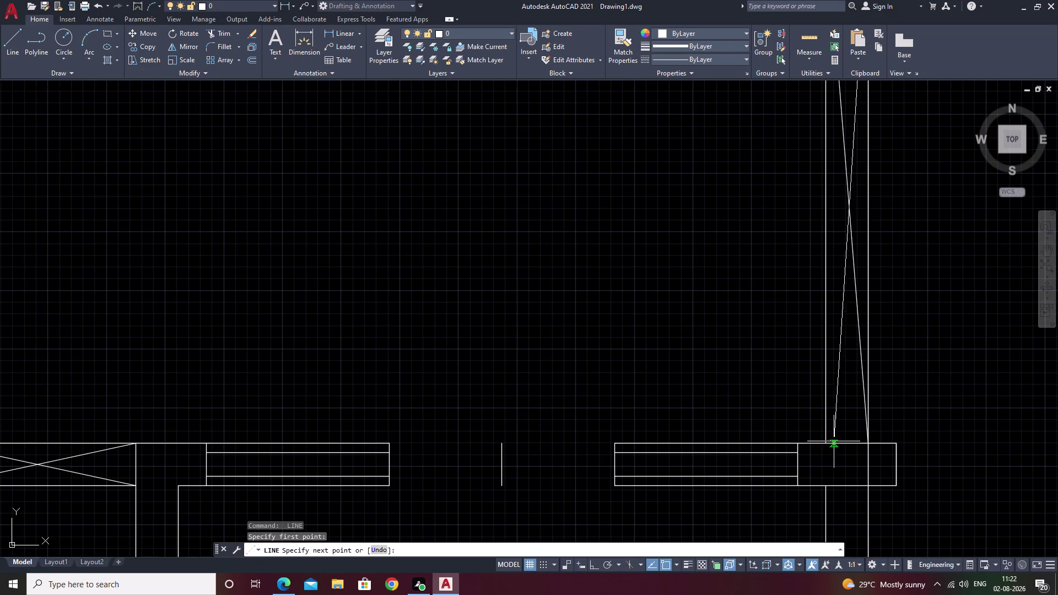
click(828, 441)
key(Escape)
scroll(down, 3)
middle_drag(938, 300, 933, 301)
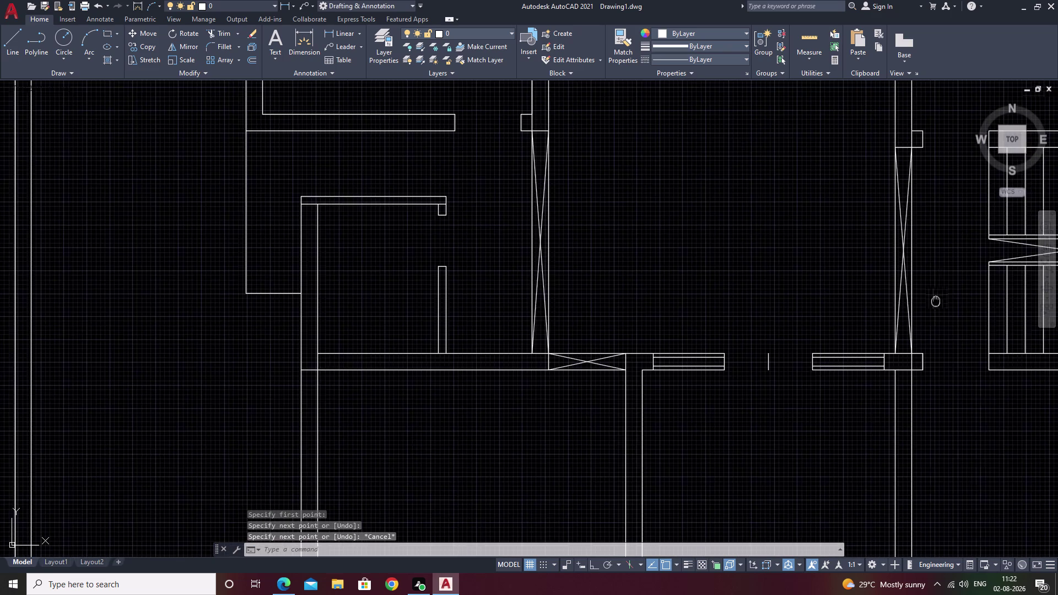
middle_drag(933, 301, 752, 355)
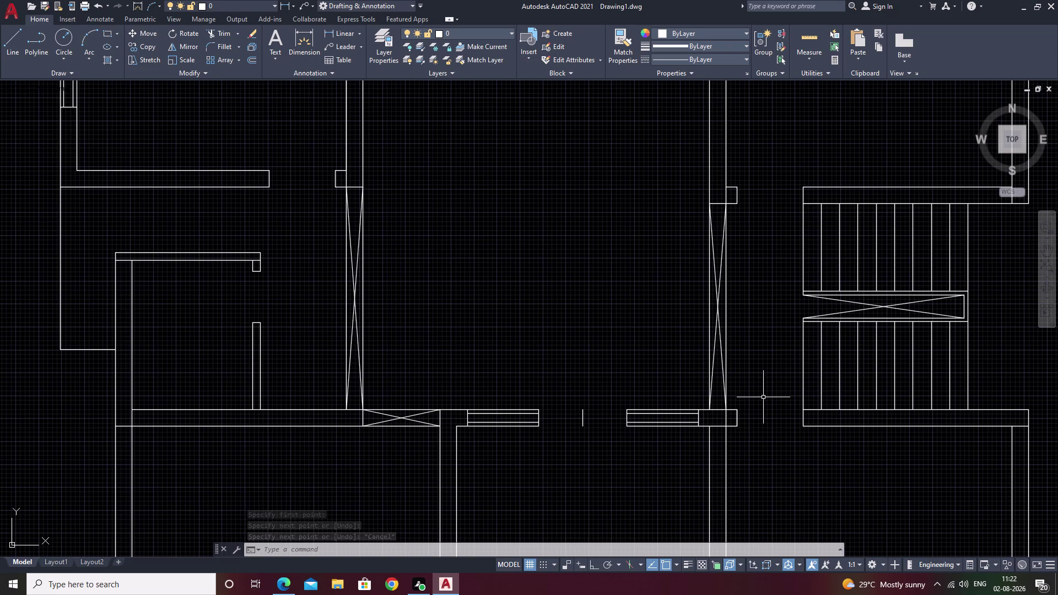
text(tr)
key(space)
scroll(up, 3)
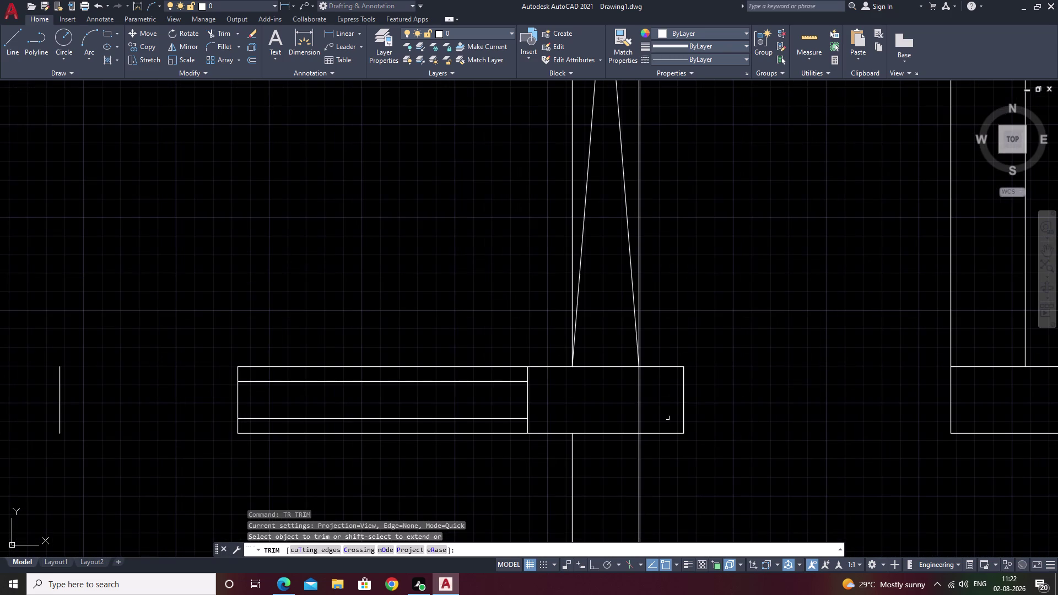
drag(654, 404, 604, 408)
scroll(down, 3)
middle_drag(686, 428, 673, 429)
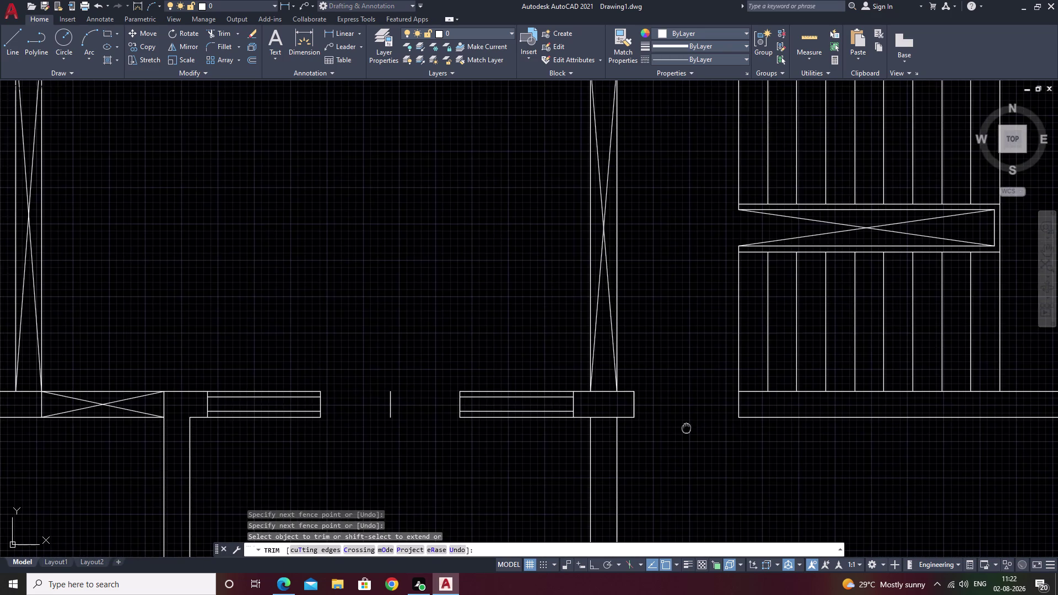
middle_drag(673, 429, 624, 450)
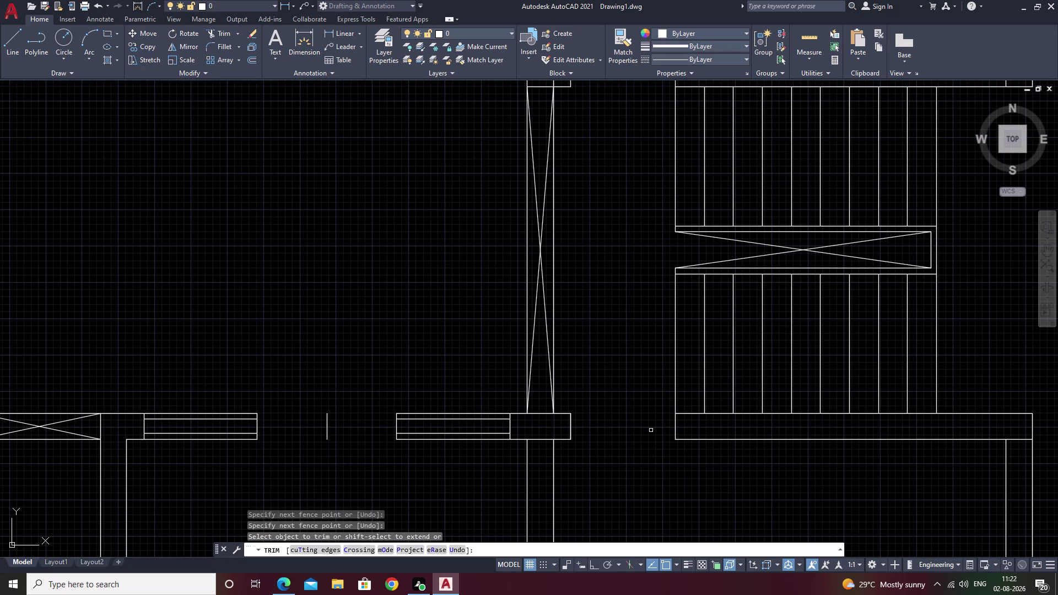
middle_click(652, 429)
middle_drag(673, 444, 604, 506)
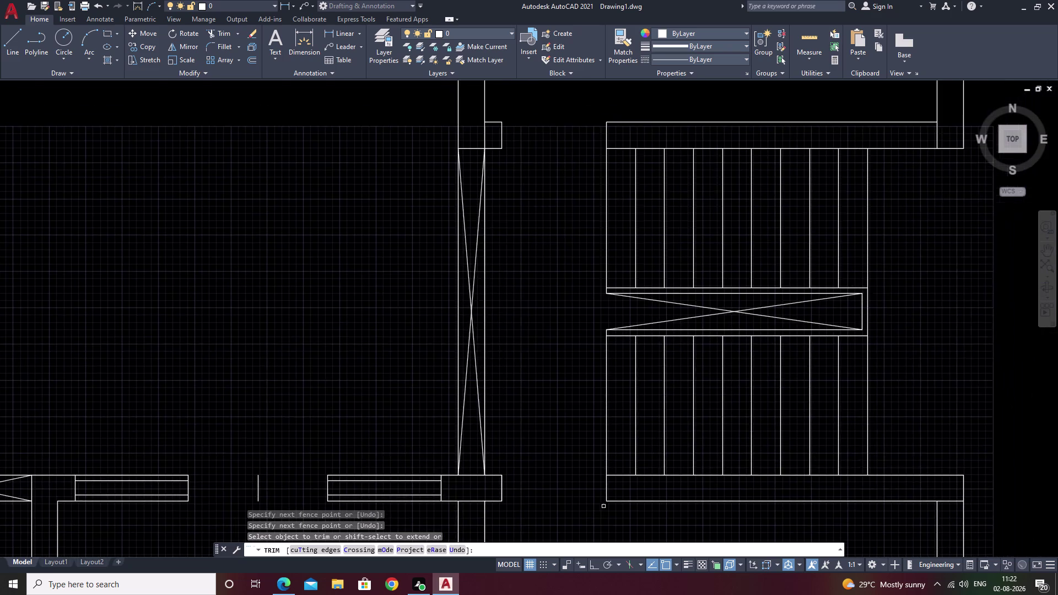
scroll(down, 3)
middle_drag(587, 272, 570, 317)
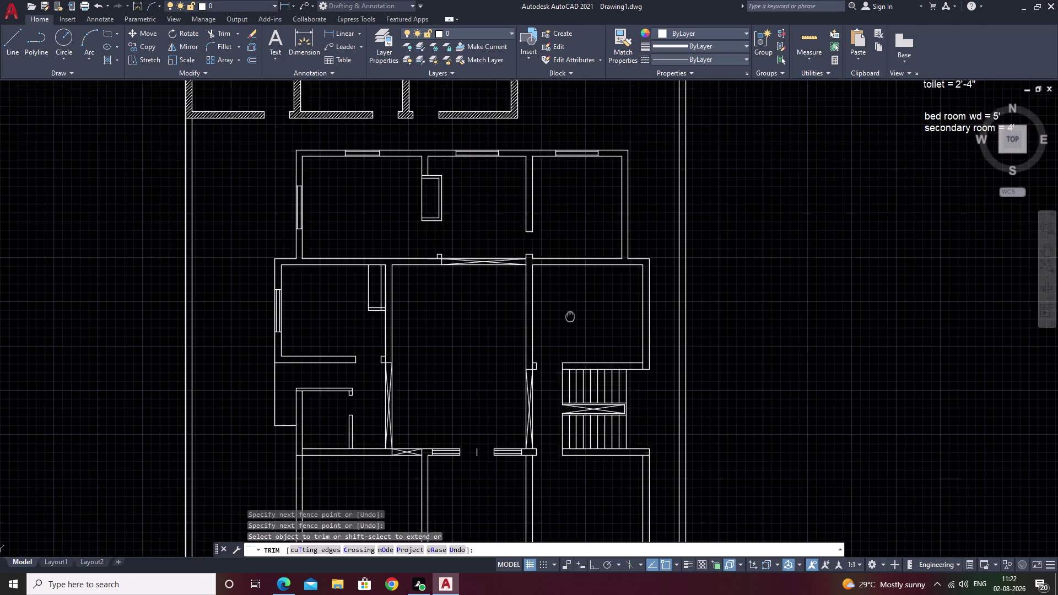
middle_drag(570, 316, 565, 340)
middle_drag(548, 340, 672, 171)
middle_drag(533, 398, 533, 398)
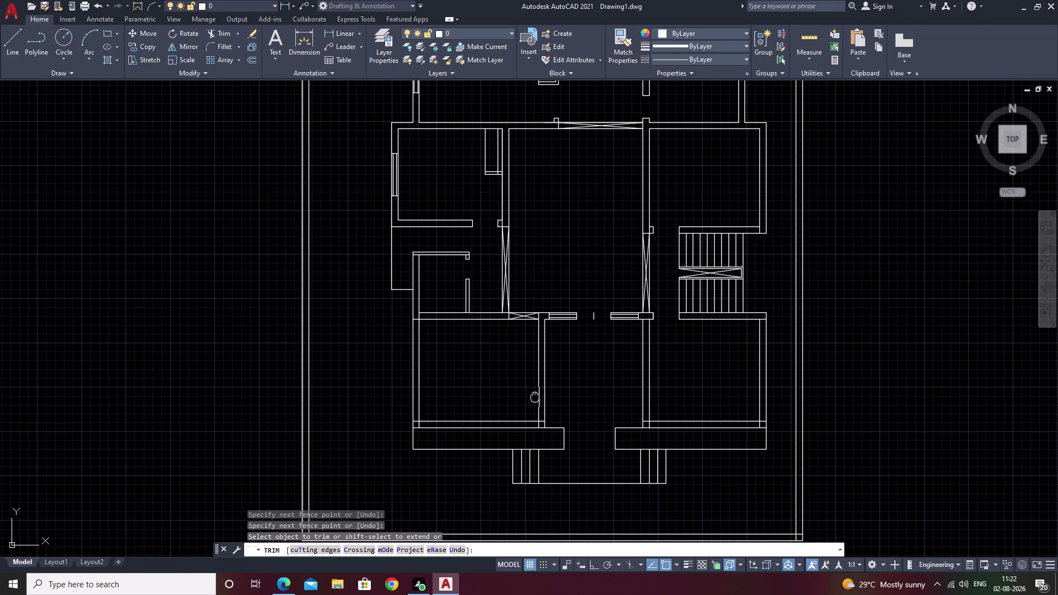
middle_drag(533, 398, 574, 309)
scroll(up, 3)
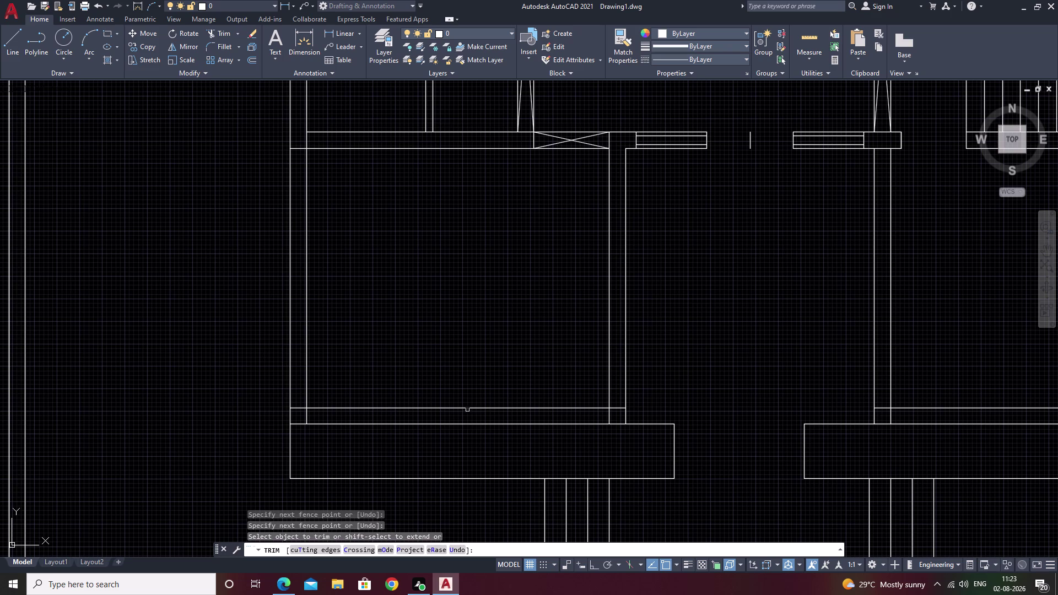
middle_drag(471, 379, 502, 331)
scroll(up, 3)
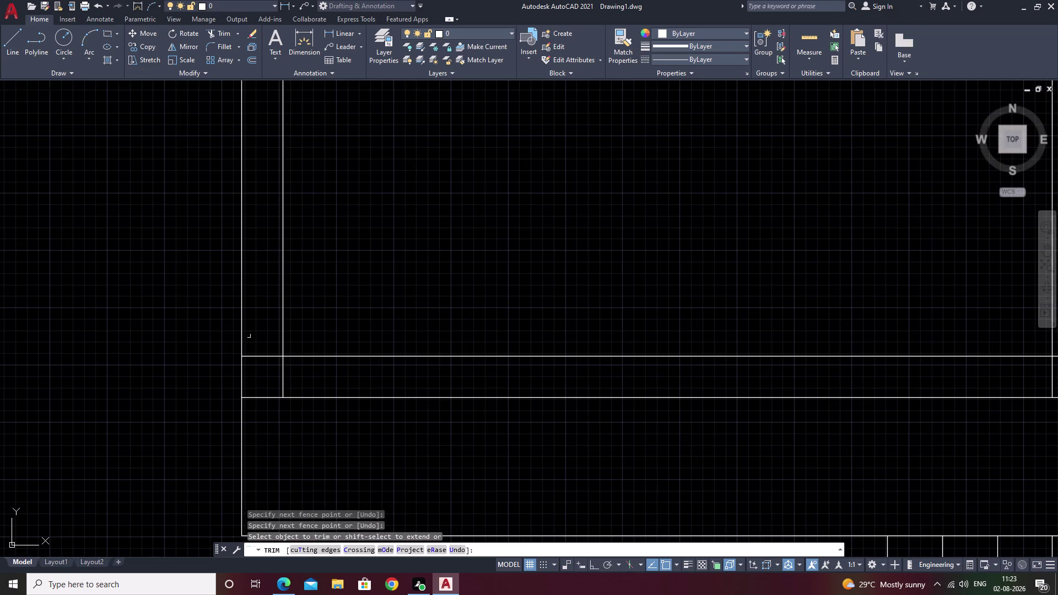
drag(256, 335, 320, 386)
scroll(down, 3)
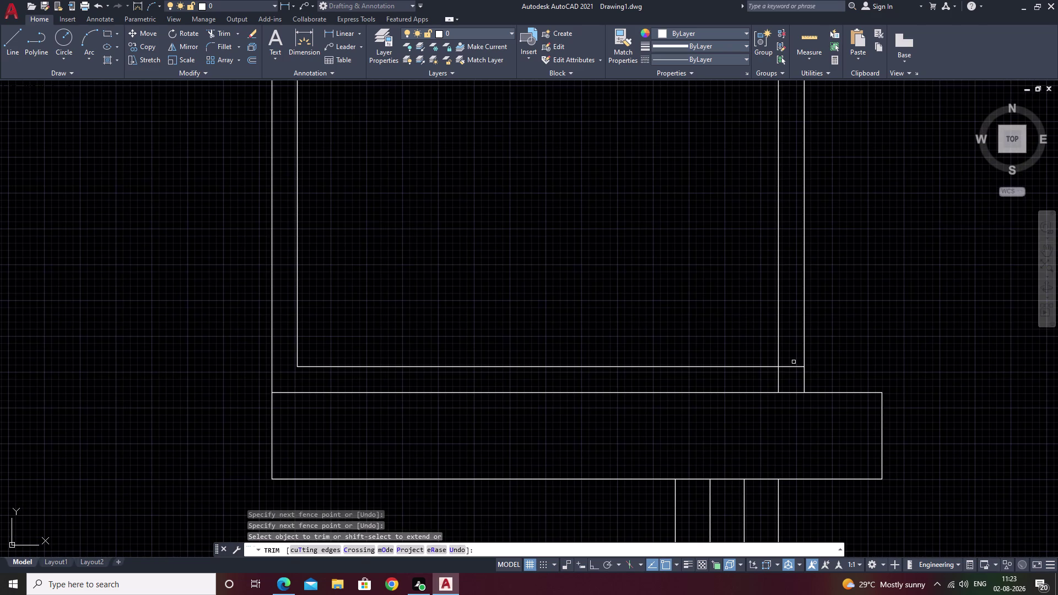
drag(797, 348, 756, 387)
scroll(down, 3)
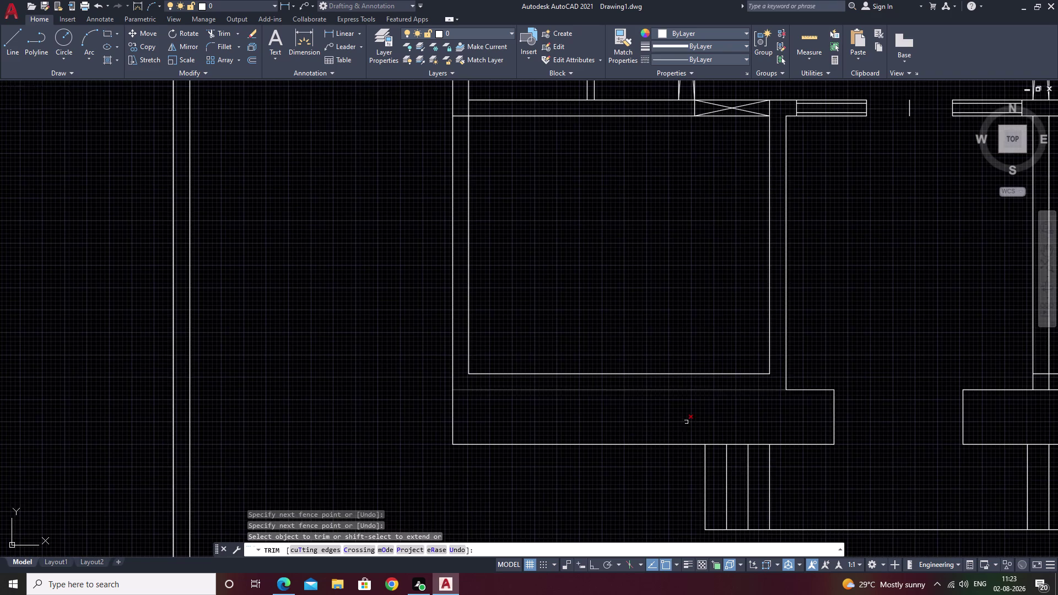
Start a line along the front room's bottom wall, then cancel and undo it.
middle_drag(599, 439, 599, 420)
key(Escape)
text(l)
key(space)
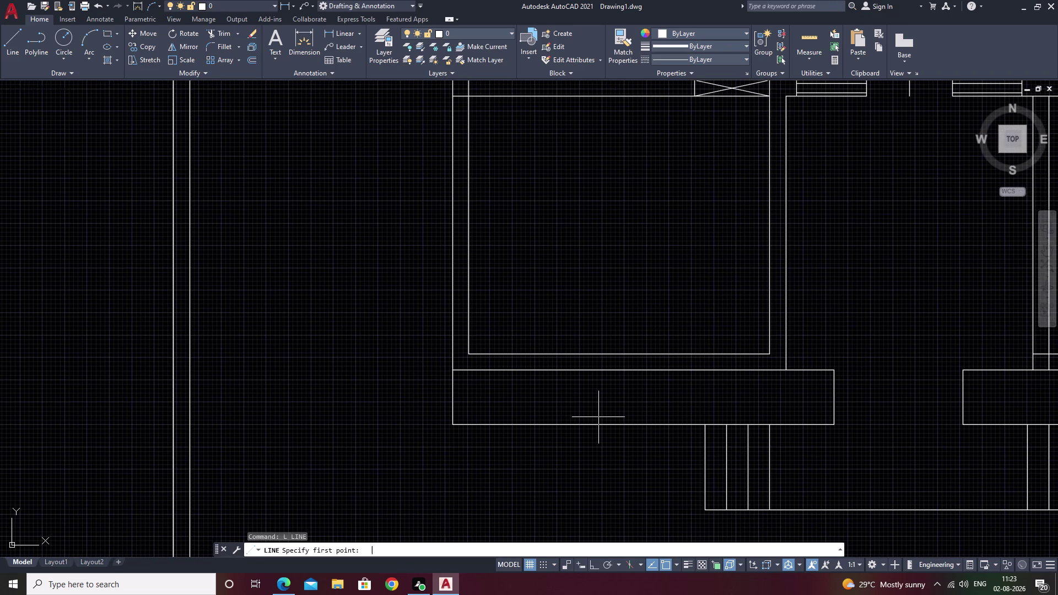
click(471, 354)
click(769, 352)
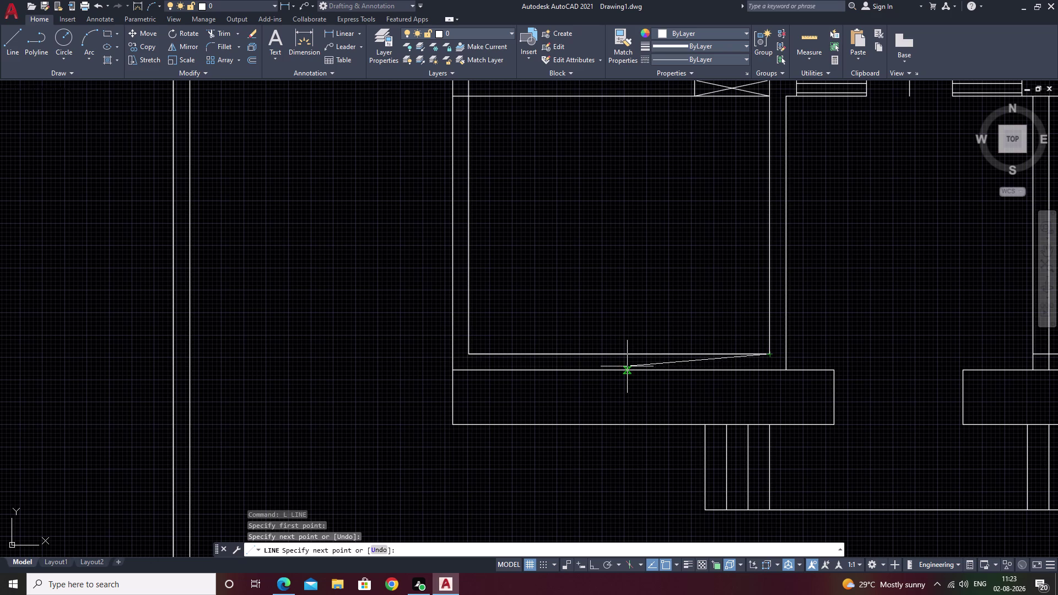
key(Escape)
key(ctrl+z)
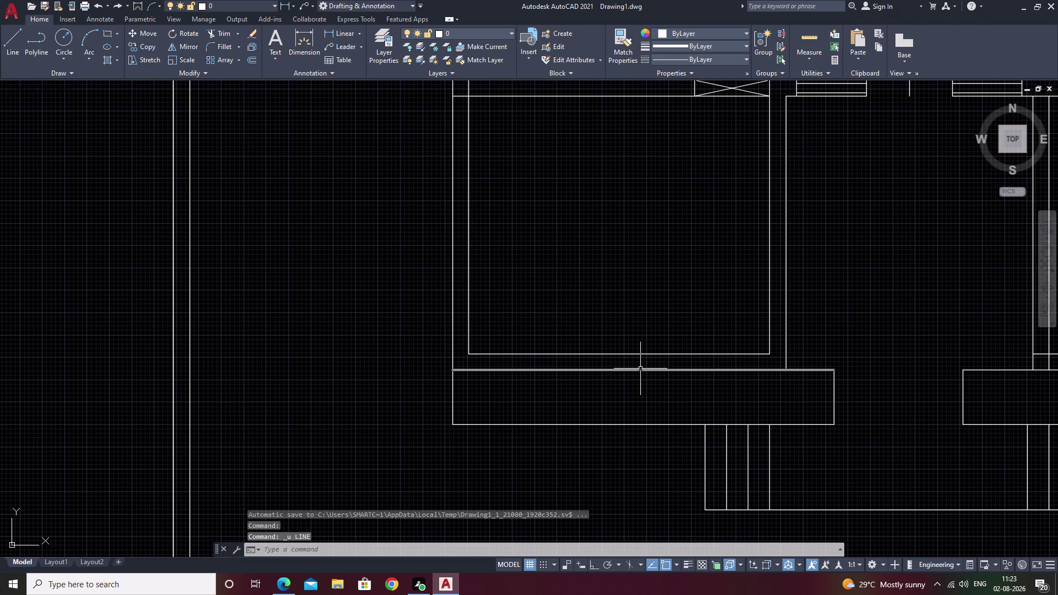
key(Escape)
key(Escape)
Draw a vertical line from the bottom wall's midpoint (m2p) down to the porch edge.
key(l)
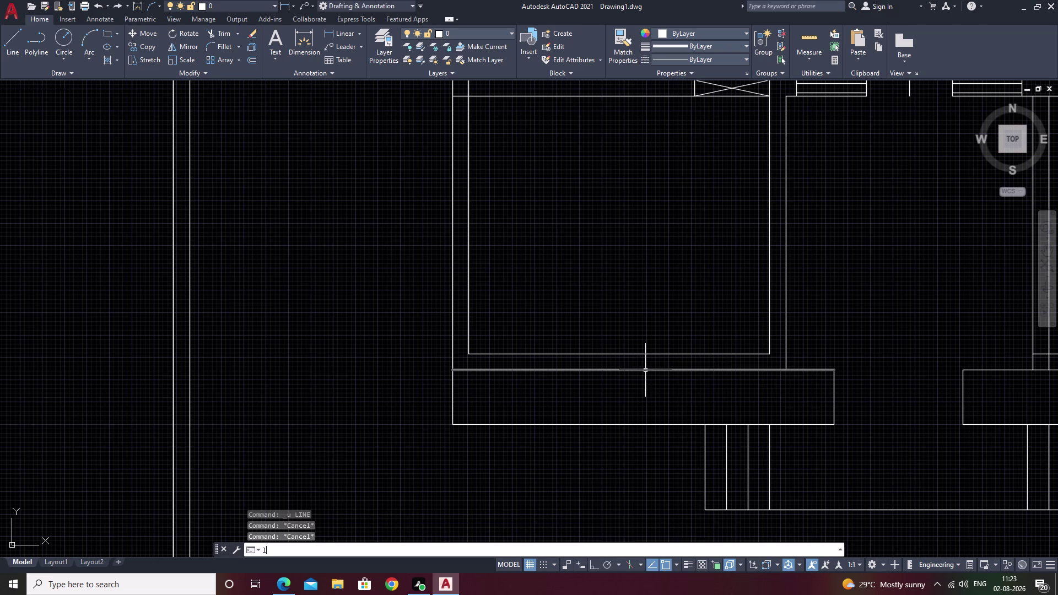
key(space)
text(m2)
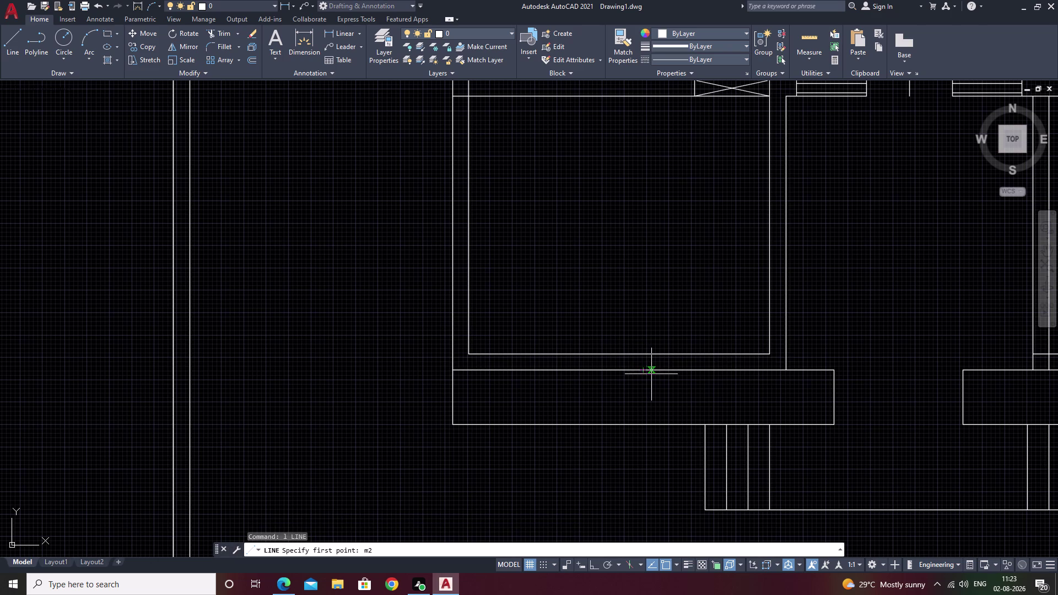
key(p)
key(space)
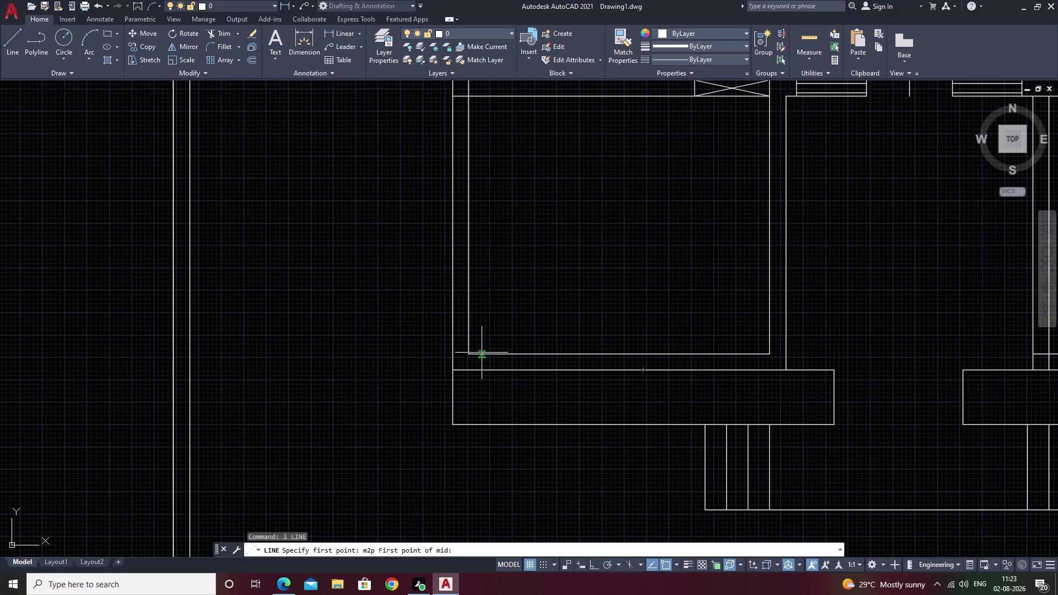
click(472, 355)
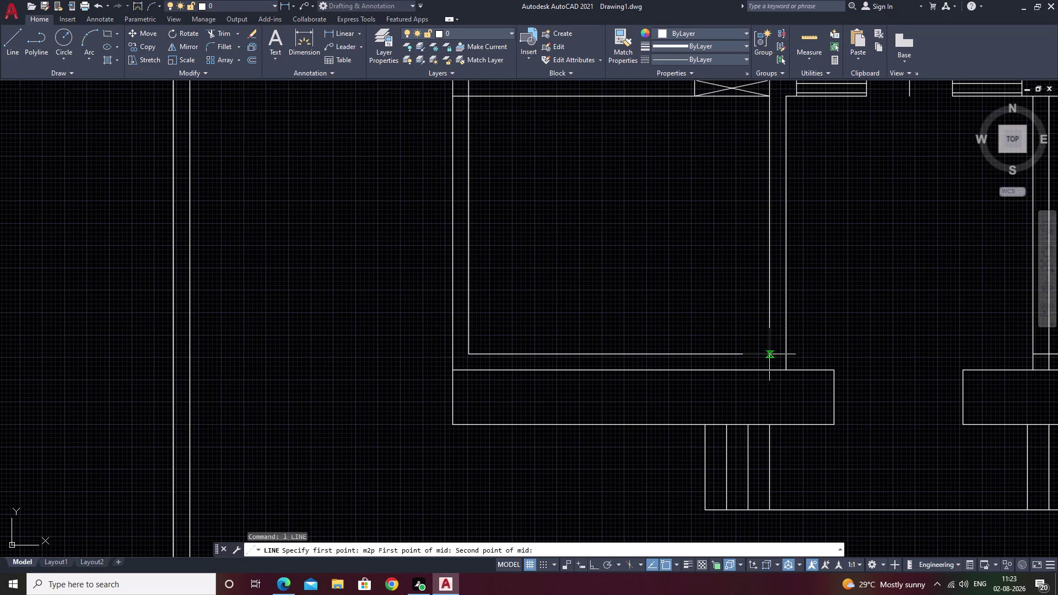
click(772, 356)
scroll(up, 3)
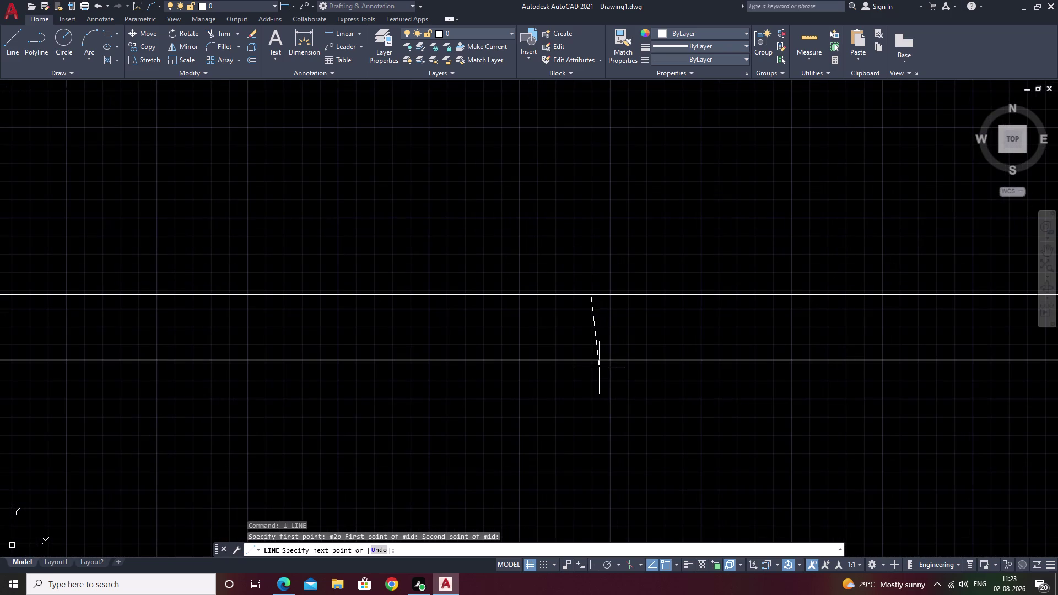
key(F8)
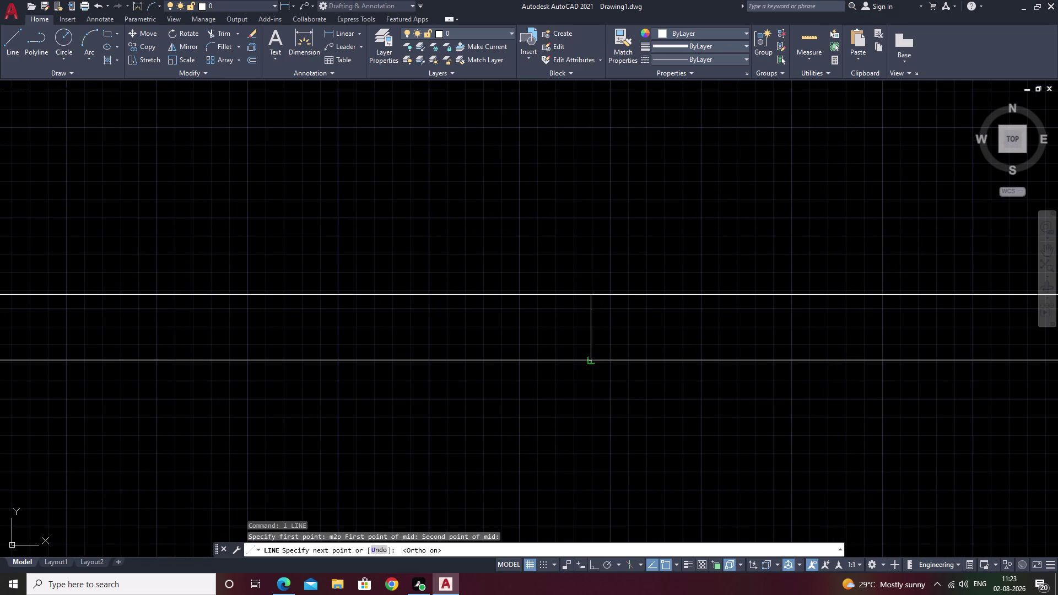
click(592, 363)
key(Escape)
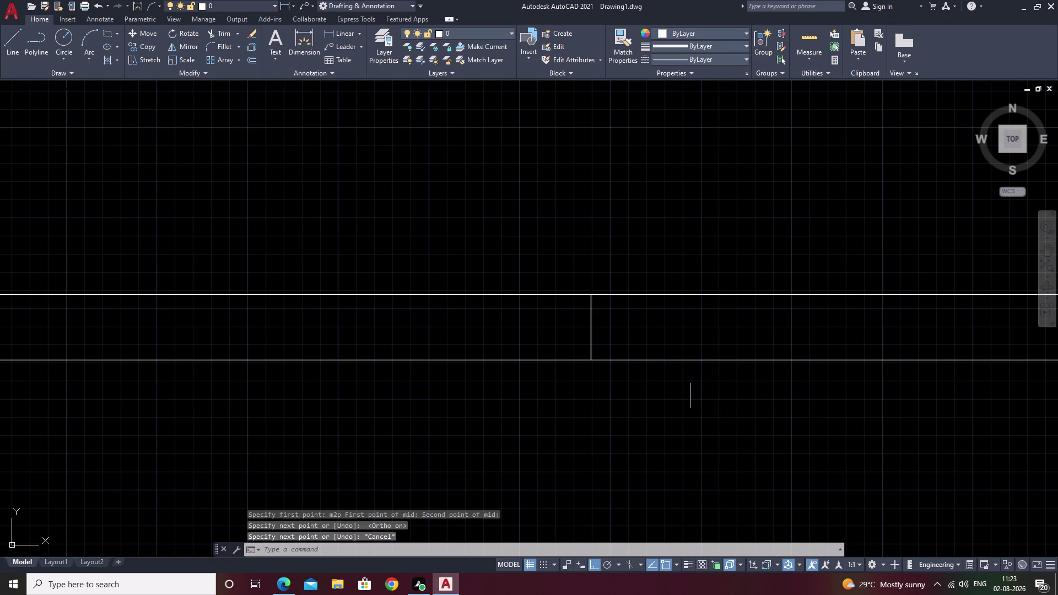
key(o)
key(space)
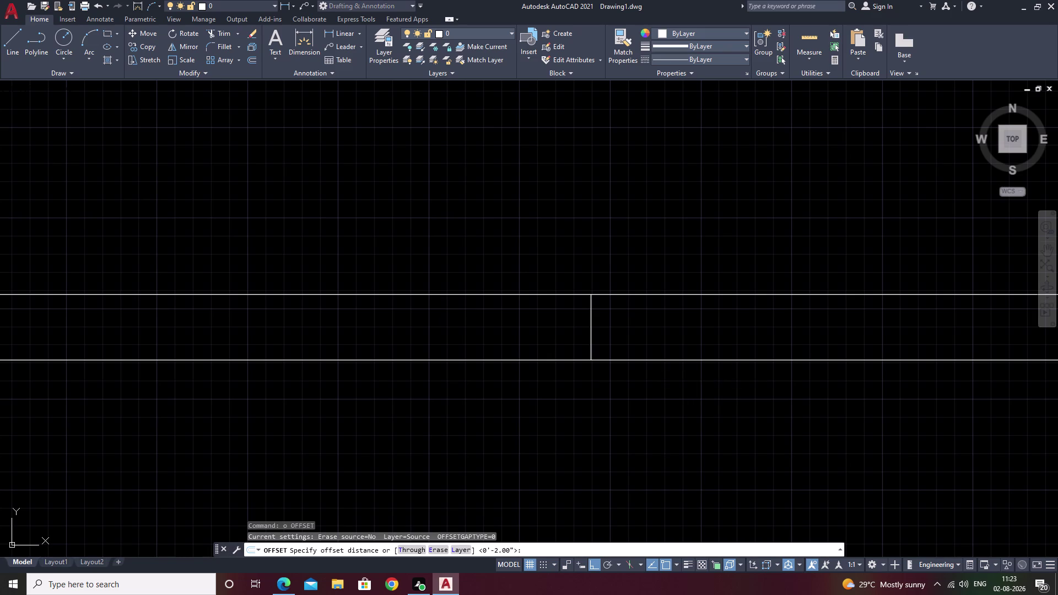
scroll(down, 3)
scroll(down, 3)
middle_drag(849, 326, 357, 461)
scroll(down, 3)
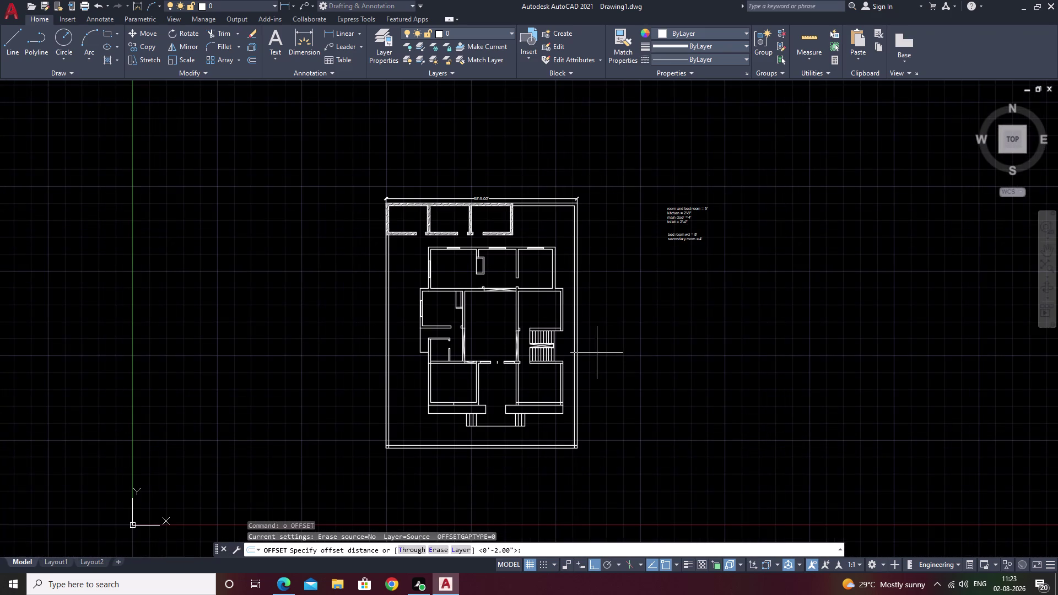
scroll(up, 3)
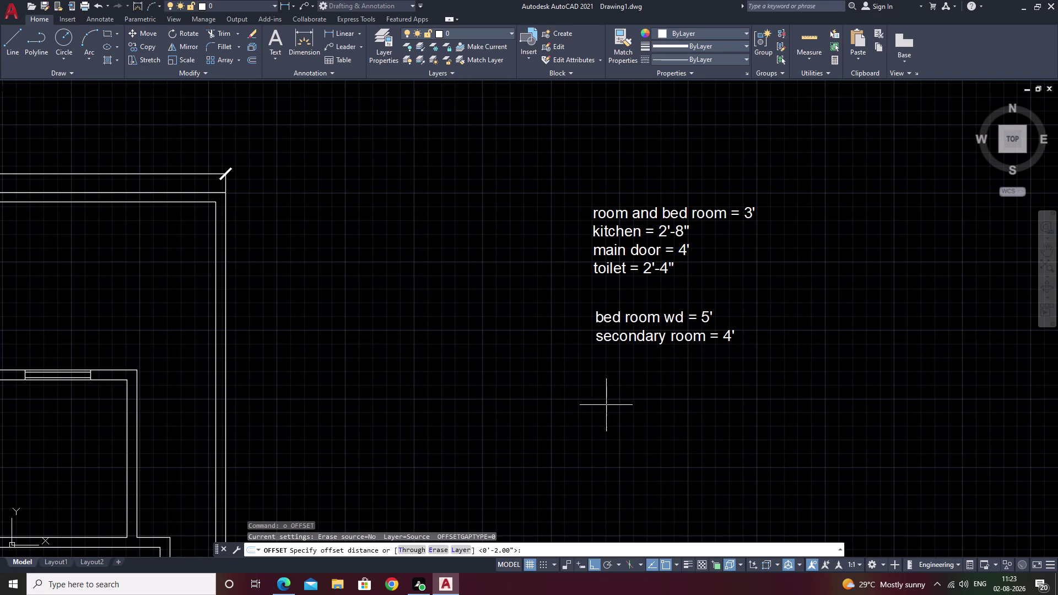
middle_drag(520, 399, 854, 300)
scroll(down, 3)
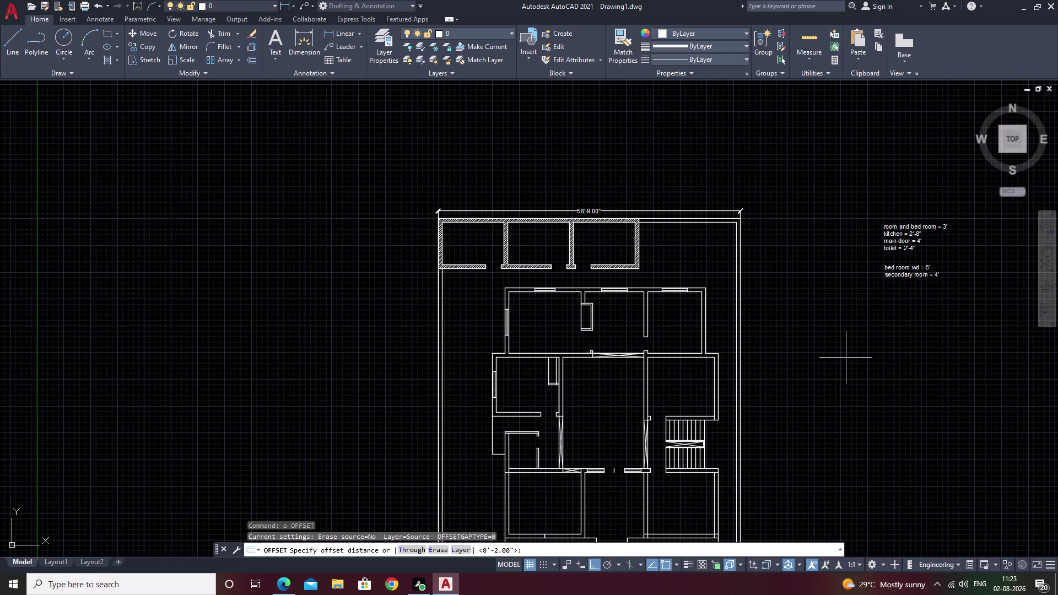
middle_drag(846, 358, 884, 308)
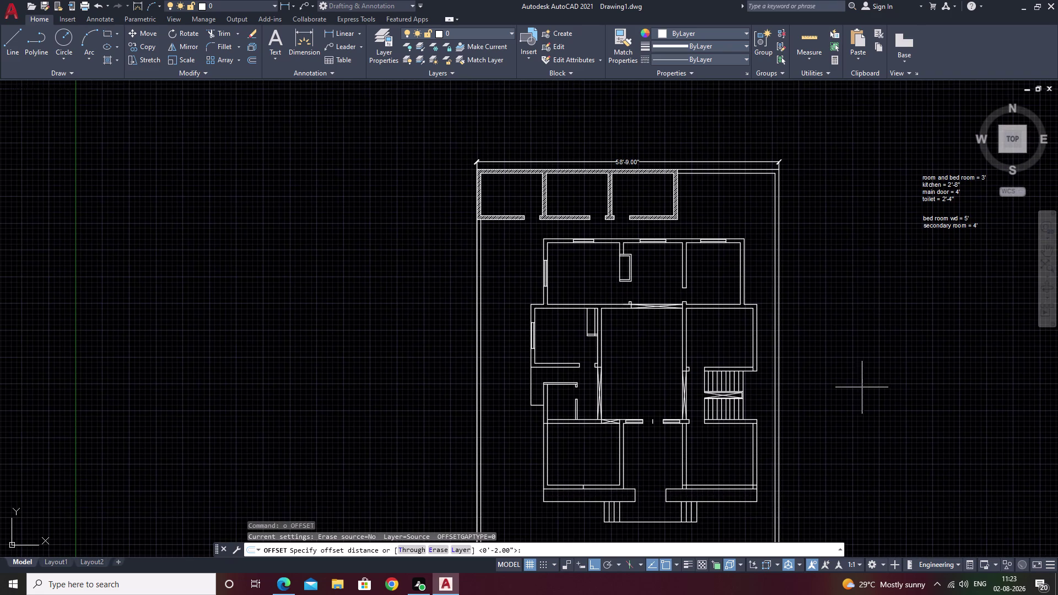
middle_drag(603, 501, 674, 376)
scroll(up, 3)
scroll(up, 3)
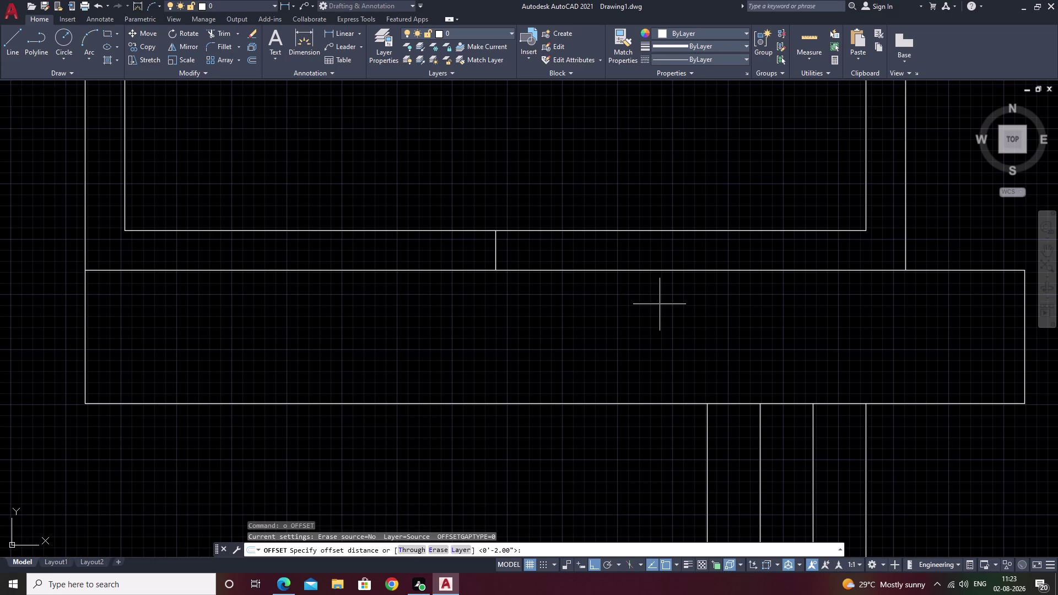
Offset the central vertical line 3' to the right and to the left.
key(3)
text(')
key(space)
click(495, 250)
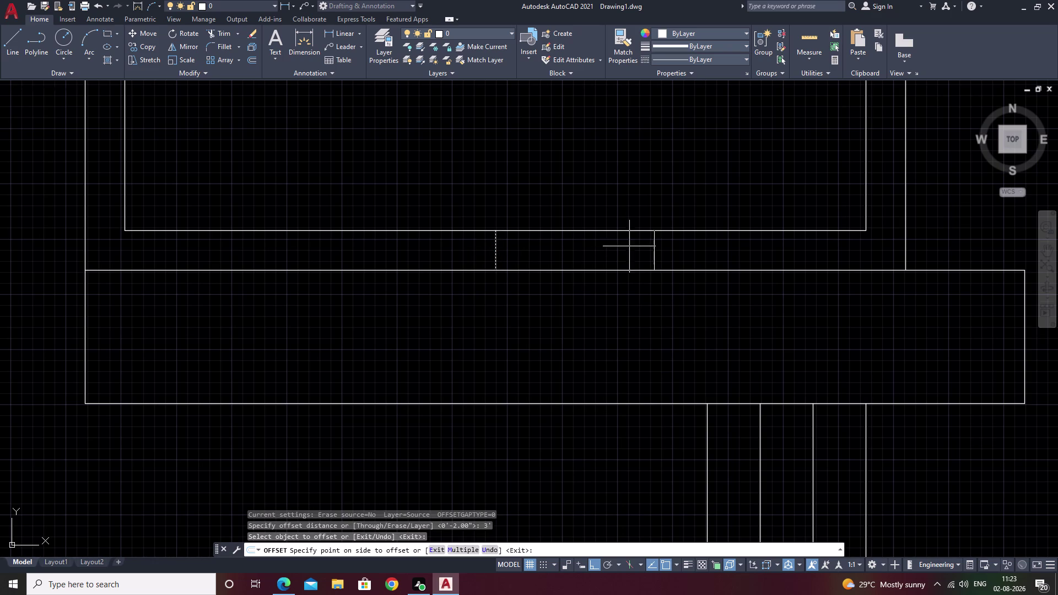
click(635, 246)
click(496, 253)
click(418, 256)
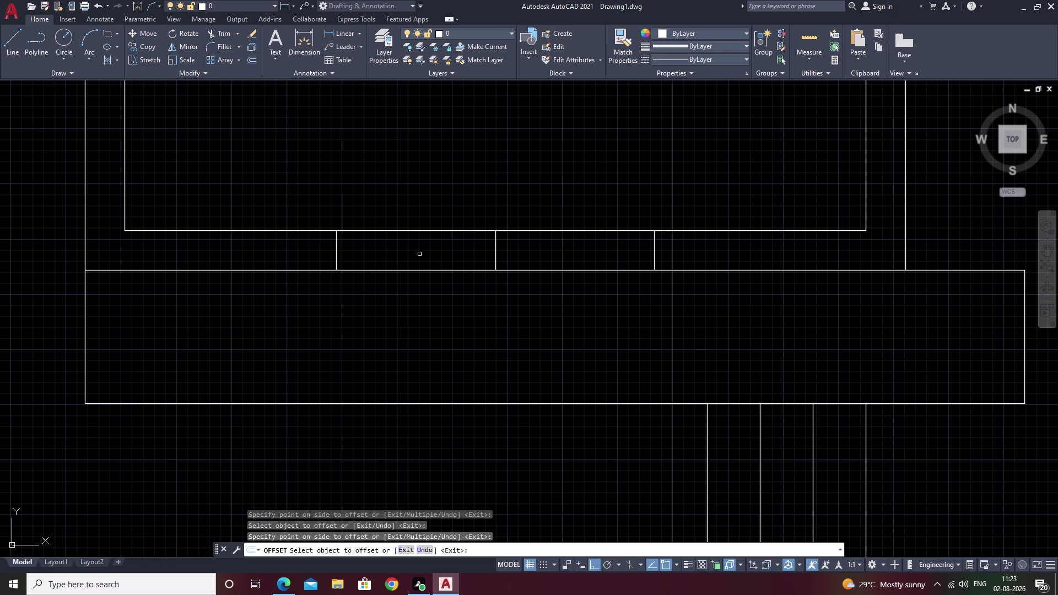
scroll(down, 3)
key(Escape)
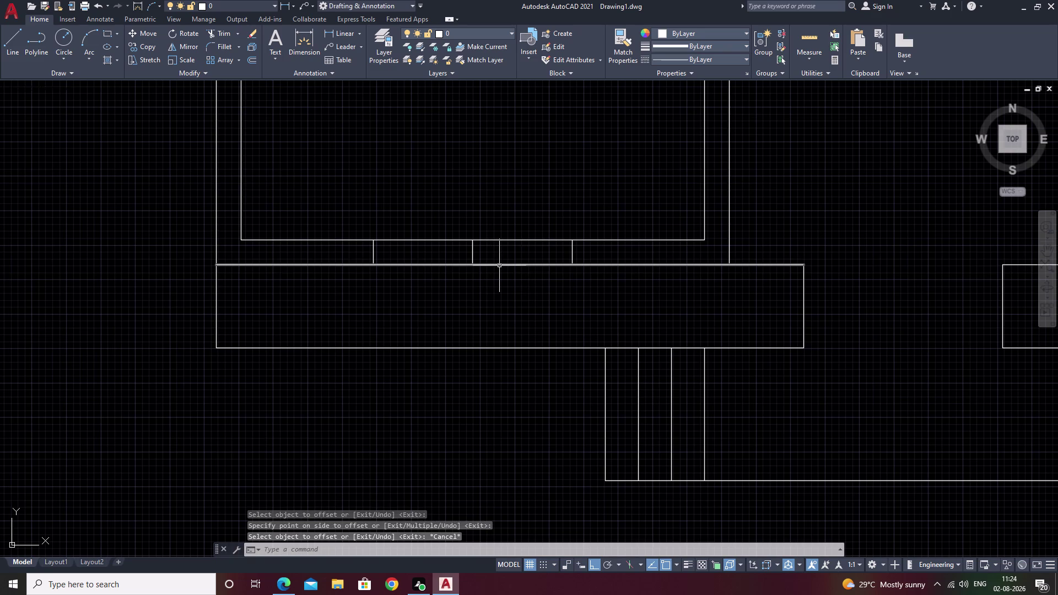
Offset the room's bottom wall line down and the porch top edge up by 2.
text(o)
key(space)
text(2)
key(space)
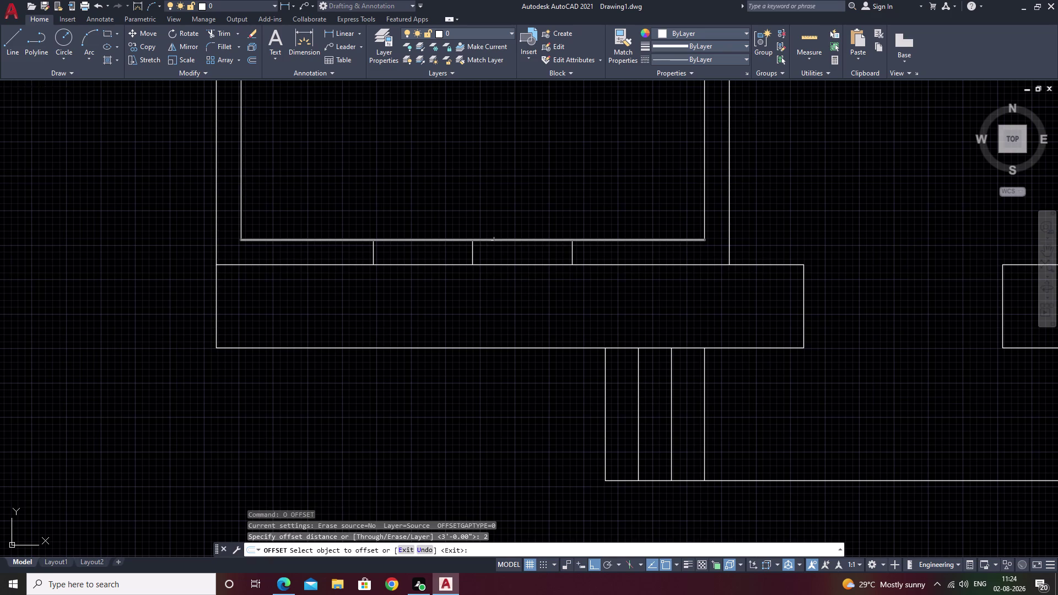
click(492, 239)
click(492, 250)
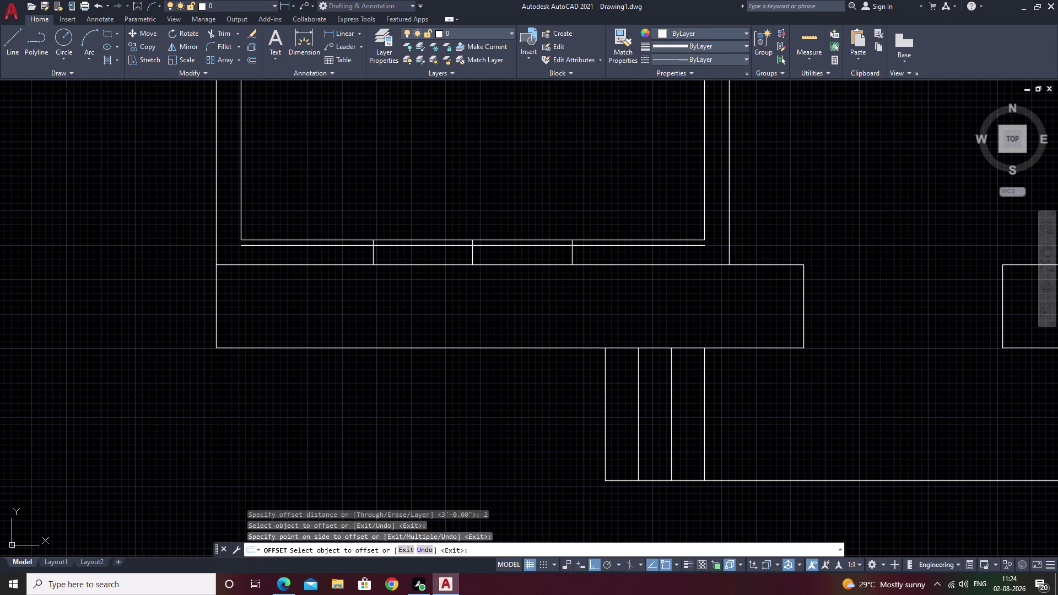
click(499, 264)
click(502, 258)
key(Escape)
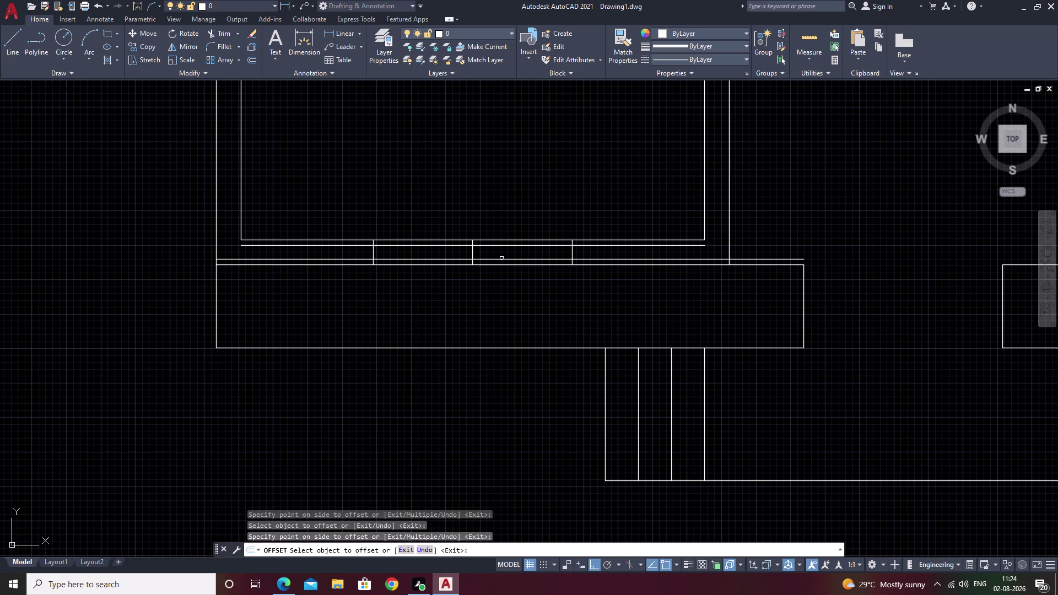
text(tr)
key(space)
Trim the extra line pieces around the window opening in the lower wall.
key(space)
scroll(up, 3)
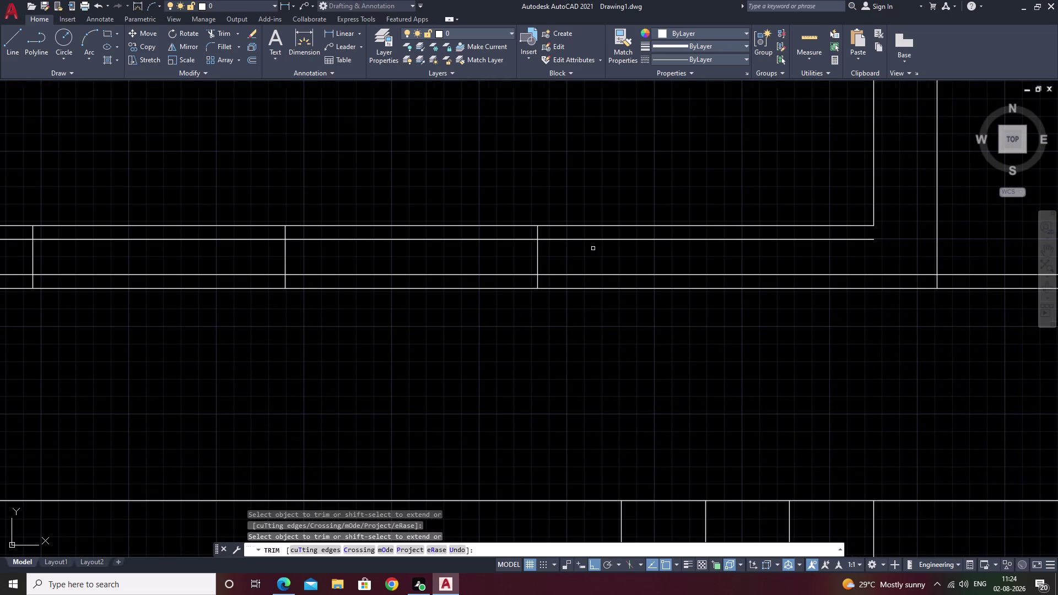
drag(560, 232, 575, 280)
scroll(down, 3)
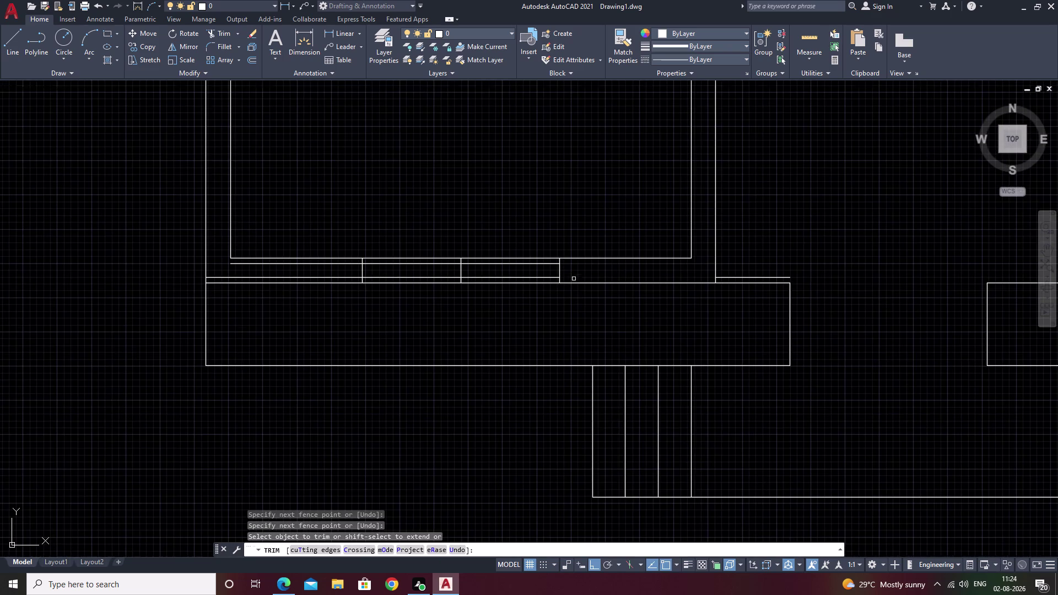
middle_drag(578, 277, 784, 273)
scroll(up, 3)
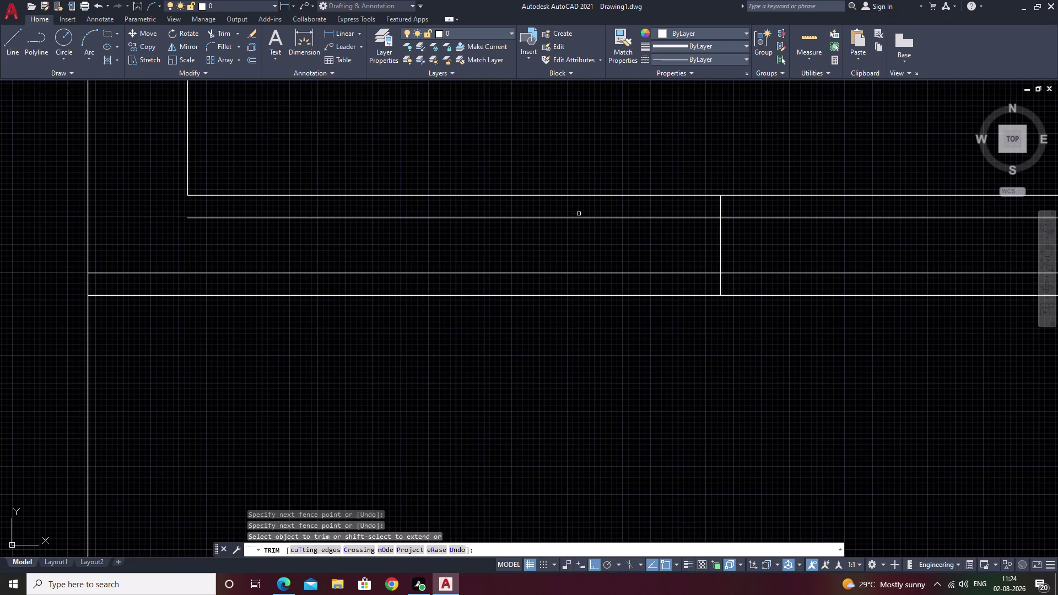
drag(579, 210, 621, 283)
scroll(down, 3)
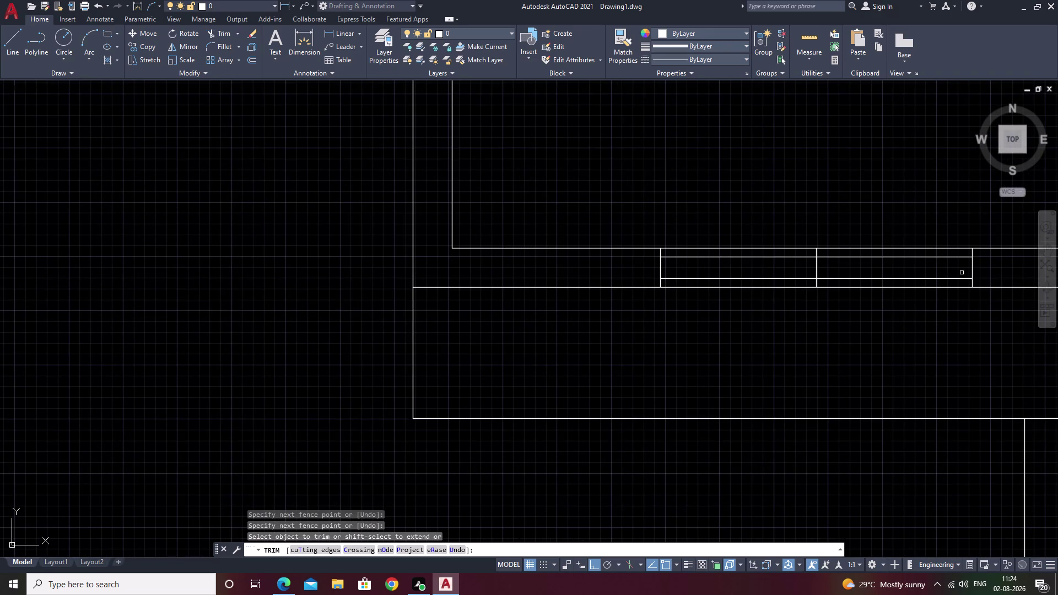
scroll(up, 3)
scroll(down, 3)
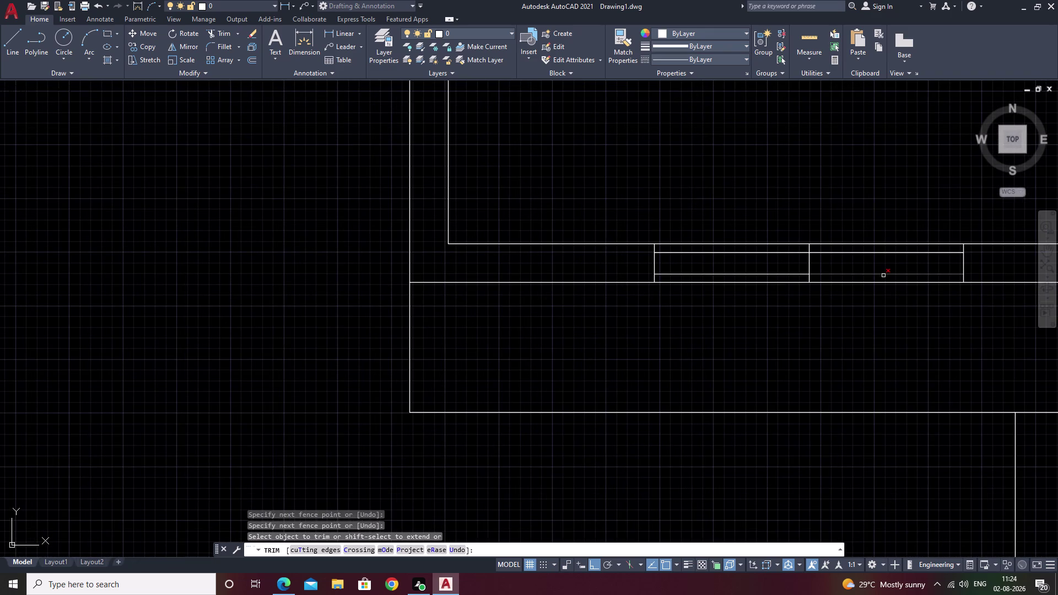
middle_drag(876, 264, 297, 336)
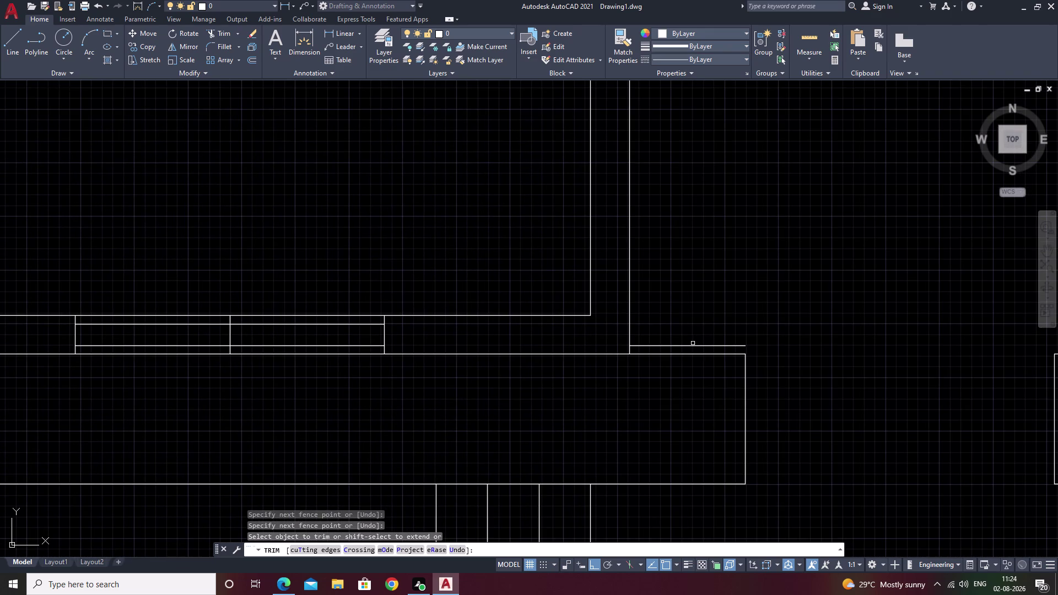
click(692, 345)
scroll(down, 3)
key(Escape)
Erase the stray vertical line crossing the lower wall.
scroll(up, 3)
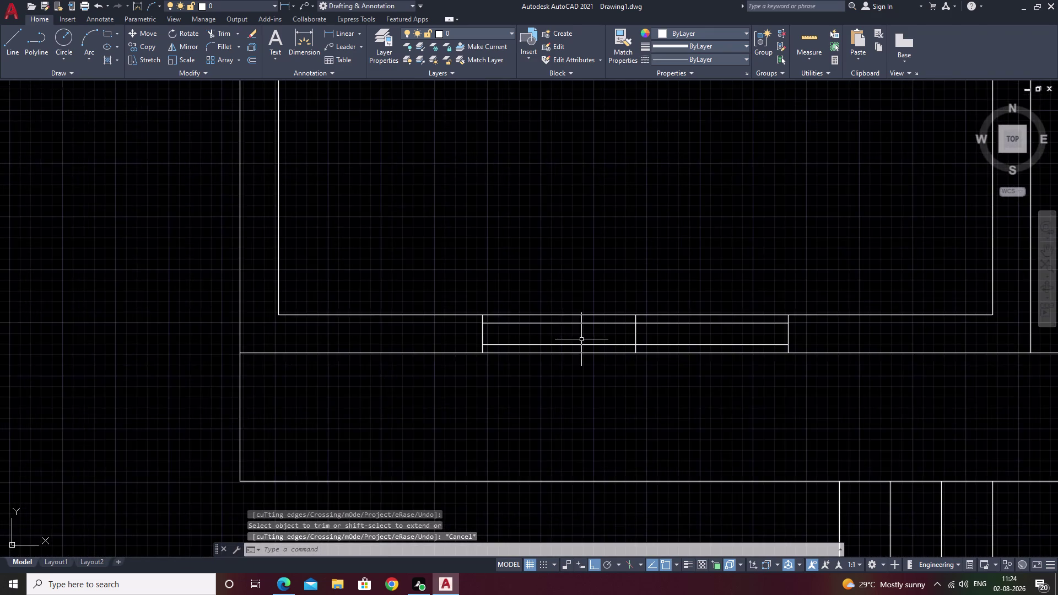
scroll(up, 3)
click(713, 323)
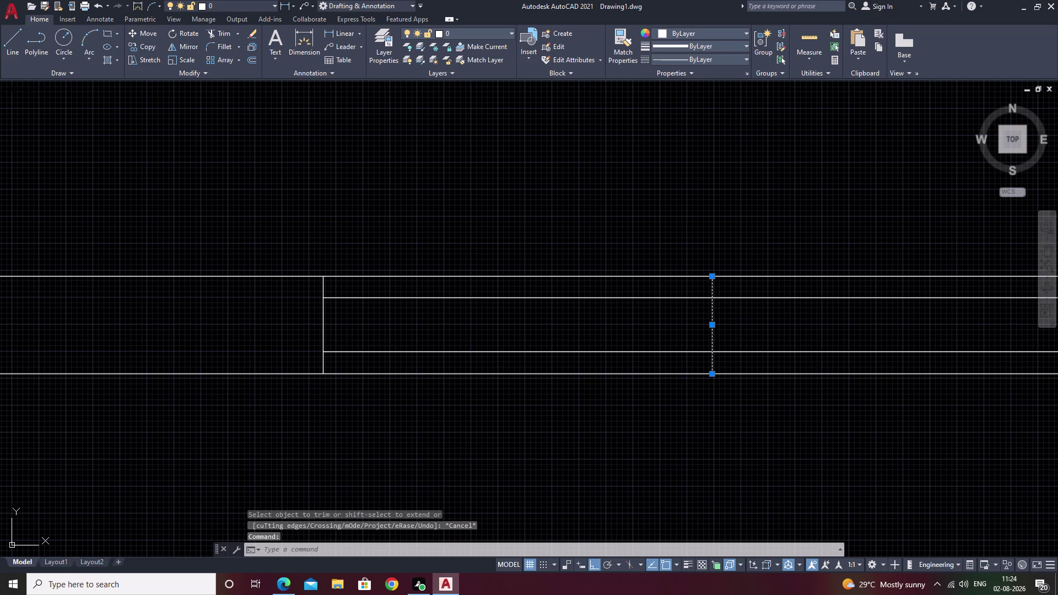
text(e)
key(space)
scroll(down, 3)
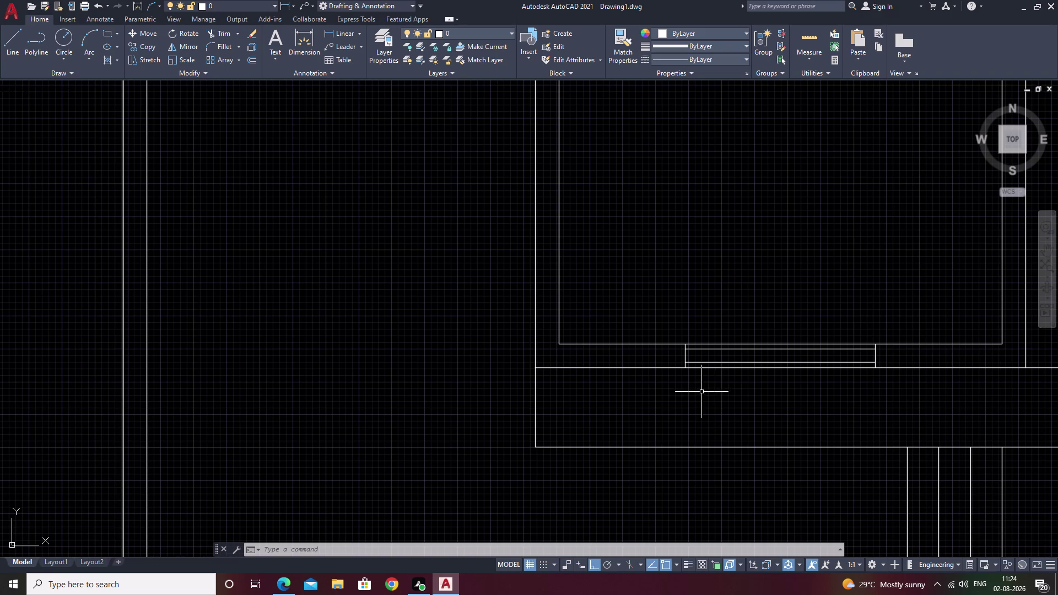
middle_drag(724, 288, 720, 377)
middle_drag(661, 336, 675, 349)
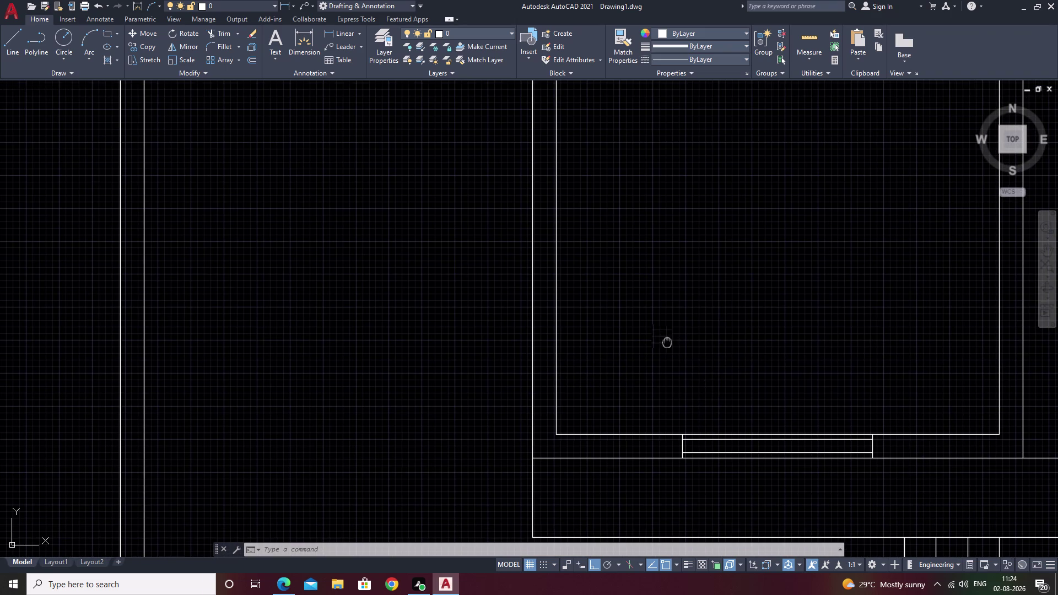
middle_drag(675, 349, 745, 412)
Draw a short ortho line leftward from the left wall's midpoint, snapped with M2P.
text(l)
key(space)
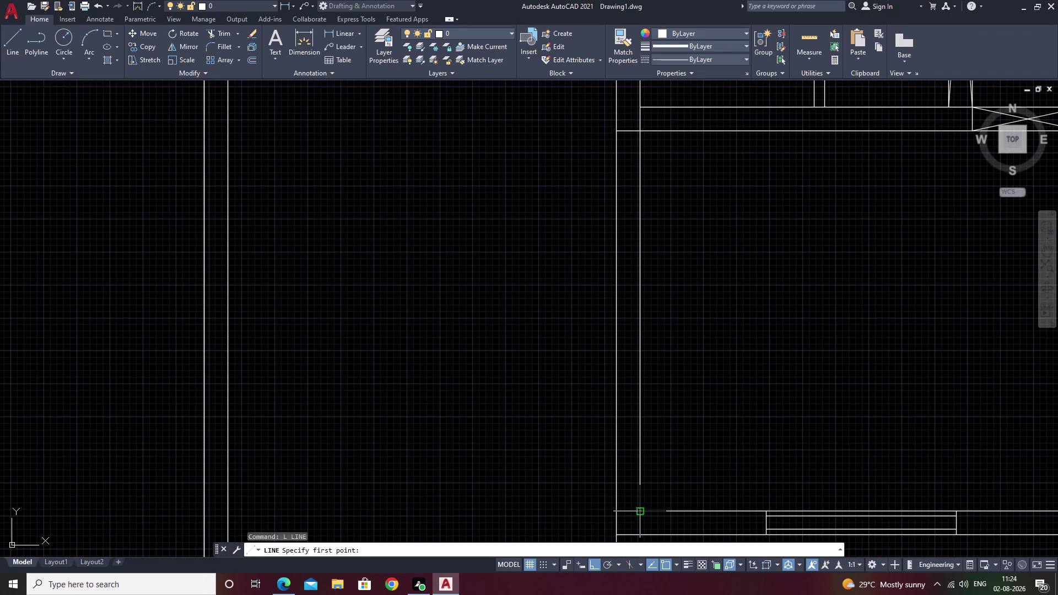
key(m)
key(2)
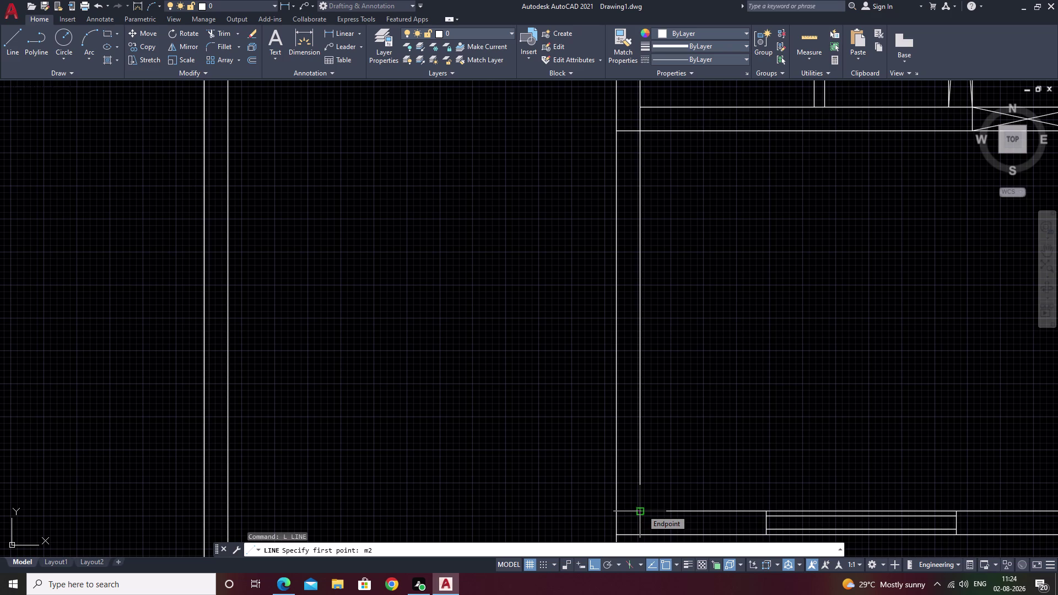
text(p)
key(space)
click(641, 510)
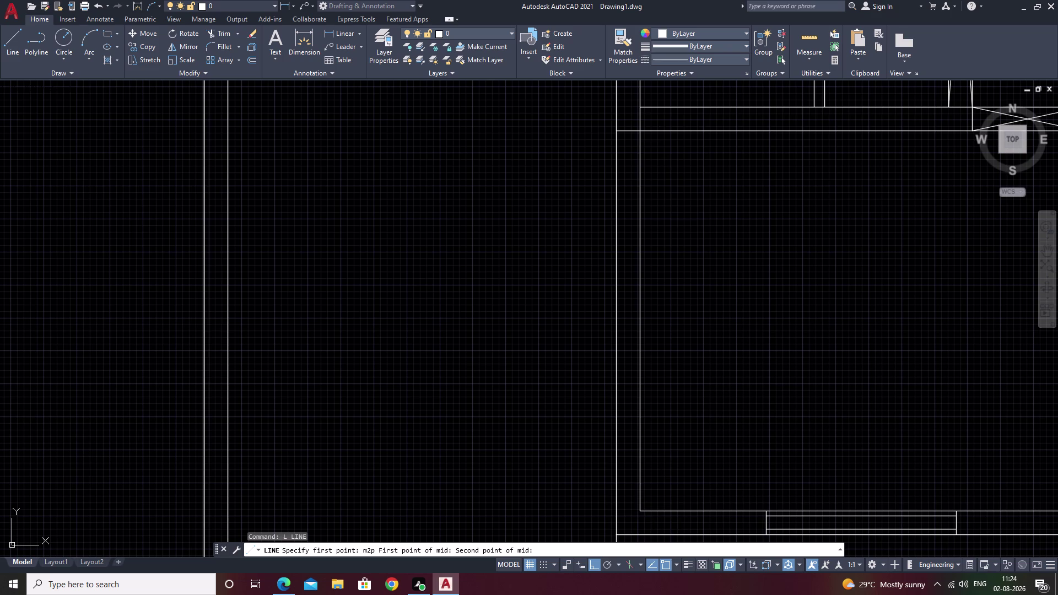
click(640, 134)
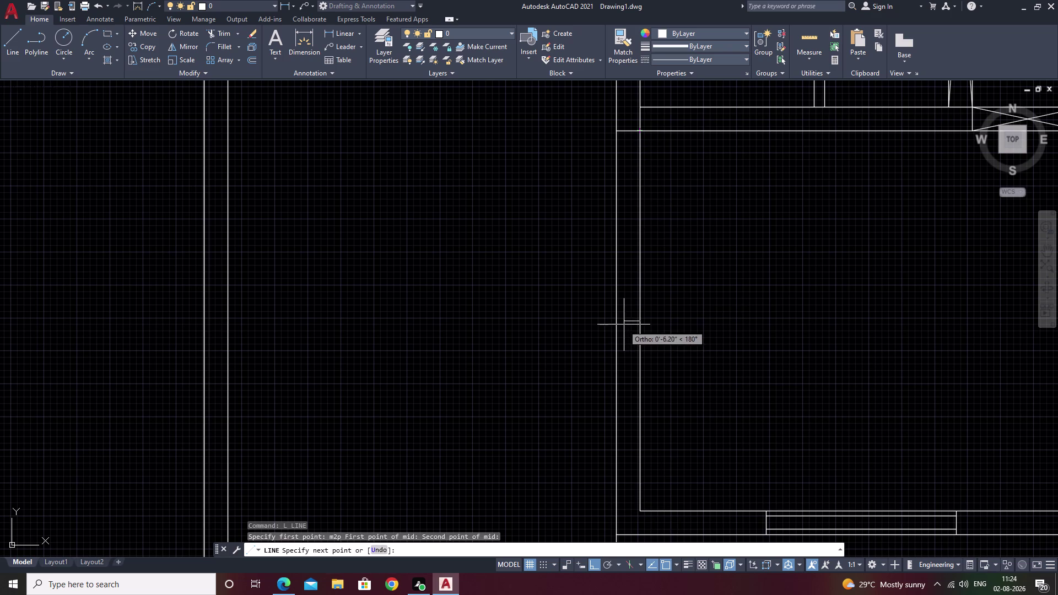
click(618, 321)
key(Escape)
scroll(down, 3)
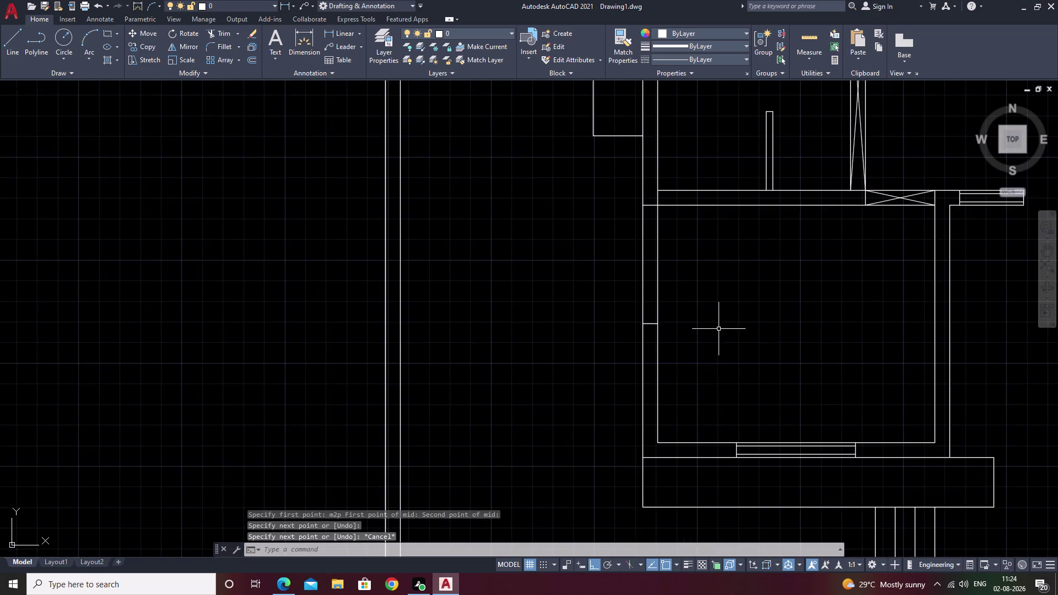
middle_drag(719, 329, 648, 335)
text(o)
key(space)
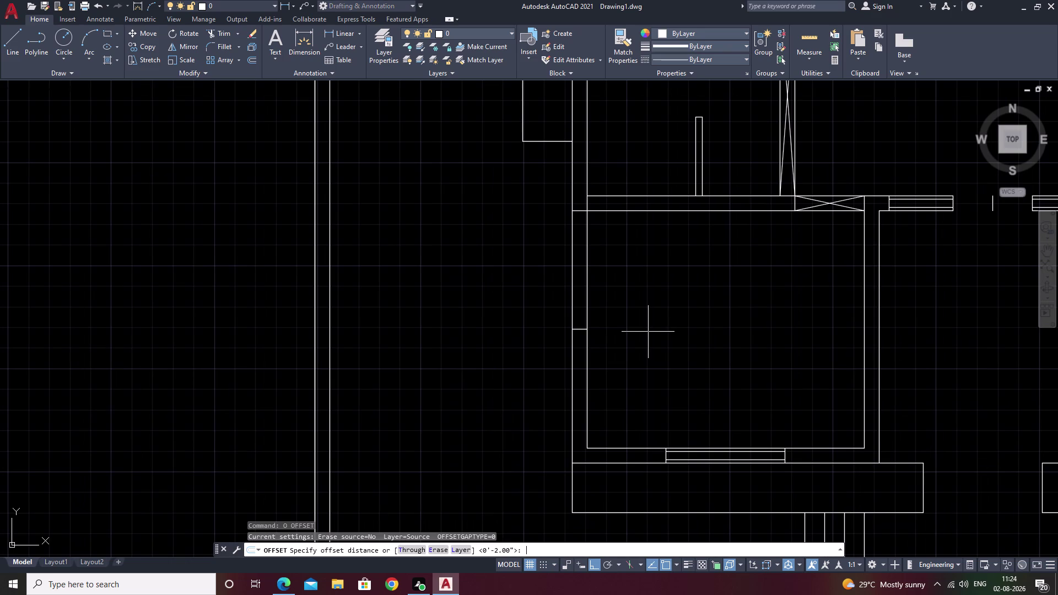
Offset the short cross line upward twice at 3' spacing.
key(3)
text(')
key(space)
scroll(up, 3)
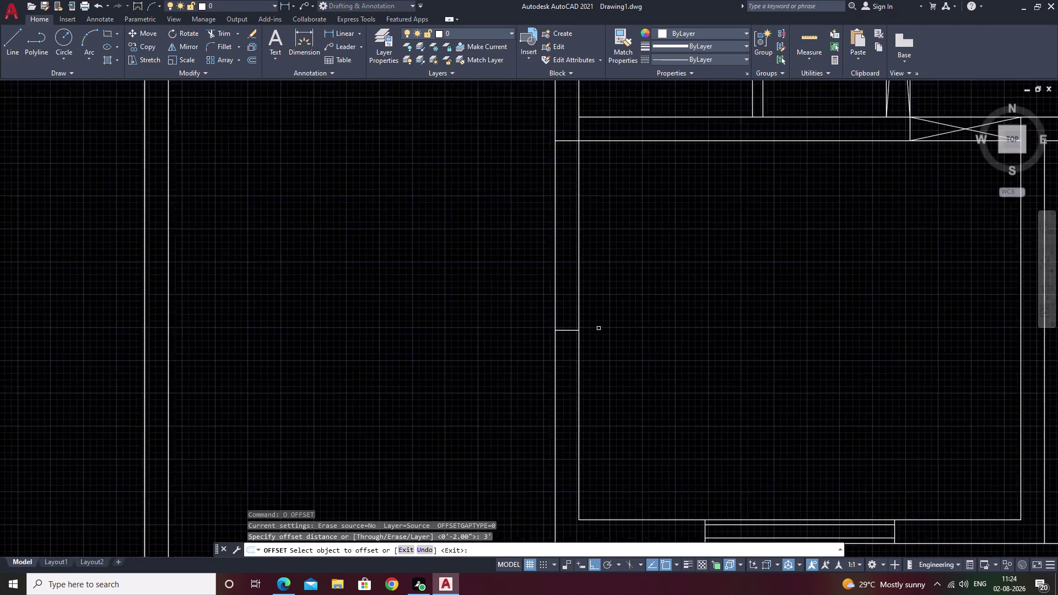
click(545, 332)
double_click(550, 415)
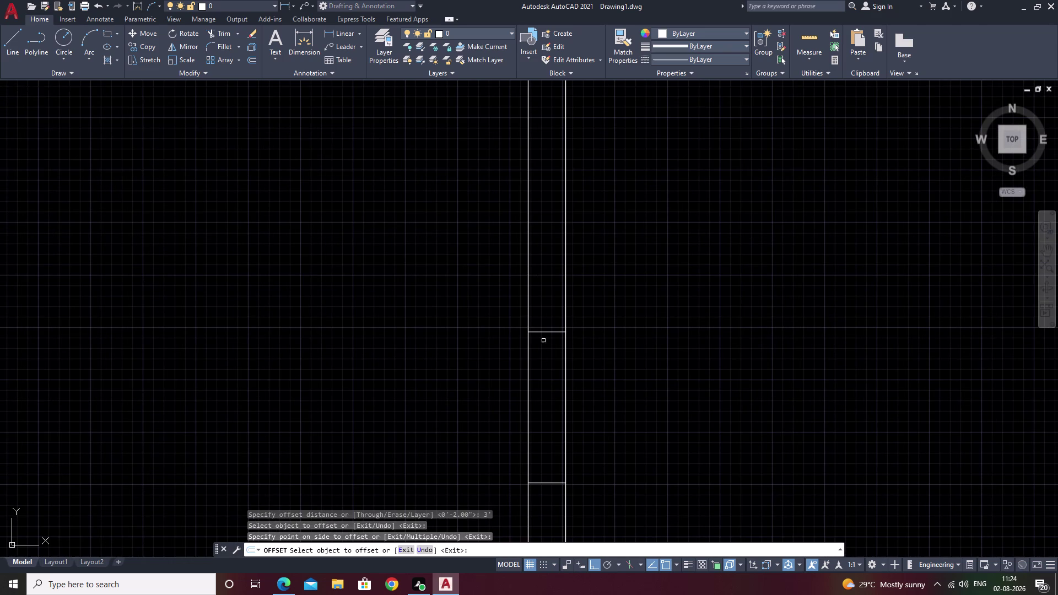
click(546, 332)
click(552, 248)
key(Escape)
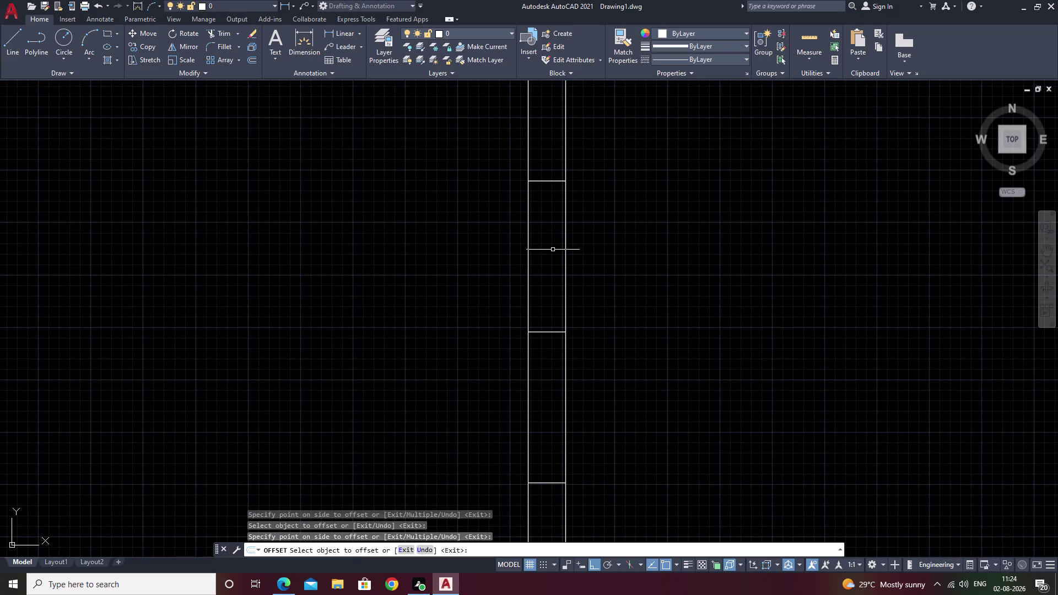
Offset the wall's right and left edges 2 inward.
text(o 2)
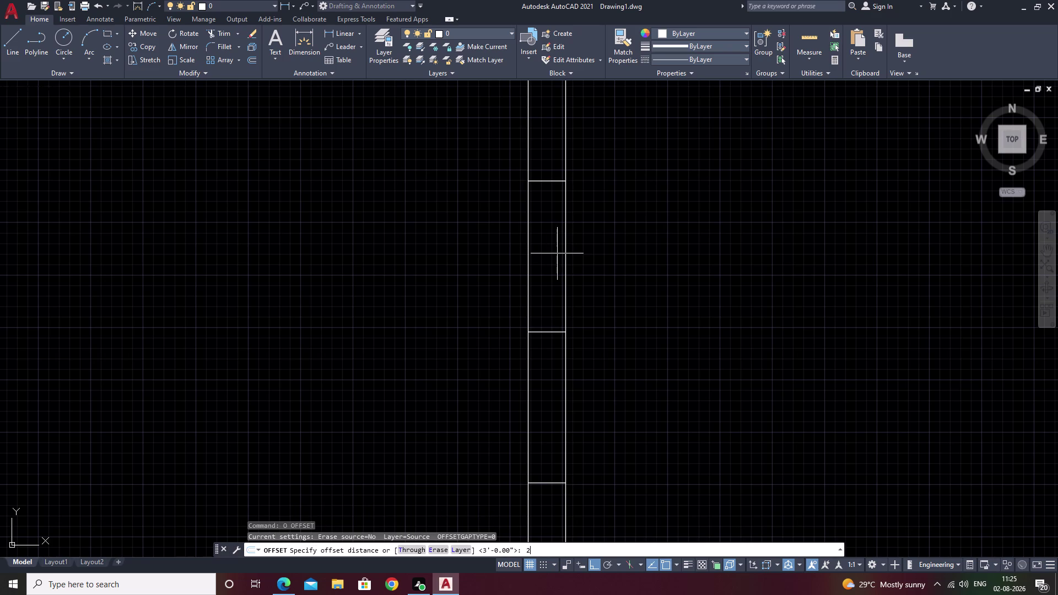
key(space)
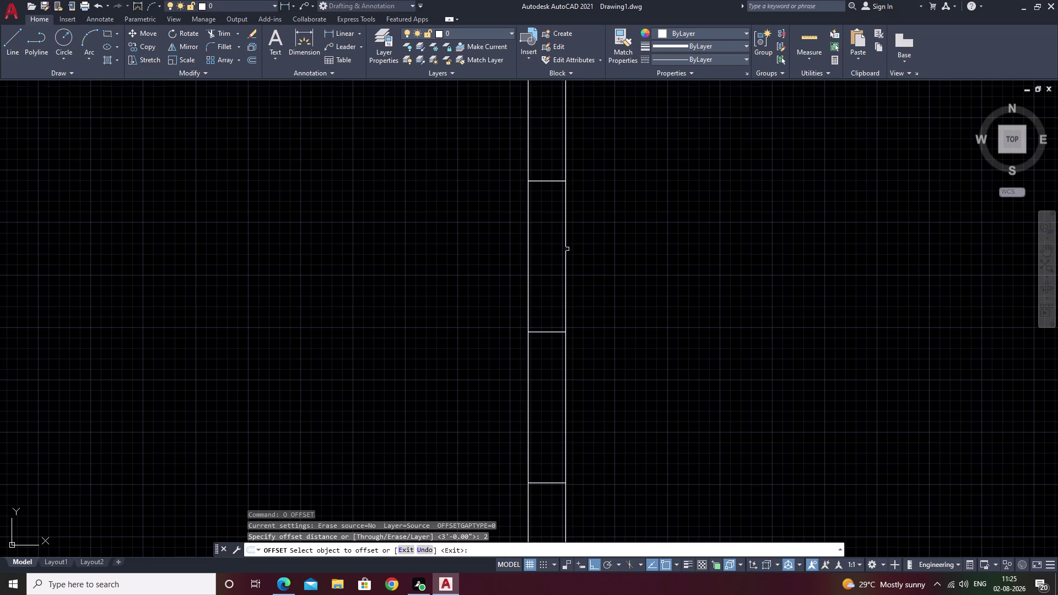
click(564, 250)
click(557, 251)
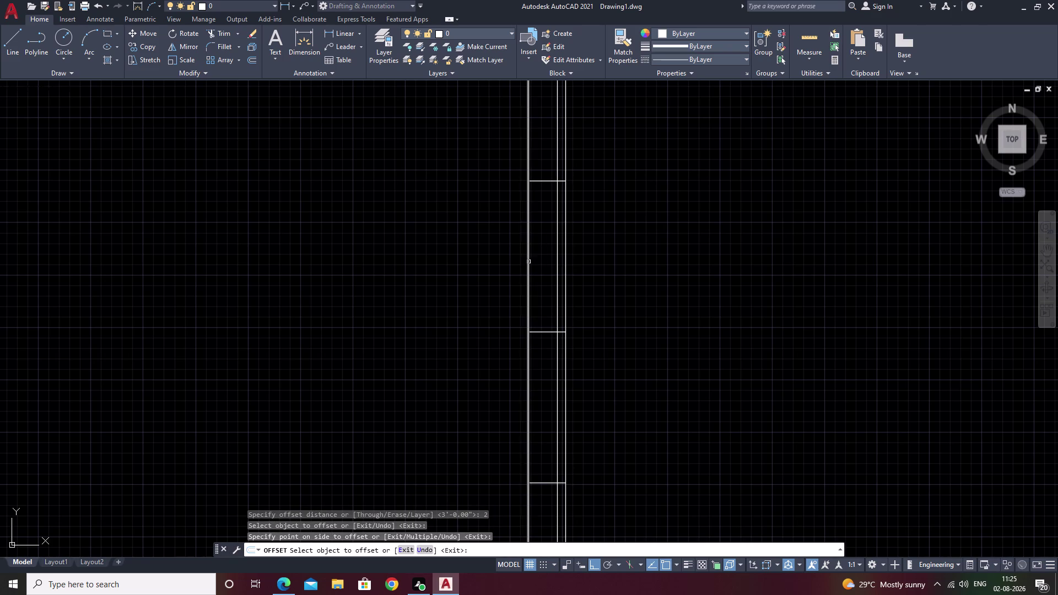
click(527, 262)
key(Escape)
key(space)
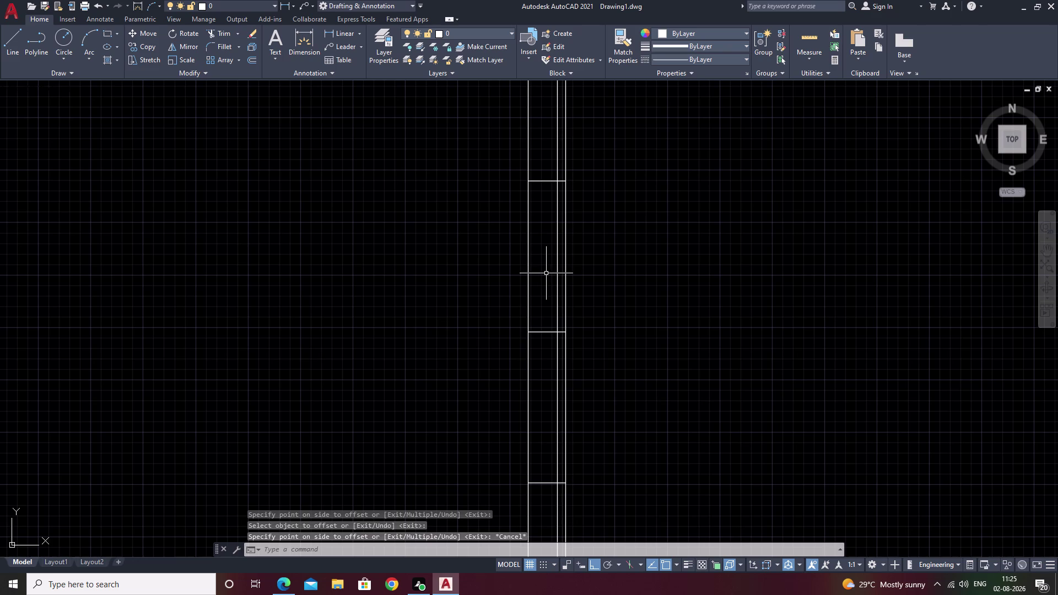
key(space)
click(528, 273)
click(541, 271)
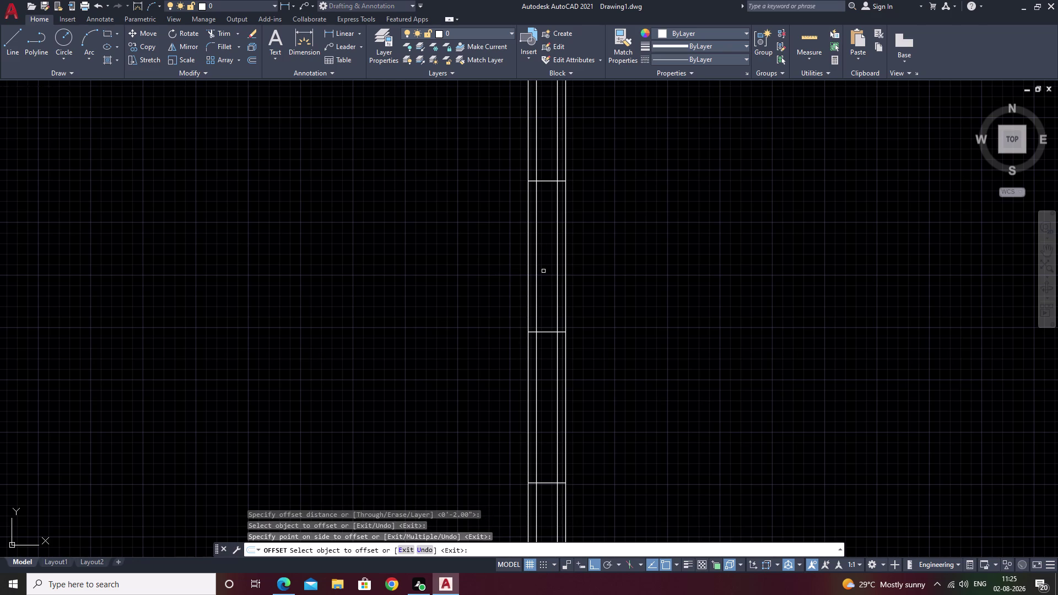
Trim the inner offset lines back to the cross lines at the pillar's top and bottom ends.
key(Escape)
text(tr)
key(space)
scroll(up, 3)
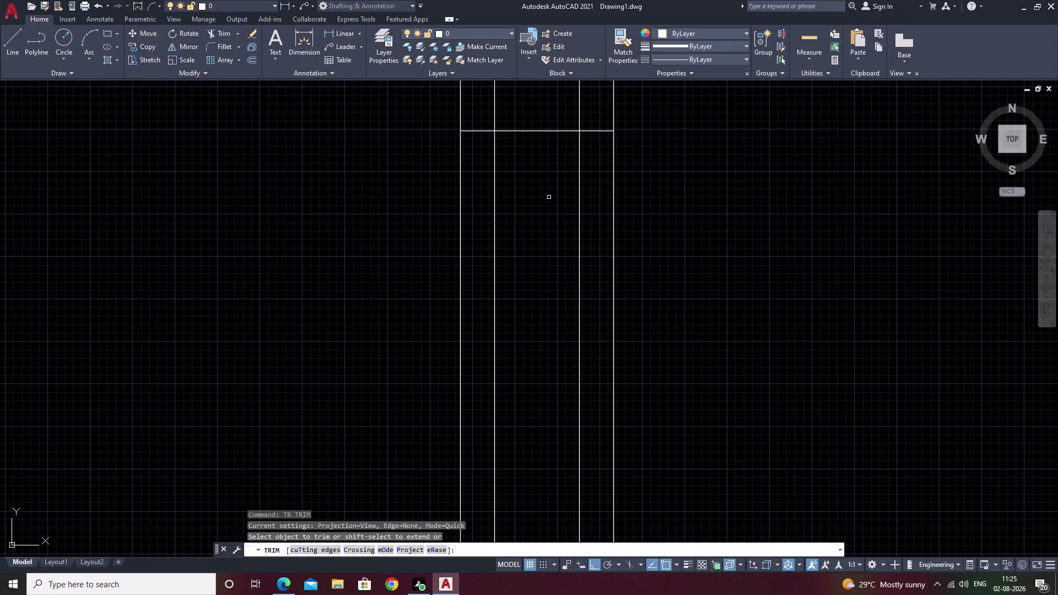
drag(590, 121, 521, 120)
click(508, 118)
click(492, 119)
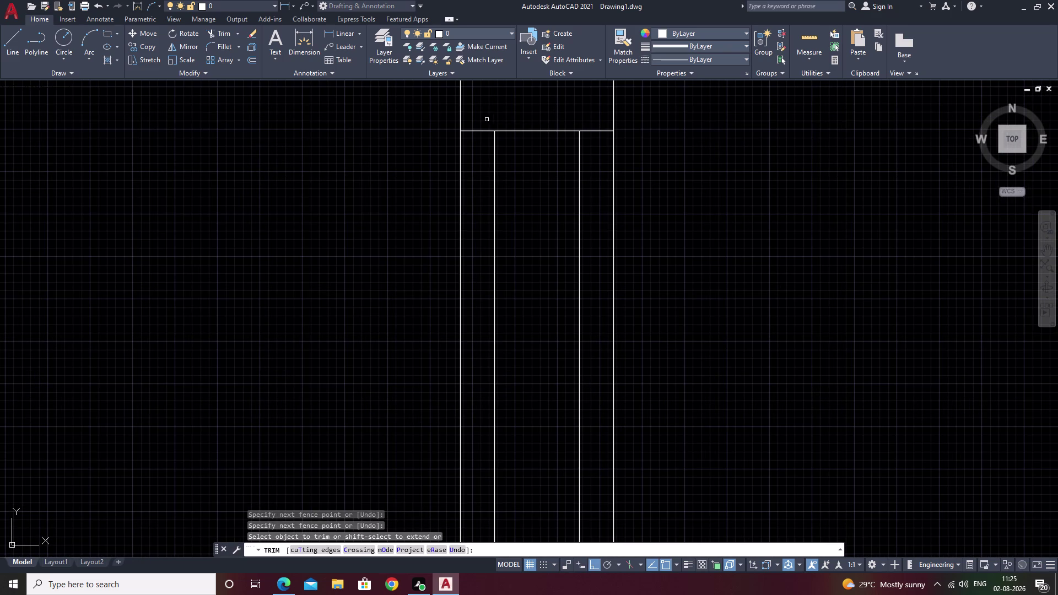
scroll(down, 3)
middle_drag(503, 272, 558, 97)
scroll(up, 3)
drag(593, 237, 483, 284)
scroll(down, 3)
middle_drag(515, 261, 506, 339)
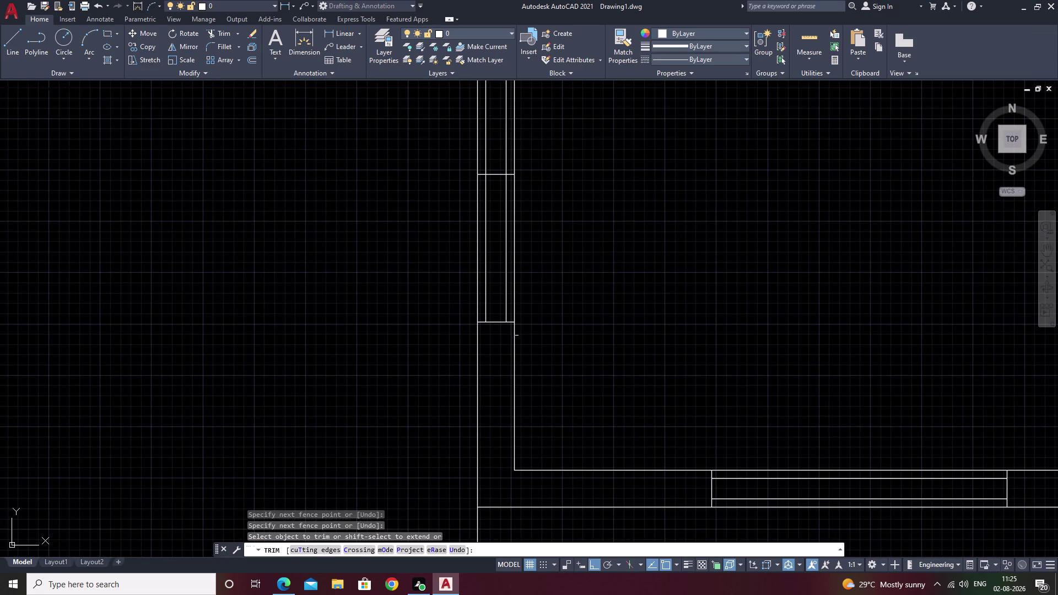
Erase the leftover short cross line.
key(Escape)
click(504, 175)
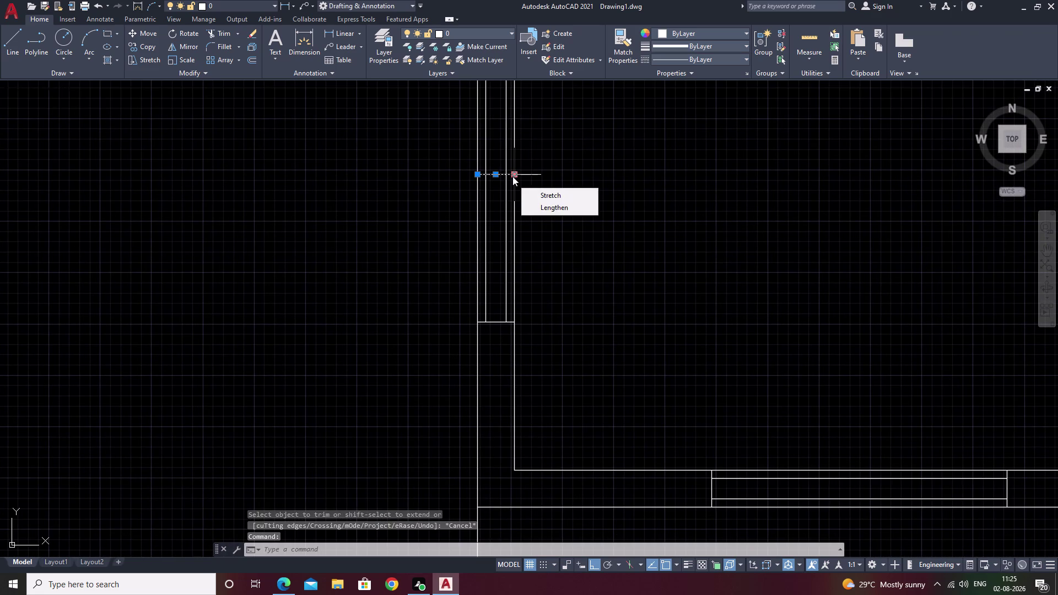
text(e)
key(space)
key(space)
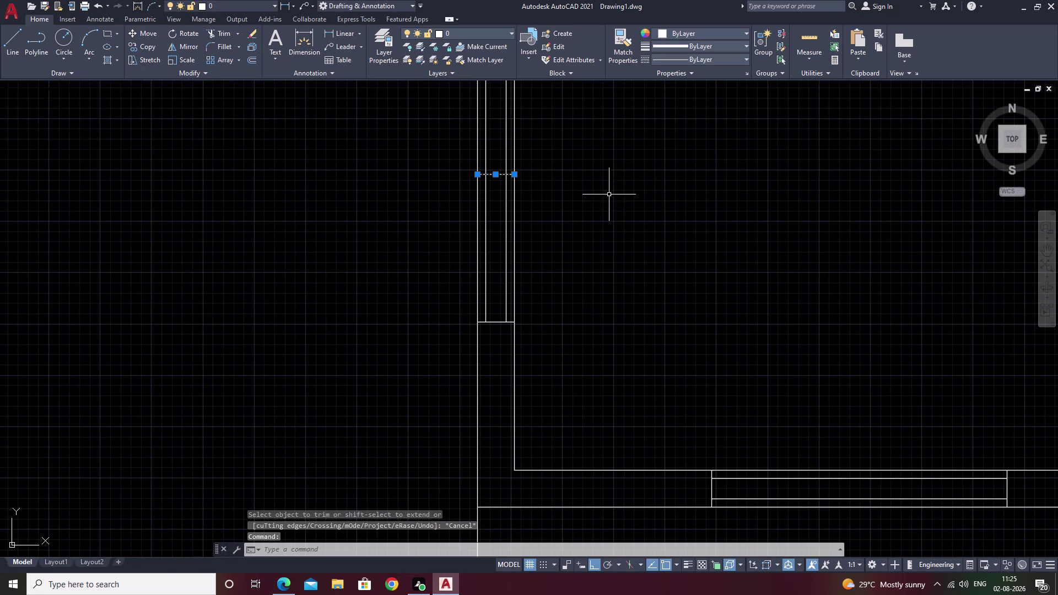
text(e)
key(space)
scroll(down, 3)
middle_drag(700, 226, 514, 307)
middle_drag(752, 294, 640, 336)
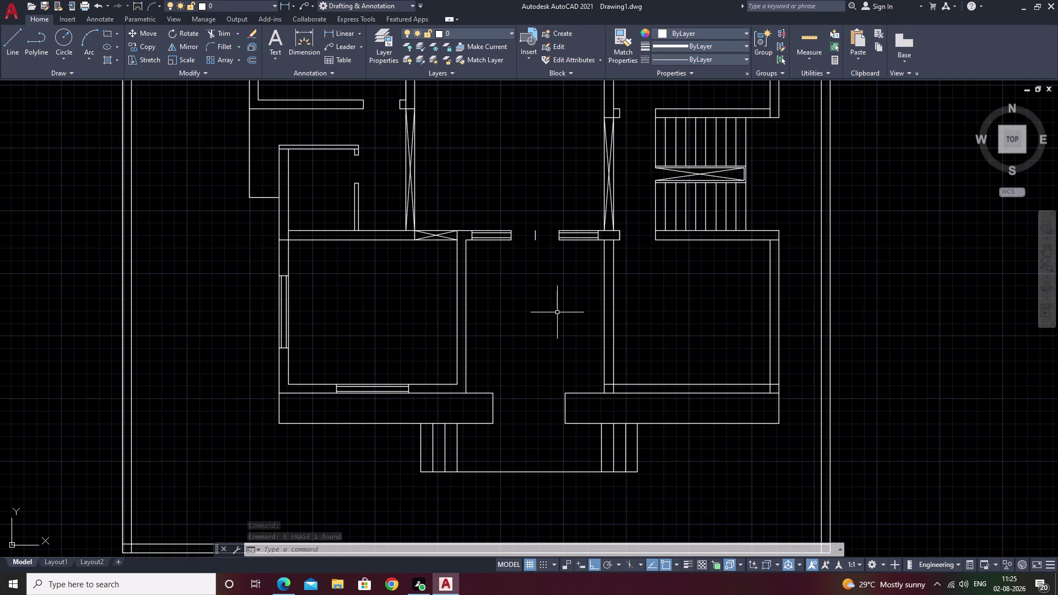
middle_drag(481, 353, 533, 302)
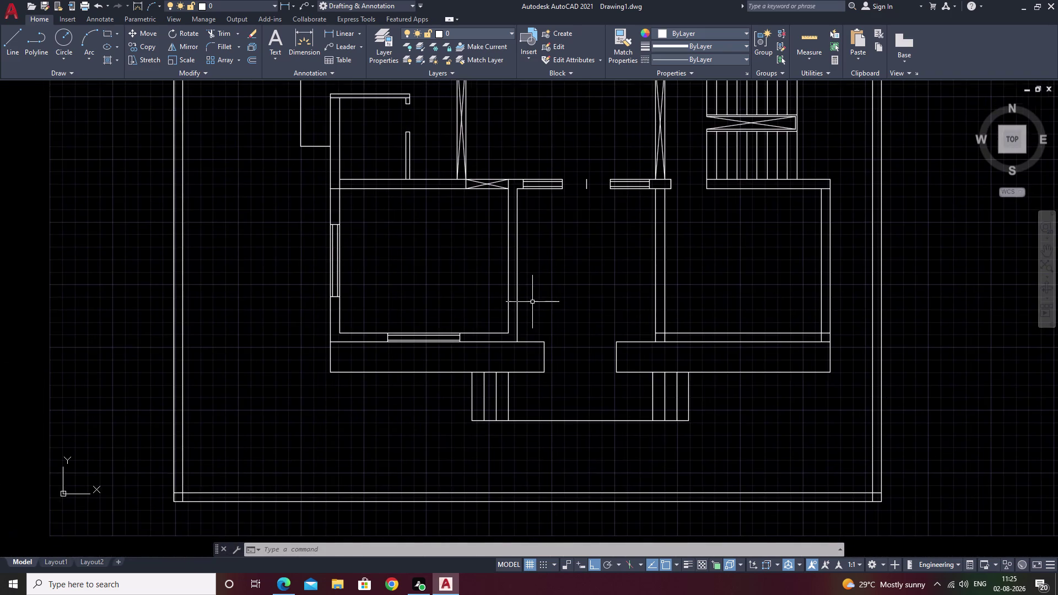
Extend the front room's lower wall line to the side wall.
scroll(up, 3)
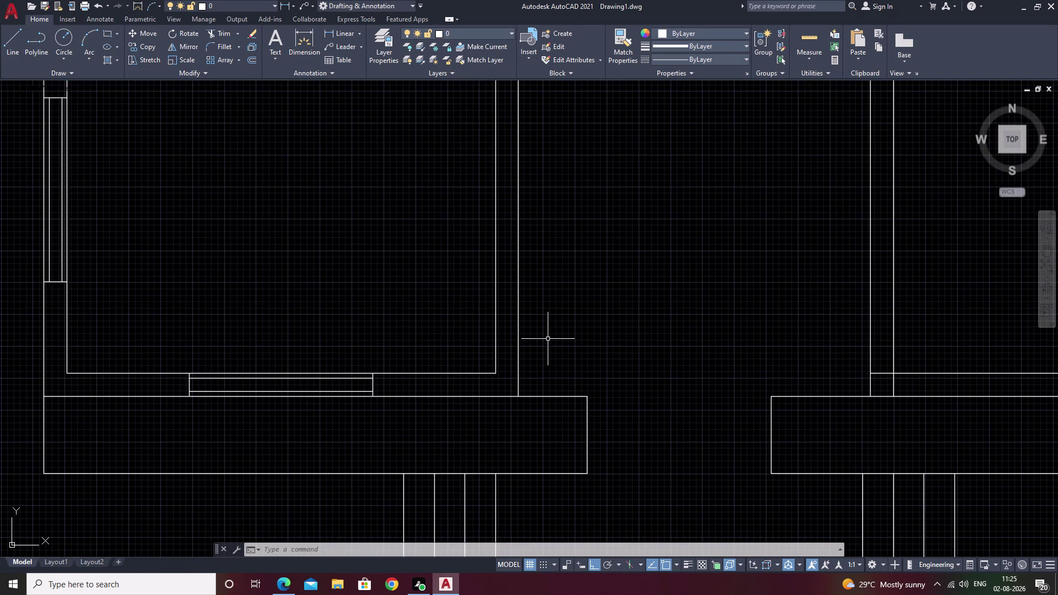
key(e)
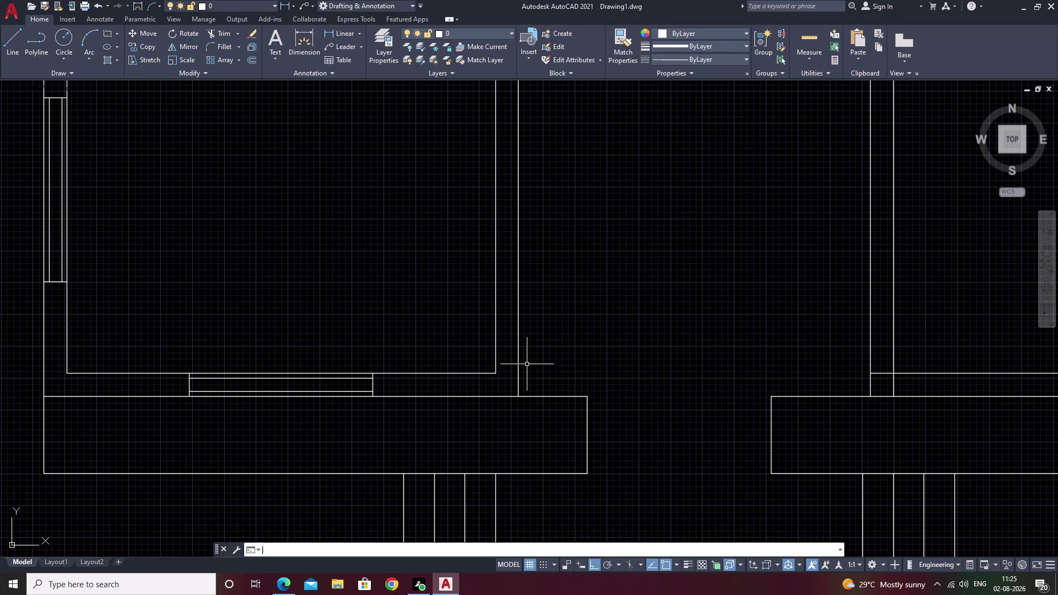
key(x)
key(space)
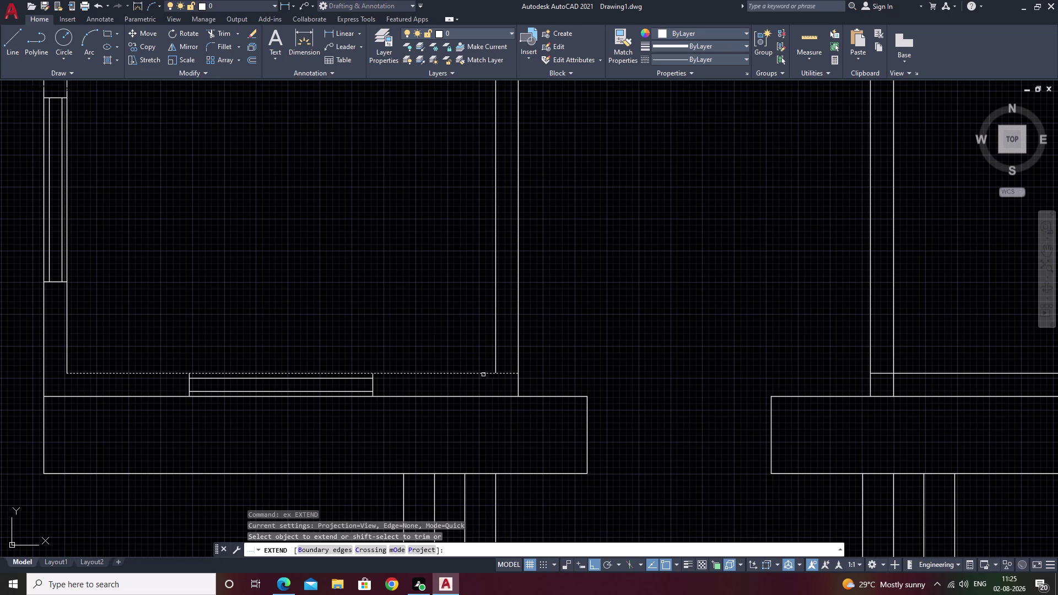
click(485, 374)
key(Escape)
Offset the lower wall line 6 inches inward, placing the copy above it.
text(o)
key(space)
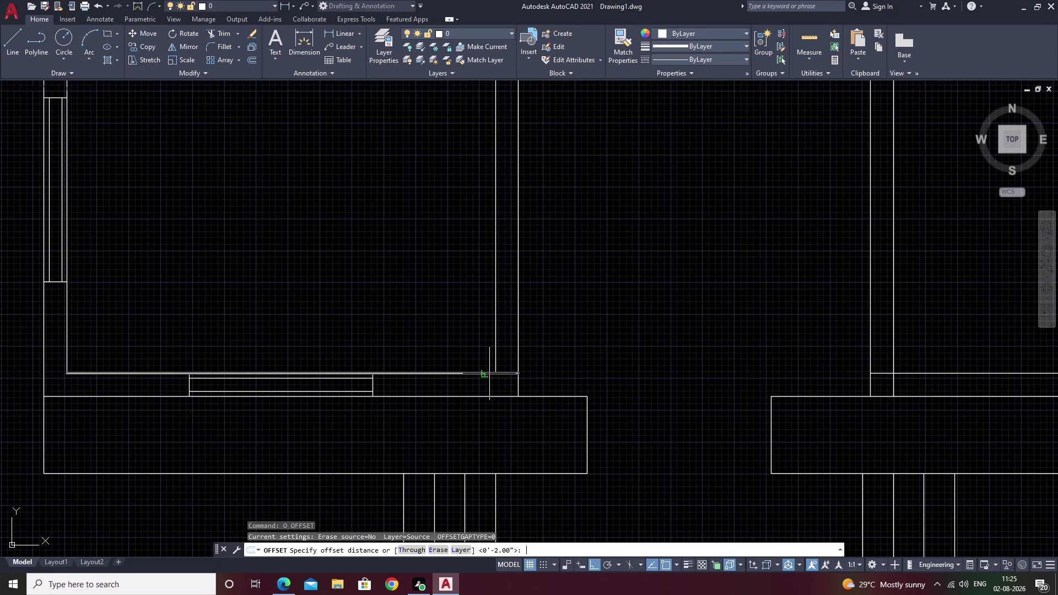
text(6)
key(space)
scroll(up, 3)
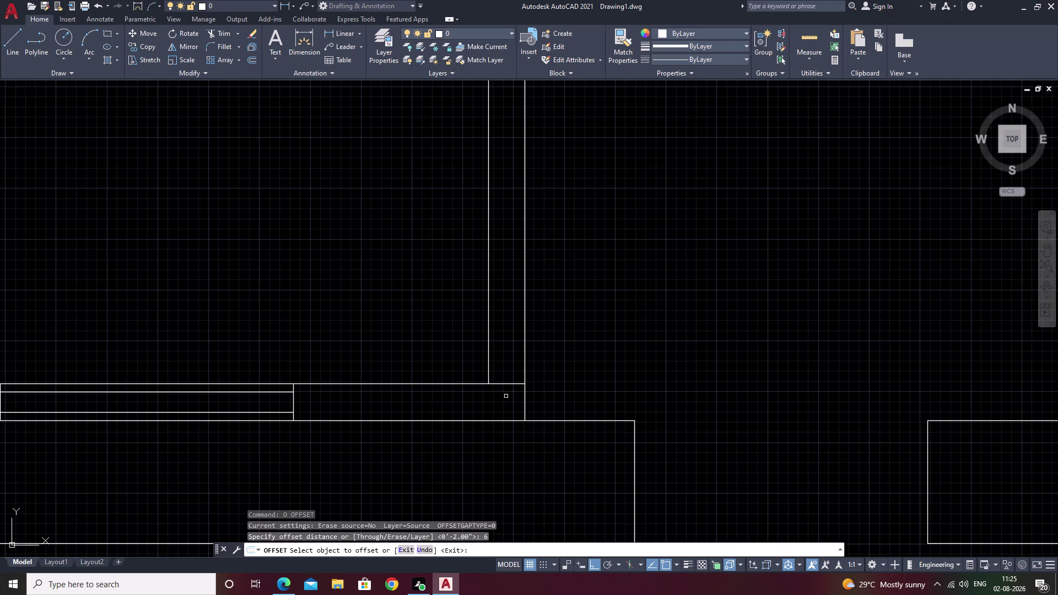
double_click(502, 384)
click(509, 331)
key(Escape)
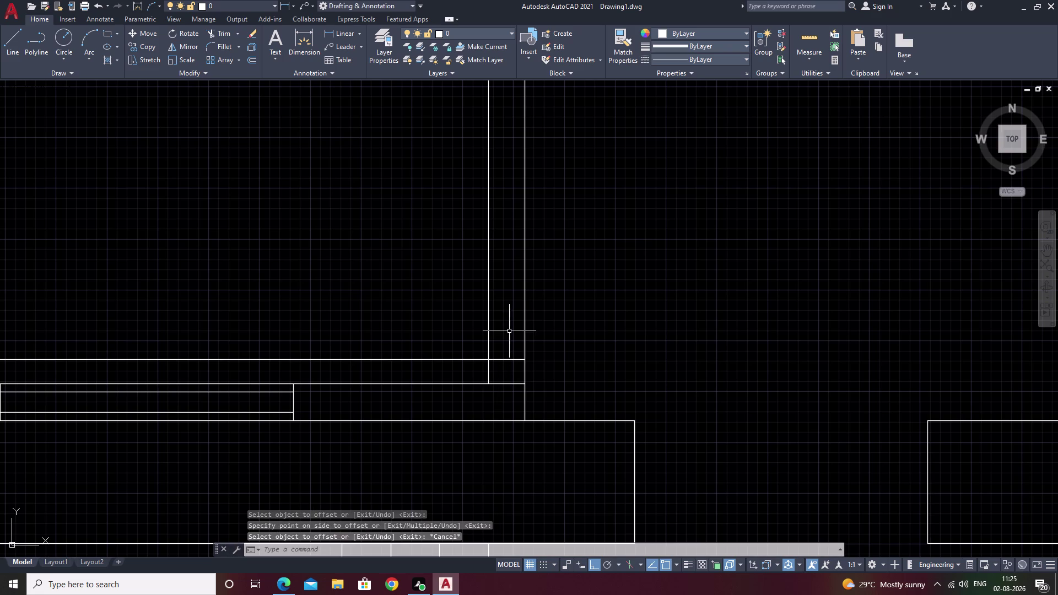
Fence-trim the unwanted line pieces near the new wall lines.
text(tr)
key(space)
drag(480, 334, 452, 360)
scroll(down, 3)
middle_drag(617, 357, 591, 397)
middle_drag(550, 335, 578, 374)
text(o)
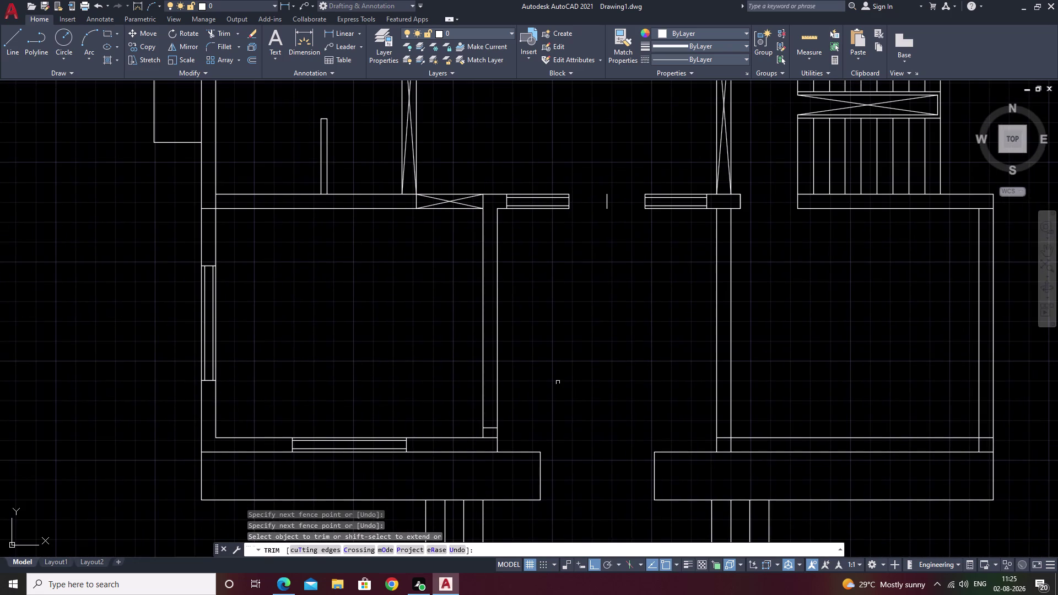
key(space)
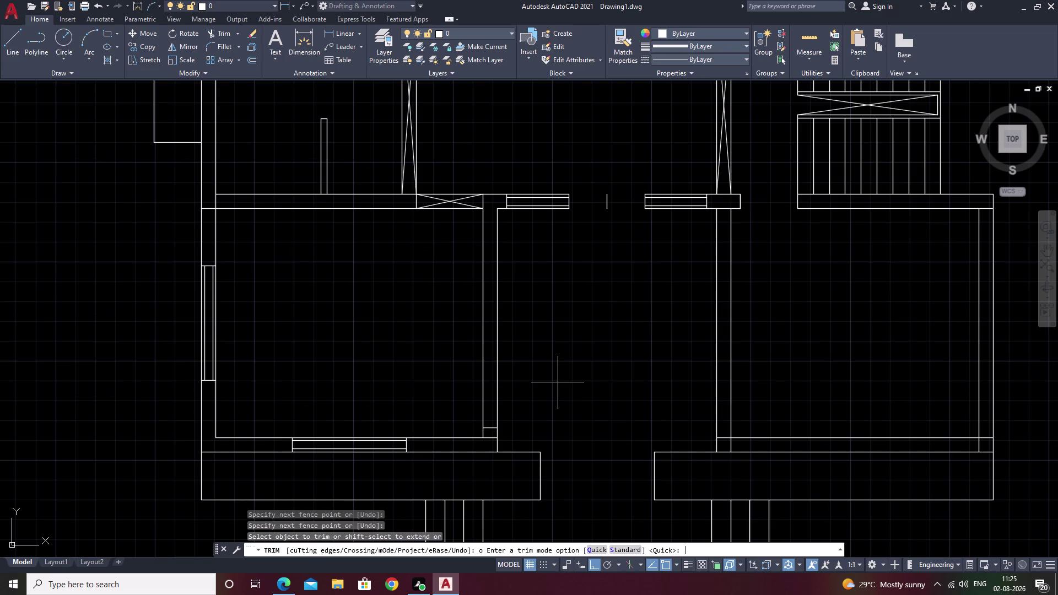
scroll(down, 3)
scroll(up, 3)
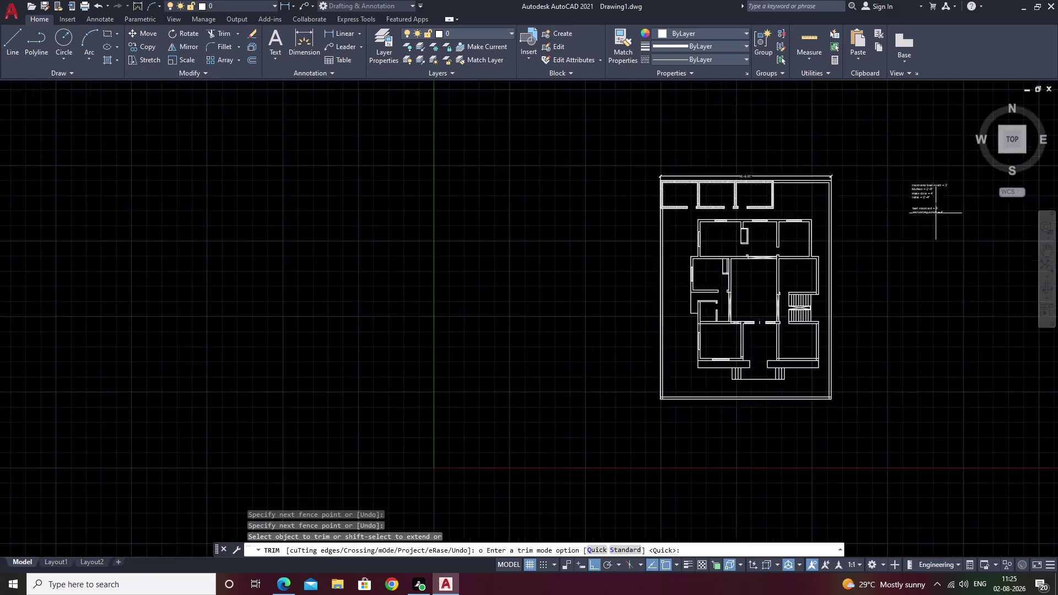
scroll(up, 3)
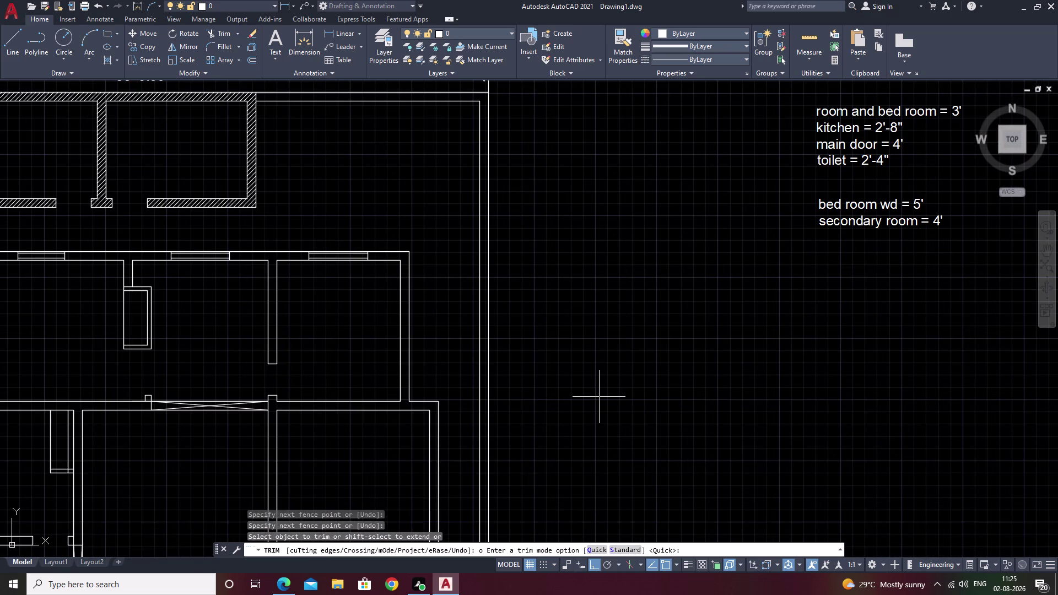
middle_drag(599, 397, 642, 346)
scroll(down, 3)
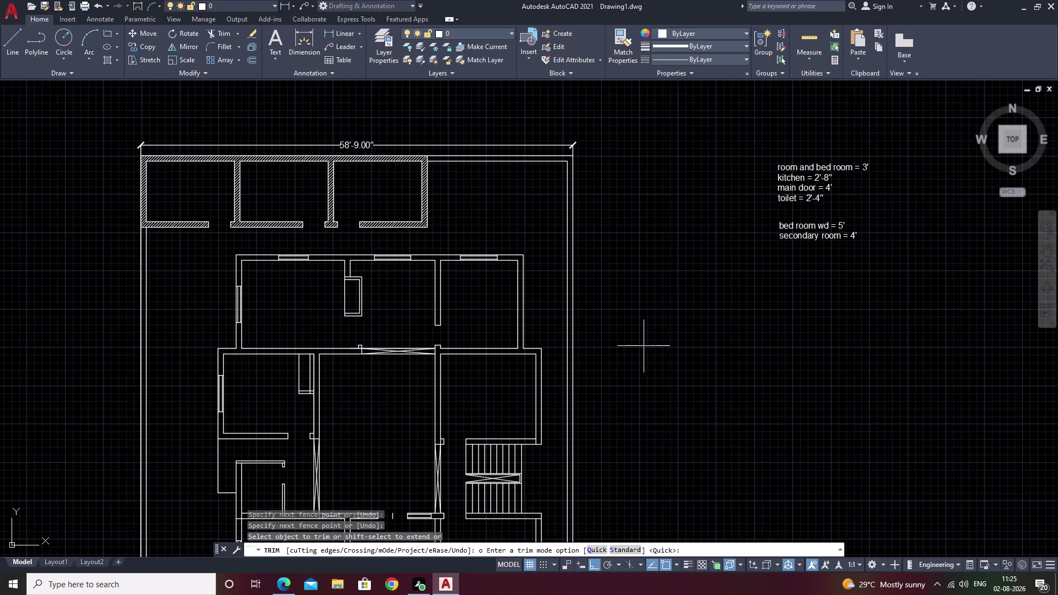
middle_drag(636, 355, 763, 261)
scroll(up, 3)
middle_drag(474, 450, 682, 138)
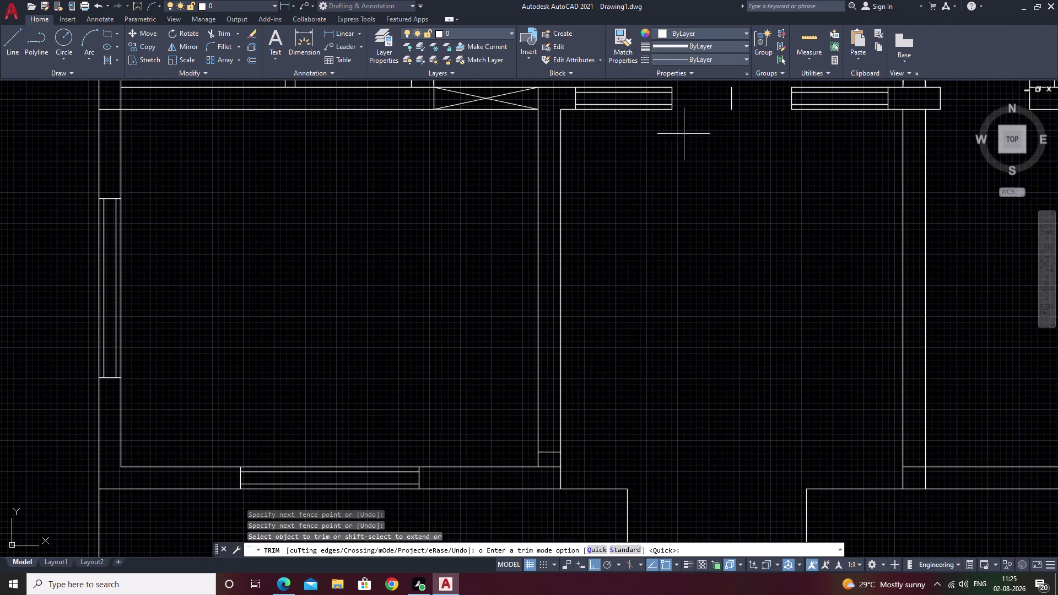
middle_drag(621, 314, 653, 265)
text(3)
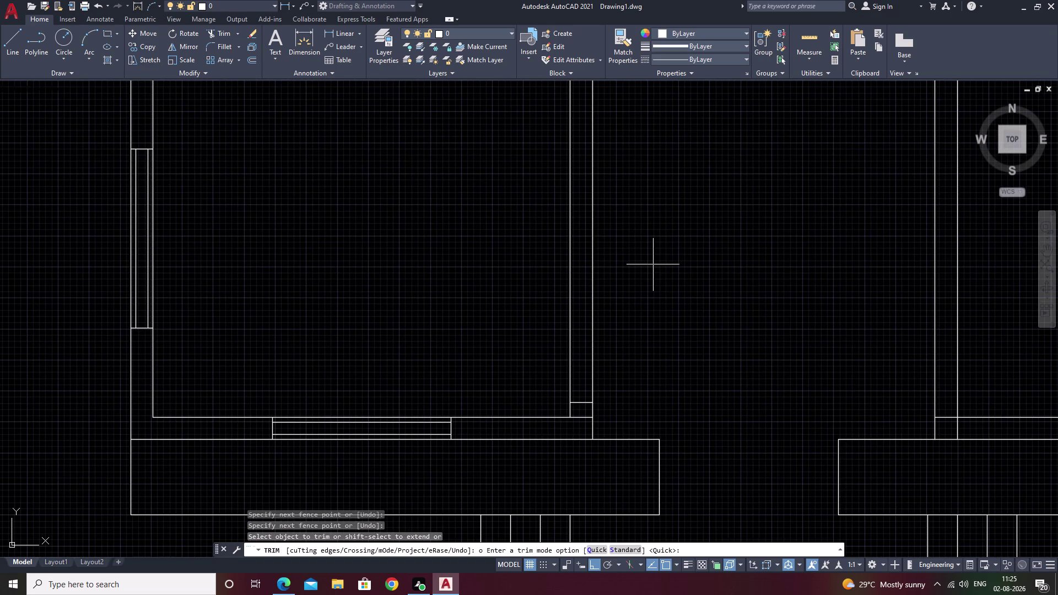
text(')
key(Escape)
key(Escape)
text(o 3)
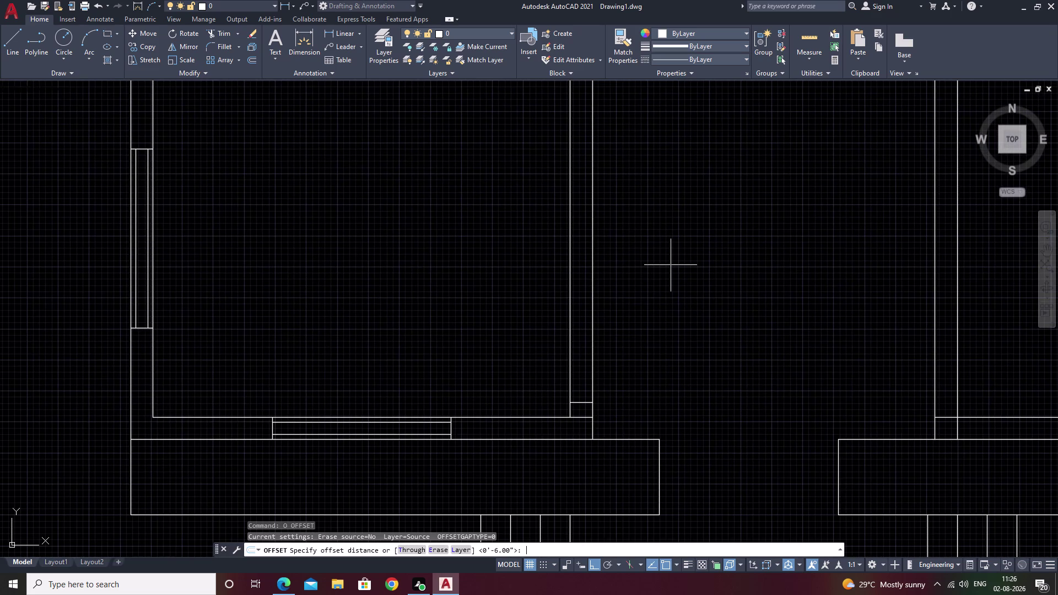
Offset the short wall end line 3 feet up the right wall.
text(')
key(space)
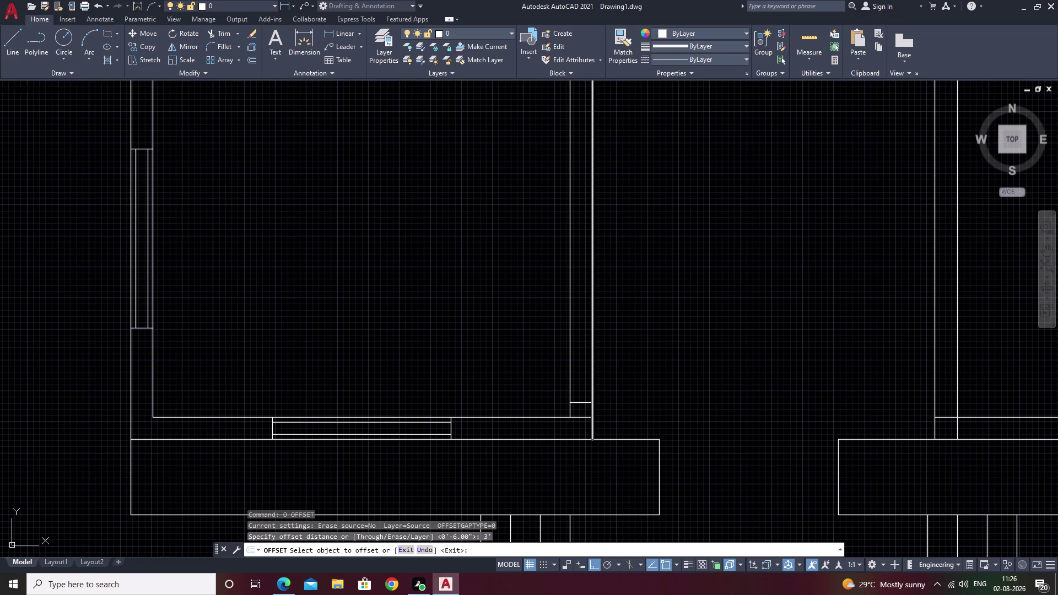
click(581, 403)
click(585, 277)
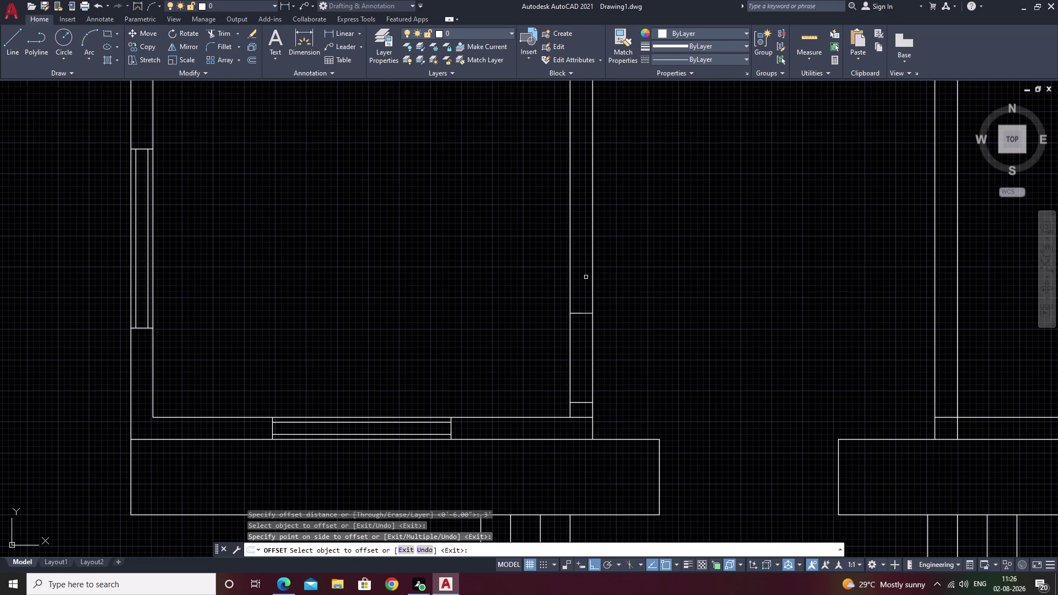
scroll(down, 3)
key(Escape)
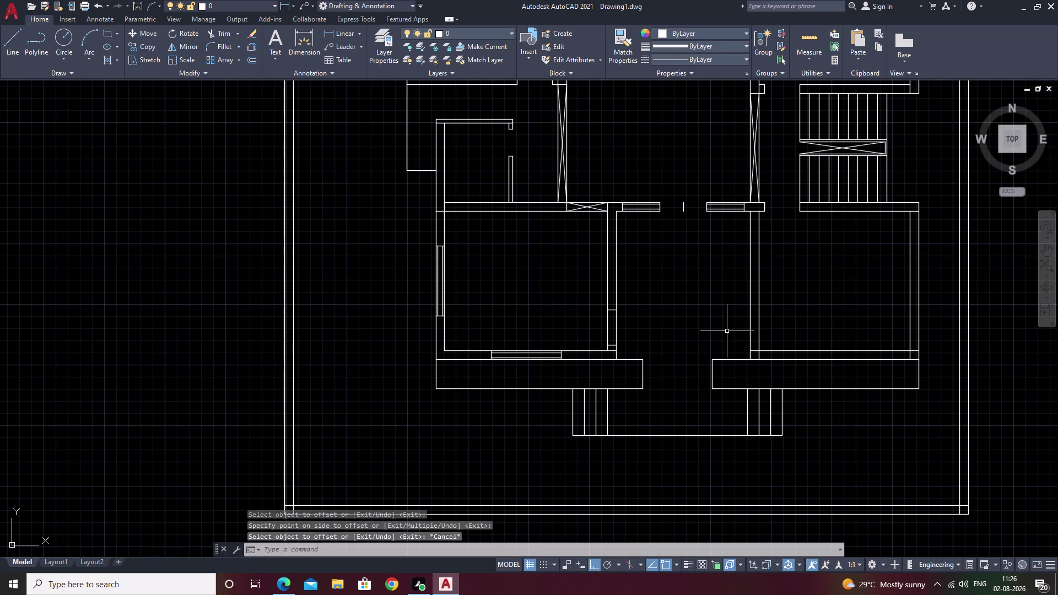
Fence-trim the wall lines between the two end lines to open the doorway.
text(tr)
key(space)
drag(638, 322, 580, 319)
scroll(down, 3)
middle_drag(633, 328, 582, 337)
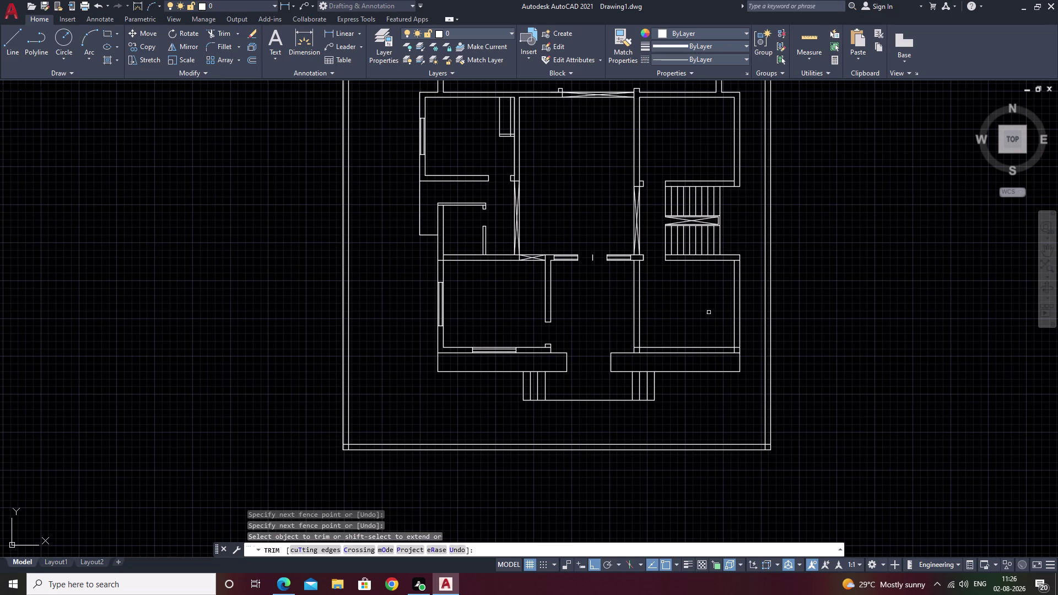
Fence-trim overlapping wall lines along the boundary wall and near the staircase.
scroll(up, 3)
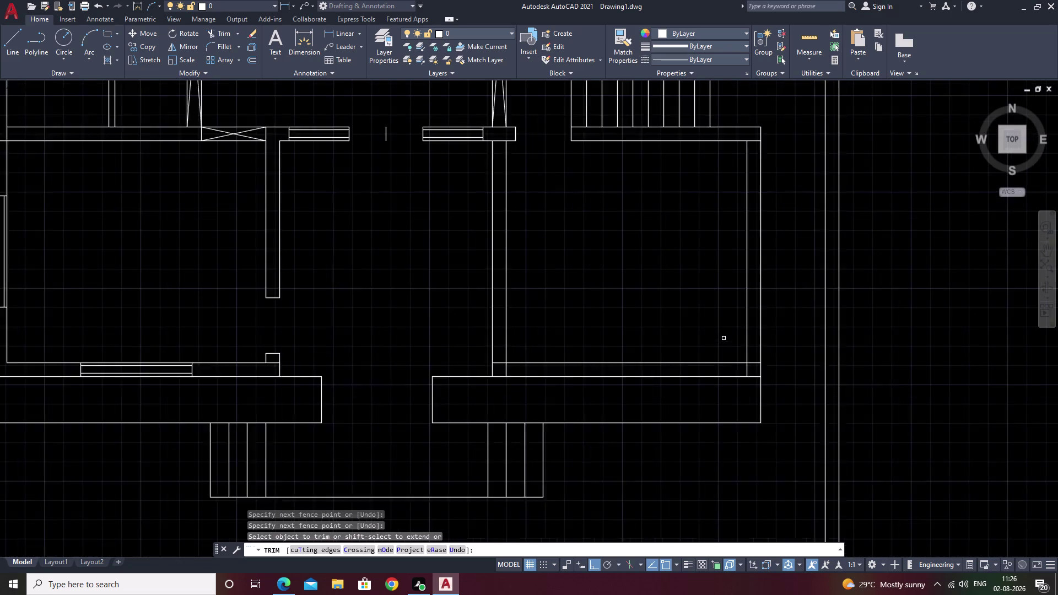
click(363, 361)
drag(363, 366, 367, 389)
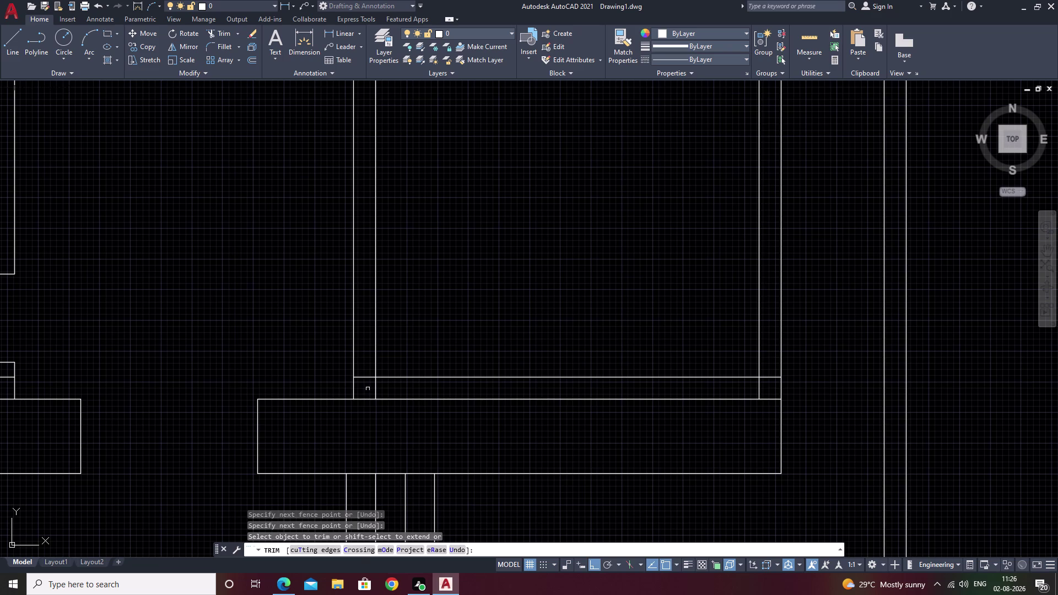
drag(368, 389, 374, 392)
drag(364, 367, 390, 393)
scroll(down, 3)
scroll(up, 3)
drag(592, 361, 529, 427)
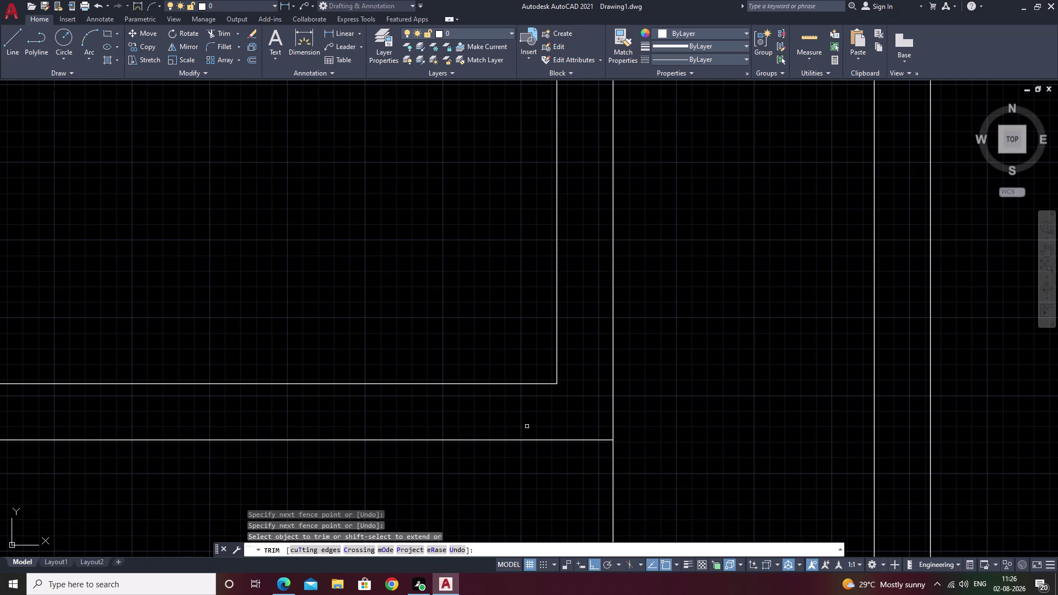
scroll(down, 3)
middle_drag(575, 410, 635, 401)
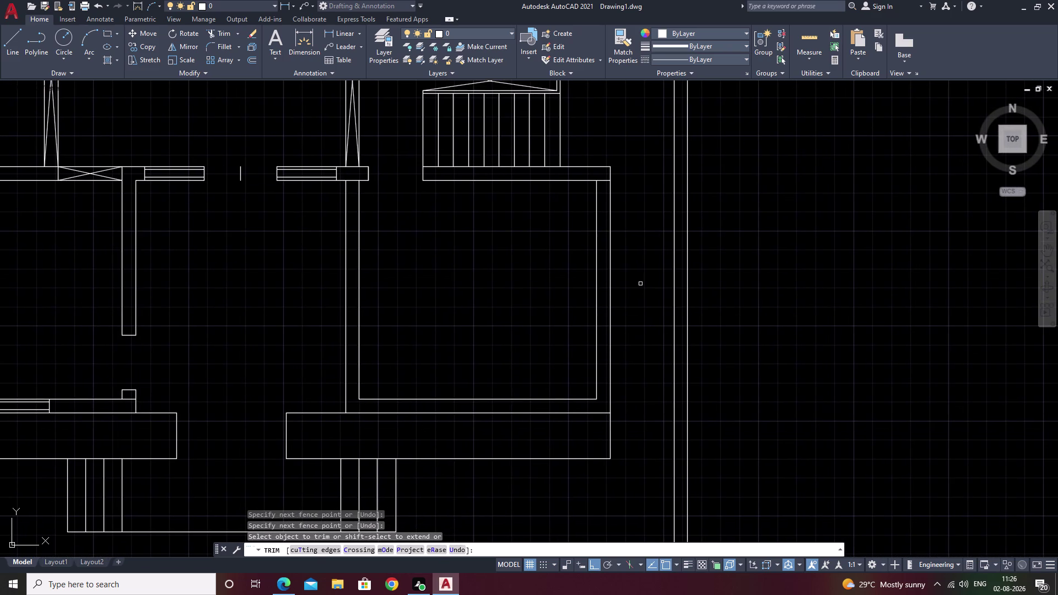
scroll(up, 3)
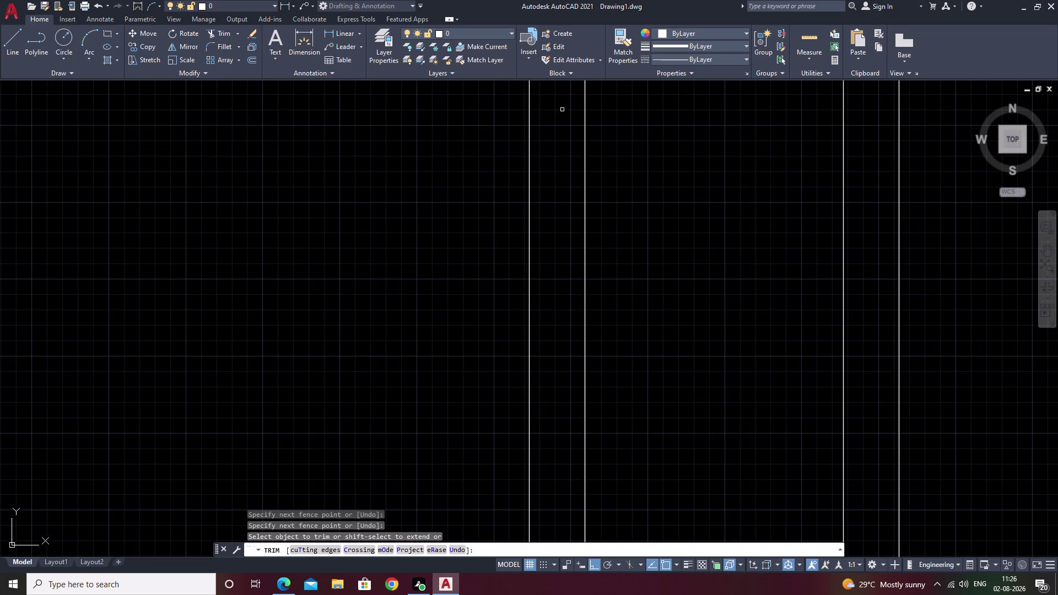
middle_drag(573, 149, 596, 437)
drag(567, 333, 578, 392)
scroll(down, 3)
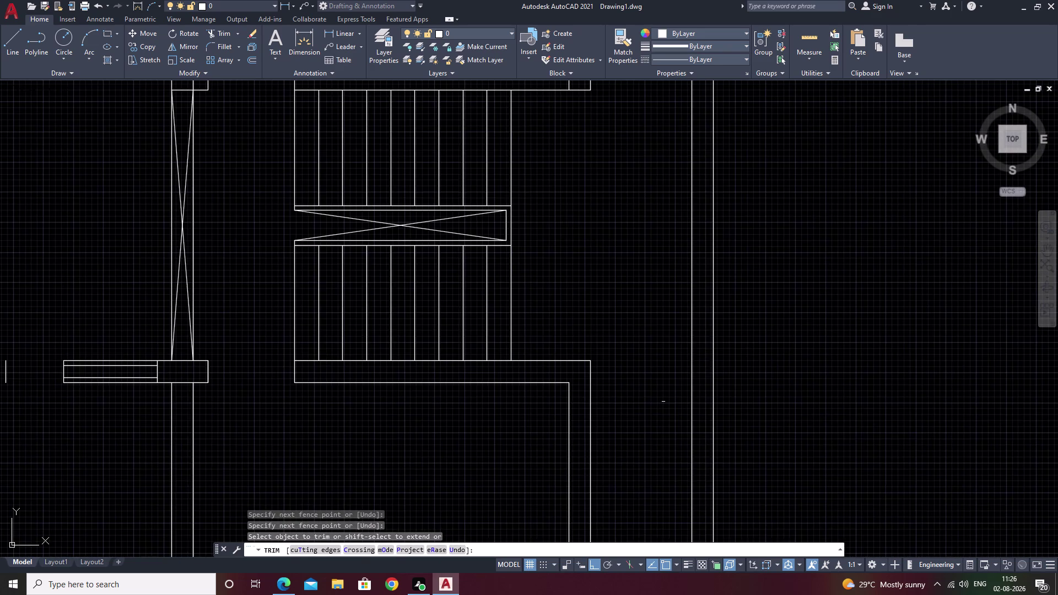
middle_drag(623, 409, 774, 389)
middle_drag(419, 386, 602, 356)
scroll(down, 3)
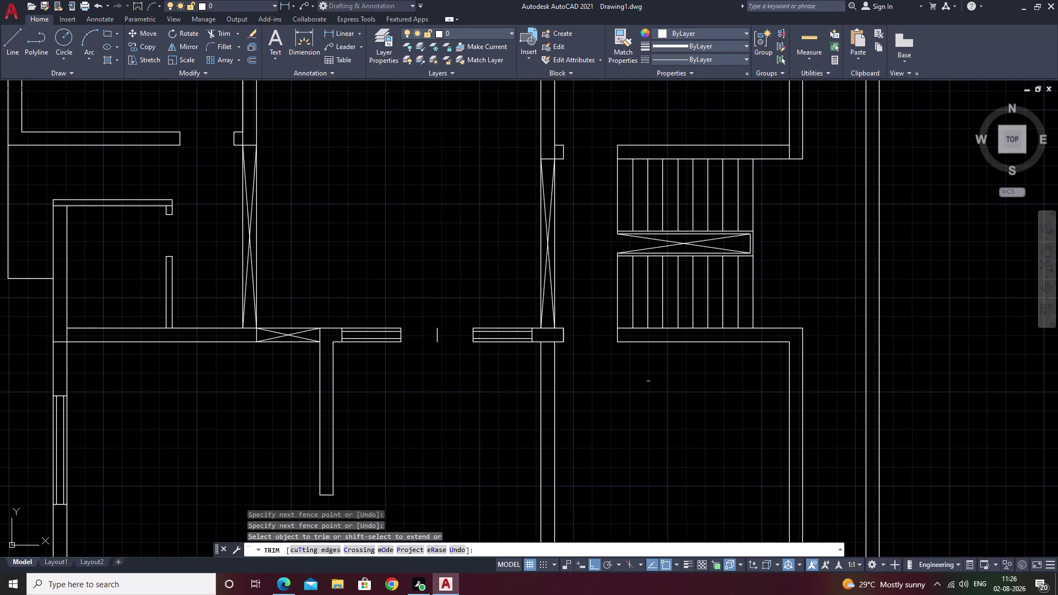
scroll(up, 3)
drag(505, 325, 497, 357)
scroll(down, 3)
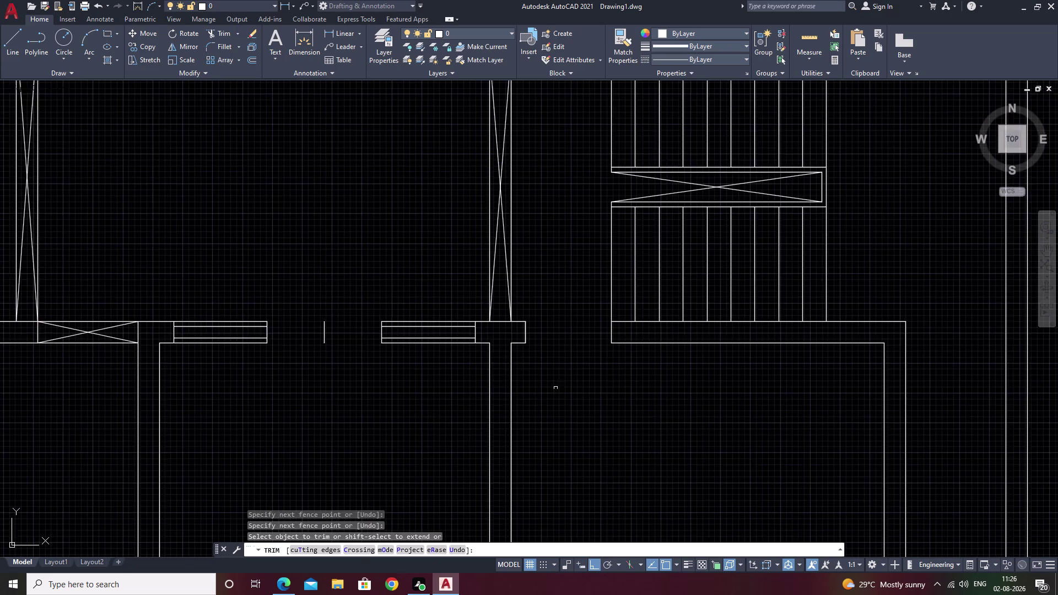
scroll(down, 3)
middle_drag(581, 432, 611, 388)
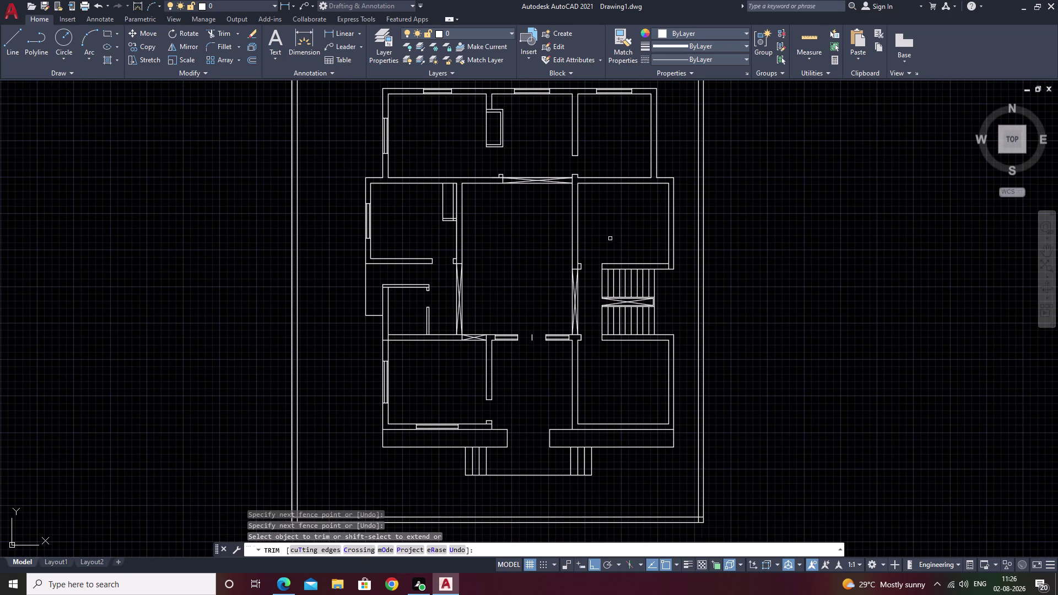
key(Escape)
Trim further overlapping wall lines across the plan and at a wall corner.
scroll(up, 3)
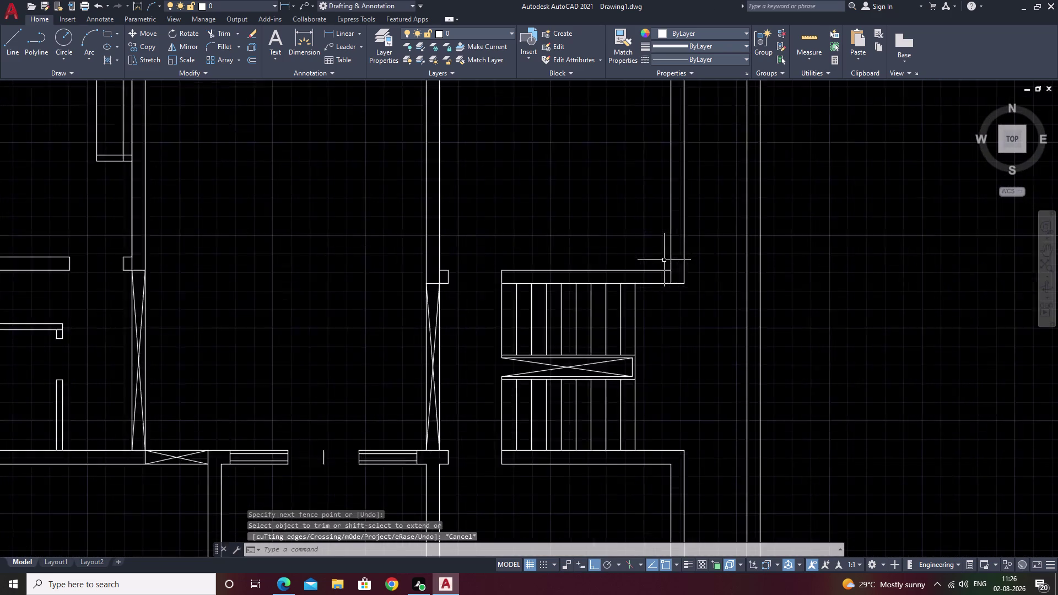
scroll(up, 3)
text(tr)
key(space)
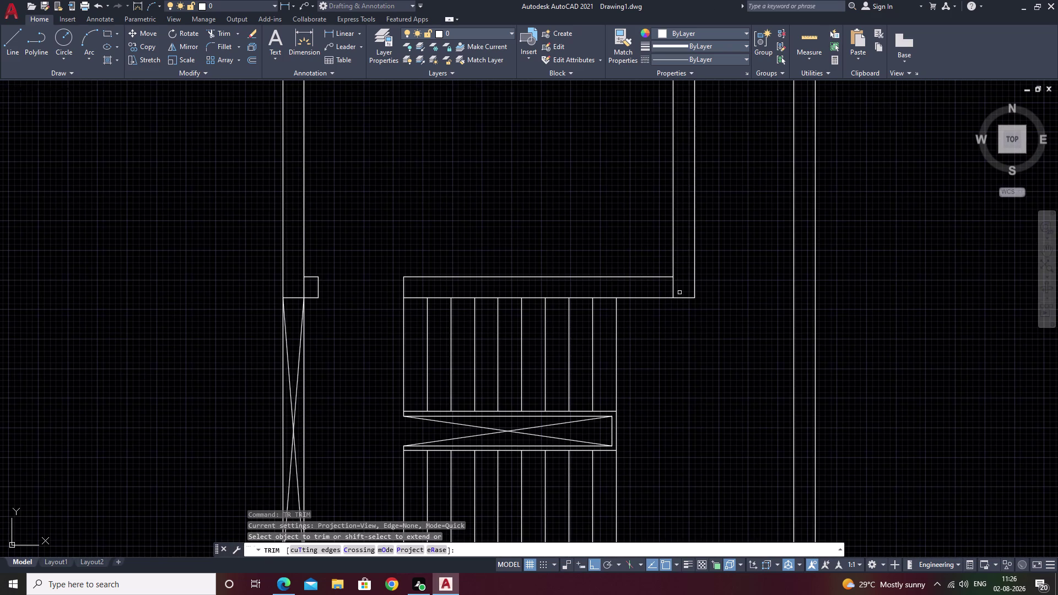
scroll(up, 3)
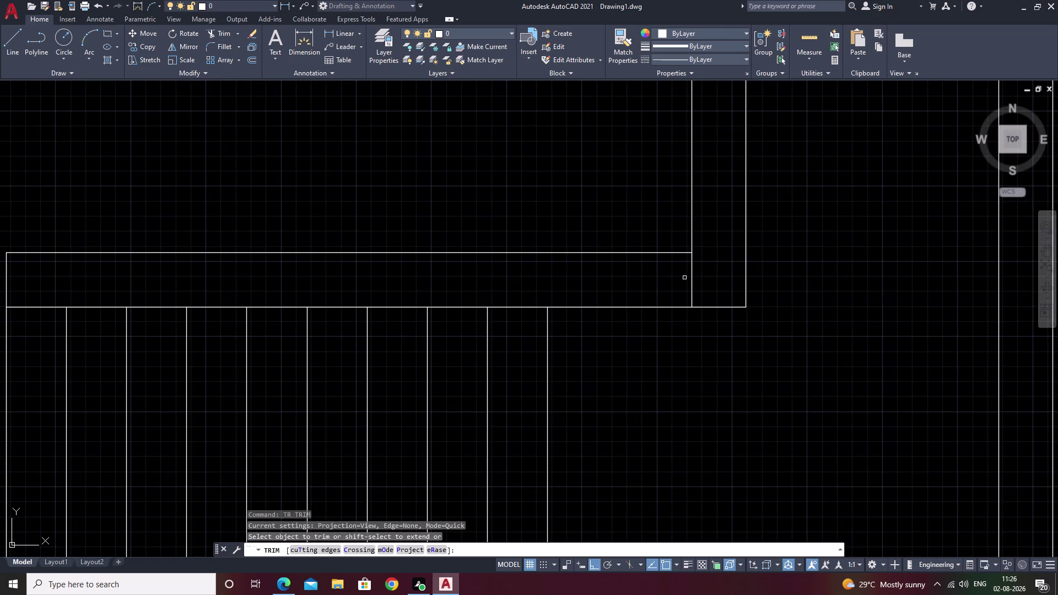
drag(707, 280, 611, 285)
scroll(down, 3)
scroll(down, 3)
middle_drag(657, 339, 712, 288)
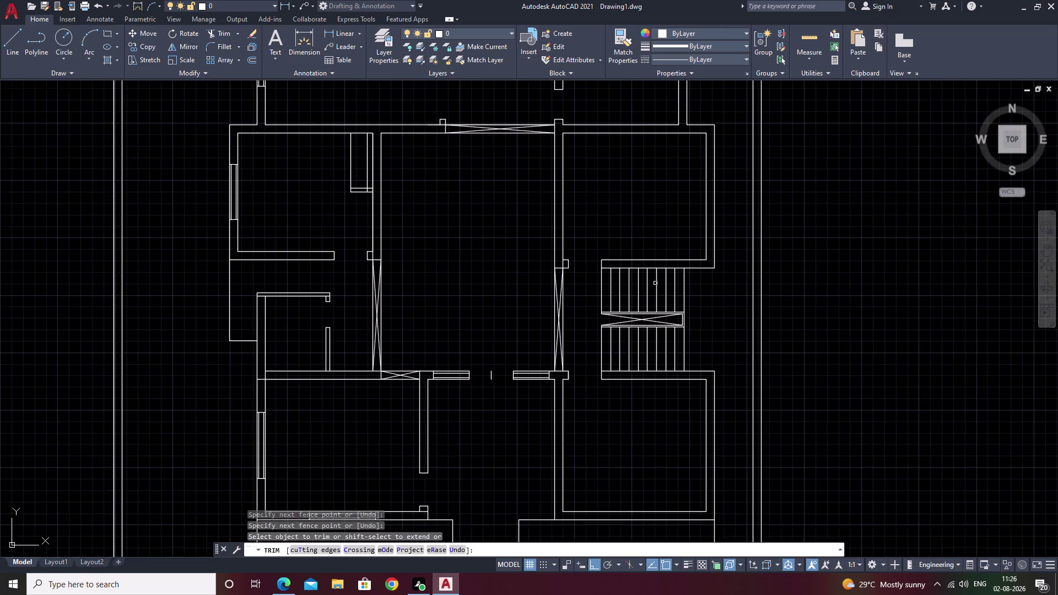
scroll(up, 3)
scroll(up, 3)
drag(677, 230, 625, 245)
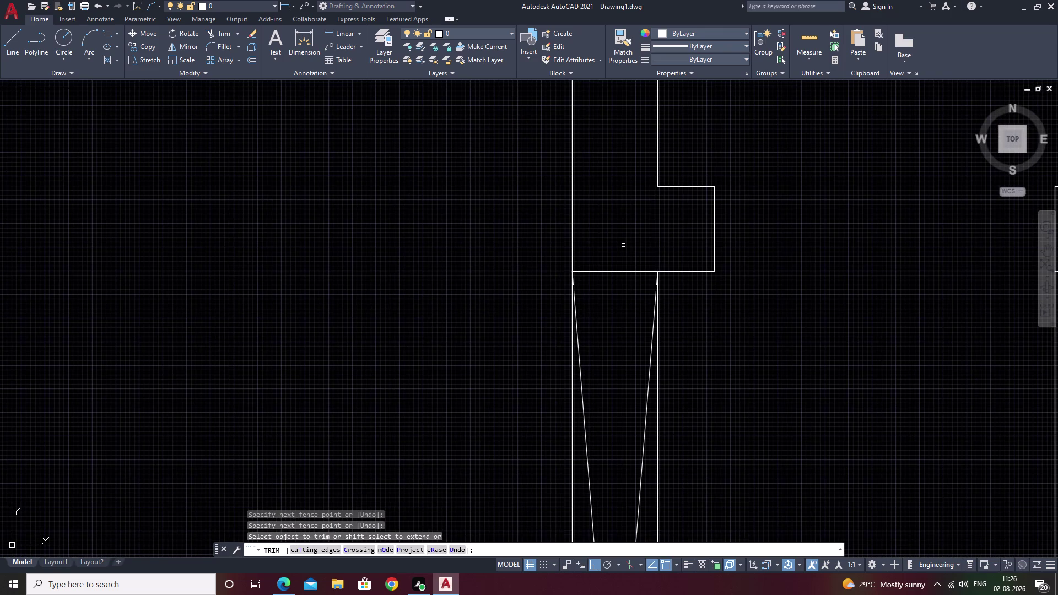
scroll(down, 3)
scroll(down, 3)
middle_drag(468, 312, 622, 279)
scroll(up, 3)
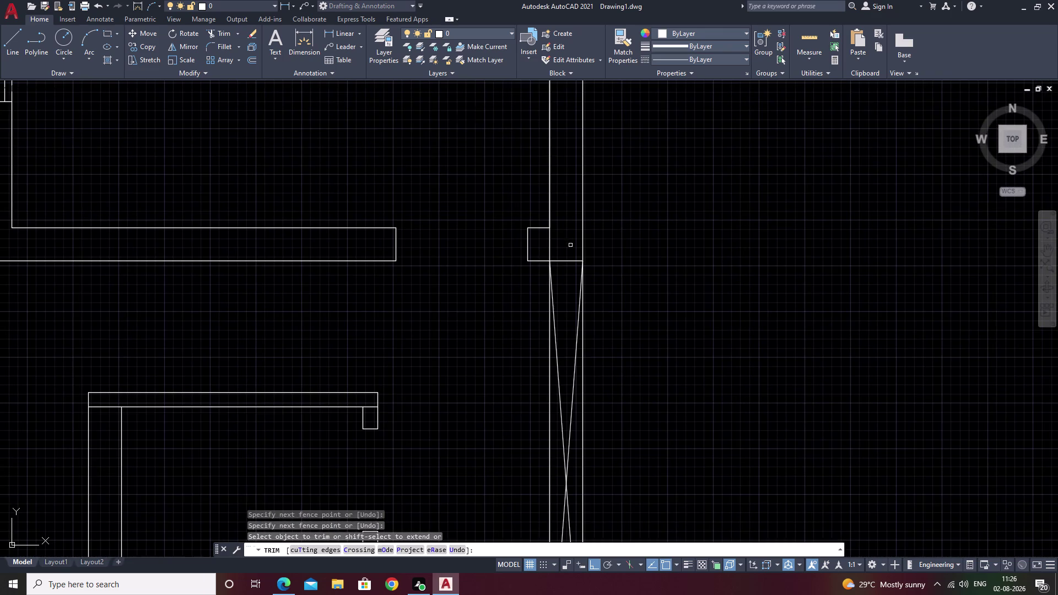
drag(559, 240, 538, 250)
scroll(down, 3)
scroll(down, 3)
middle_drag(639, 327, 656, 279)
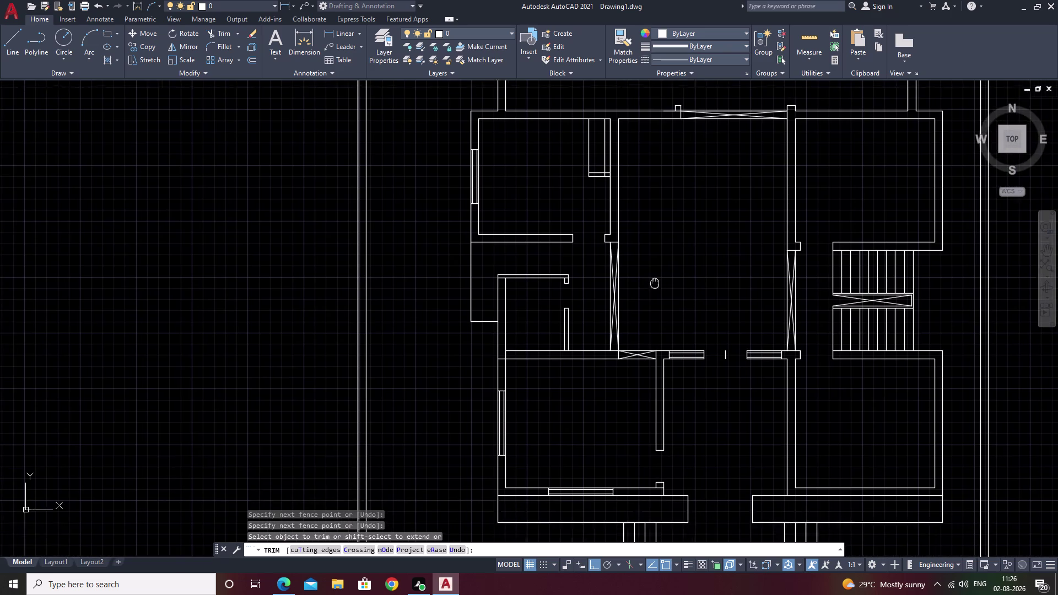
middle_drag(655, 280, 662, 257)
Trim the remaining overlapping lines at the boundary wall corner and end trimming.
scroll(up, 3)
drag(396, 236, 385, 247)
drag(383, 252, 381, 267)
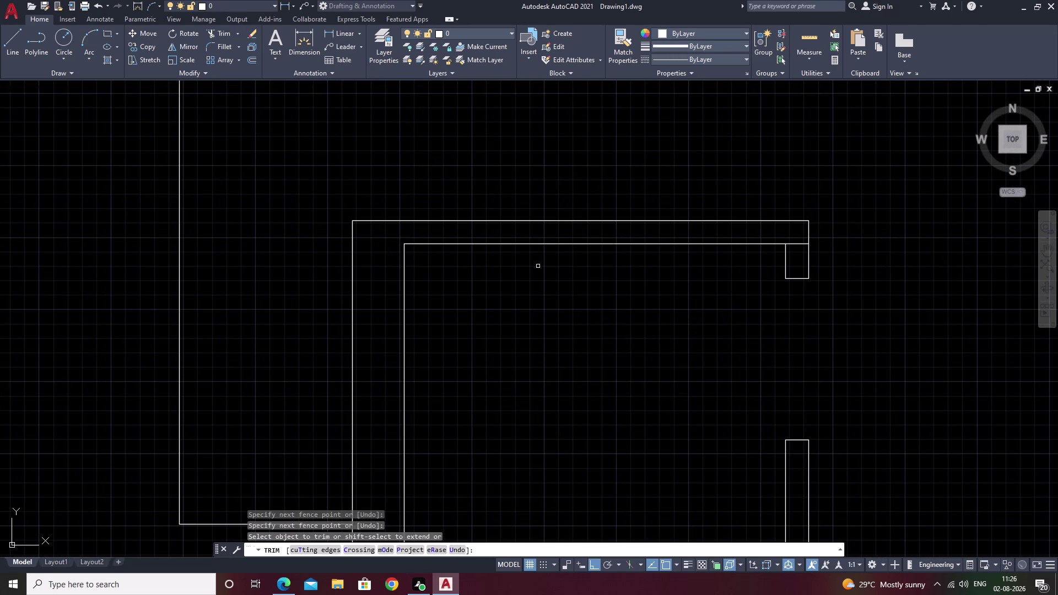
drag(793, 237, 796, 256)
scroll(down, 3)
middle_drag(726, 316, 752, 248)
scroll(up, 3)
middle_drag(693, 320, 779, 4)
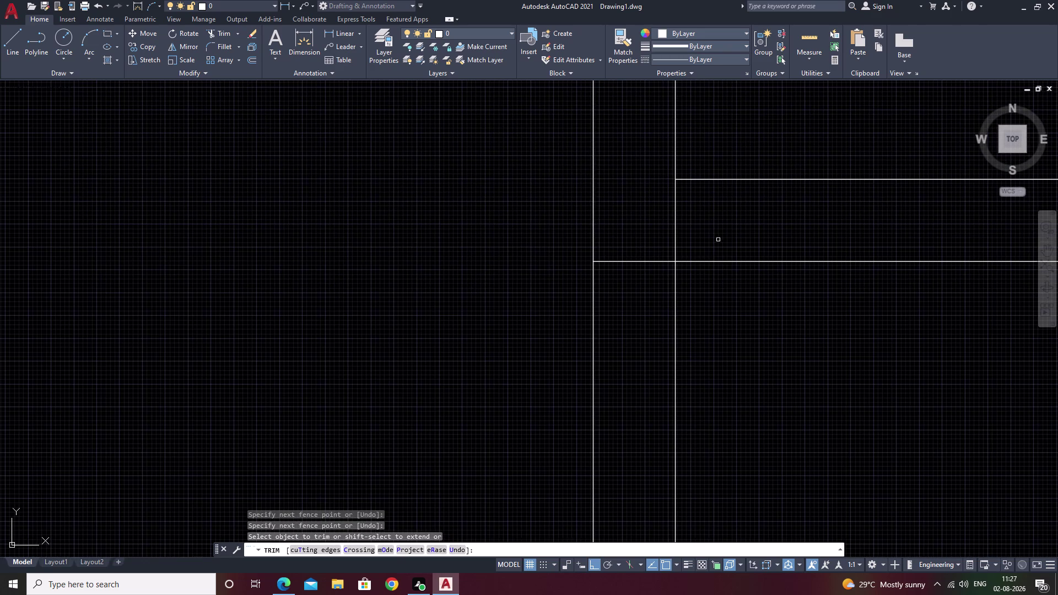
drag(710, 238, 650, 234)
drag(651, 240, 646, 302)
scroll(down, 3)
scroll(down, 3)
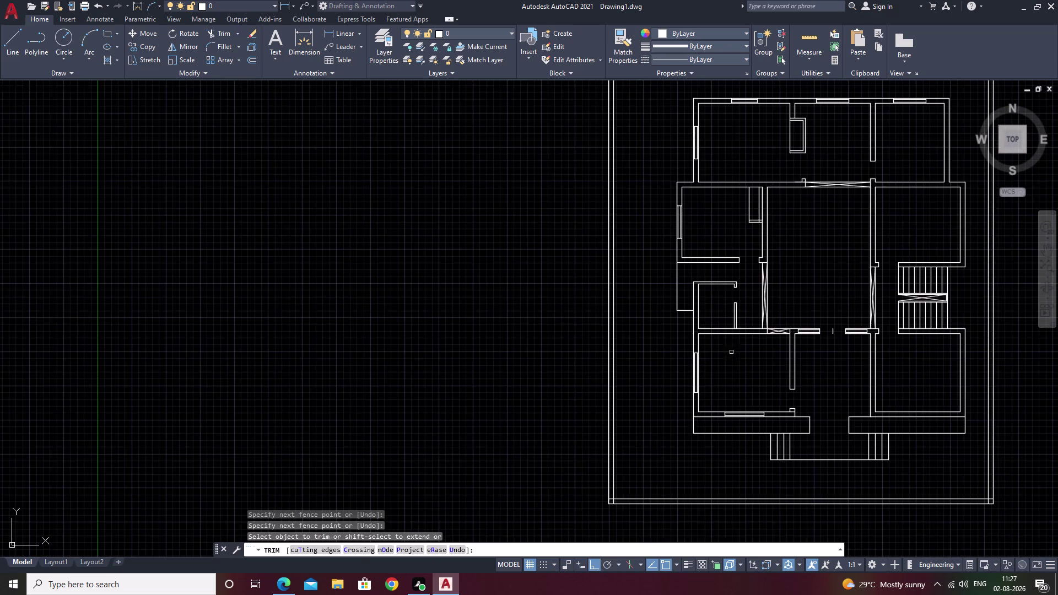
middle_drag(734, 365, 559, 321)
middle_drag(747, 333, 719, 333)
middle_drag(611, 199, 590, 296)
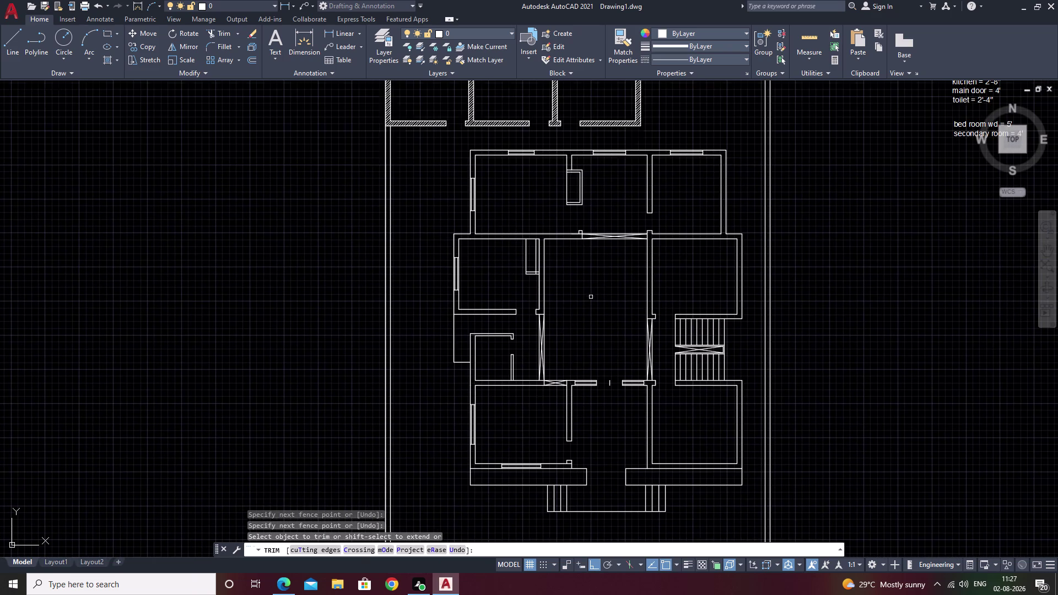
key(Escape)
scroll(up, 3)
middle_drag(503, 253, 567, 330)
scroll(down, 3)
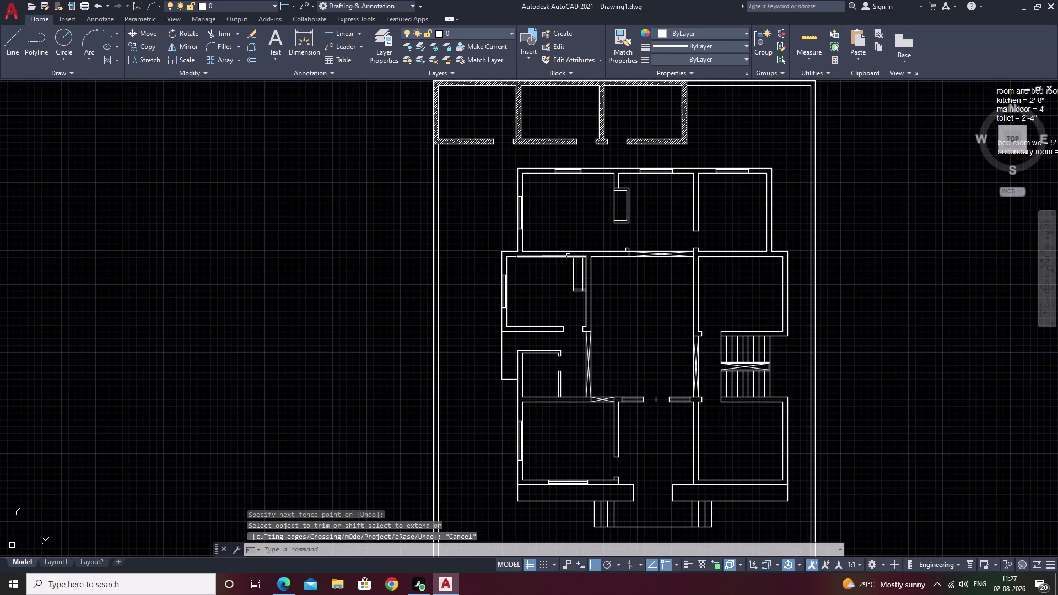
scroll(up, 3)
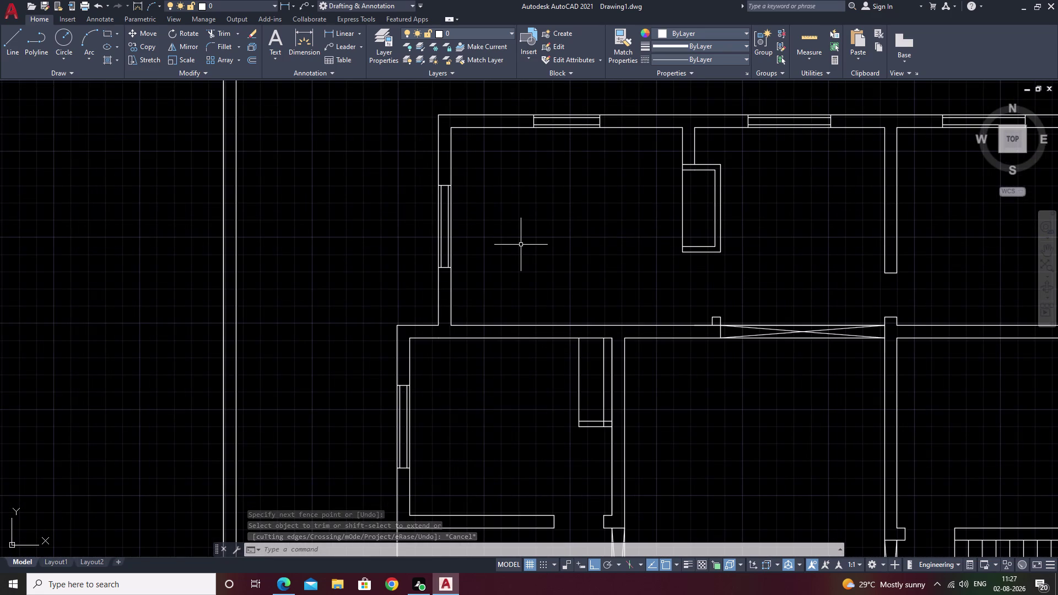
Hatch the upper room wall and top outer wall sections with the ANSI31 pattern at scale 25.
text(h)
key(space)
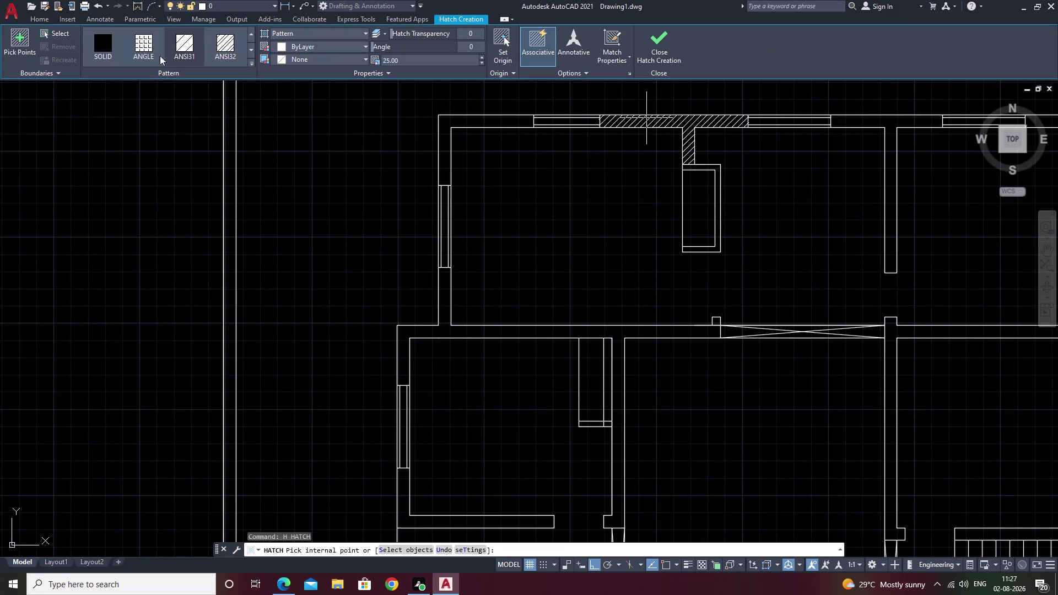
click(187, 46)
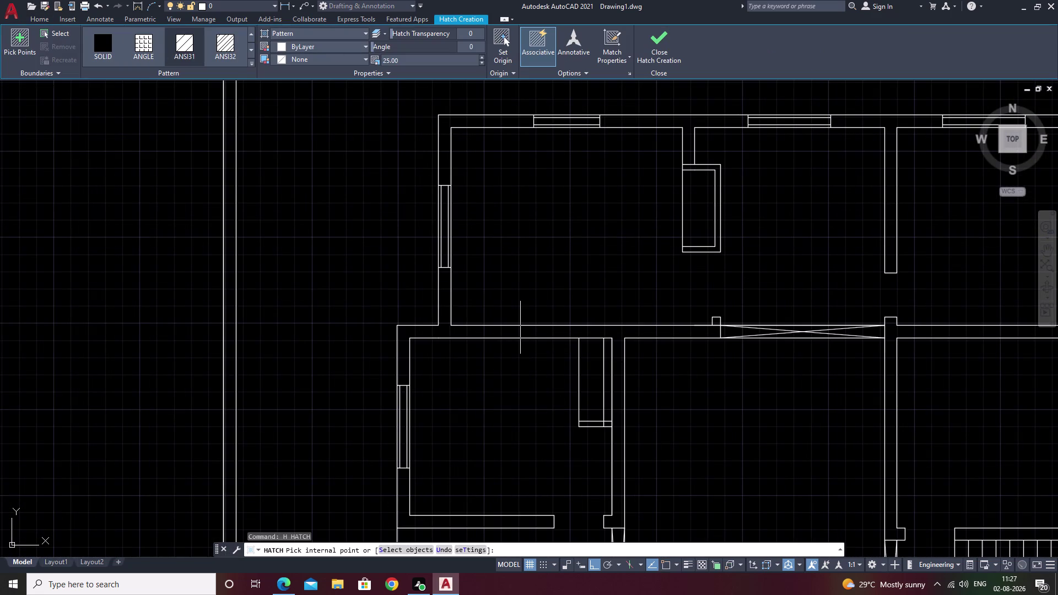
click(520, 331)
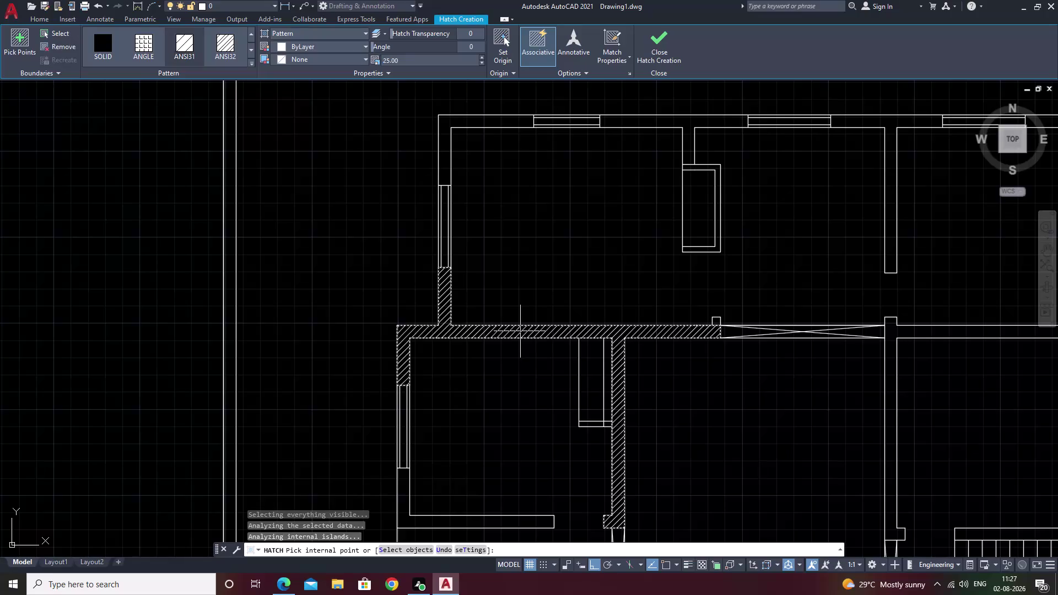
click(505, 119)
click(654, 121)
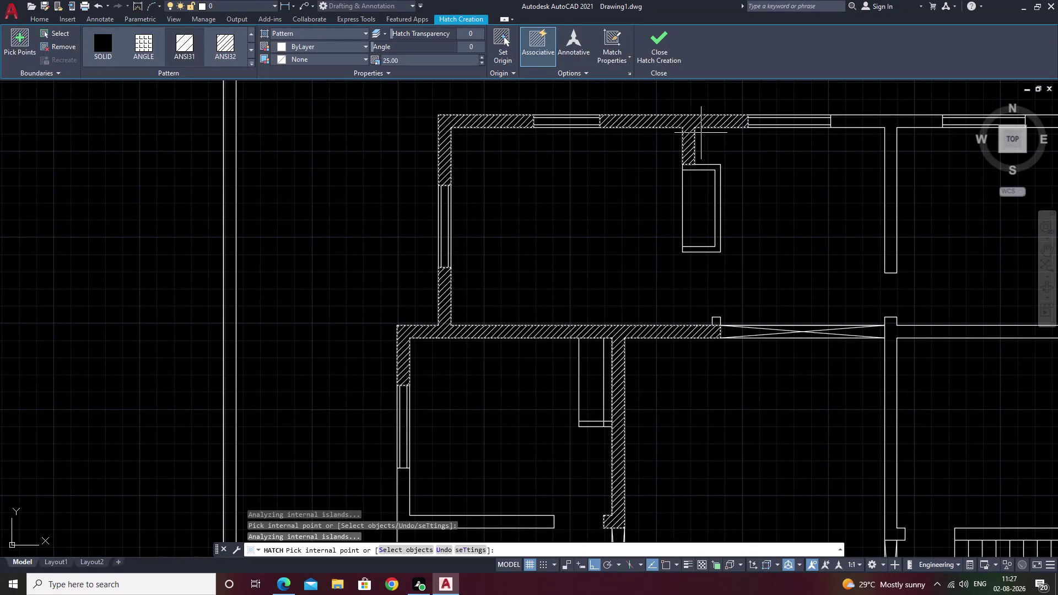
middle_drag(911, 203, 684, 269)
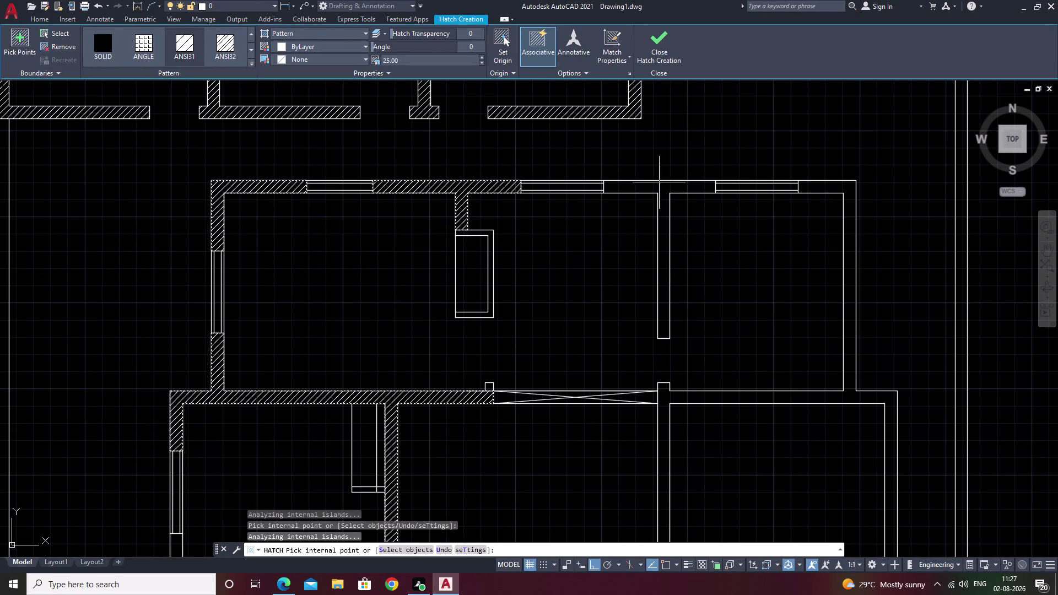
click(661, 186)
click(845, 187)
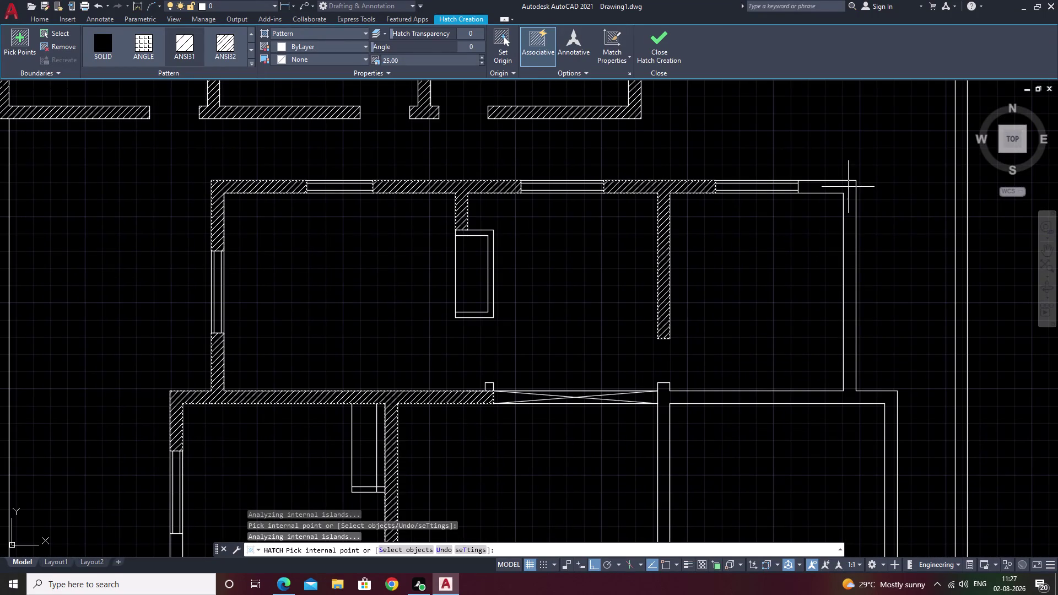
Hatch the short interior wall, the small room's walls and the lower interior walls.
middle_drag(885, 358, 922, 144)
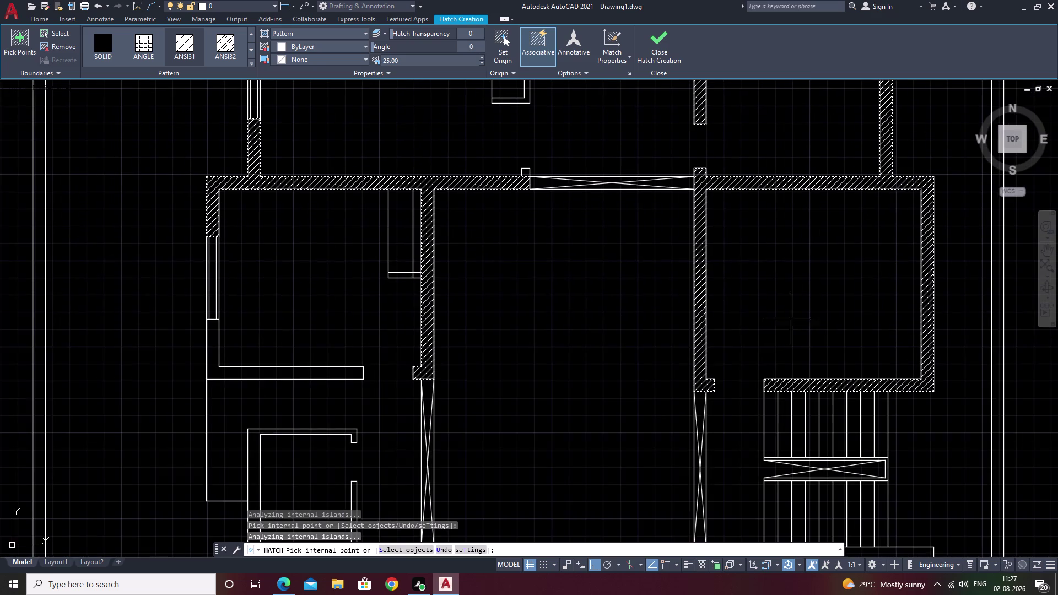
middle_drag(790, 317, 856, 225)
middle_drag(658, 299, 824, 239)
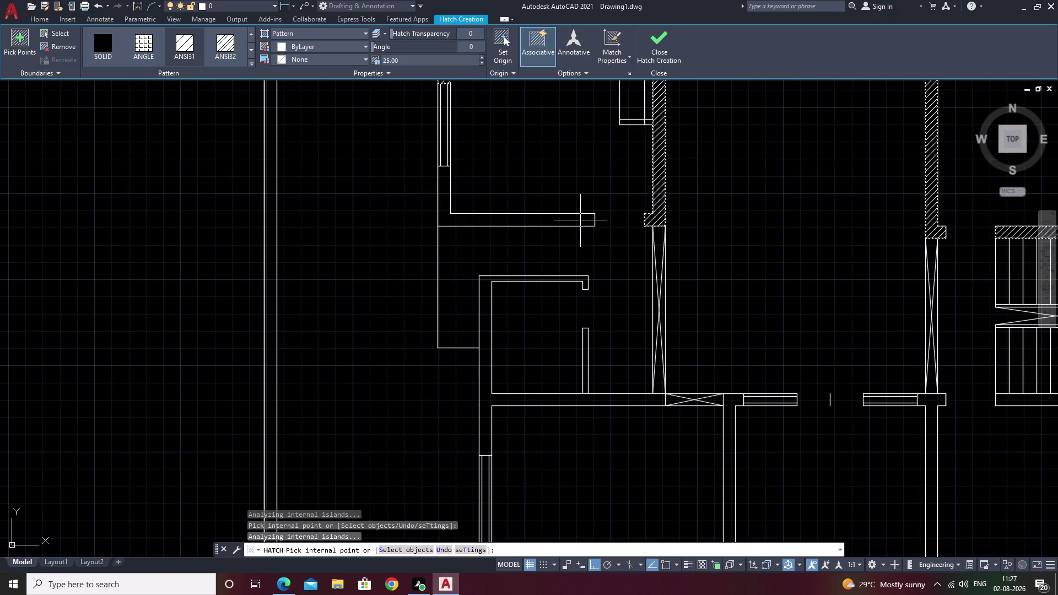
click(579, 219)
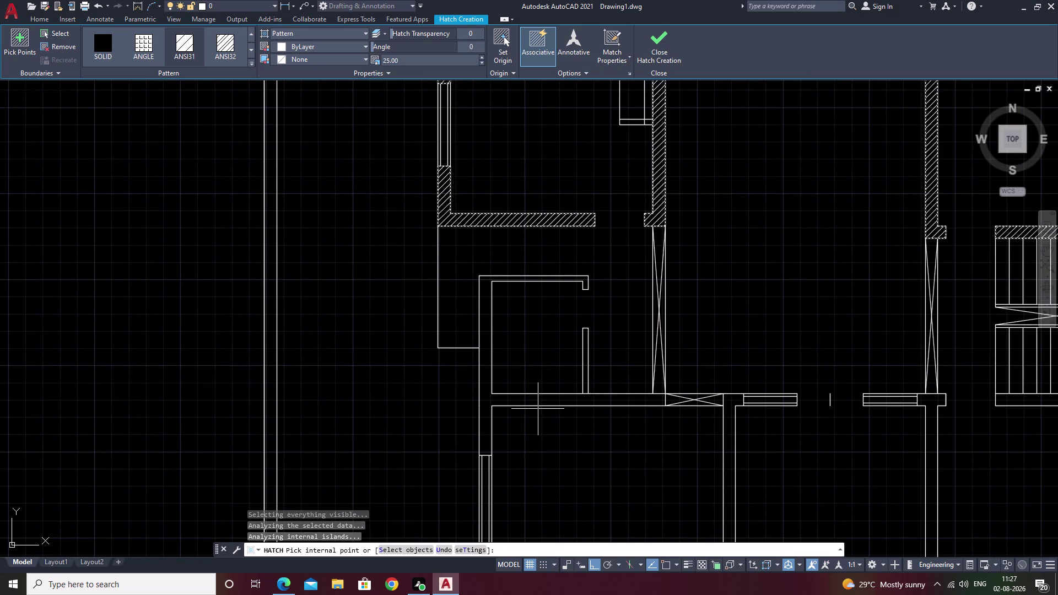
click(531, 399)
middle_drag(652, 454, 655, 397)
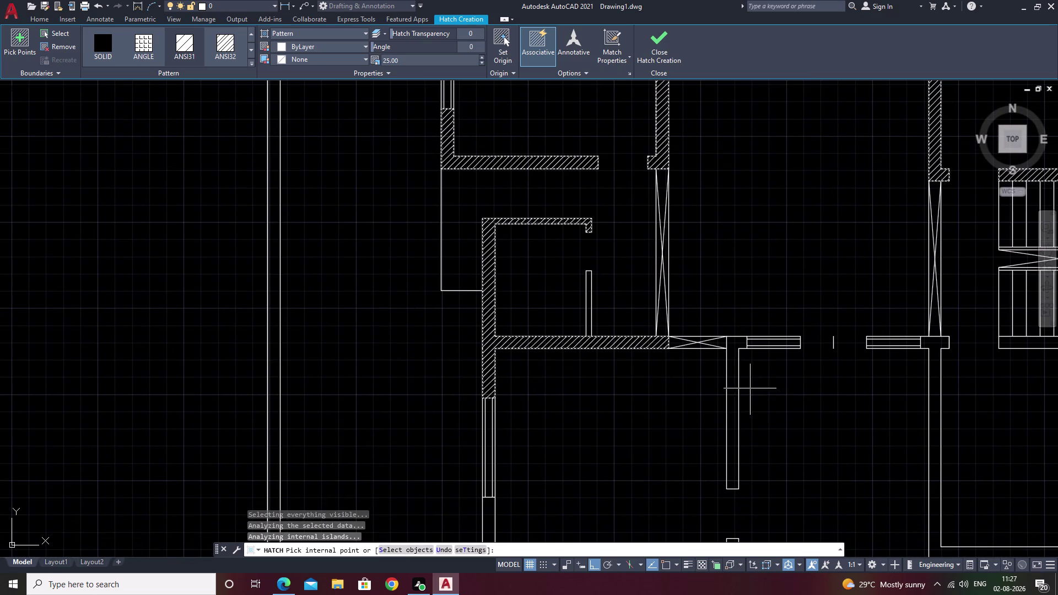
click(734, 396)
scroll(down, 3)
middle_drag(796, 408, 609, 396)
scroll(up, 3)
click(656, 397)
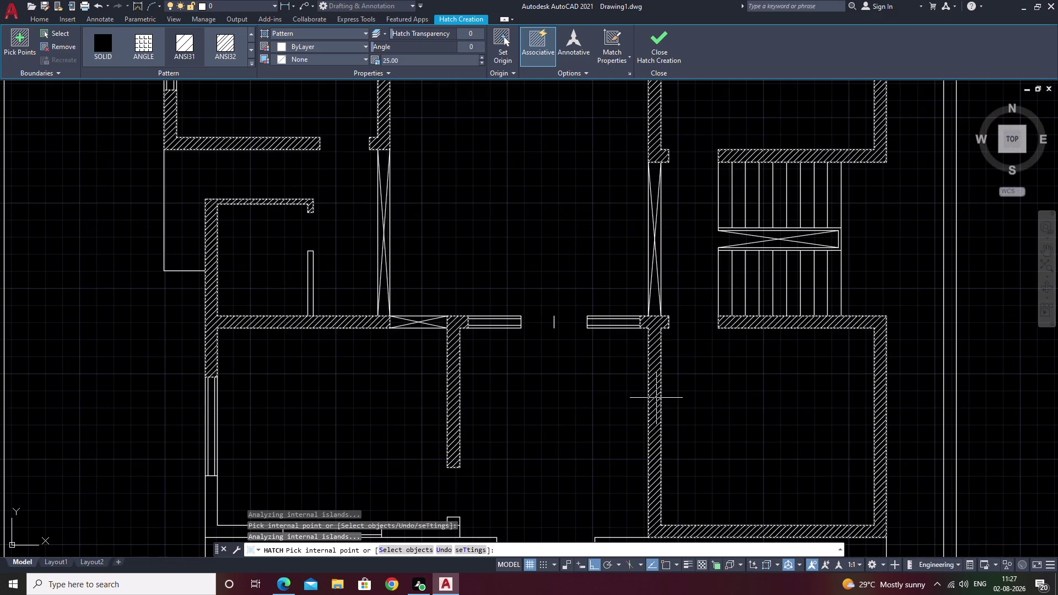
Hatch the front room walls and the wall pieces beside the front window.
middle_drag(768, 408, 865, 241)
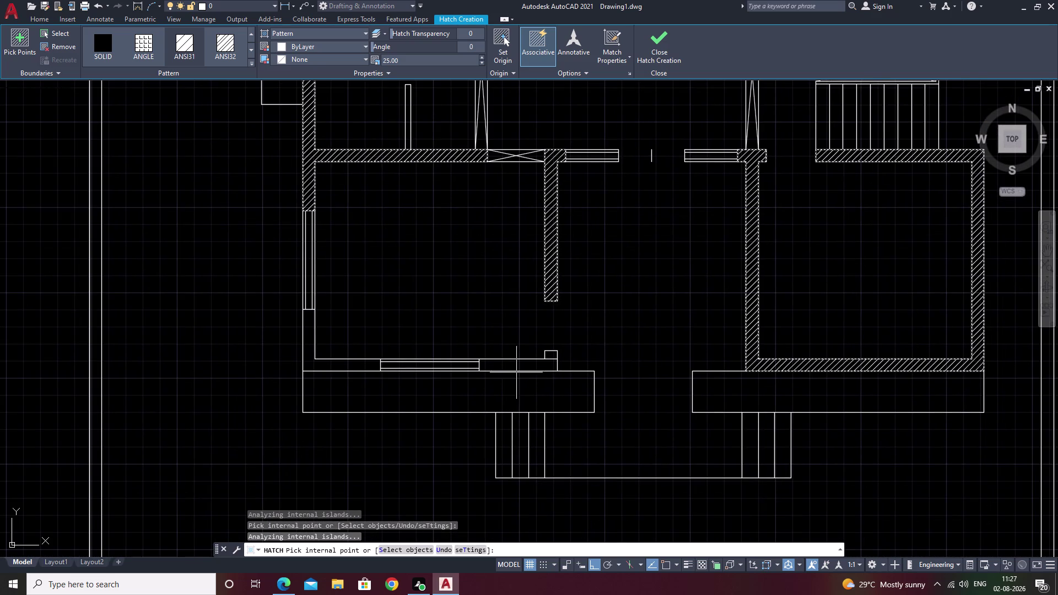
click(520, 367)
scroll(up, 3)
scroll(up, 3)
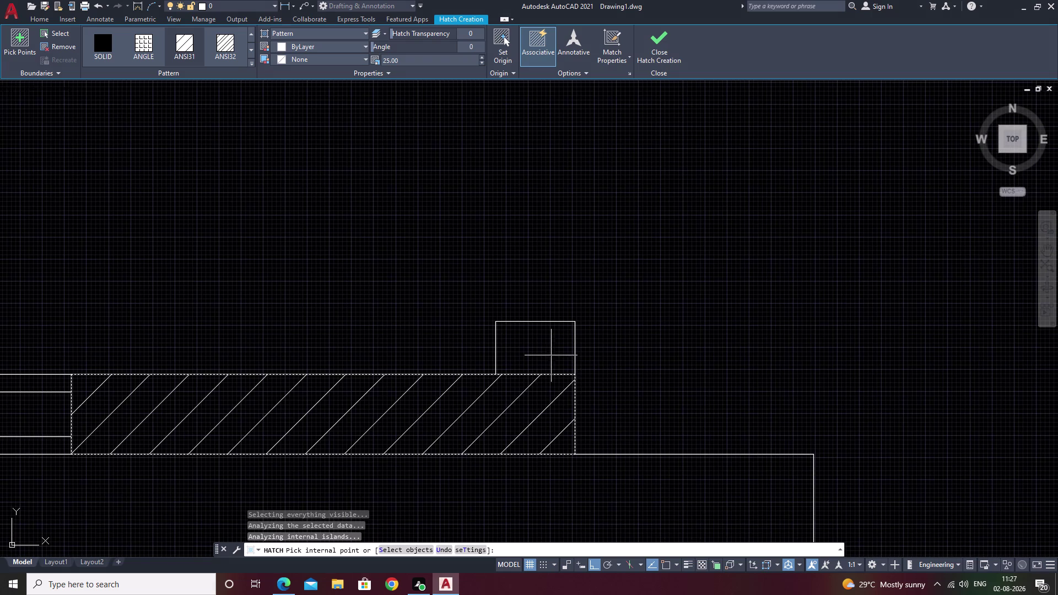
click(535, 351)
middle_drag(723, 374, 1057, 190)
scroll(down, 3)
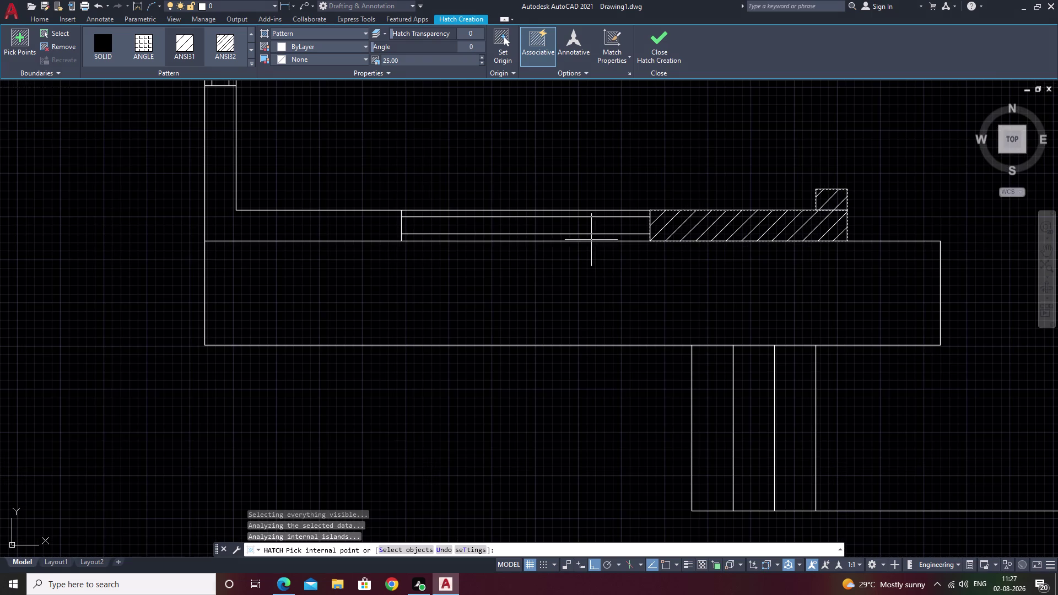
middle_drag(532, 243, 1045, 352)
click(843, 335)
scroll(down, 3)
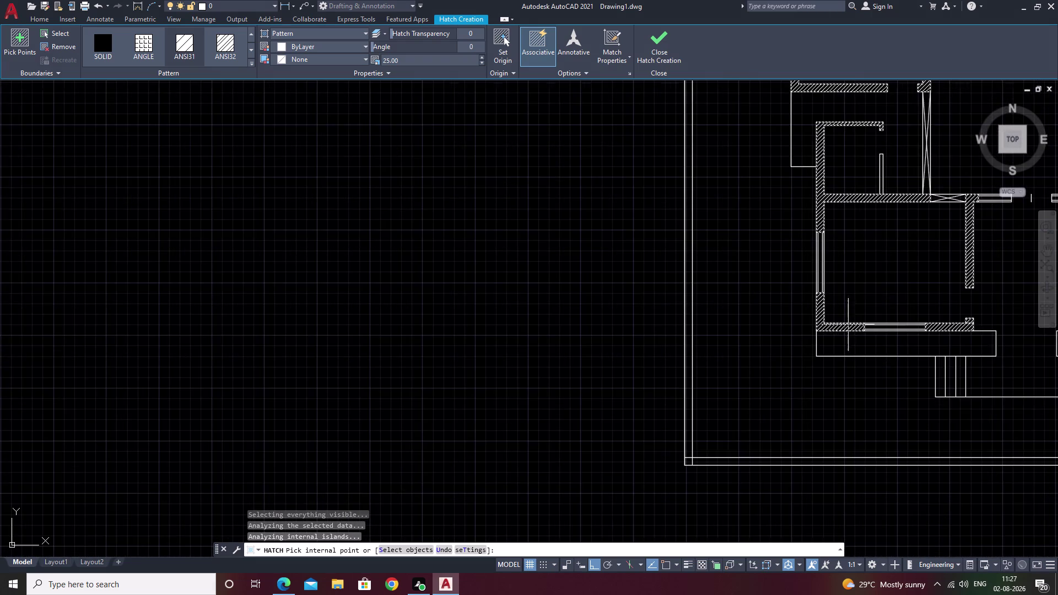
middle_drag(880, 285, 683, 353)
scroll(down, 3)
middle_drag(855, 304, 712, 361)
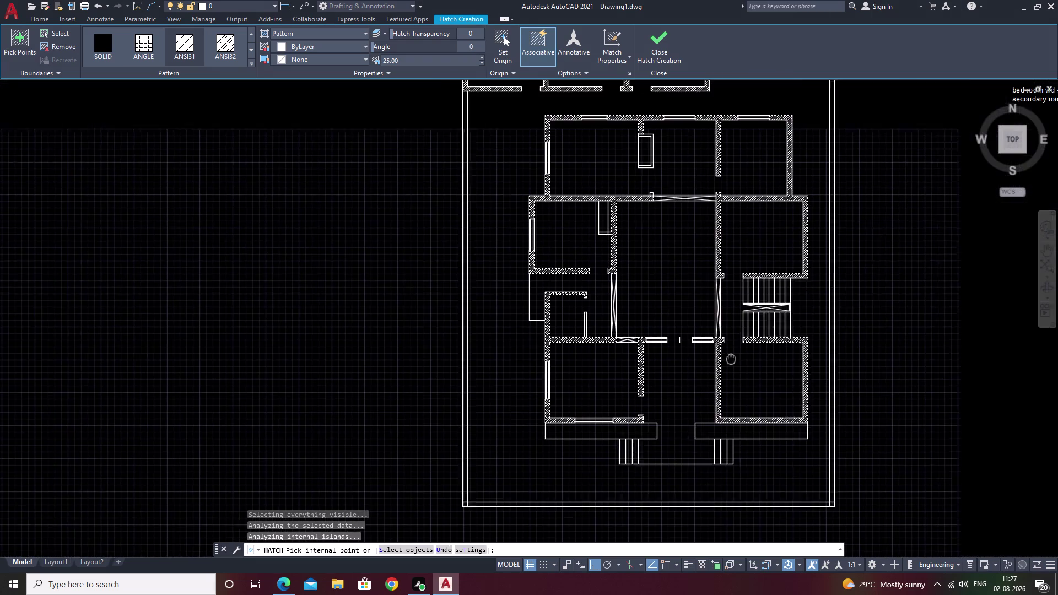
middle_drag(712, 361, 702, 363)
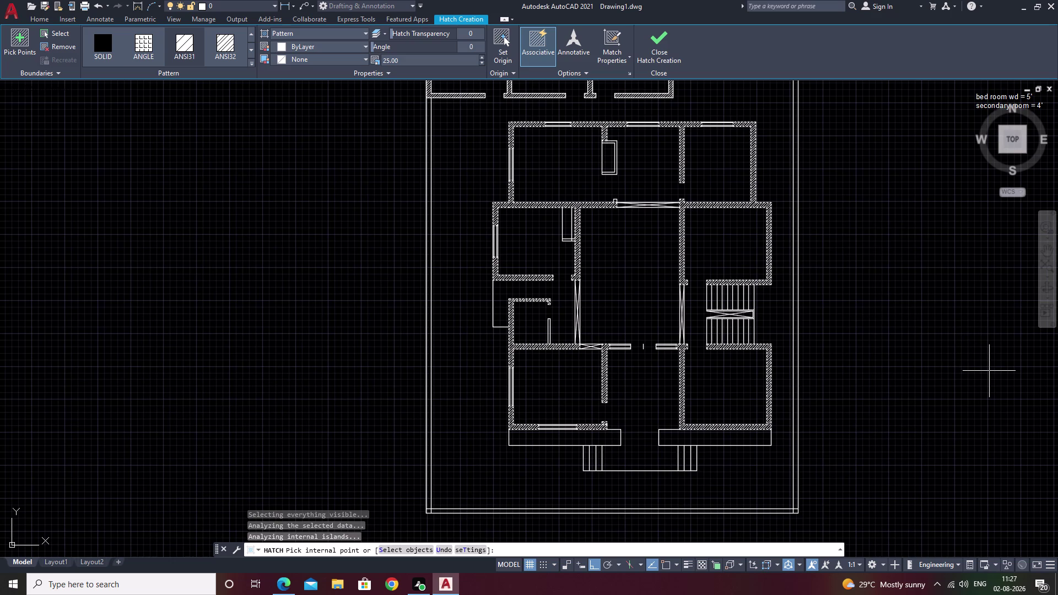
key(Escape)
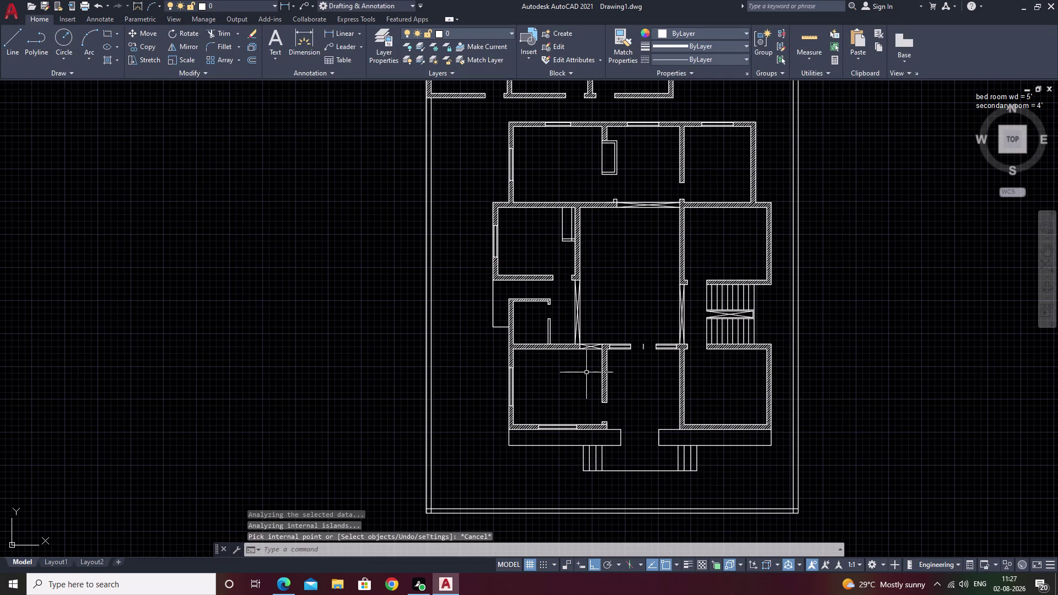
scroll(up, 3)
middle_drag(675, 445, 671, 355)
scroll(up, 3)
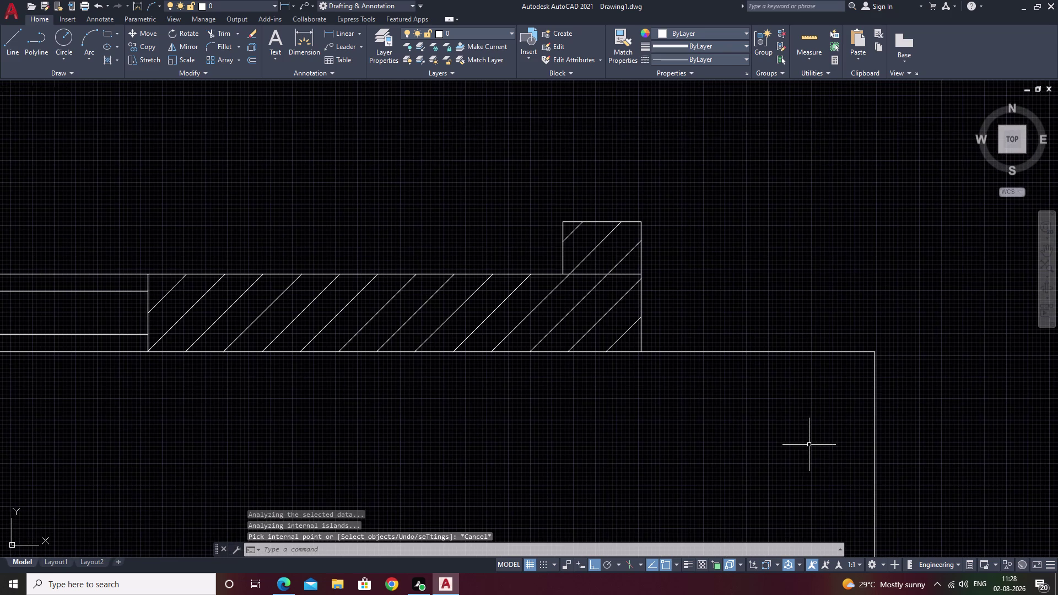
click(619, 274)
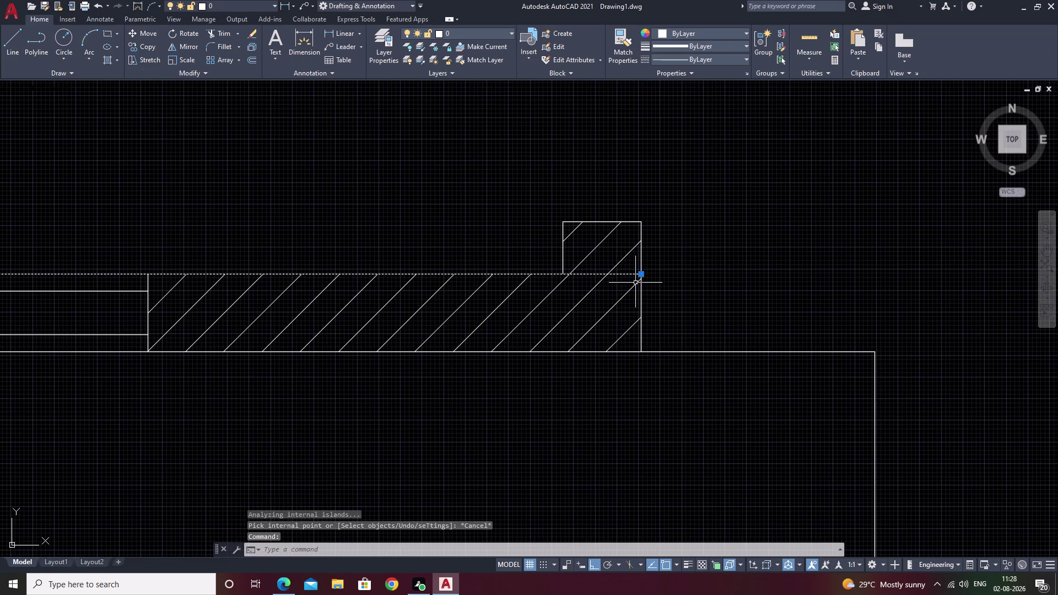
key(Escape)
text(tr)
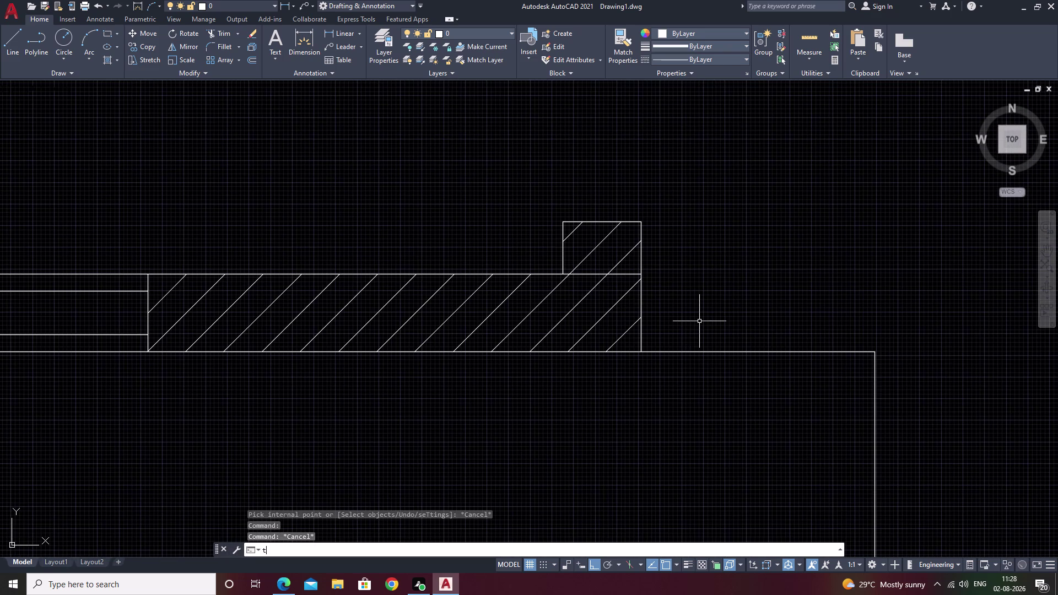
key(space)
click(624, 275)
scroll(down, 3)
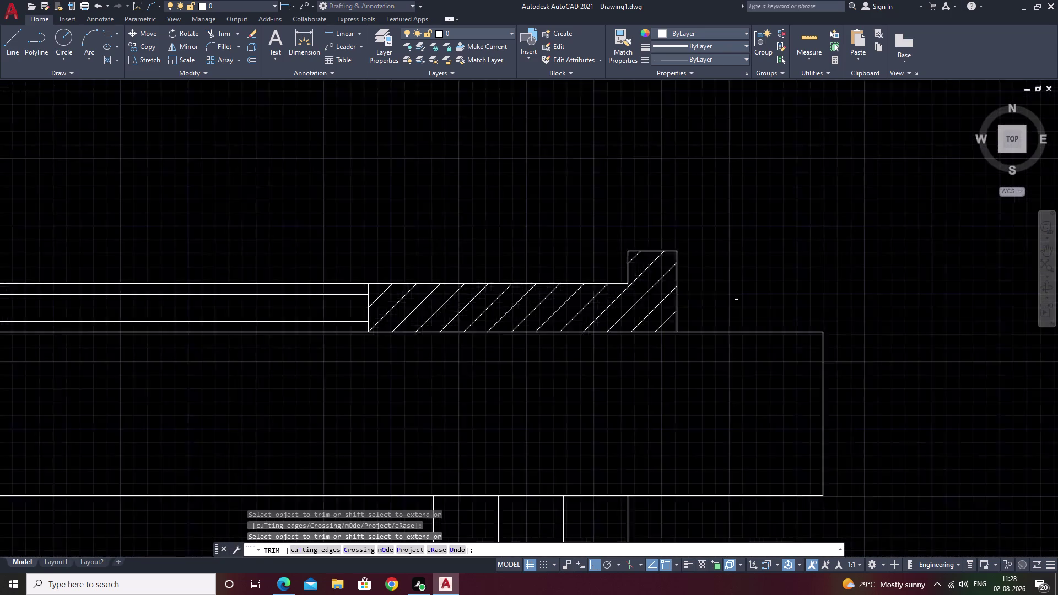
scroll(down, 3)
middle_drag(754, 275, 613, 393)
middle_drag(648, 317, 592, 411)
middle_drag(648, 359, 596, 434)
scroll(down, 3)
key(Escape)
middle_drag(685, 228, 678, 243)
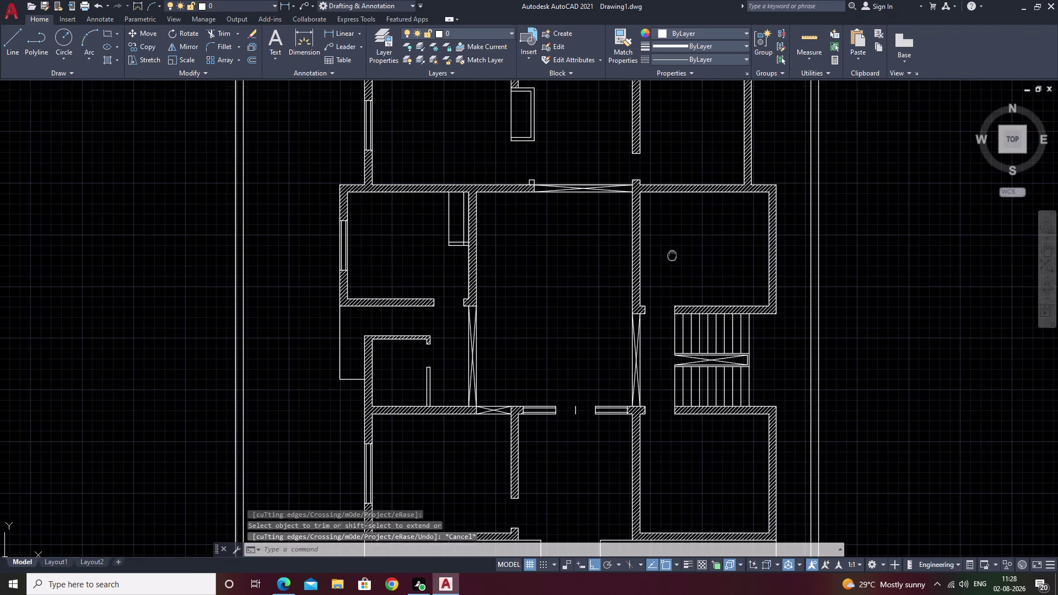
middle_drag(679, 243, 595, 426)
scroll(up, 3)
middle_drag(621, 305, 1022, 213)
scroll(down, 3)
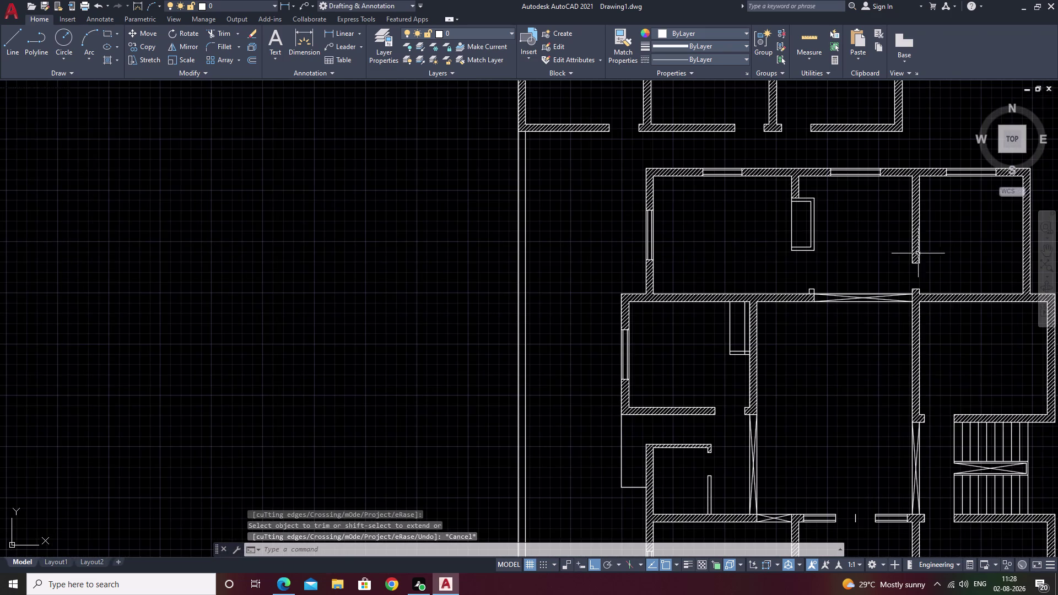
middle_drag(874, 389, 765, 344)
middle_drag(908, 360, 840, 274)
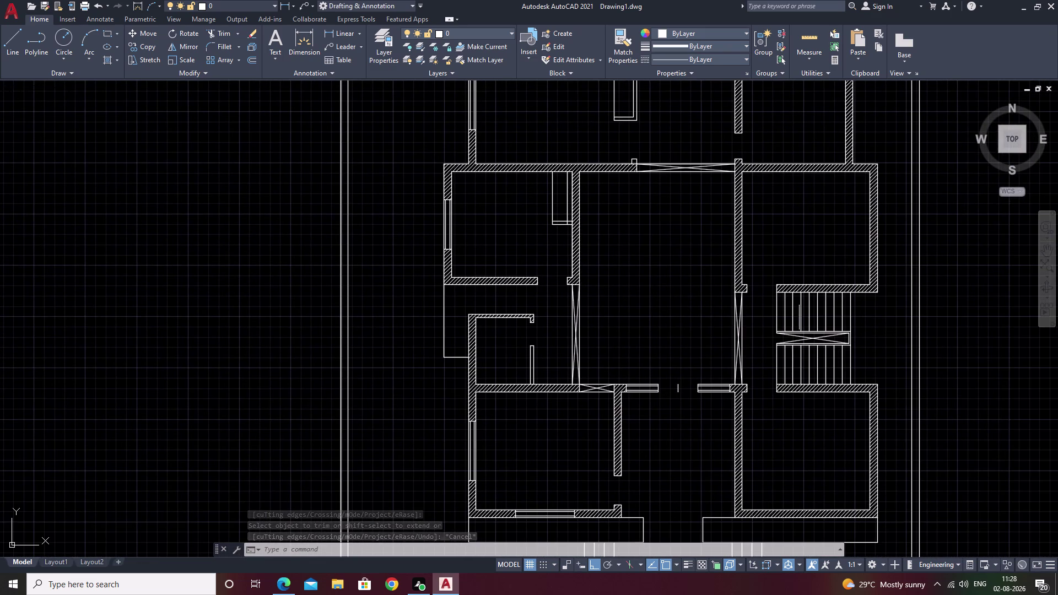
middle_drag(678, 410, 687, 337)
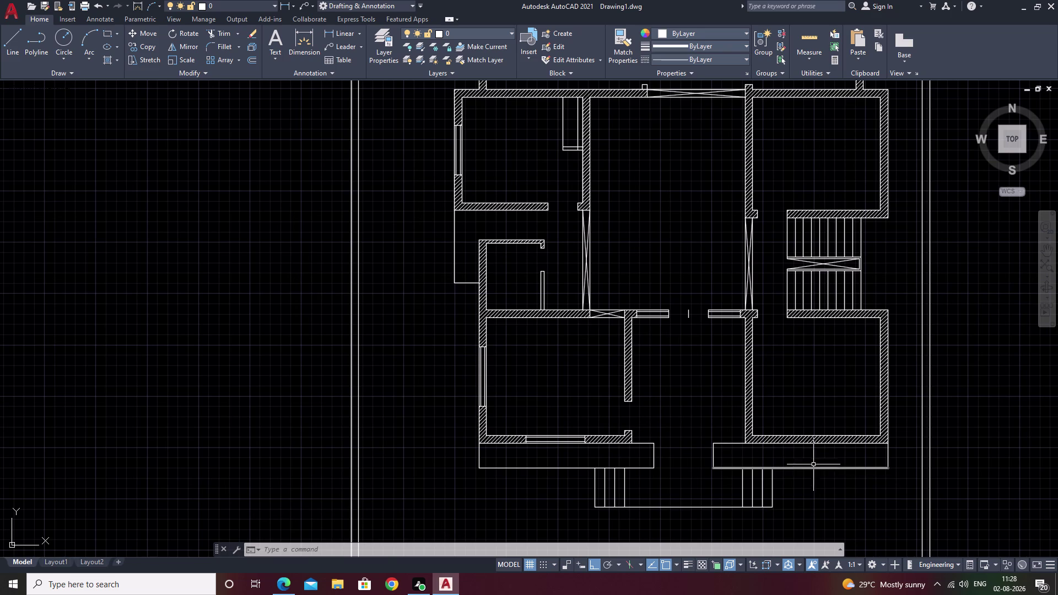
key(Escape)
middle_drag(663, 388, 977, 451)
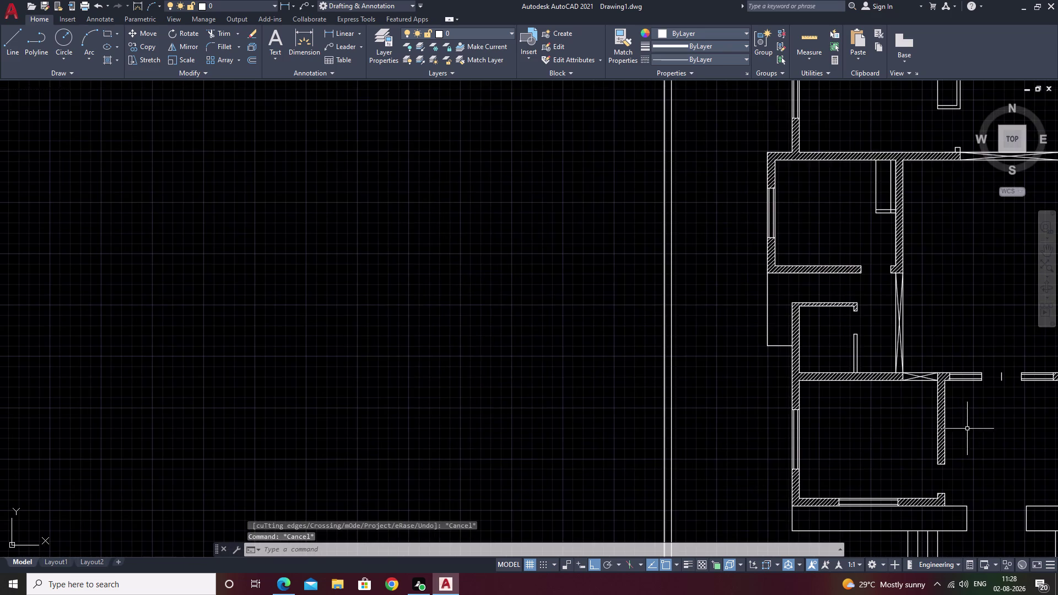
scroll(up, 3)
middle_drag(815, 345, 1057, 350)
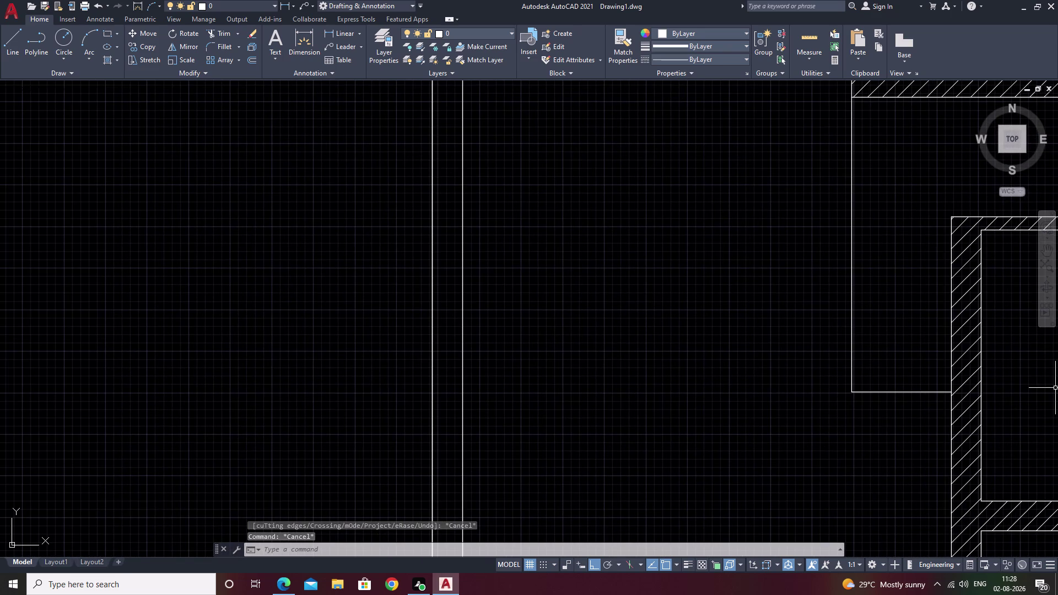
Try offsetting the platform's bottom edge by 1 unit, then undo the too-small copy.
text(o)
key(space)
text(1)
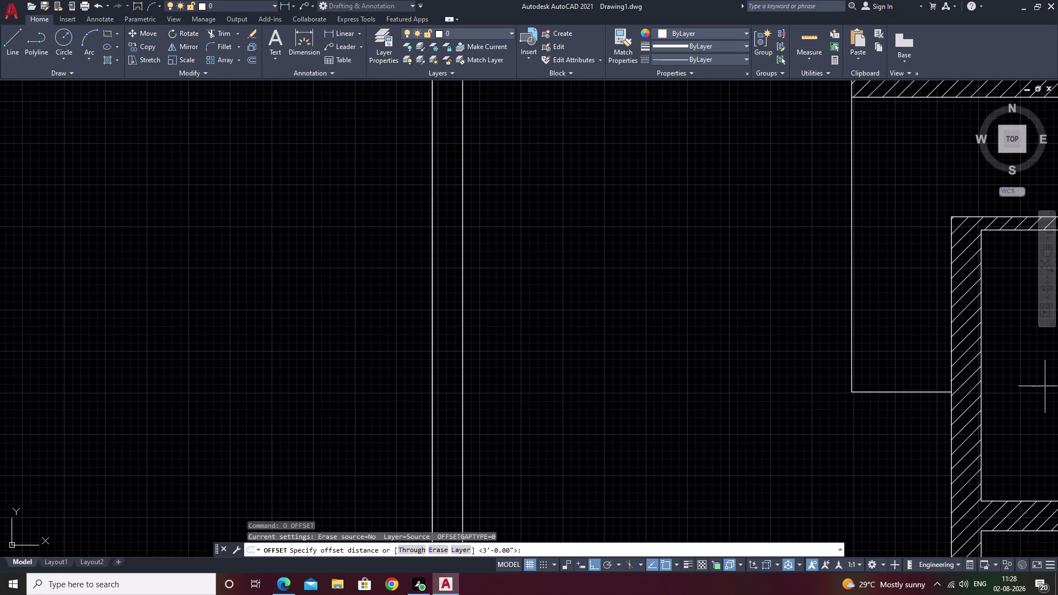
key(space)
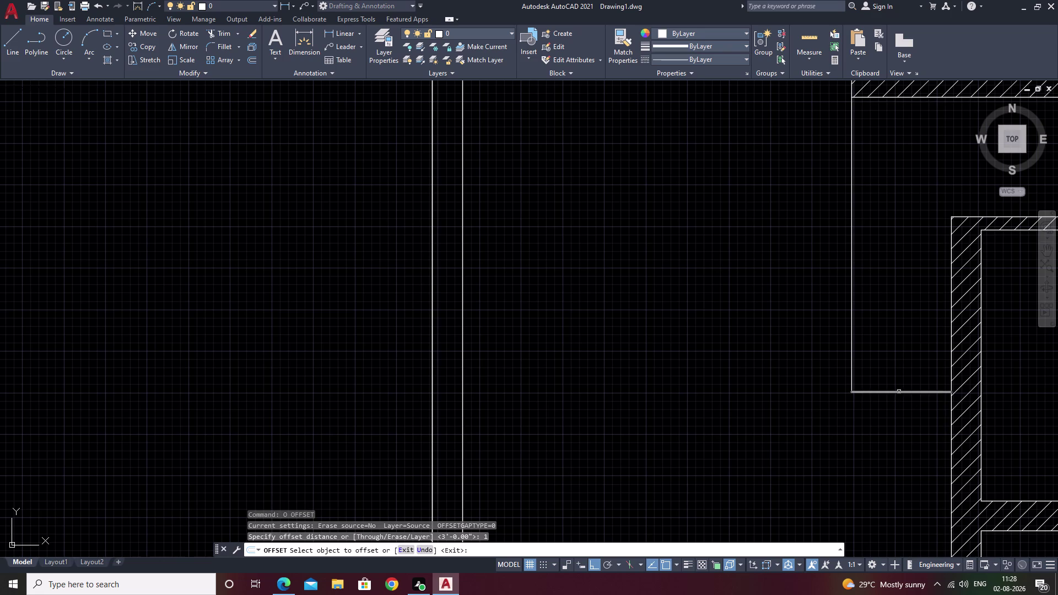
click(899, 391)
click(900, 331)
key(ctrl+z)
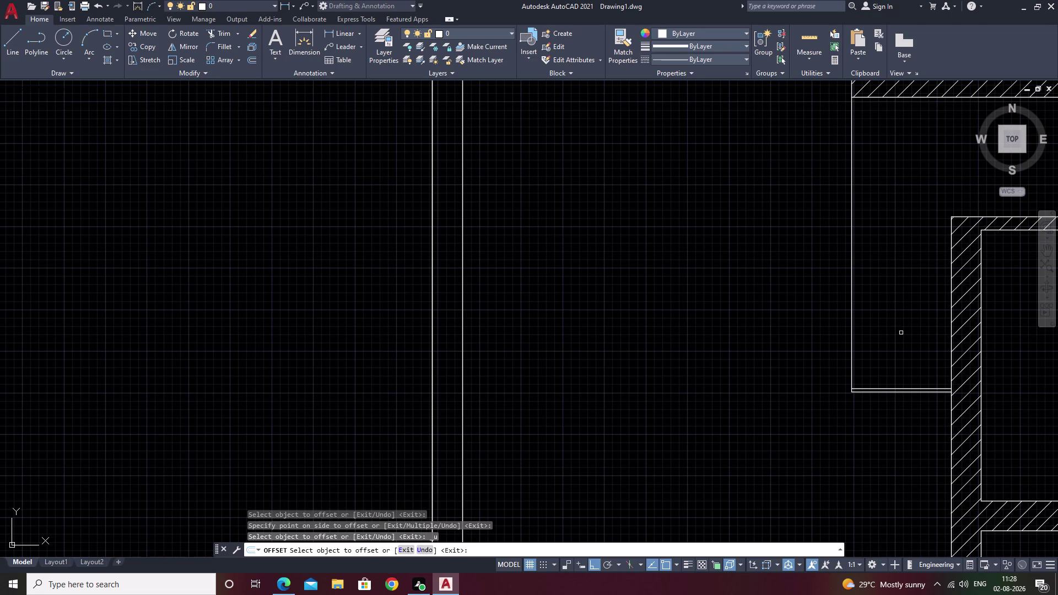
key(space)
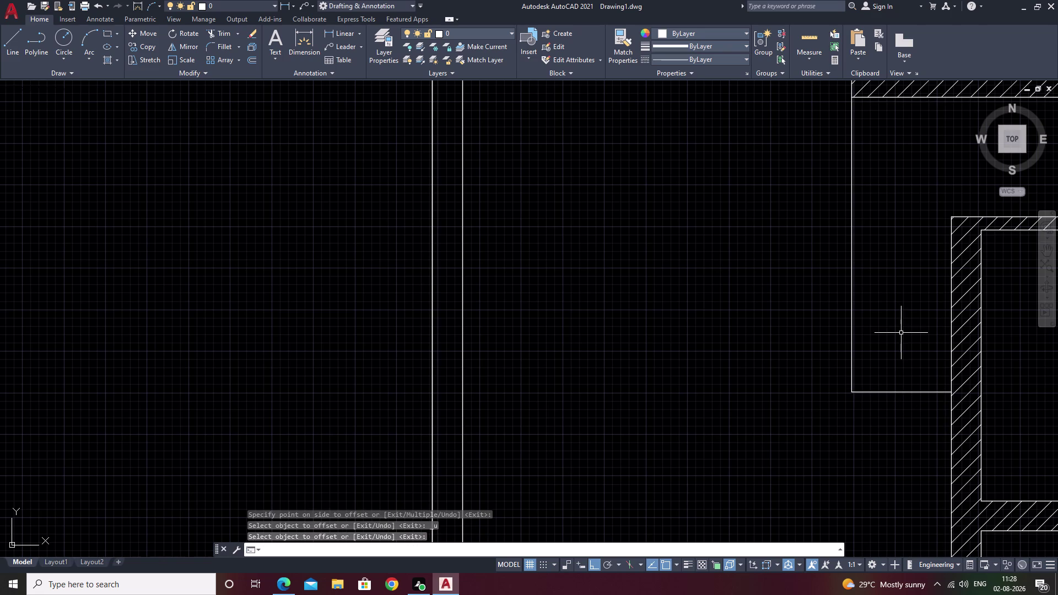
Offset the platform's bottom edge upward three times at 1' spacing.
key(space)
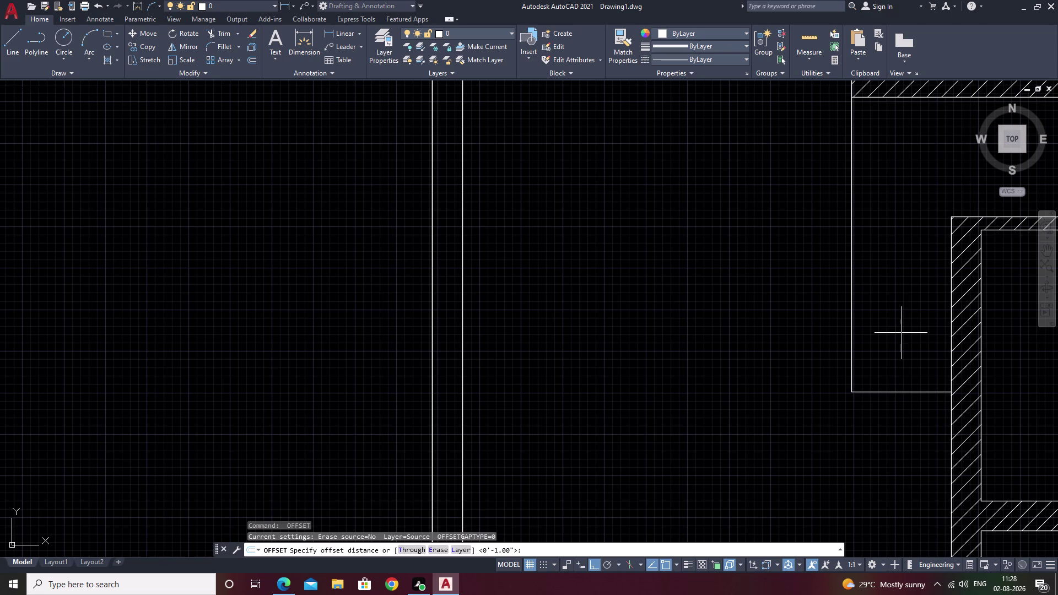
key(2)
key(BackSpace)
text(1')
key(space)
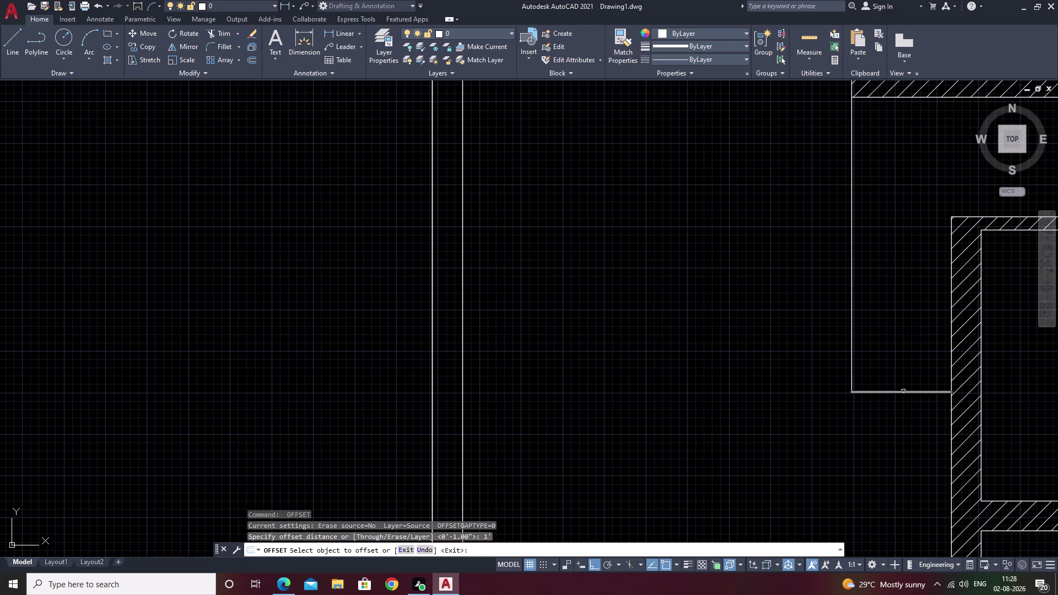
click(903, 392)
click(897, 324)
click(905, 353)
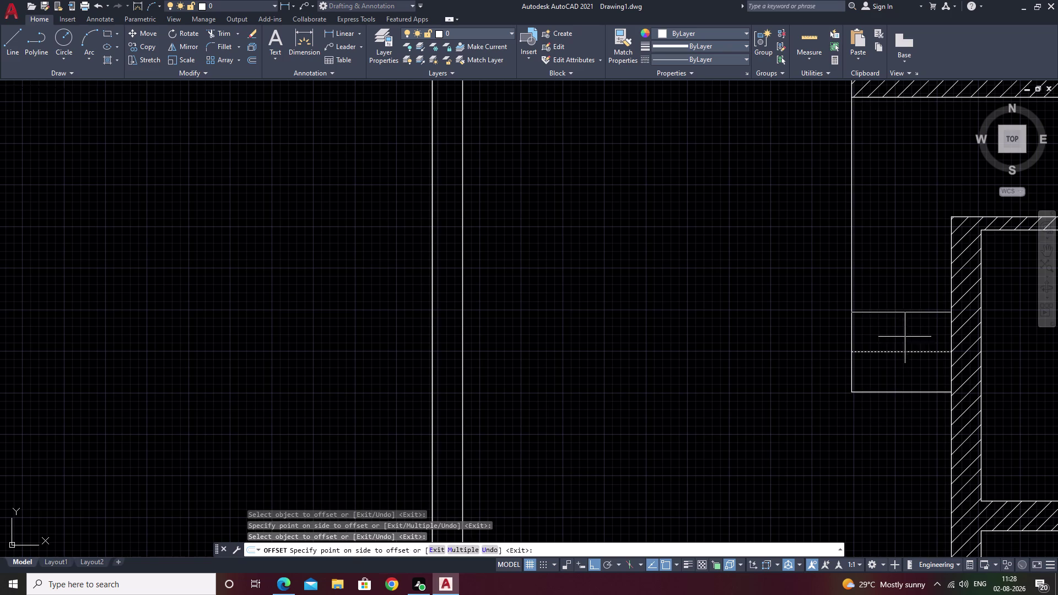
click(901, 303)
click(904, 311)
click(905, 249)
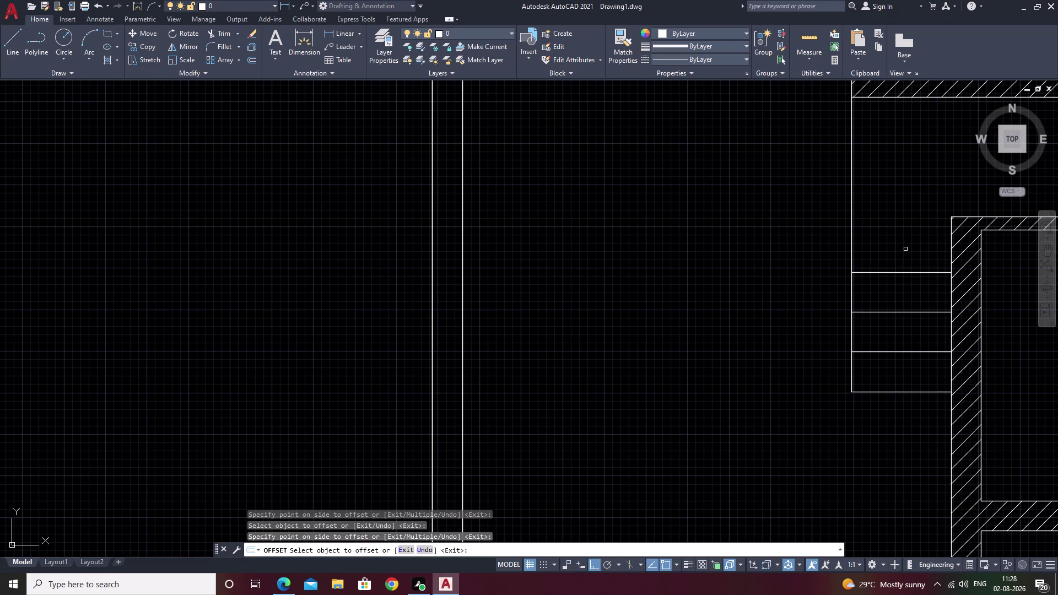
Zoom out and pan over the plan to the front porch and boundary wall.
scroll(down, 3)
middle_drag(915, 353, 736, 390)
key(Escape)
scroll(down, 3)
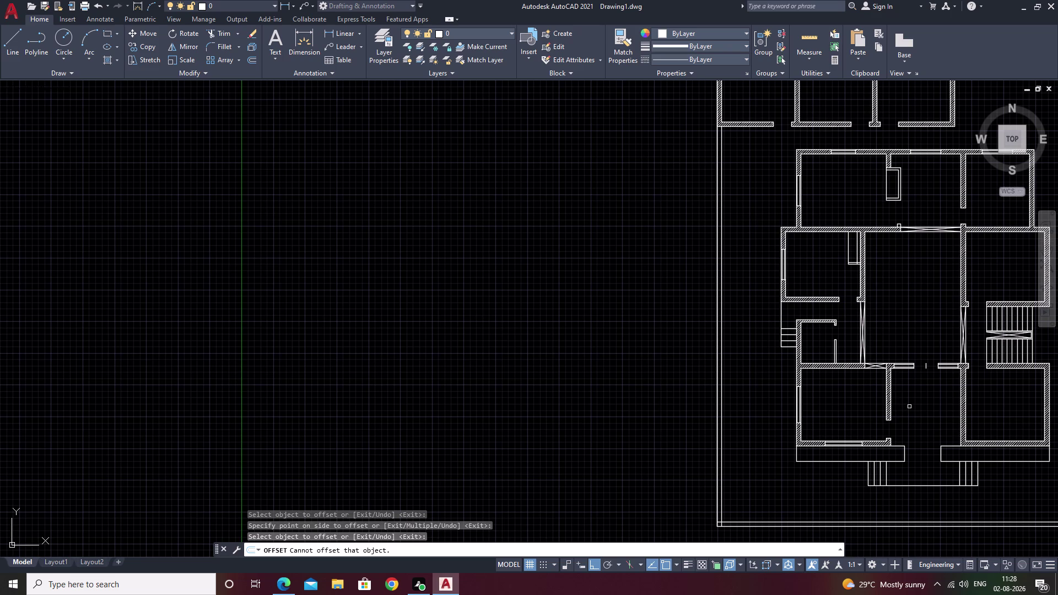
middle_drag(934, 324, 630, 437)
middle_drag(649, 414, 686, 279)
middle_drag(722, 323, 740, 304)
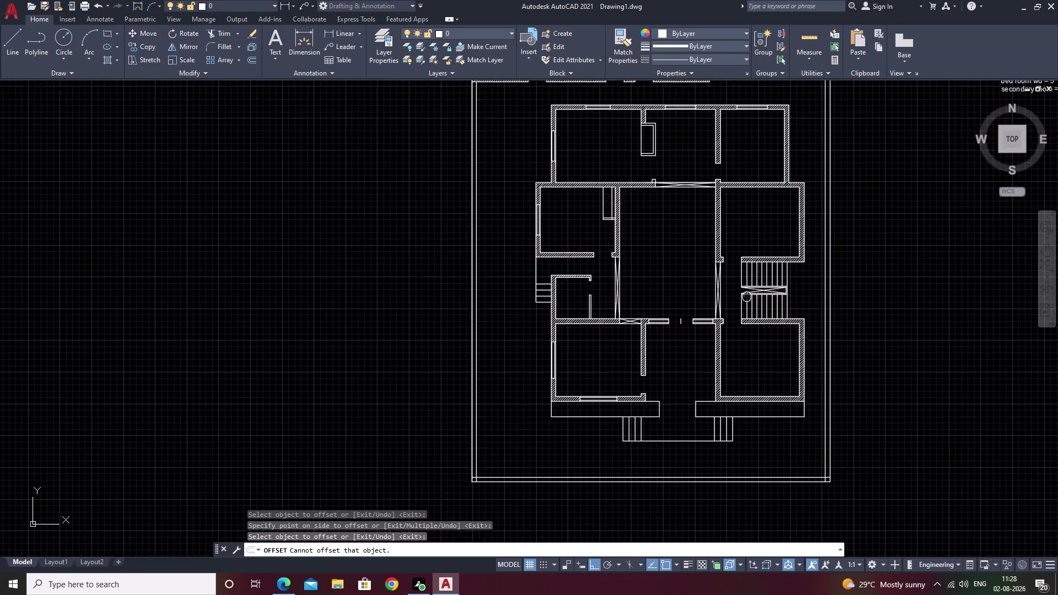
middle_drag(740, 303, 763, 266)
middle_drag(801, 418, 792, 340)
scroll(up, 3)
middle_drag(668, 331, 771, 294)
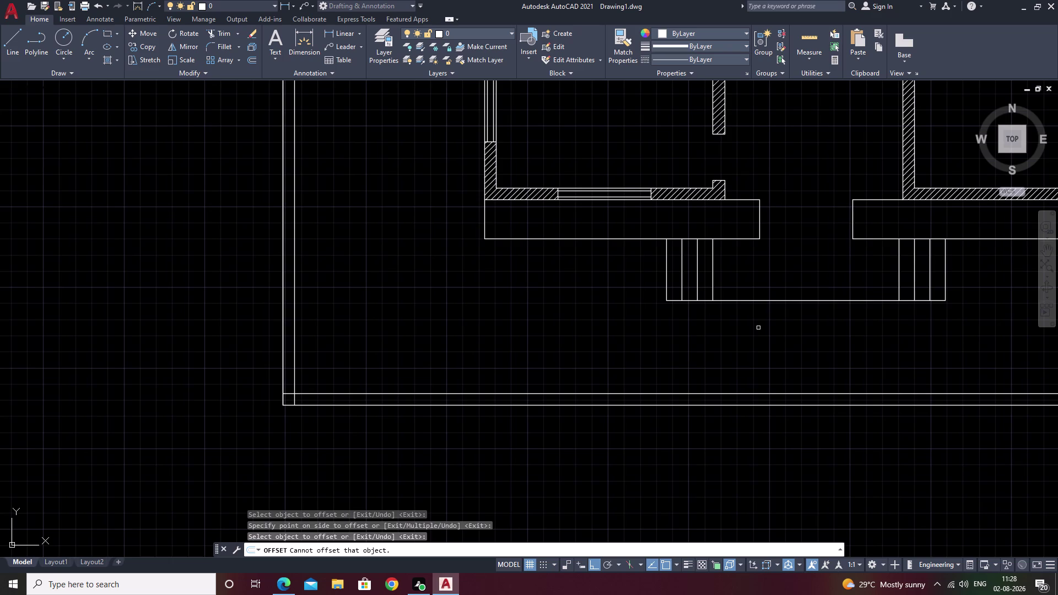
Pan to the compound wall corner and drag across its crossing wall lines.
middle_drag(670, 404, 928, 335)
scroll(up, 3)
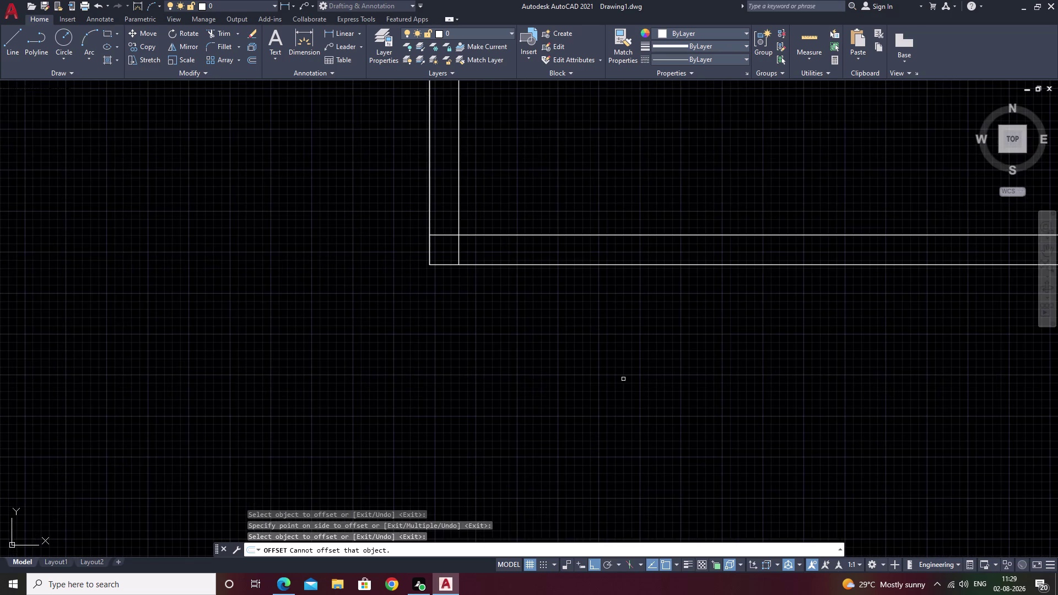
middle_drag(624, 379, 922, 512)
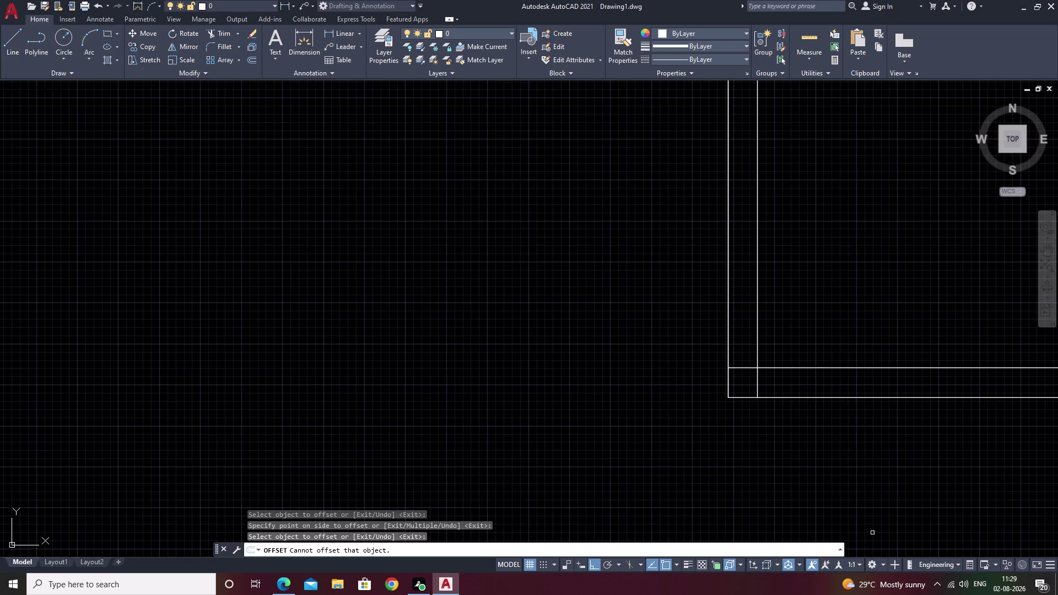
middle_drag(811, 522, 823, 486)
scroll(up, 3)
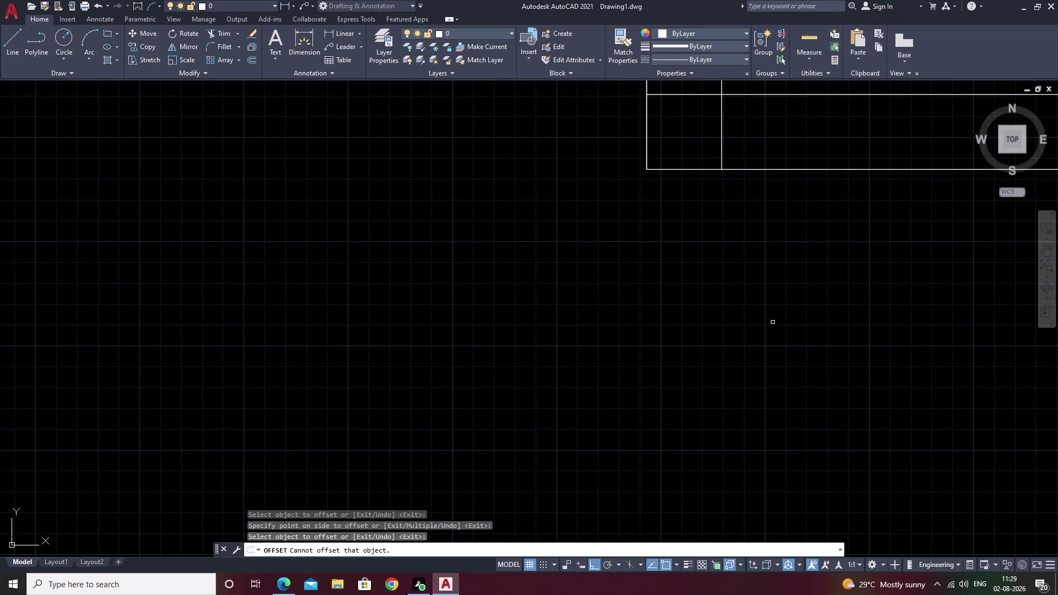
middle_drag(769, 316, 560, 594)
middle_drag(683, 449, 759, 274)
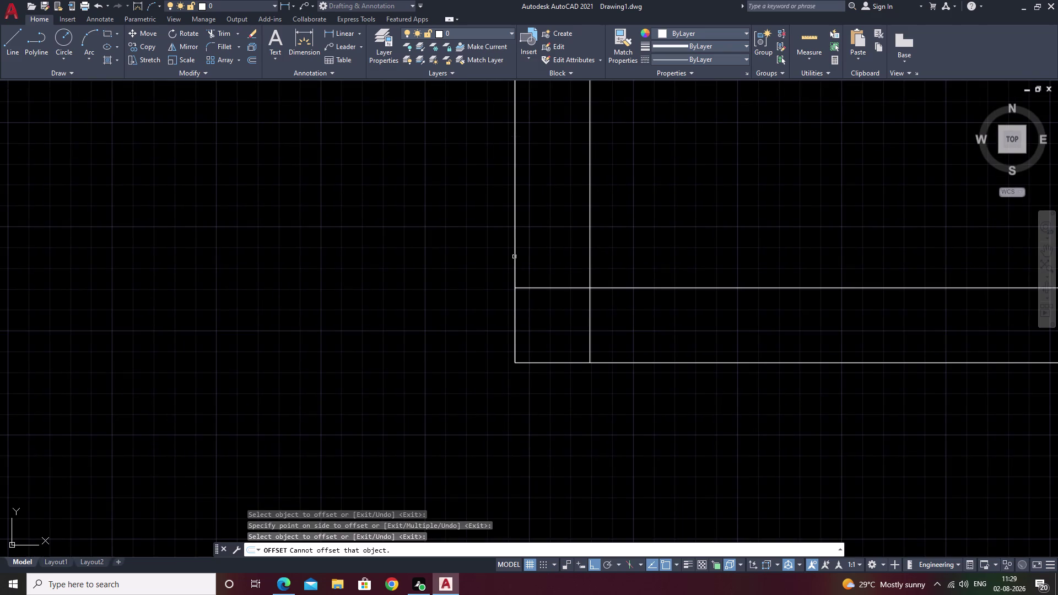
drag(544, 245, 560, 323)
drag(551, 248, 564, 326)
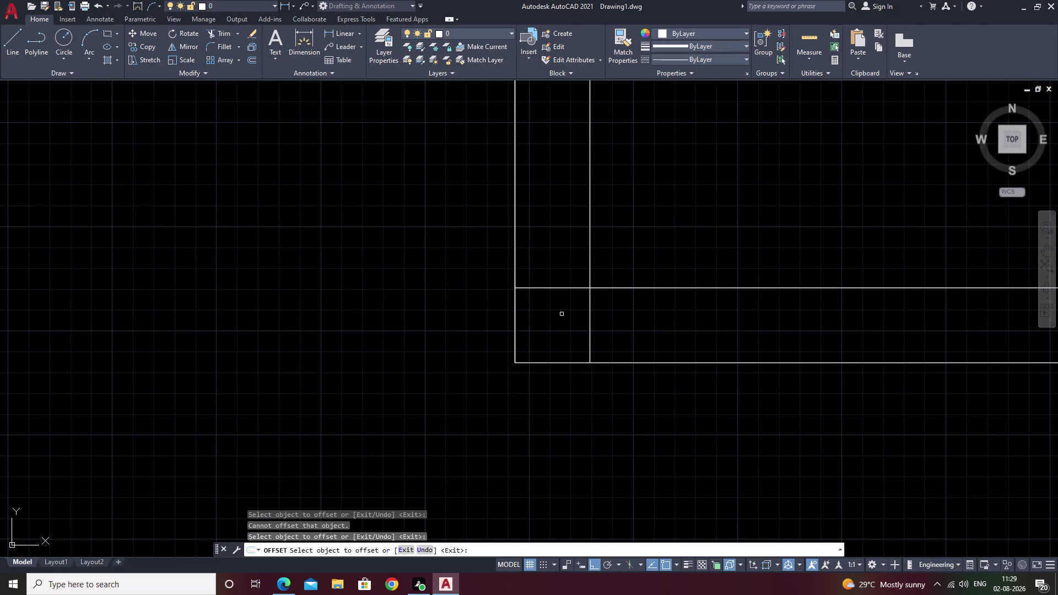
Trim the overhanging wall line ends at the compound wall corner with fence drags.
key(Escape)
text(tr)
key(space)
drag(558, 250, 656, 348)
scroll(down, 3)
middle_drag(810, 364, 153, 438)
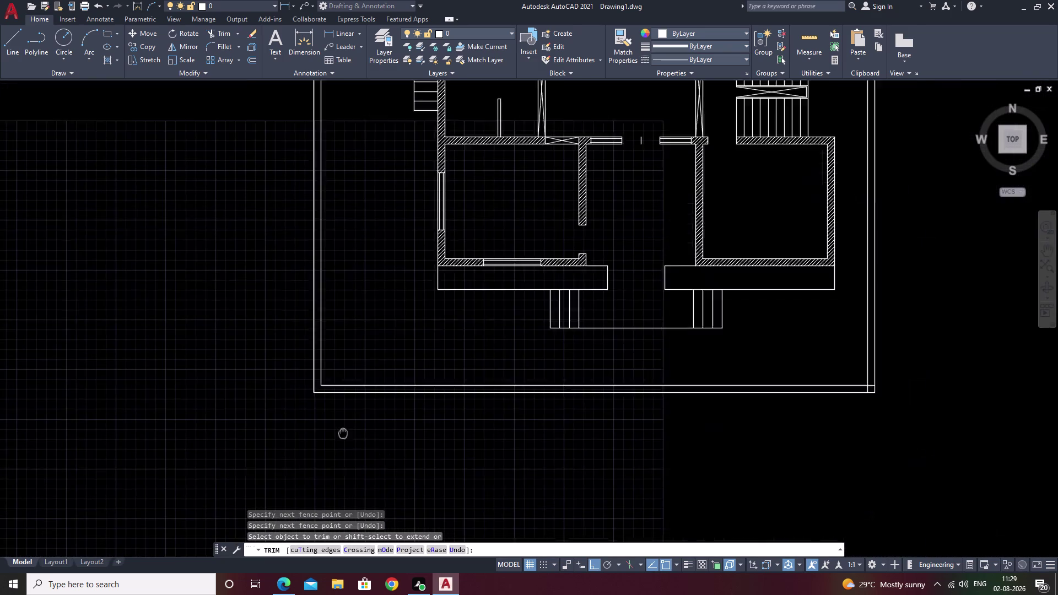
scroll(up, 3)
scroll(up, 3)
drag(616, 378, 614, 384)
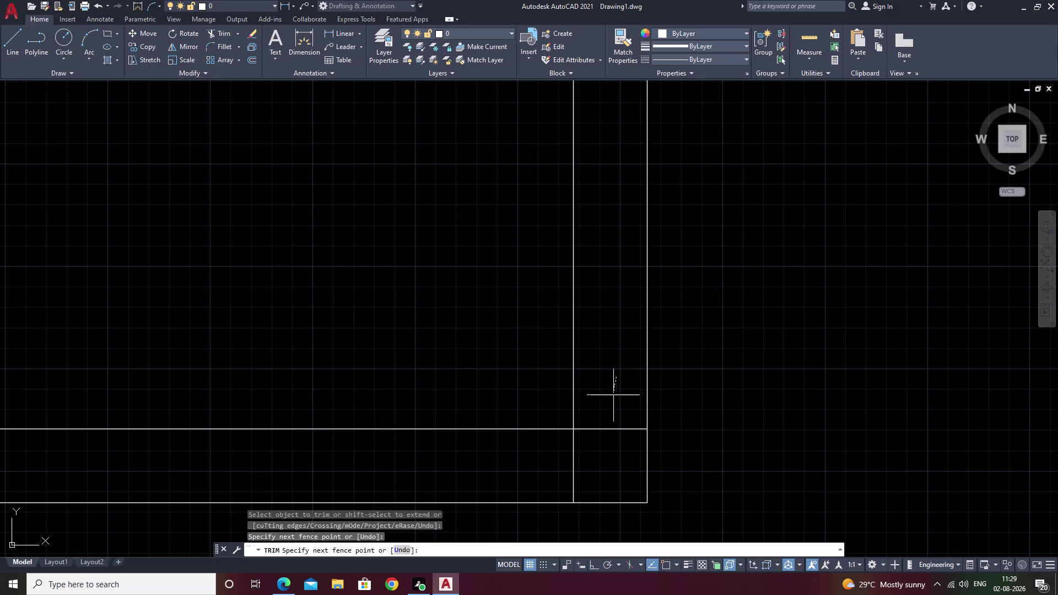
drag(615, 384, 613, 439)
drag(598, 470, 512, 482)
Pan along the boundary wall to the next corner of the double lines.
scroll(down, 3)
middle_drag(760, 455, 1057, 412)
middle_drag(425, 456, 763, 403)
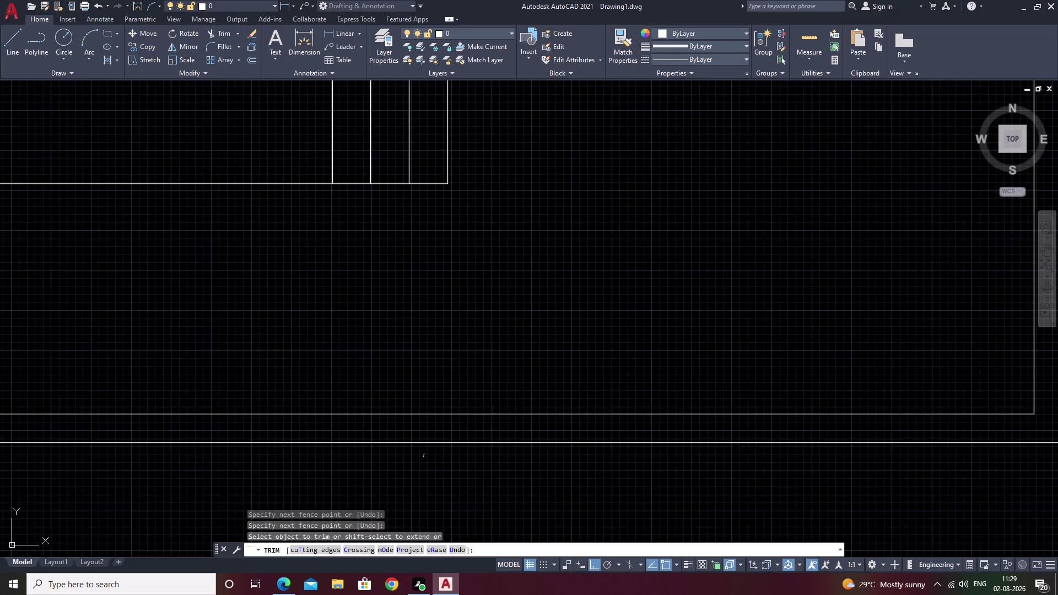
middle_drag(763, 403, 908, 389)
middle_drag(496, 414, 912, 413)
middle_drag(380, 412, 996, 420)
middle_drag(451, 404, 750, 413)
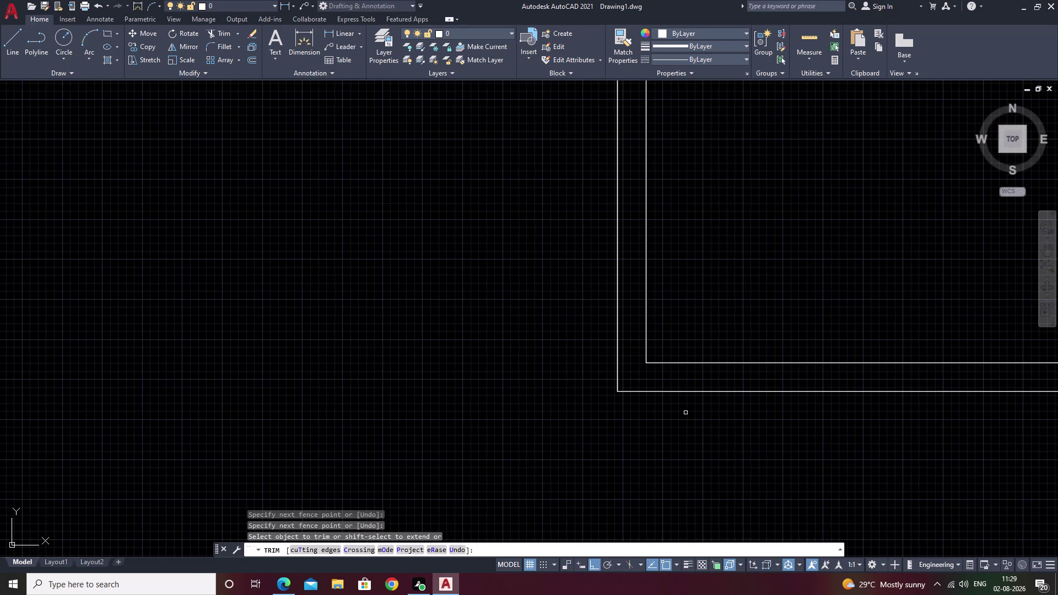
key(Escape)
middle_drag(486, 450, 575, 461)
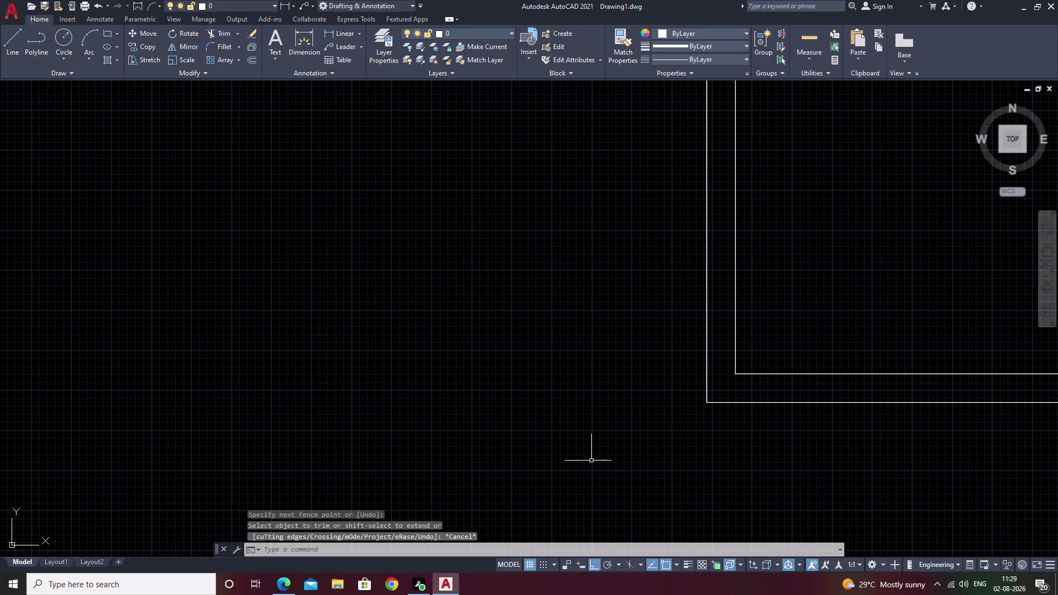
scroll(up, 3)
Extend the short vertical wall line at the corner to the boundary.
text(e)
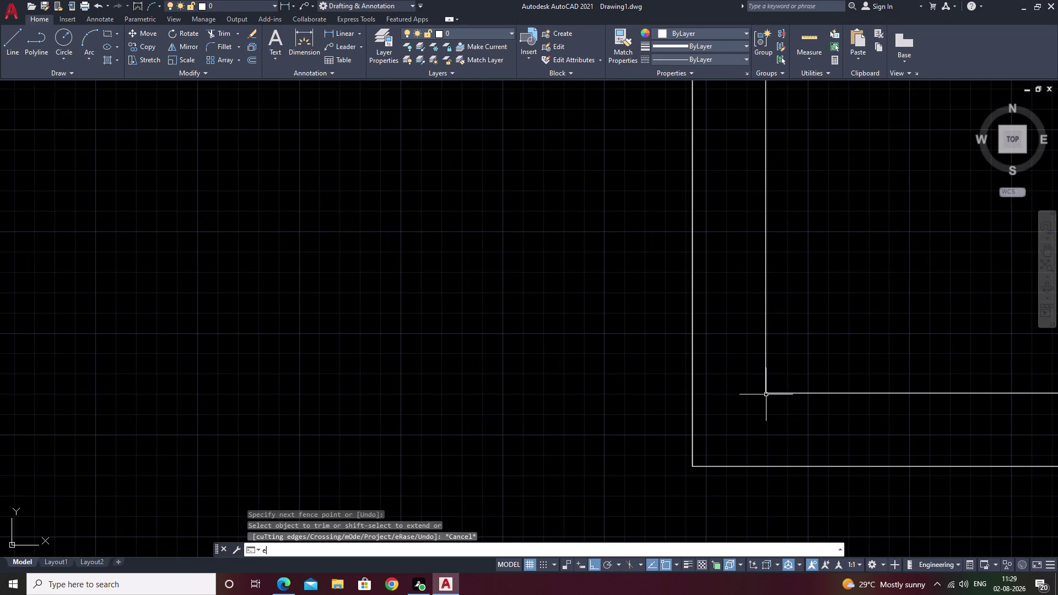
text(x)
key(space)
click(768, 376)
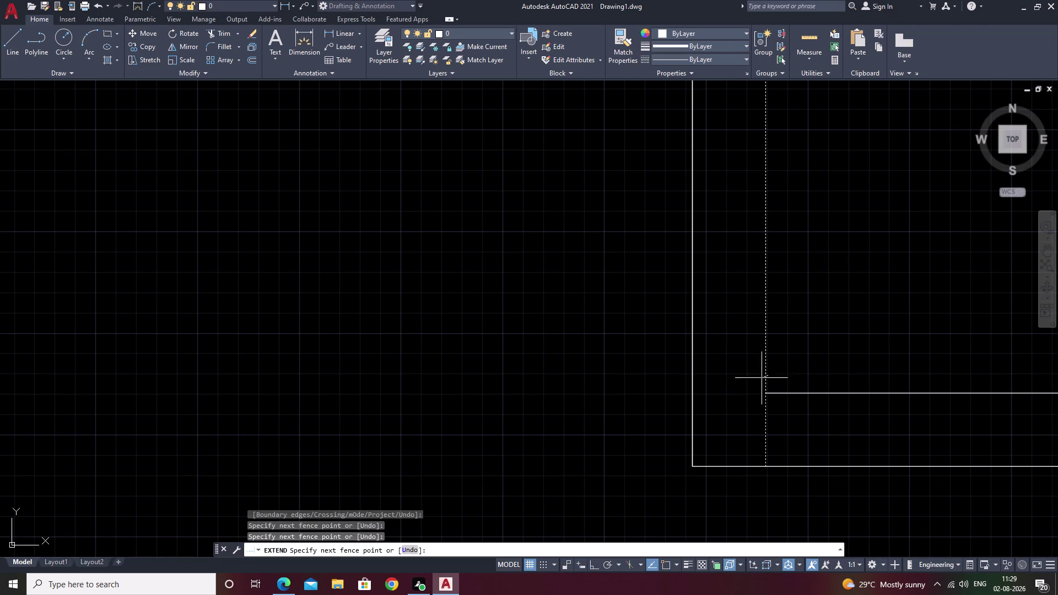
click(765, 376)
scroll(down, 3)
middle_drag(810, 377, 638, 409)
key(Escape)
text(o)
key(space)
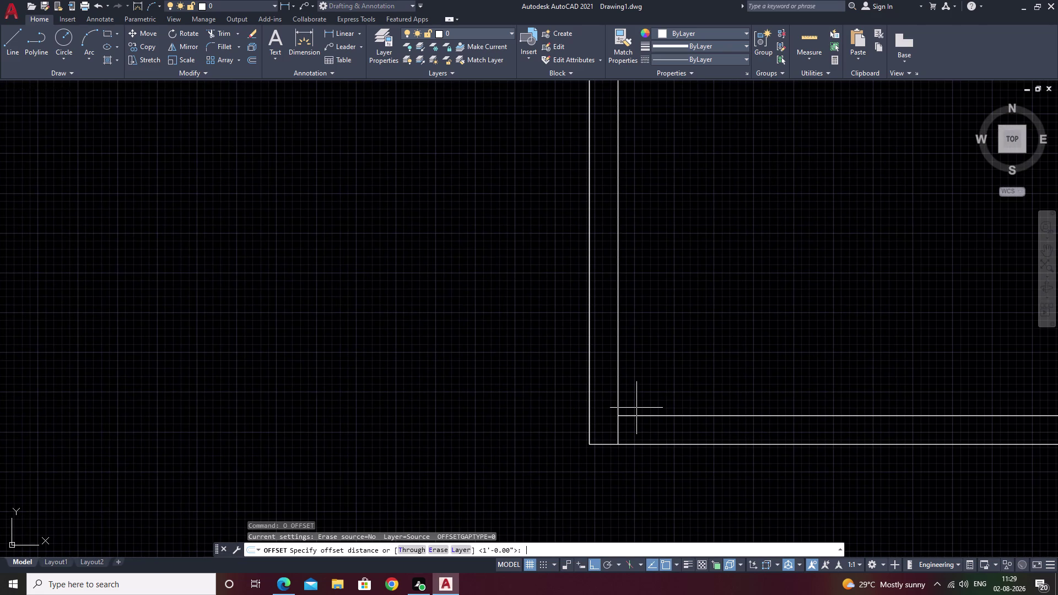
Offset the inner compound wall line 6 inward and trim its ends at the corner.
text(6)
key(space)
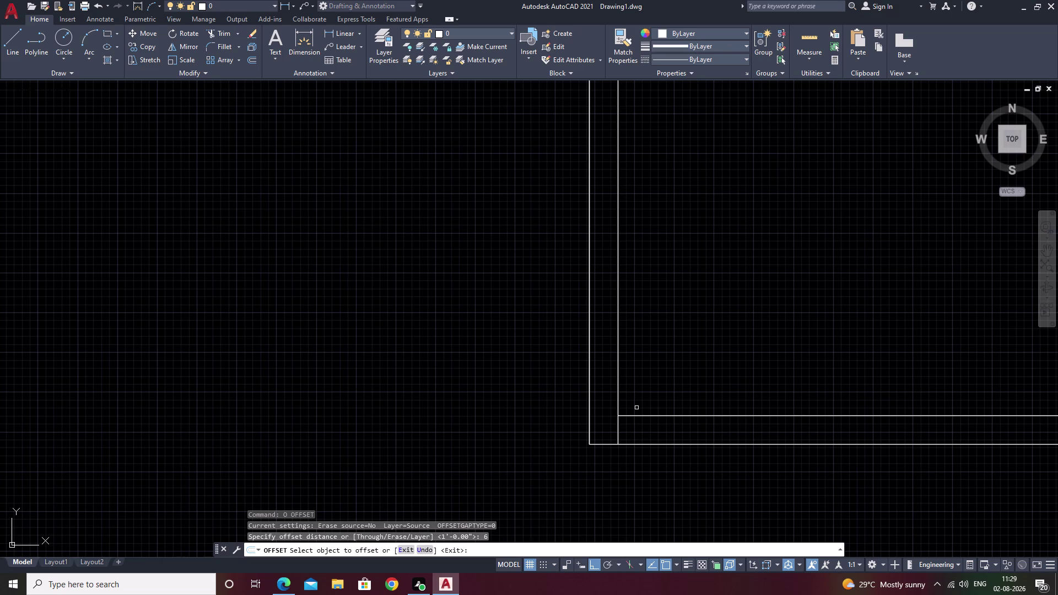
click(618, 431)
click(687, 391)
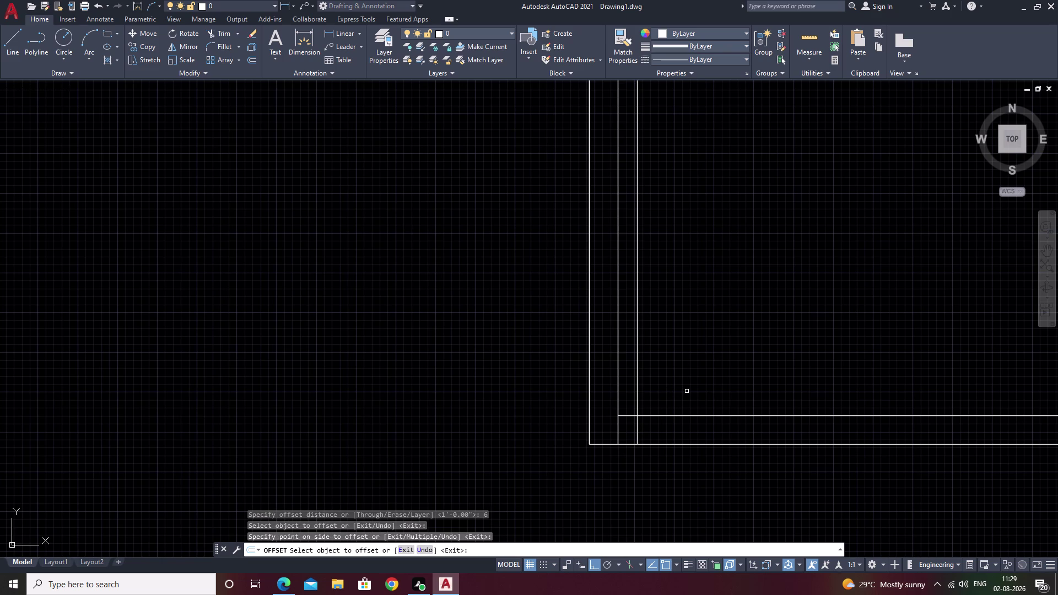
key(Escape)
text(tr)
key(space)
drag(675, 362, 619, 395)
scroll(down, 3)
middle_drag(691, 369, 568, 450)
scroll(down, 3)
middle_drag(595, 353, 592, 319)
key(Escape)
Pan to the boundary wall's lower-left corner and cancel a trim without changes.
scroll(up, 3)
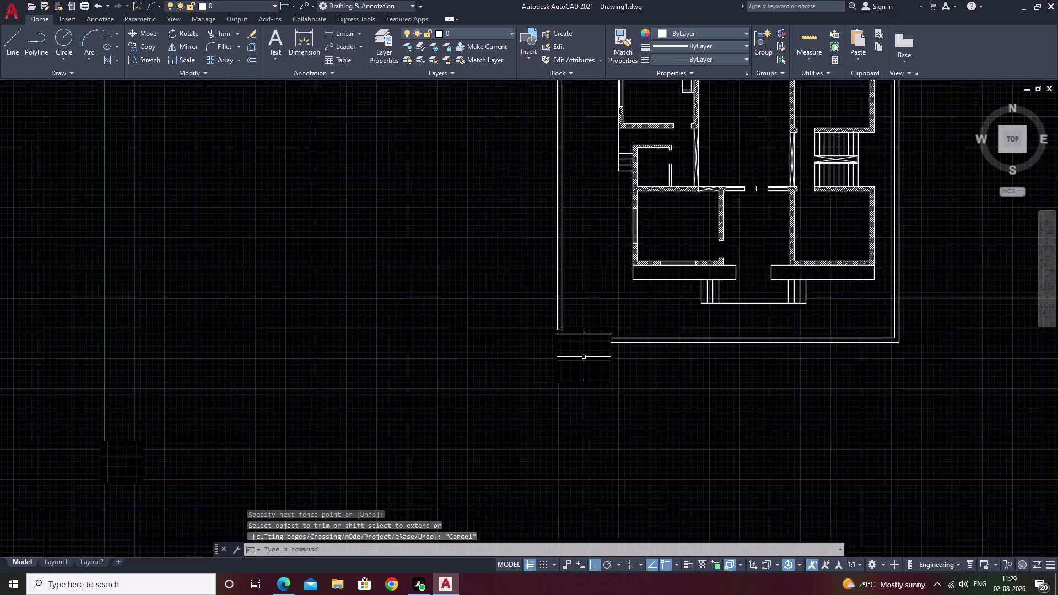
scroll(up, 3)
middle_drag(561, 367, 487, 463)
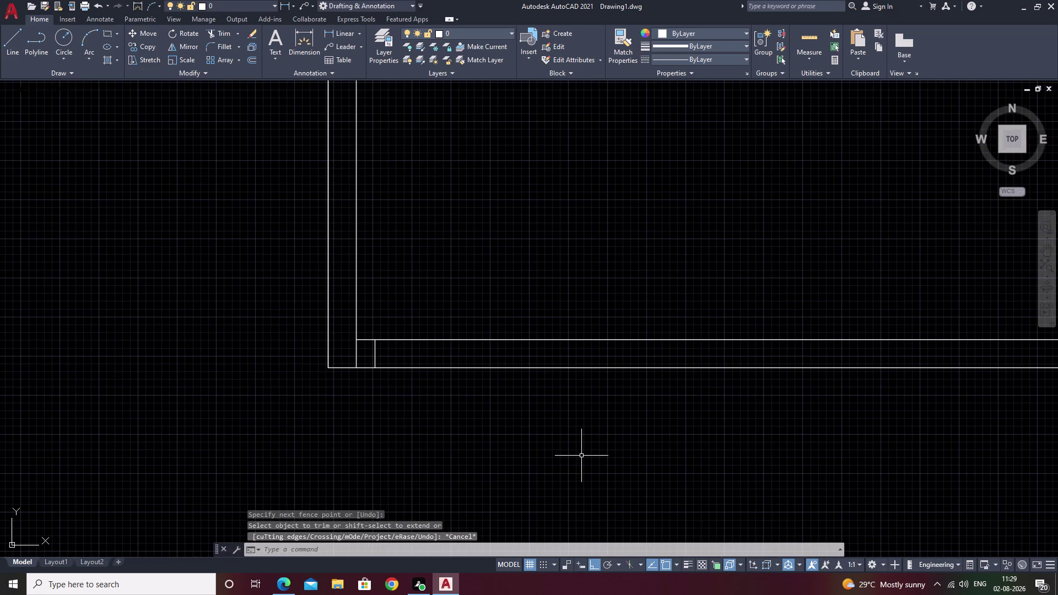
middle_drag(651, 508, 792, 573)
text(t)
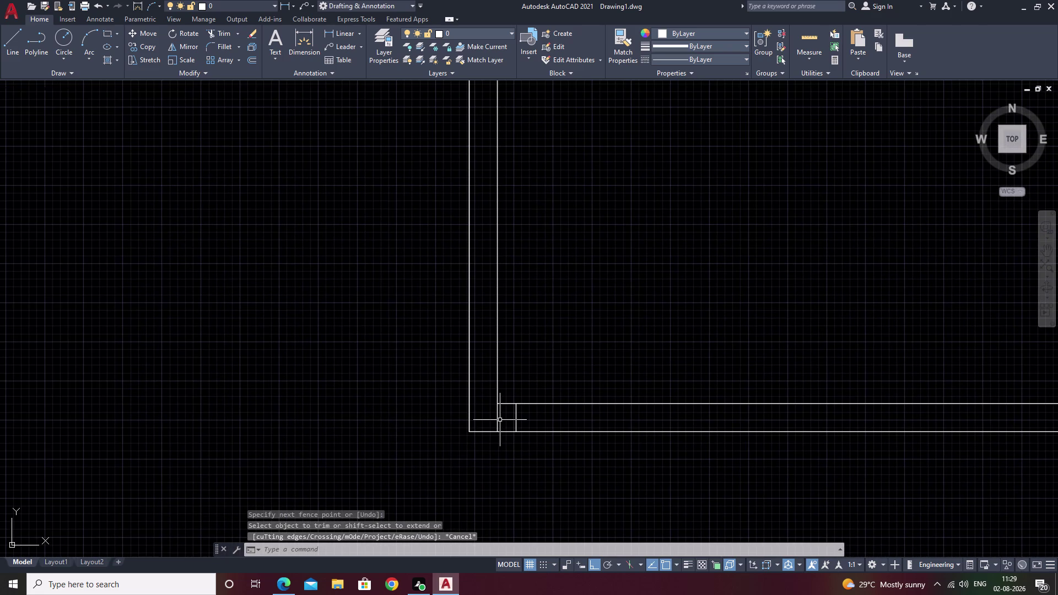
text(r)
key(space)
scroll(up, 3)
drag(502, 418, 431, 423)
scroll(down, 3)
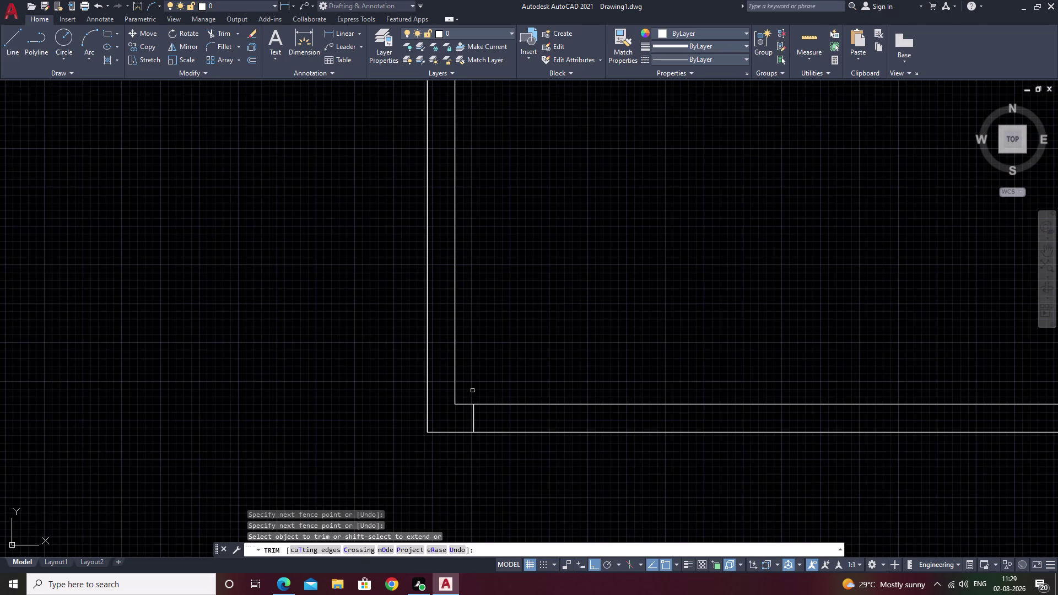
middle_drag(544, 334, 661, 393)
key(Escape)
middle_drag(700, 494, 528, 502)
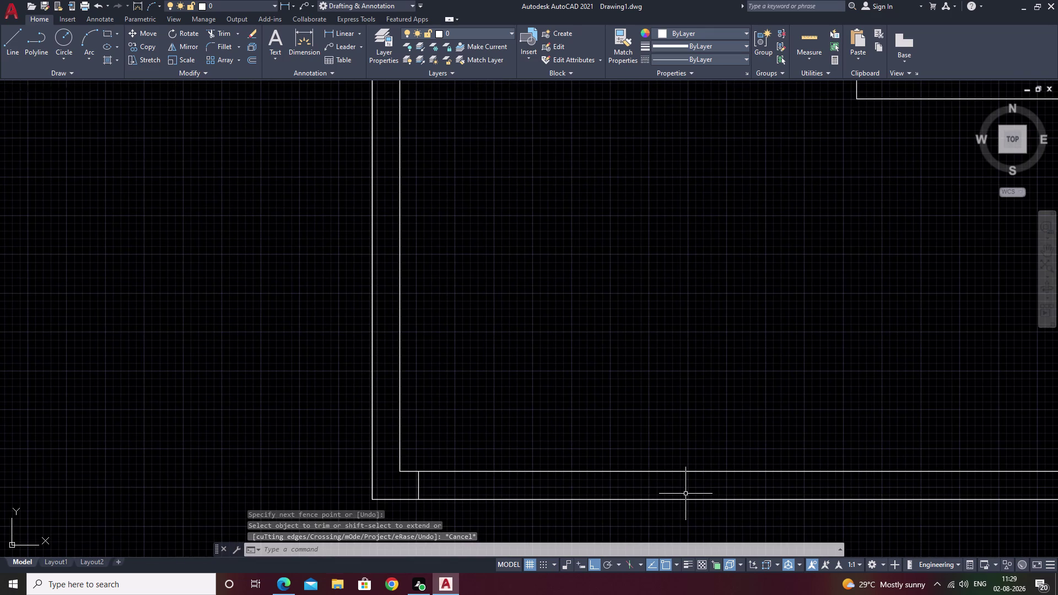
Start a new offset and zoom out to show the whole floor plan.
text(o)
key(space)
scroll(down, 3)
middle_drag(793, 350, 234, 531)
scroll(down, 3)
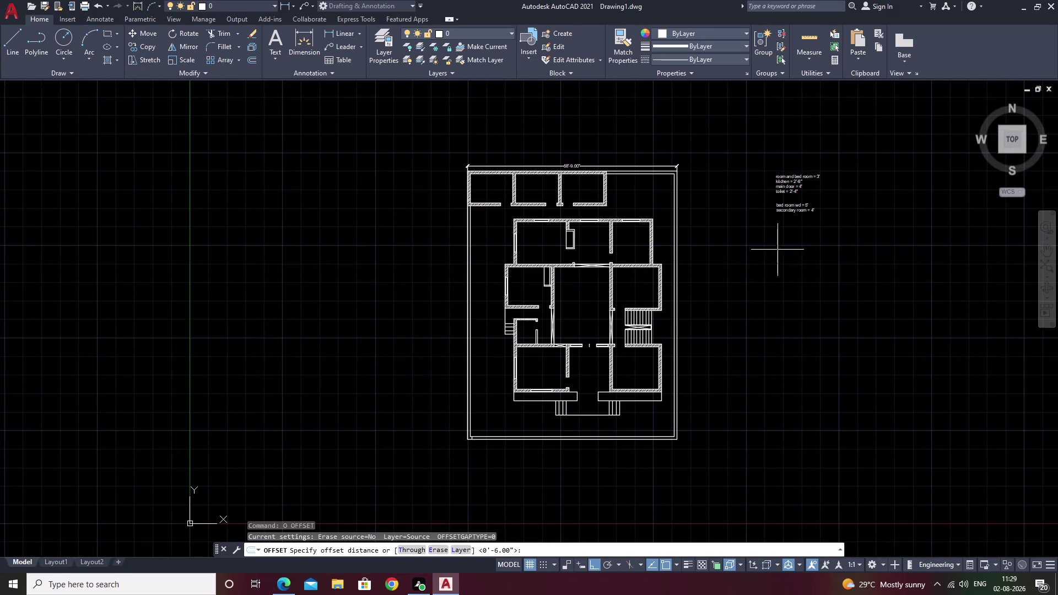
Offset the short cross line near the bottom-left wall corner 6' to the right.
scroll(up, 3)
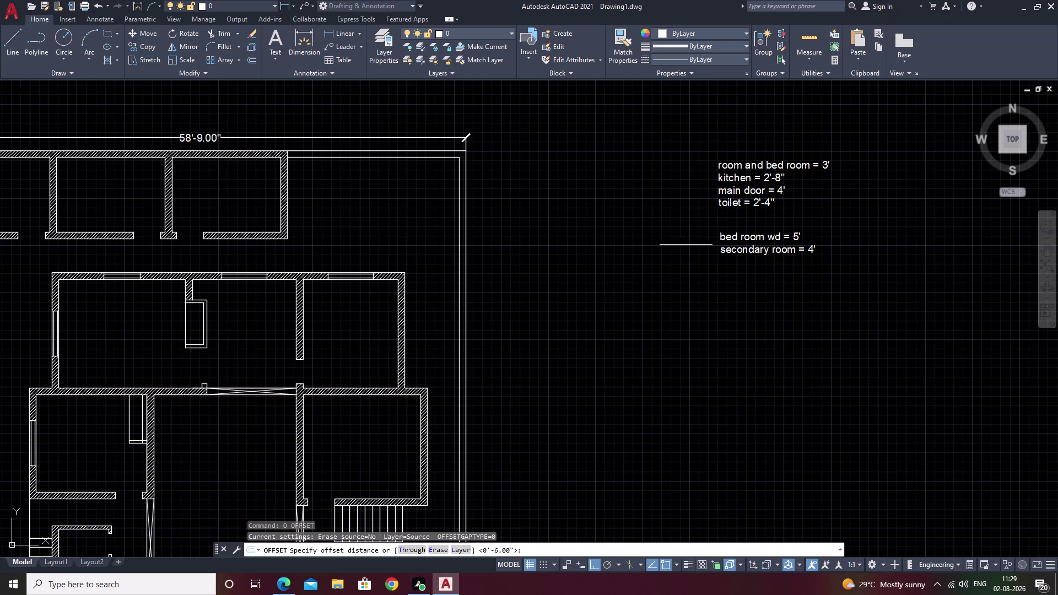
middle_drag(668, 257, 870, 264)
middle_drag(739, 333, 844, 220)
middle_drag(742, 334, 906, 214)
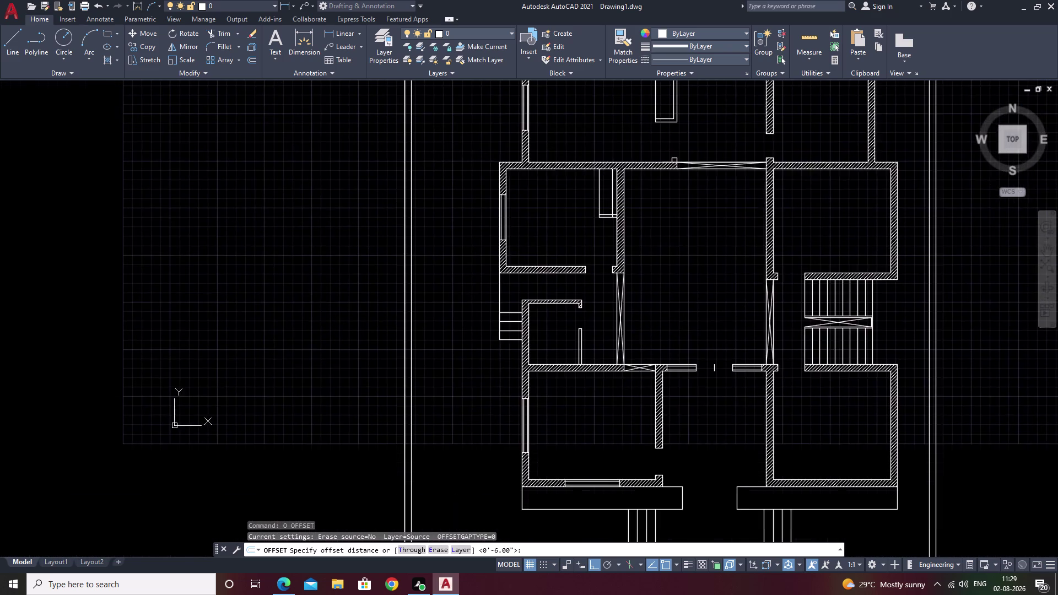
middle_drag(657, 408, 829, 206)
scroll(up, 3)
middle_drag(744, 367, 802, 274)
scroll(up, 3)
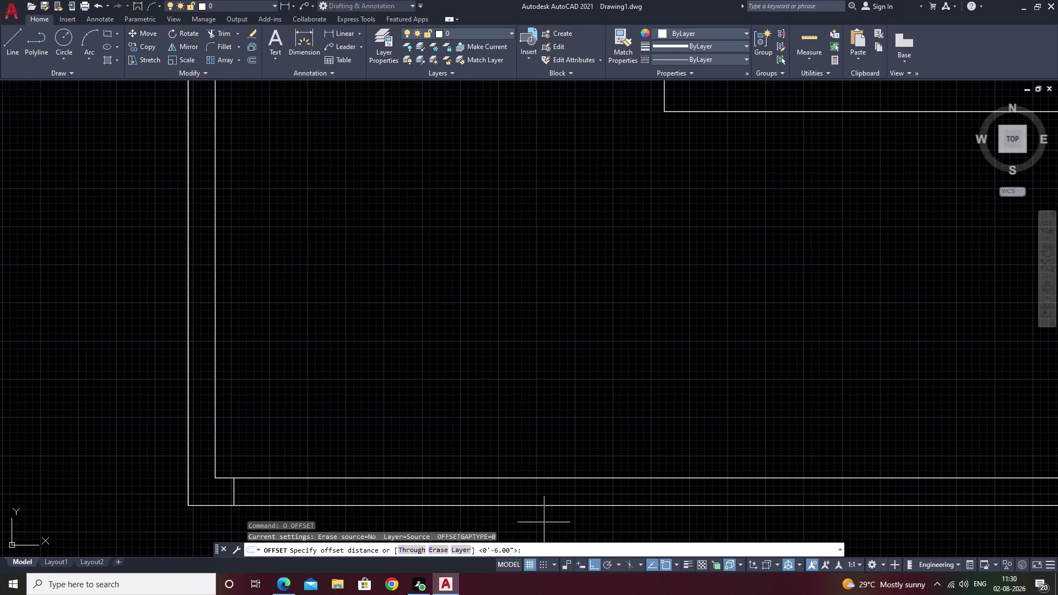
middle_drag(542, 522, 718, 457)
key(6)
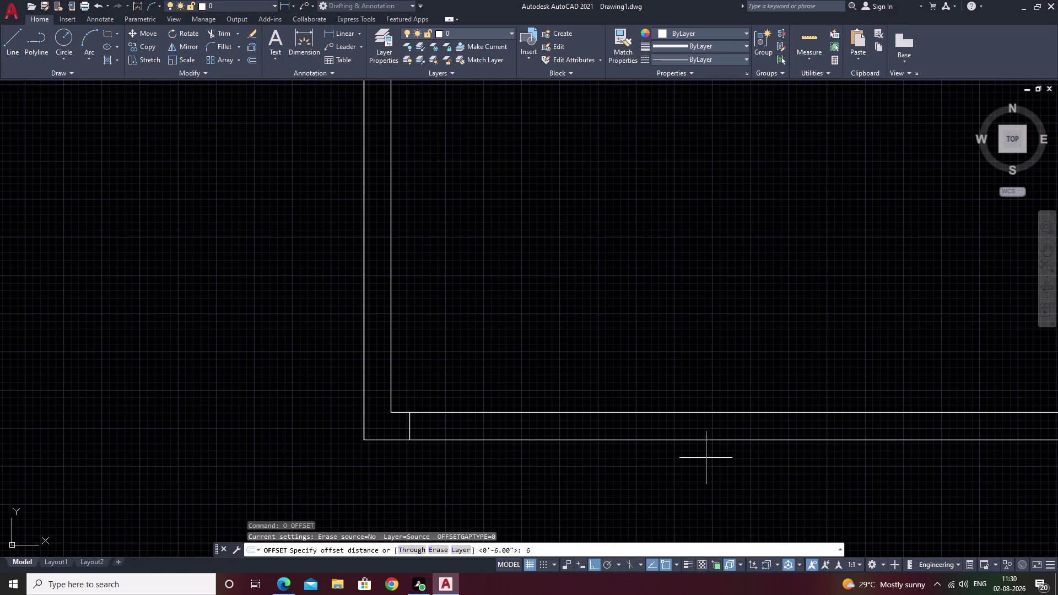
text(')
key(space)
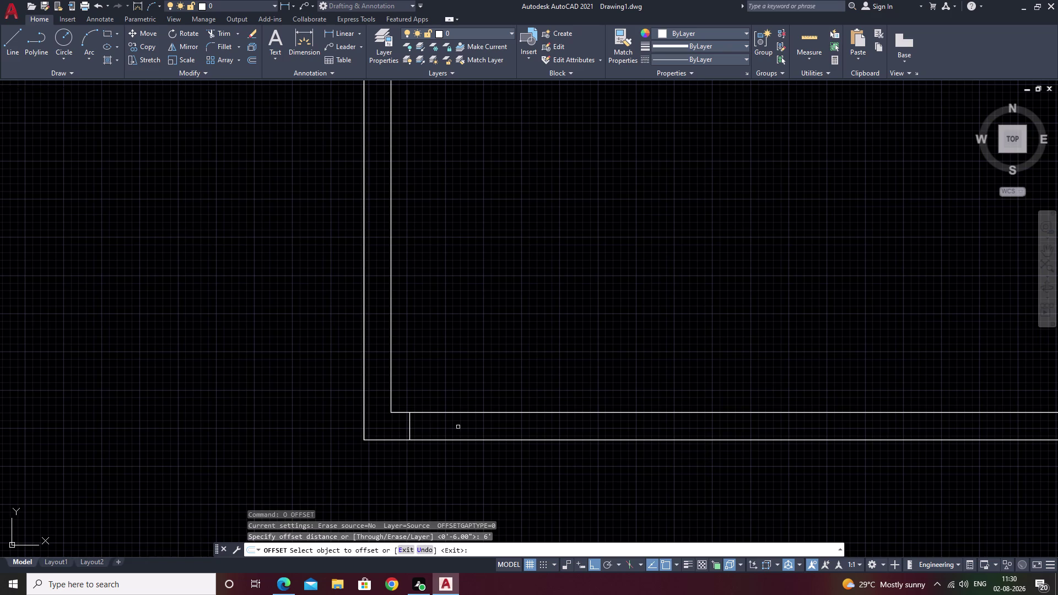
click(409, 426)
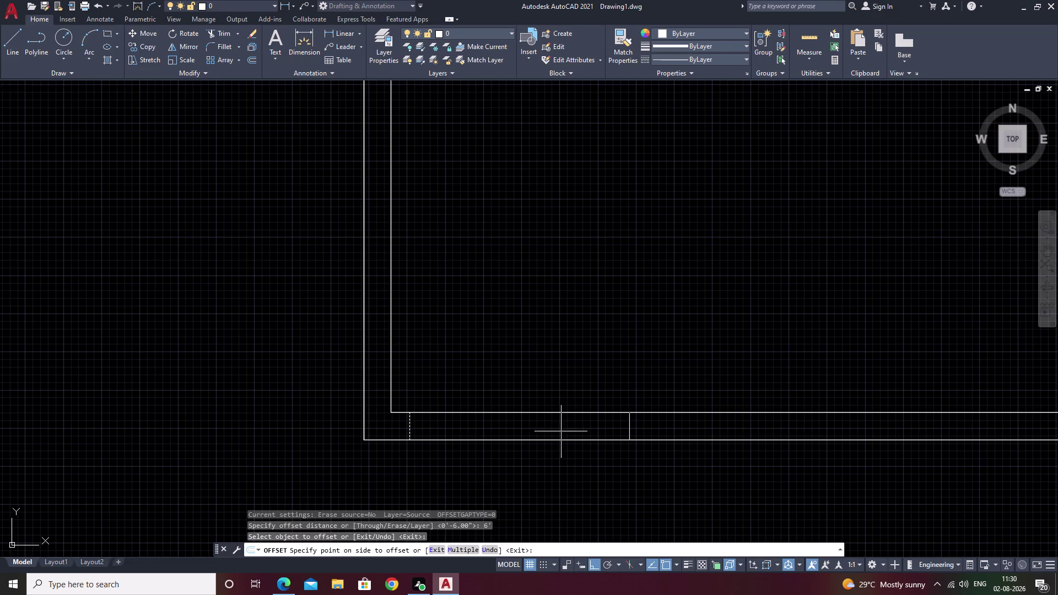
double_click(561, 432)
key(Escape)
Offset the same cross line 3' to the right to mark the opening's middle.
key(space)
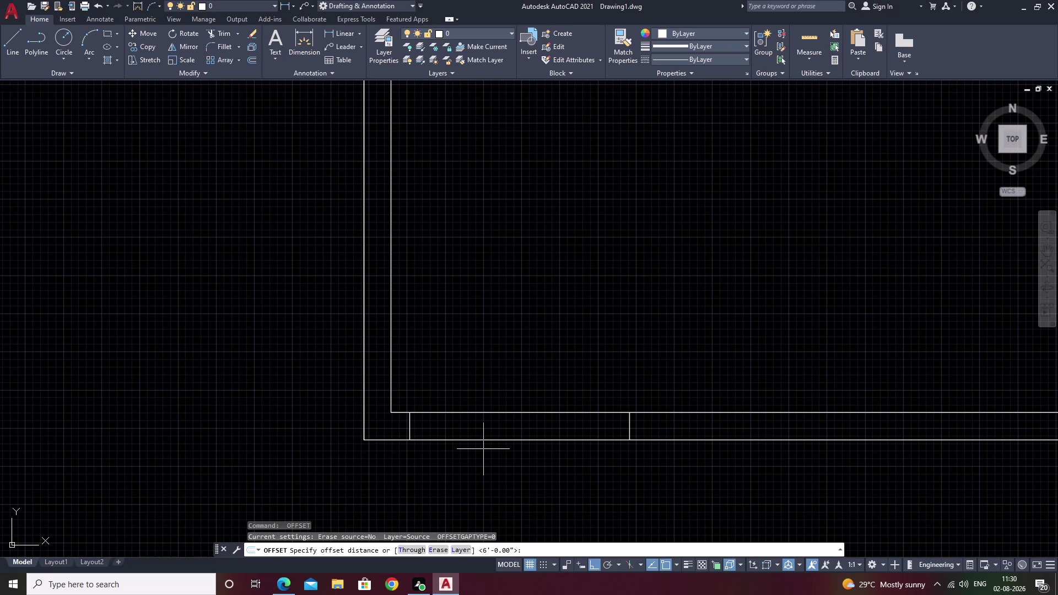
text(3')
key(space)
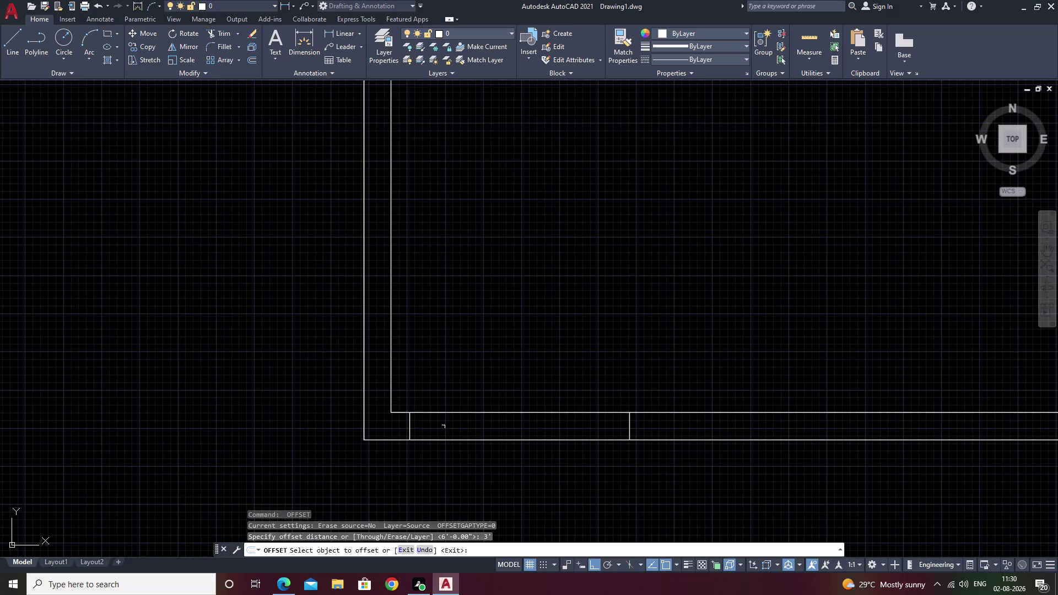
click(410, 425)
click(495, 424)
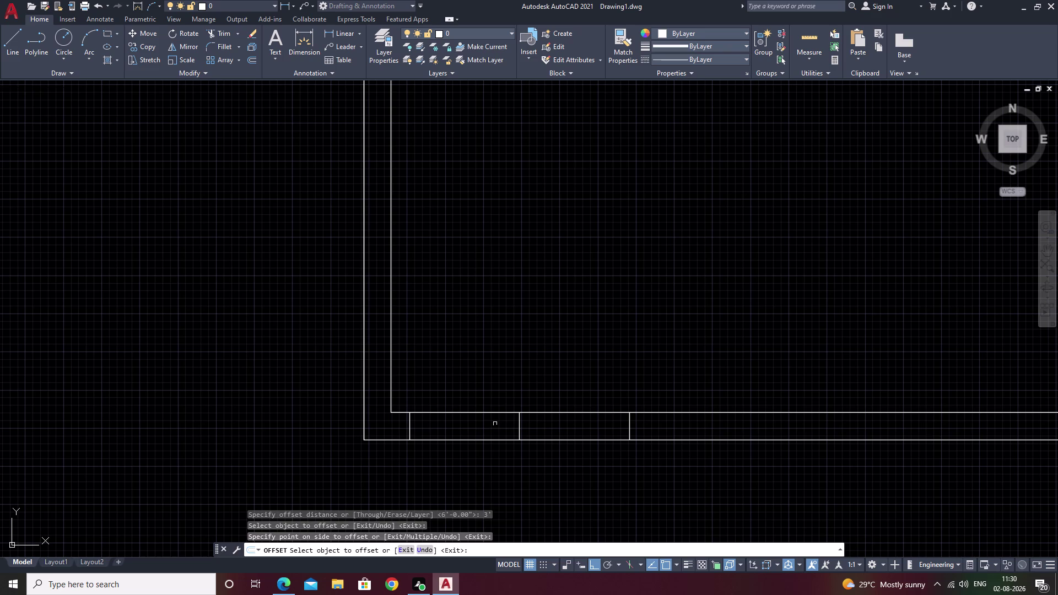
key(Escape)
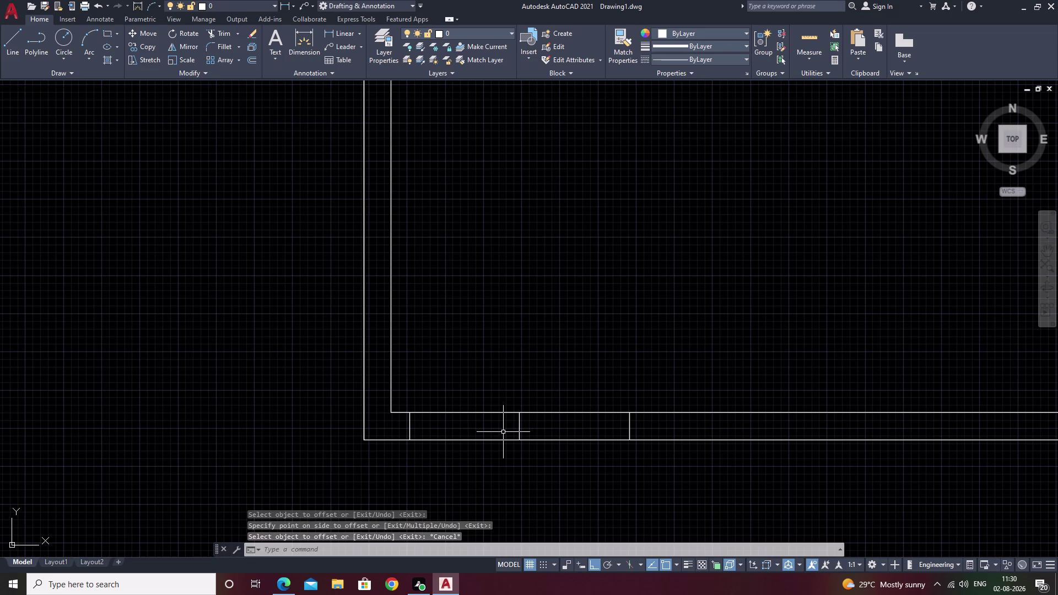
Pan along the bottom boundary wall, cancel a restarted offset, and return to the corner.
middle_drag(669, 467, 515, 477)
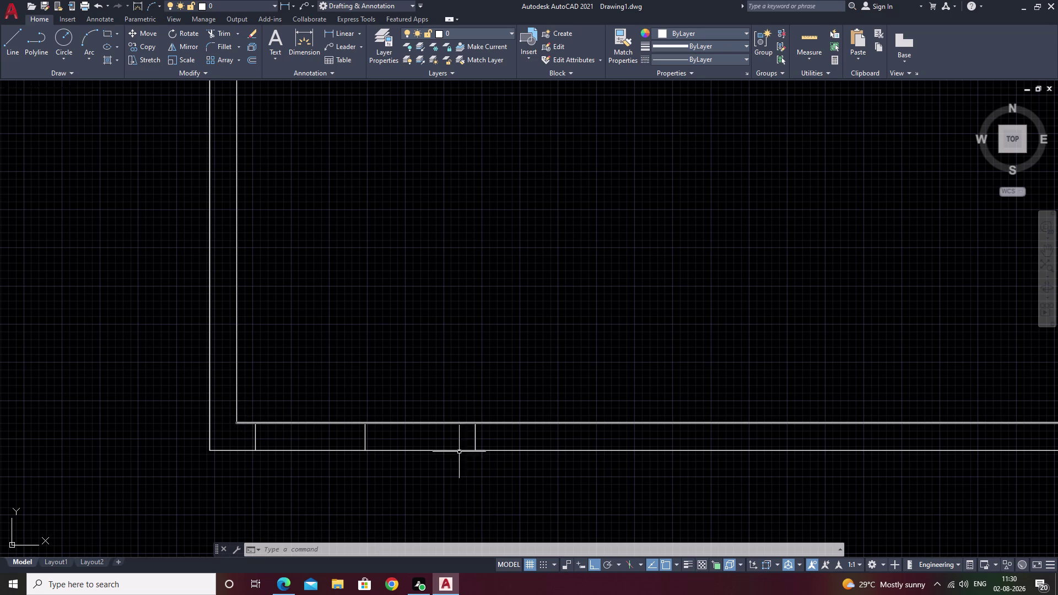
scroll(down, 3)
middle_drag(647, 477, 425, 474)
middle_drag(714, 483, 627, 486)
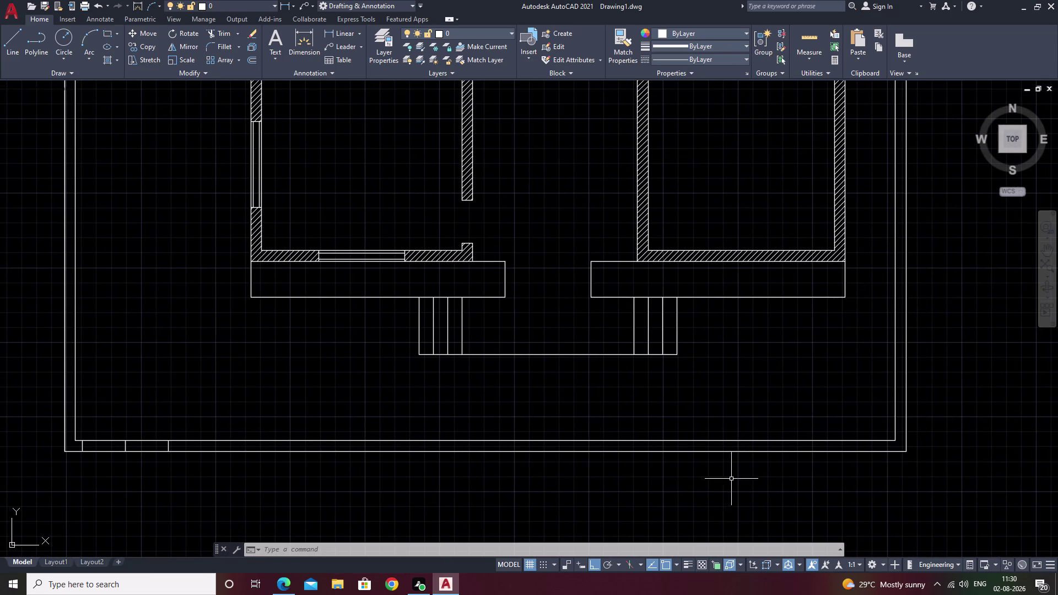
key(Escape)
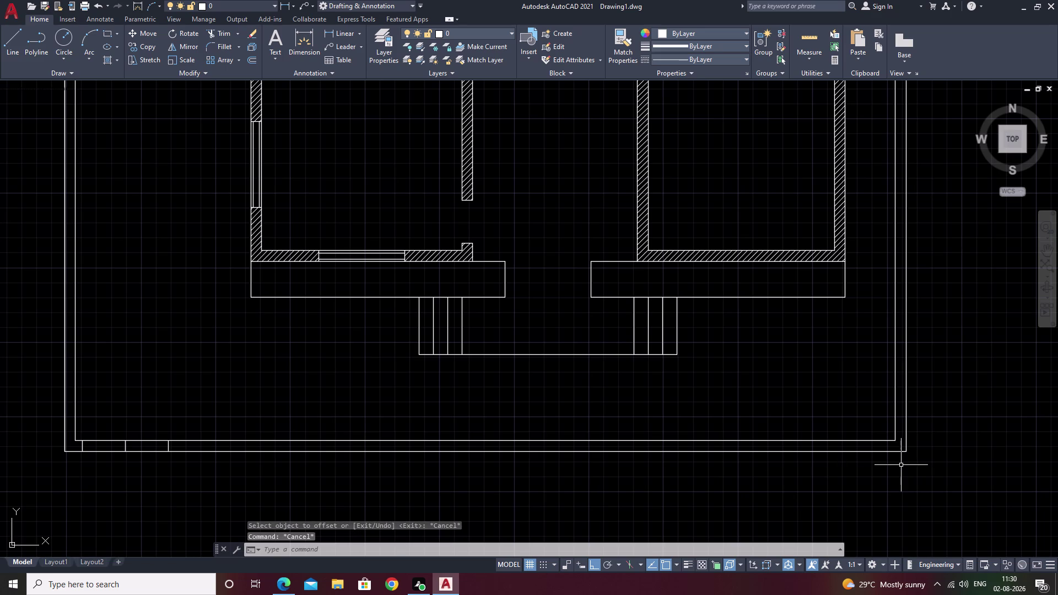
text(o)
key(space)
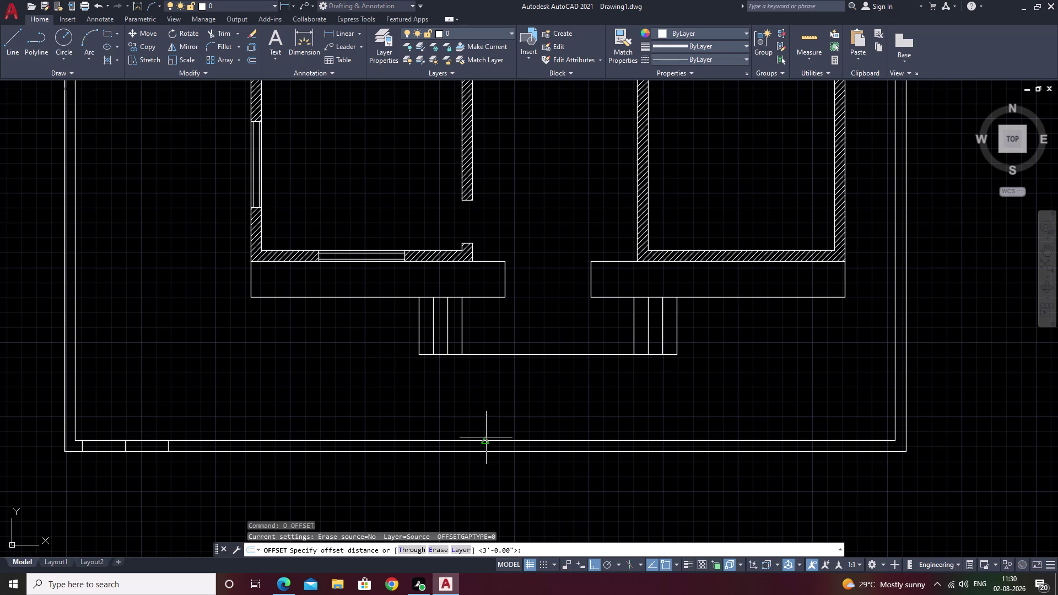
key(Escape)
middle_drag(138, 450, 376, 427)
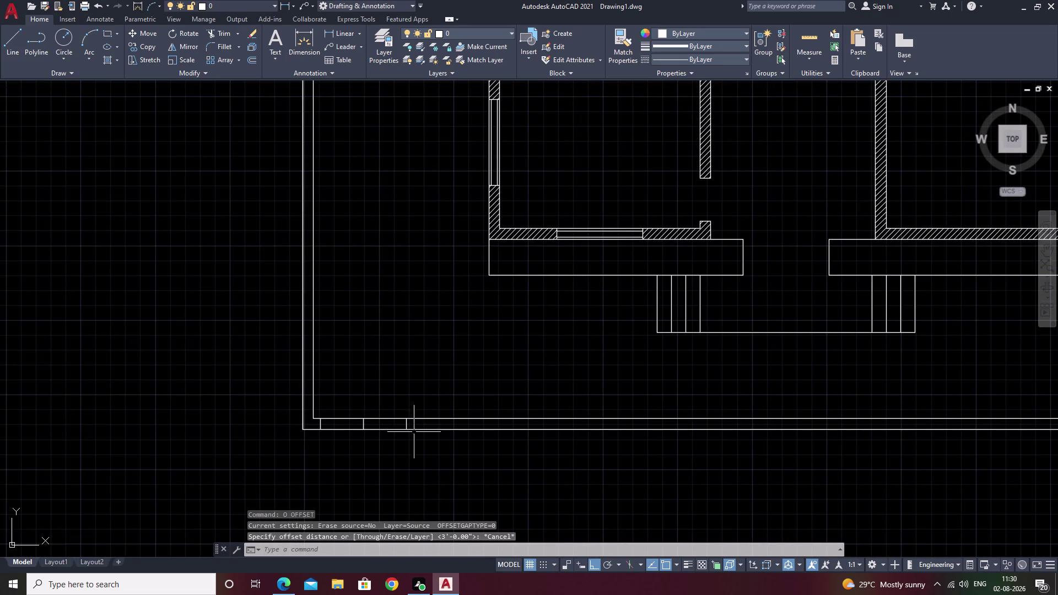
scroll(up, 3)
Attempt to mirror the three cross lines, then cancel and undo.
click(405, 417)
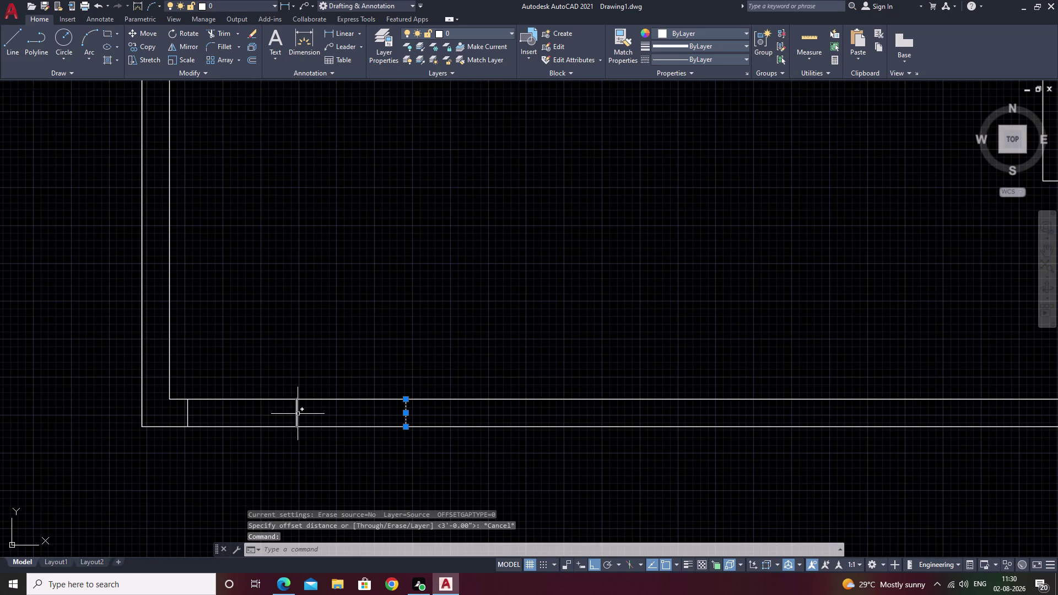
click(296, 414)
click(187, 415)
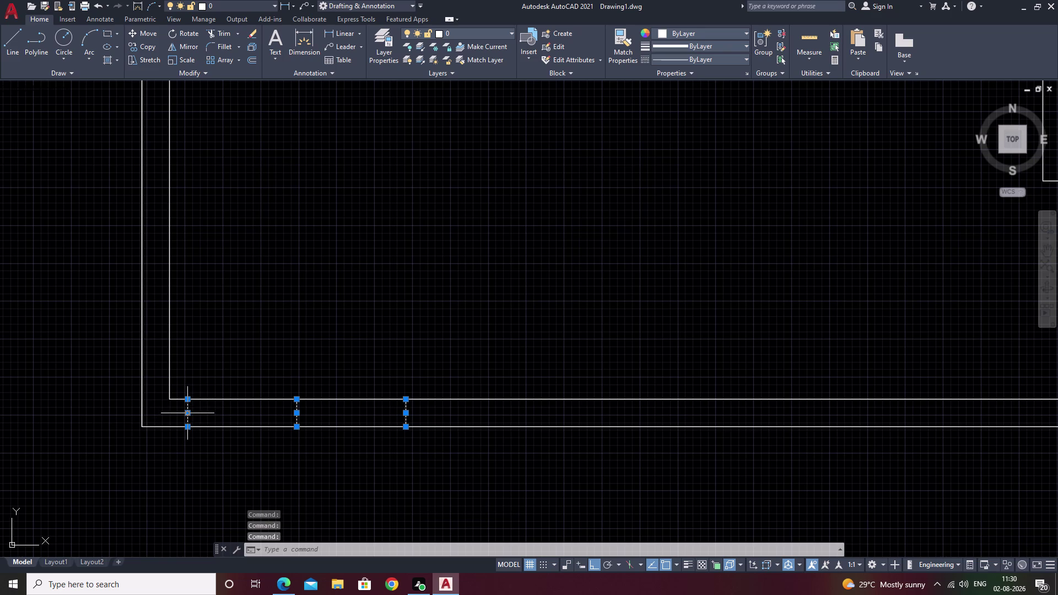
text(mi)
key(space)
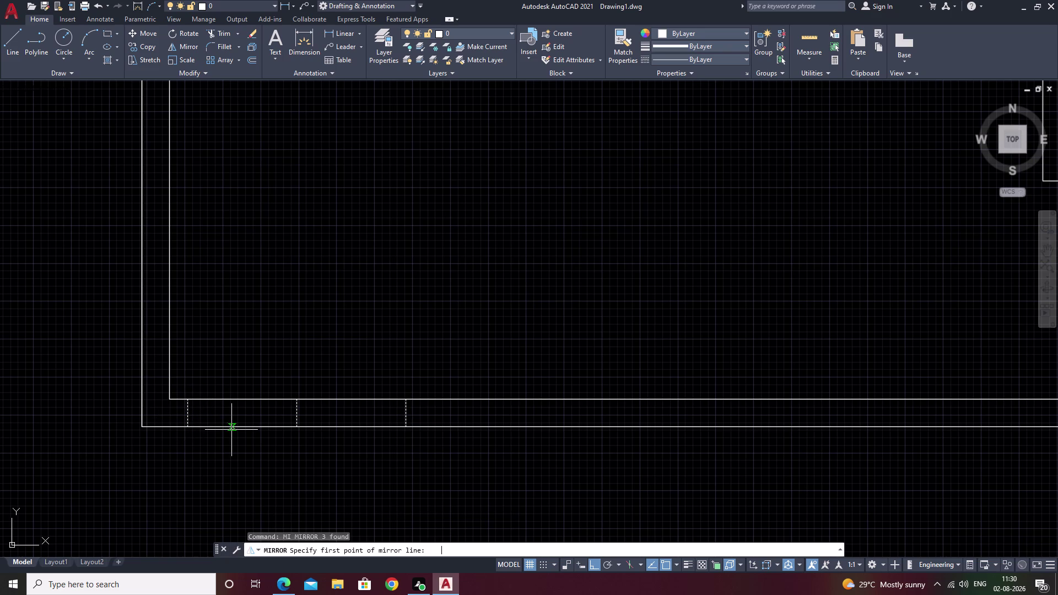
middle_drag(832, 360, 396, 356)
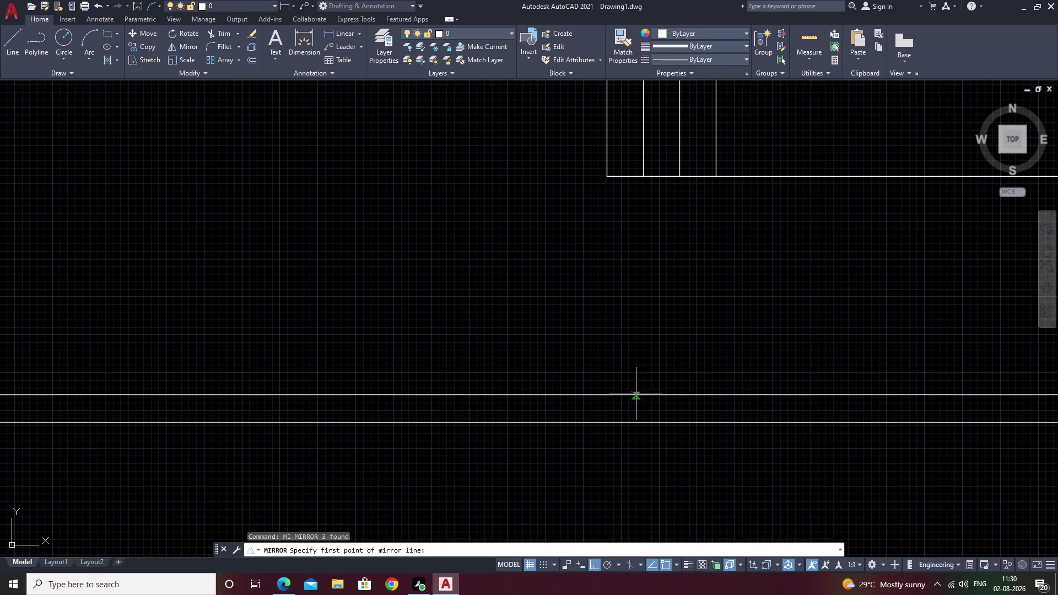
scroll(down, 3)
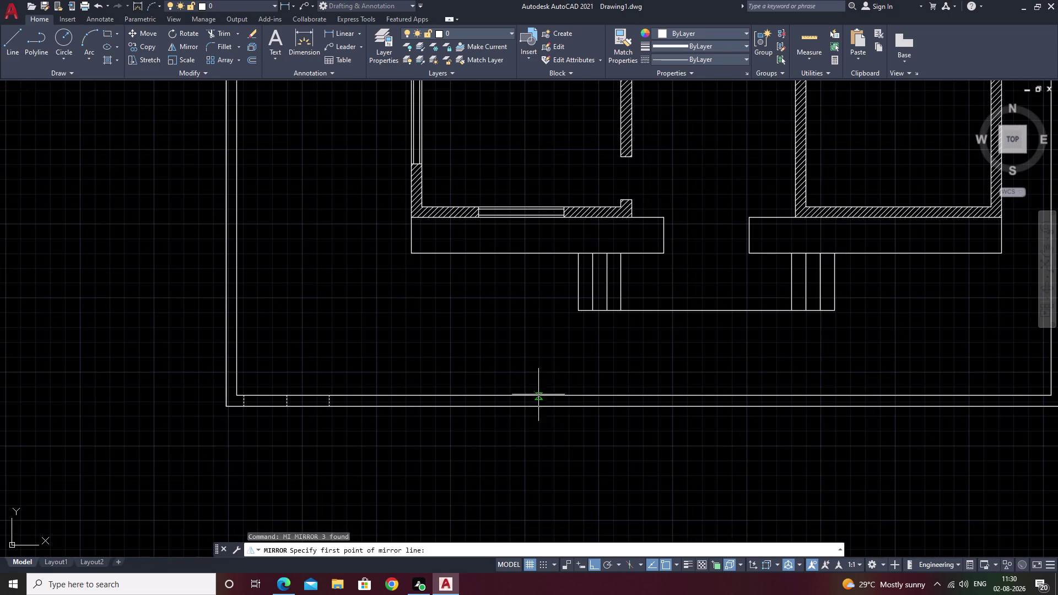
double_click(641, 396)
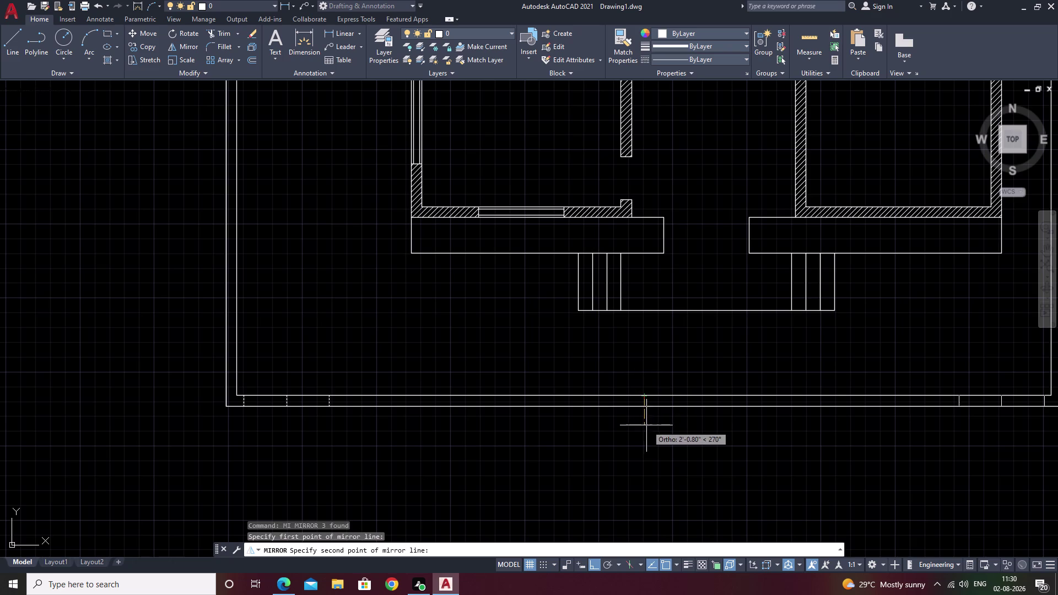
click(646, 426)
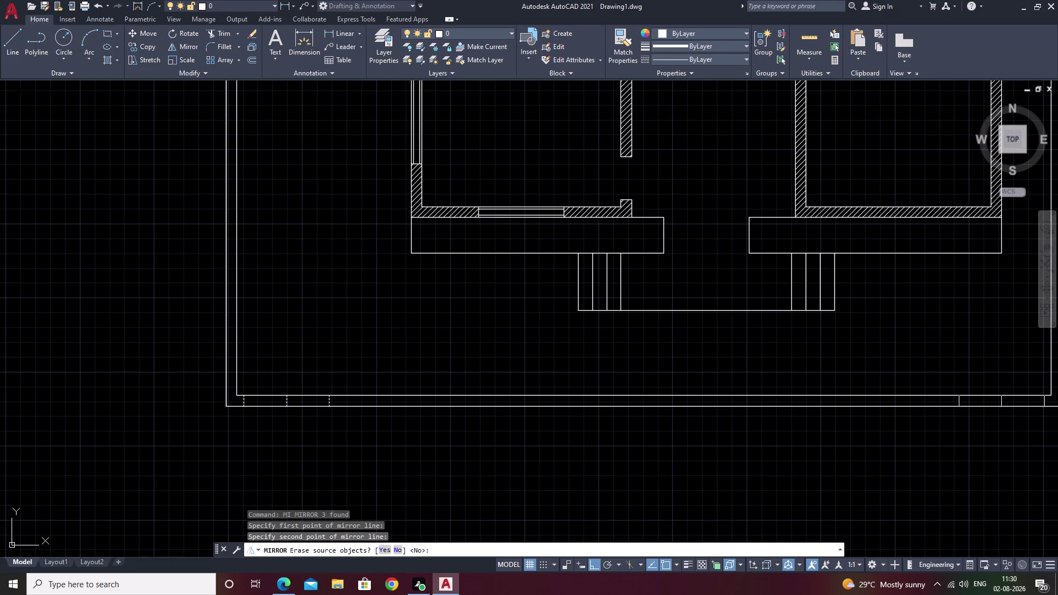
key(Escape)
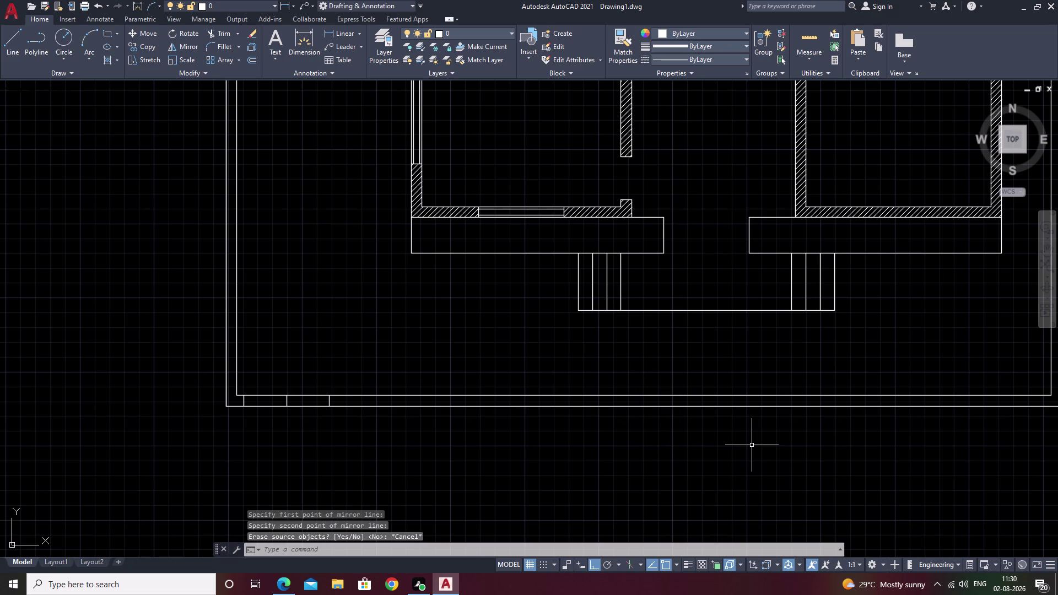
key(ctrl+z)
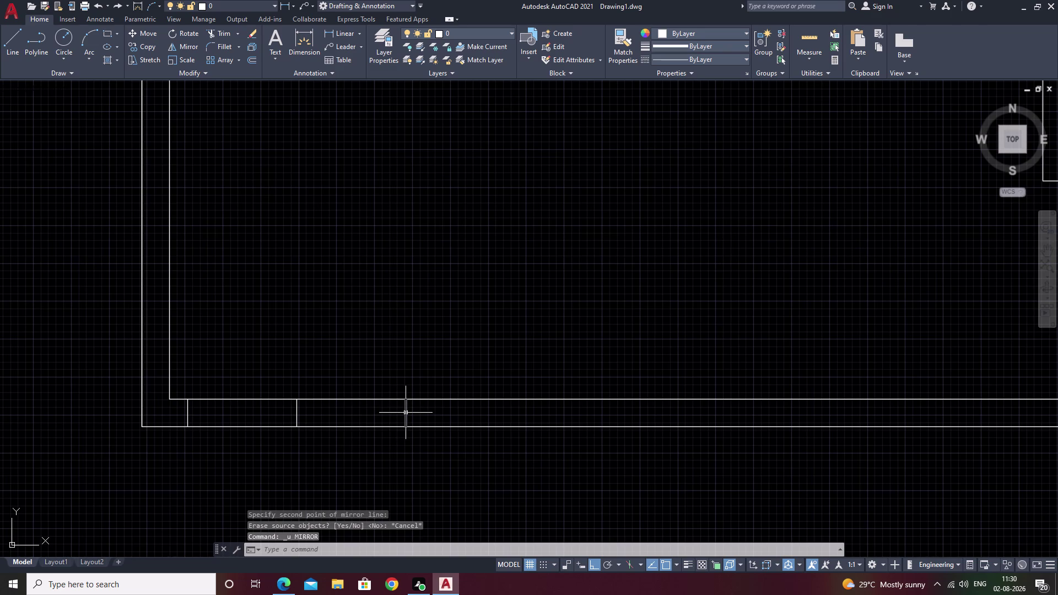
Mirror the three cross lines to the wall's right end, keeping the originals.
click(406, 412)
click(297, 415)
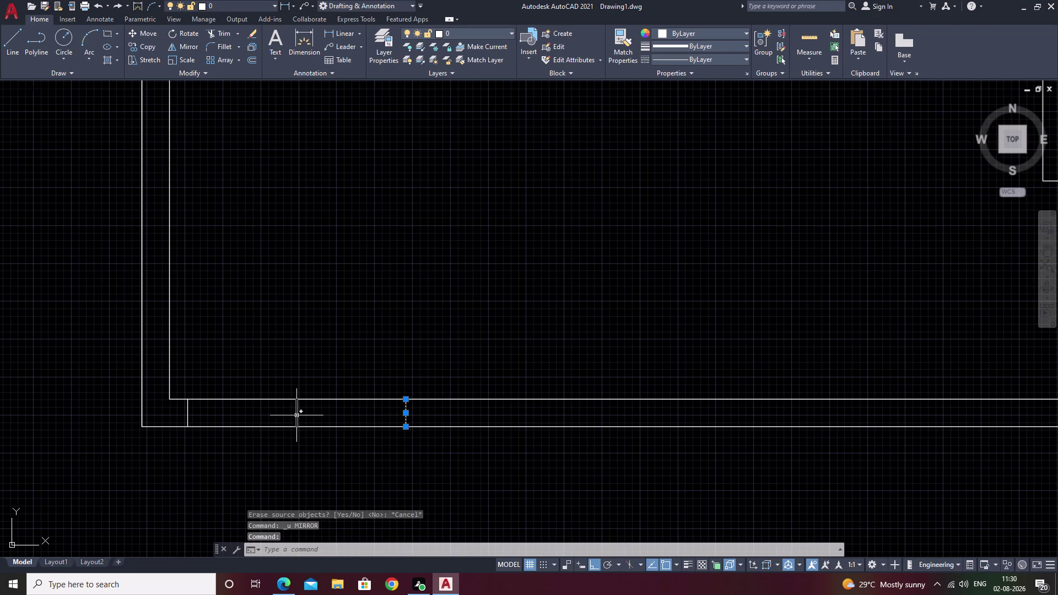
click(188, 416)
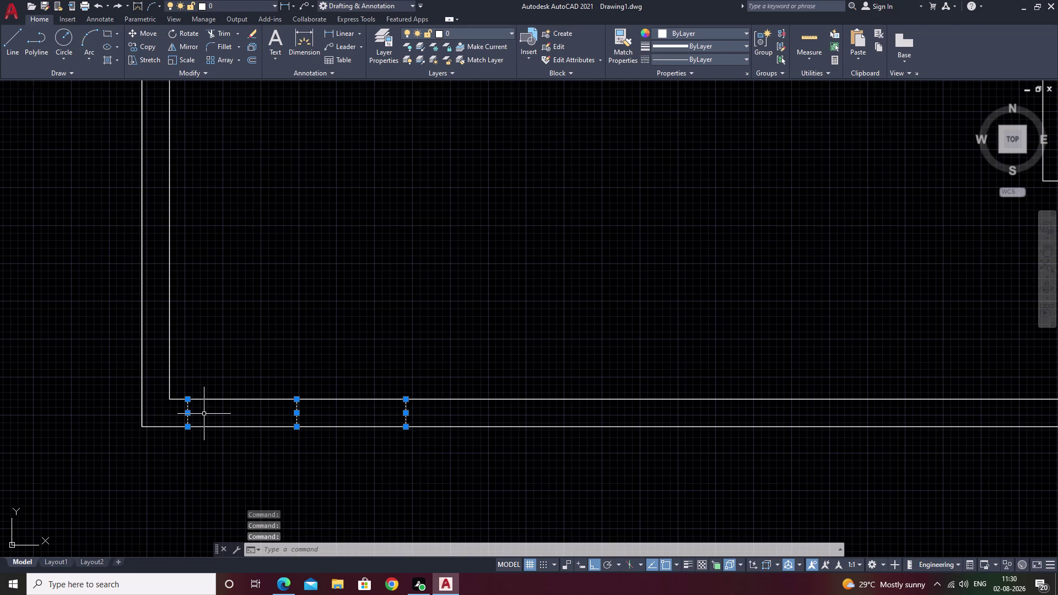
text(mi)
key(space)
middle_drag(695, 433, 222, 448)
scroll(down, 3)
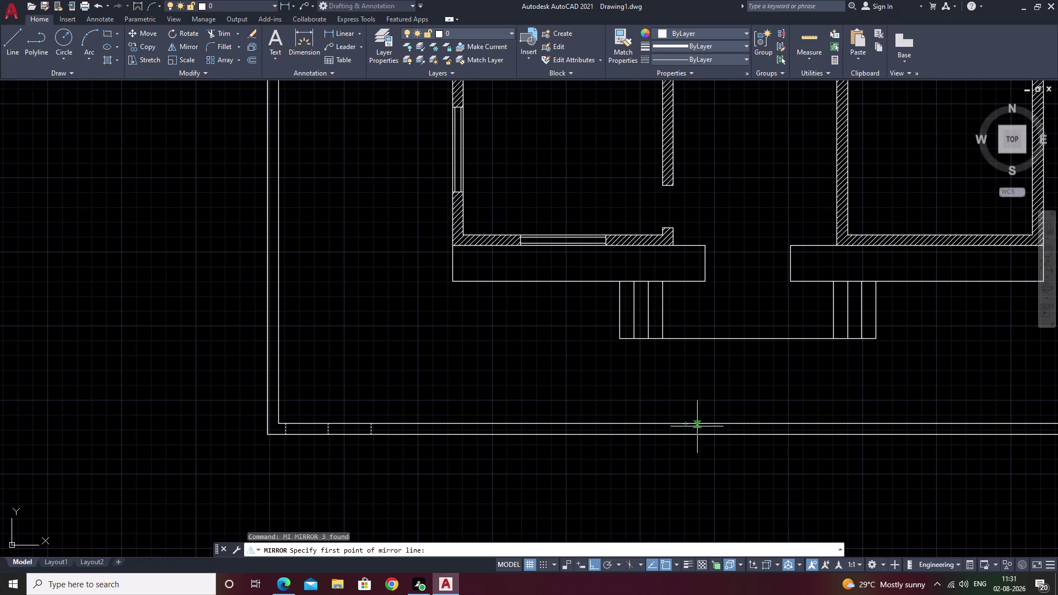
click(688, 425)
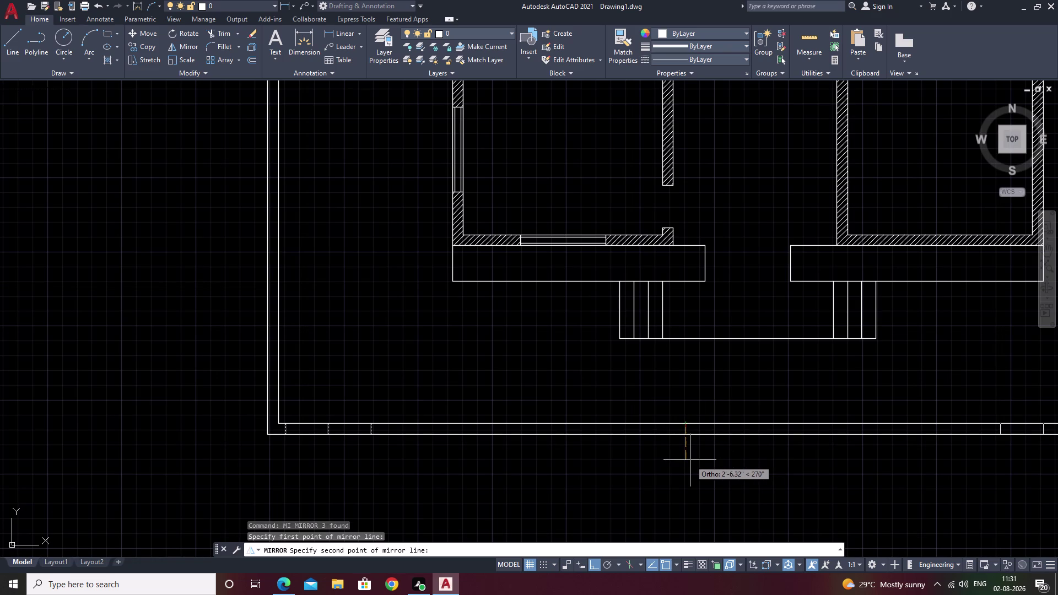
triple_click(690, 460)
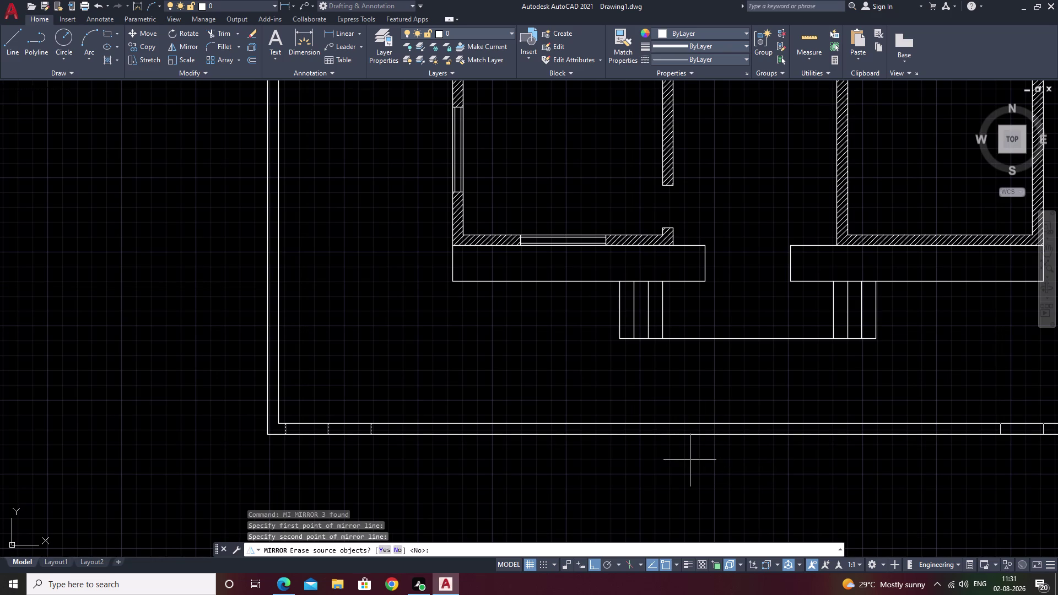
text(n)
key(space)
Pan across the front boundary wall to frame the house plan.
middle_drag(696, 459, 496, 475)
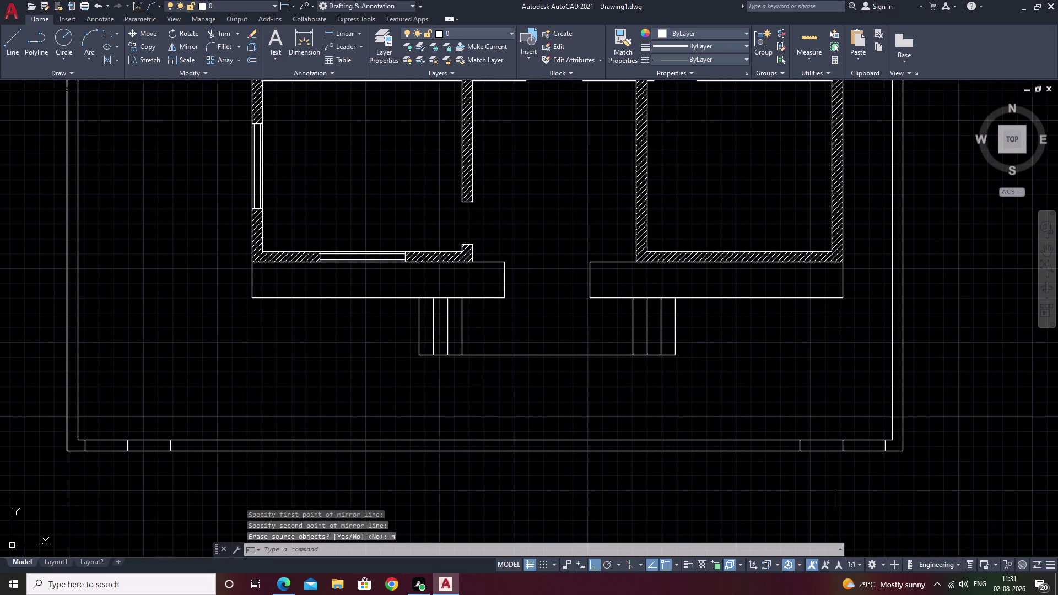
scroll(up, 3)
middle_drag(877, 450, 751, 449)
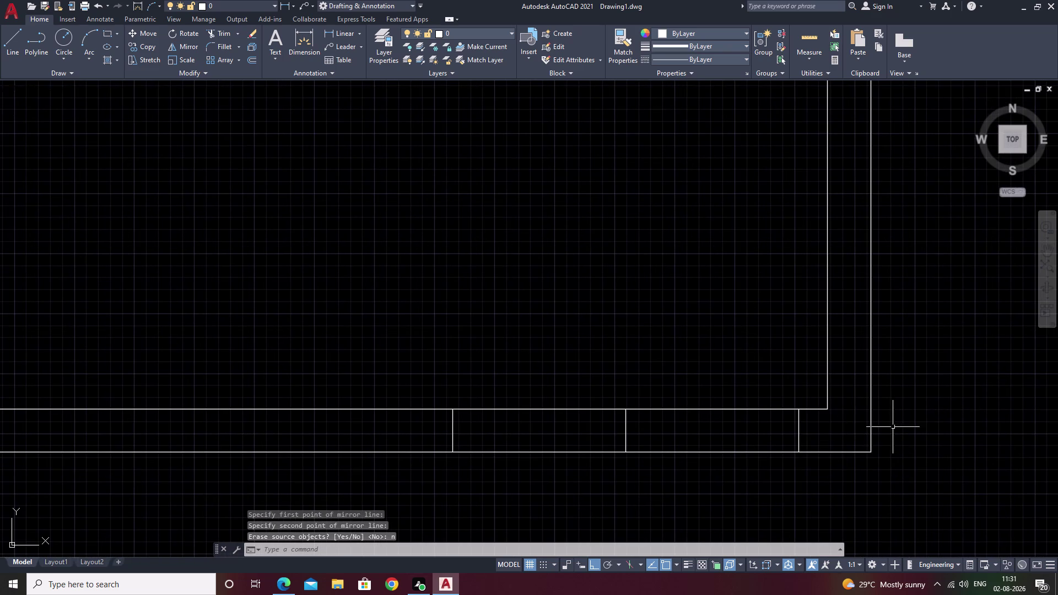
middle_drag(725, 440, 857, 365)
key(Escape)
scroll(down, 3)
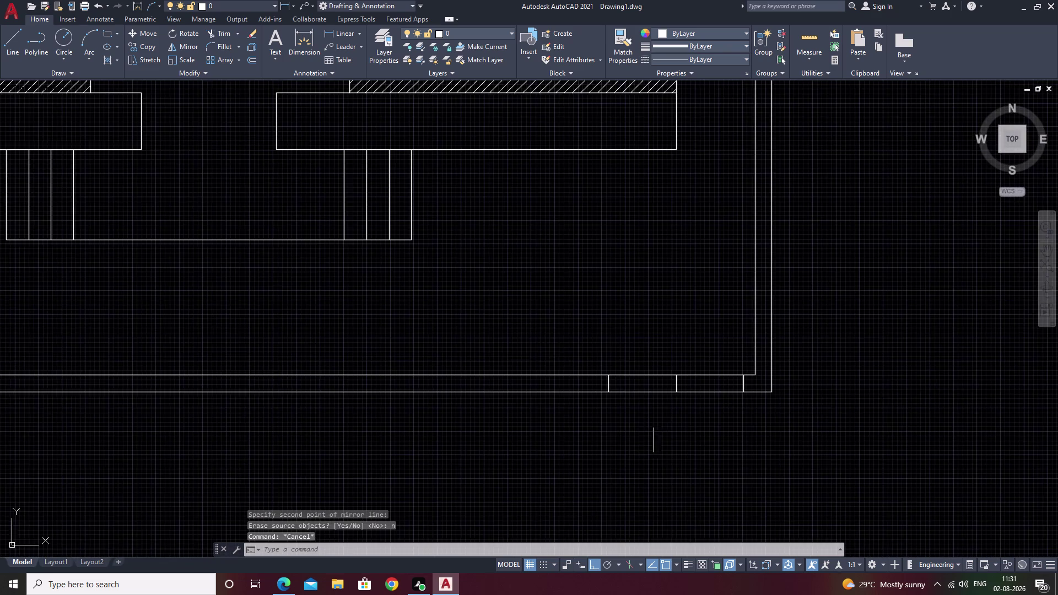
middle_drag(712, 425, 1014, 427)
middle_drag(673, 426, 1005, 401)
middle_drag(741, 407, 1000, 395)
scroll(down, 3)
middle_drag(976, 406, 659, 413)
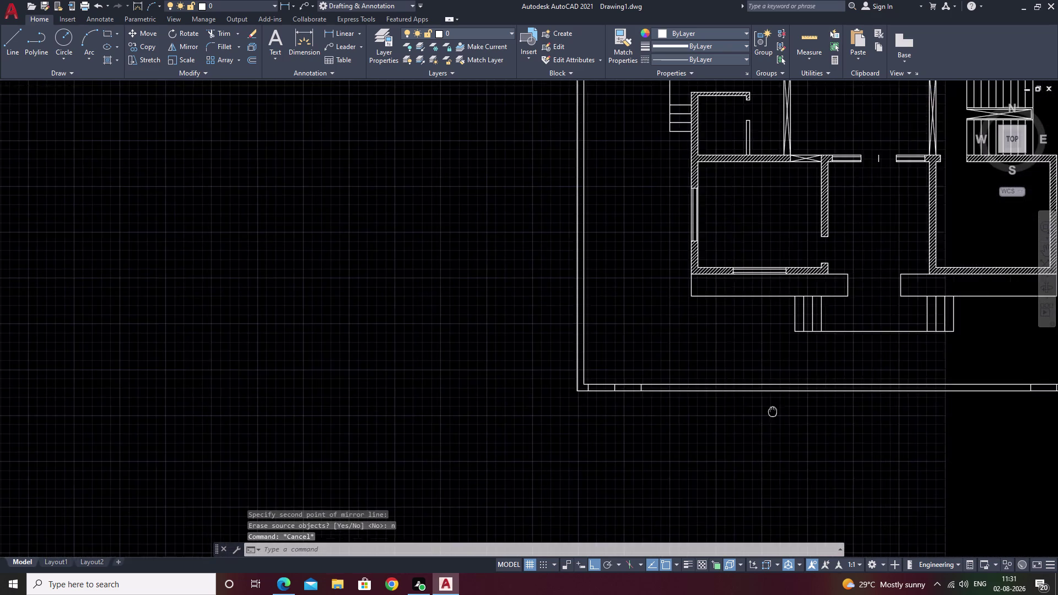
middle_drag(659, 412, 553, 404)
middle_drag(362, 422, 441, 383)
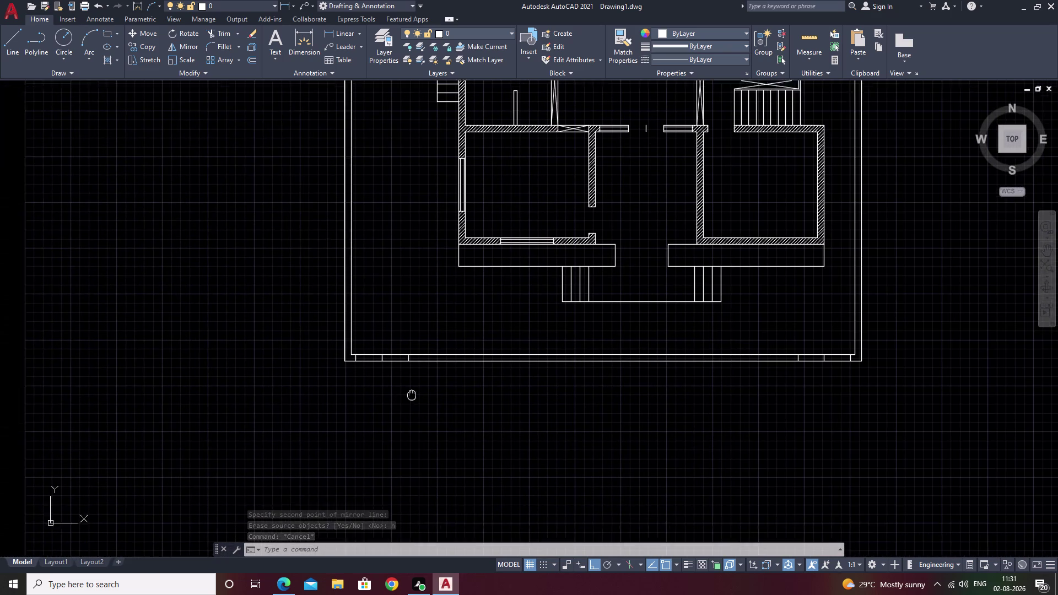
middle_drag(442, 383, 491, 375)
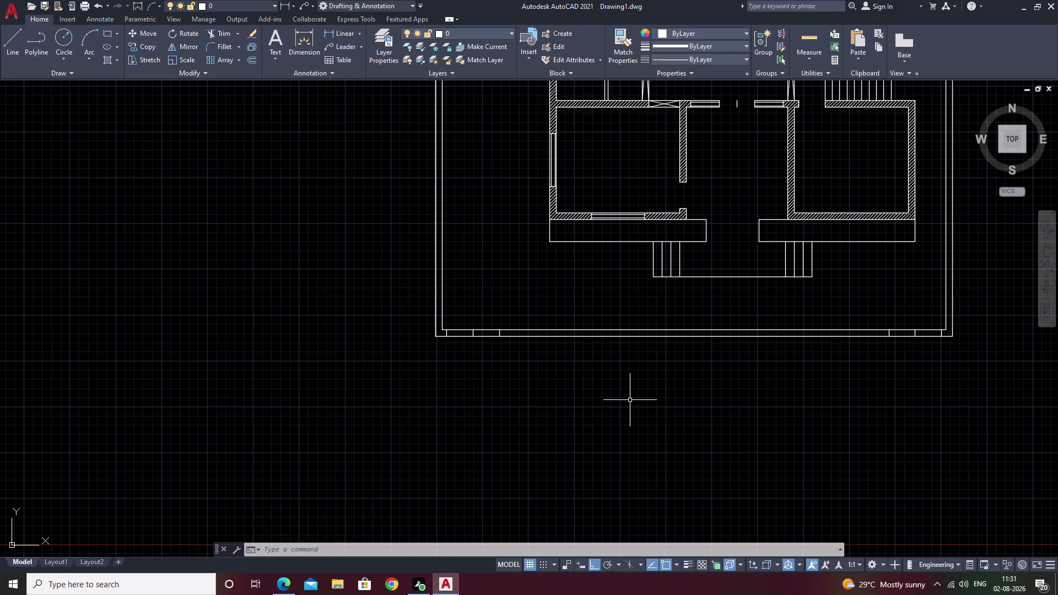
Draw a 3' vertical line upward from the opening's right edge.
key(l)
key(space)
scroll(up, 3)
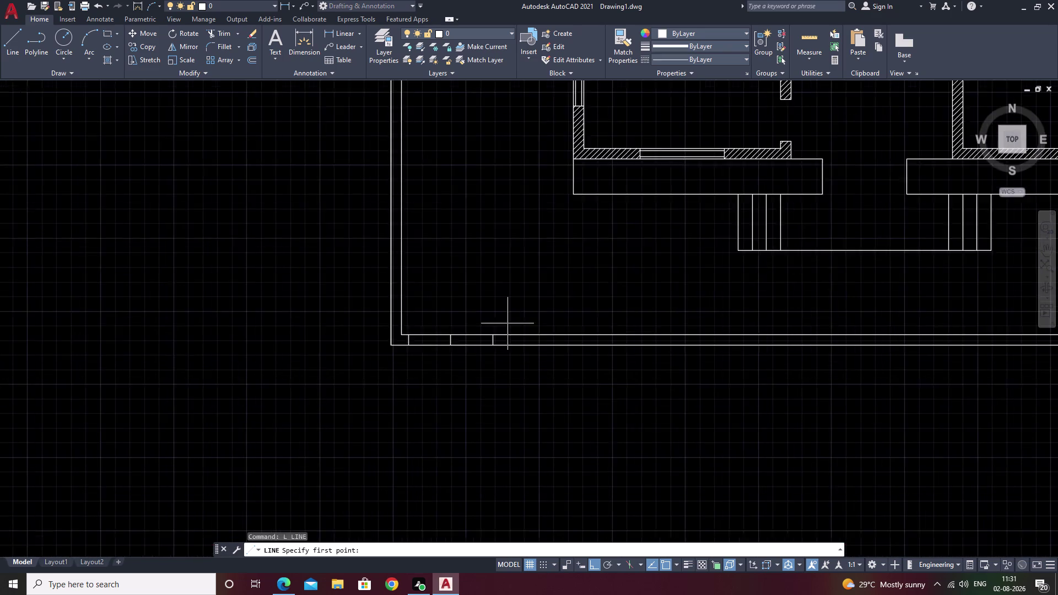
scroll(up, 3)
click(444, 370)
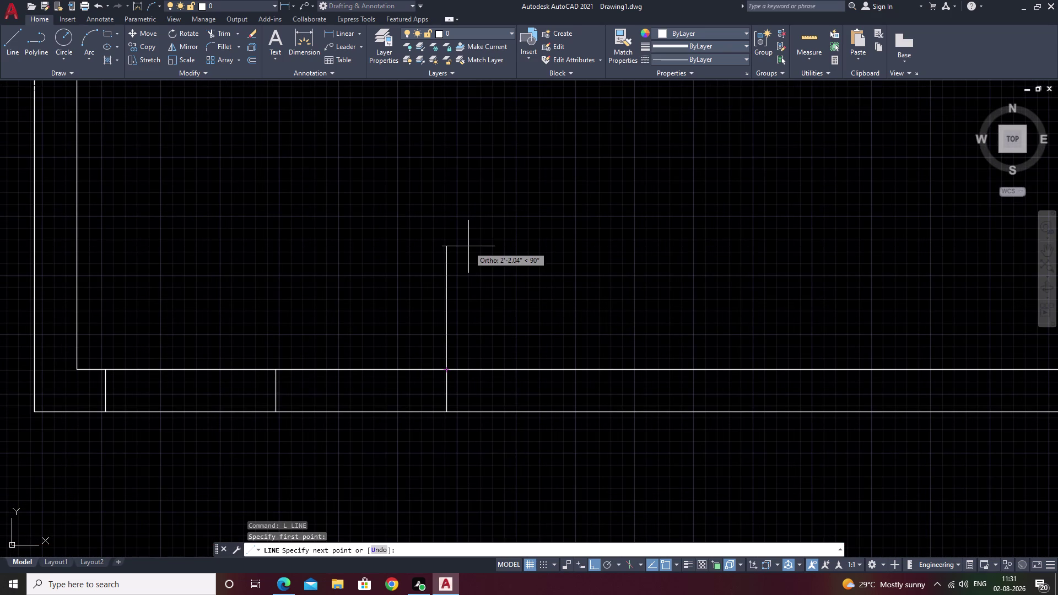
text(3')
key(space)
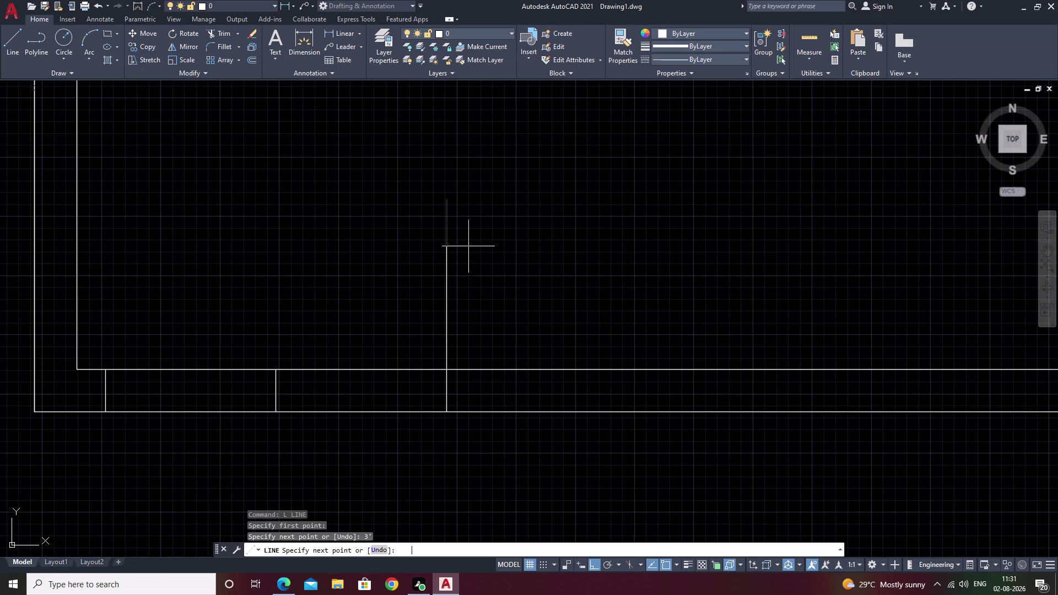
middle_drag(455, 245, 847, 262)
key(Escape)
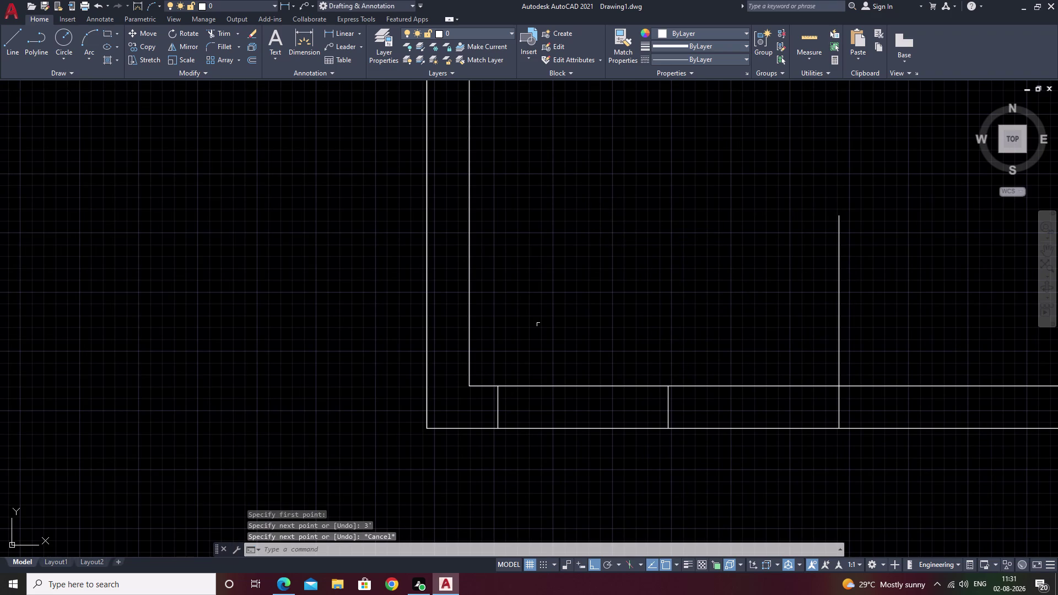
Draw a matching 3' vertical line upward from the opening's left edge.
key(space)
double_click(499, 387)
text(3)
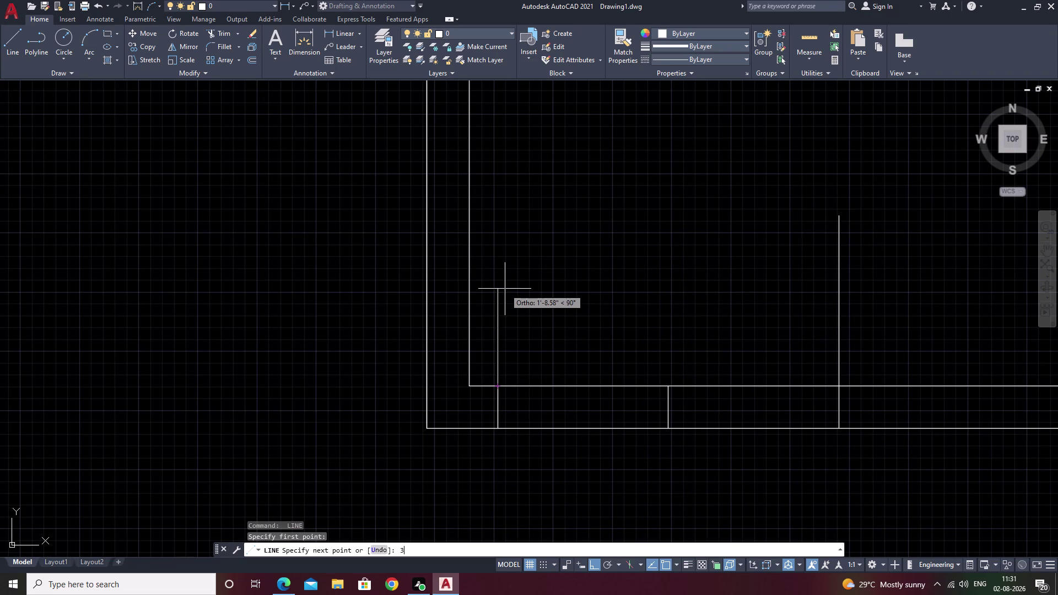
text(')
key(space)
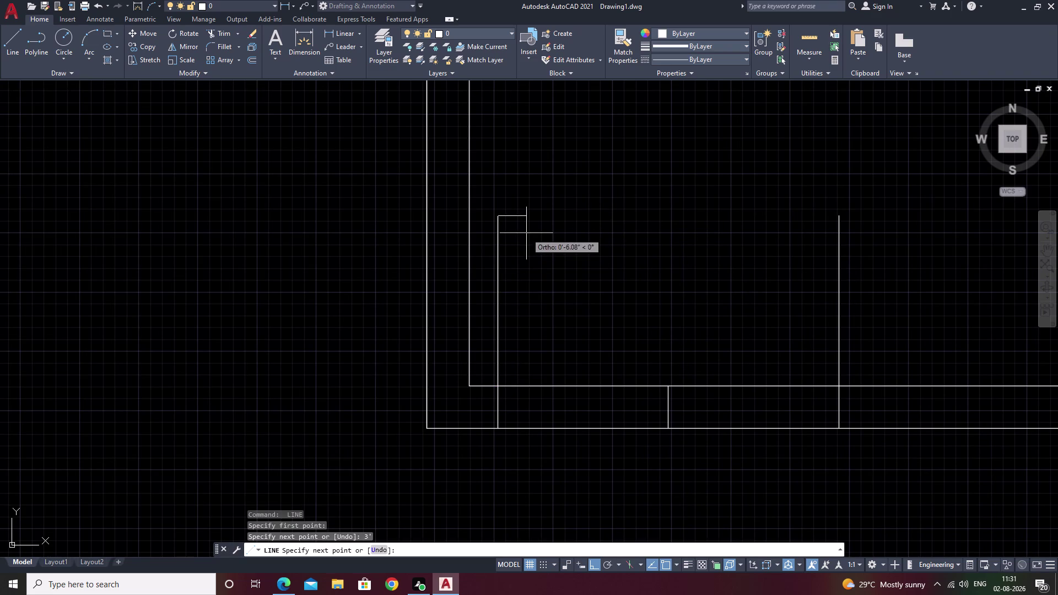
key(Escape)
middle_drag(722, 214, 855, 219)
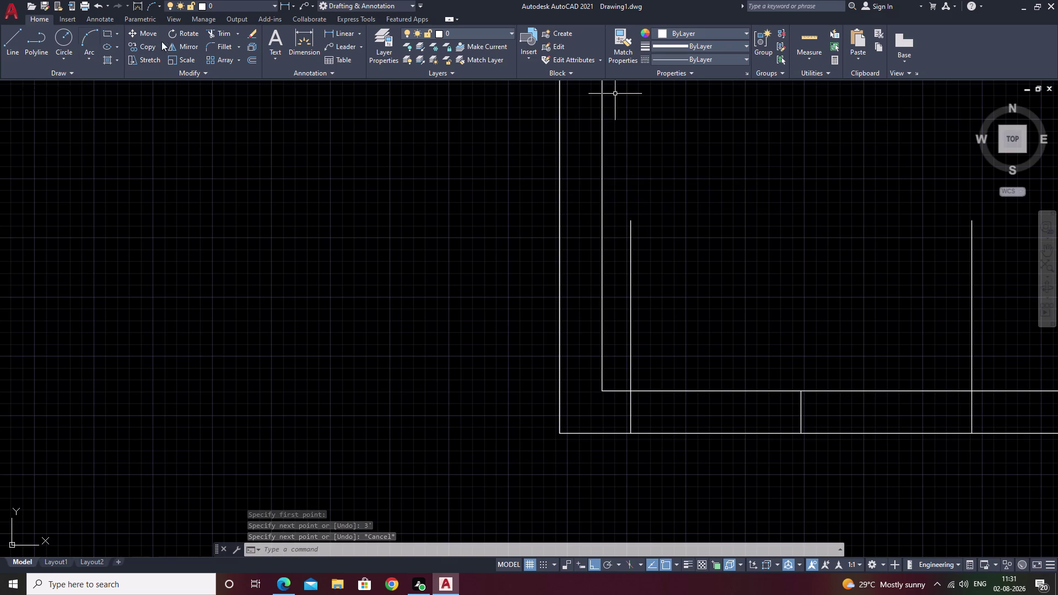
click(88, 57)
click(110, 81)
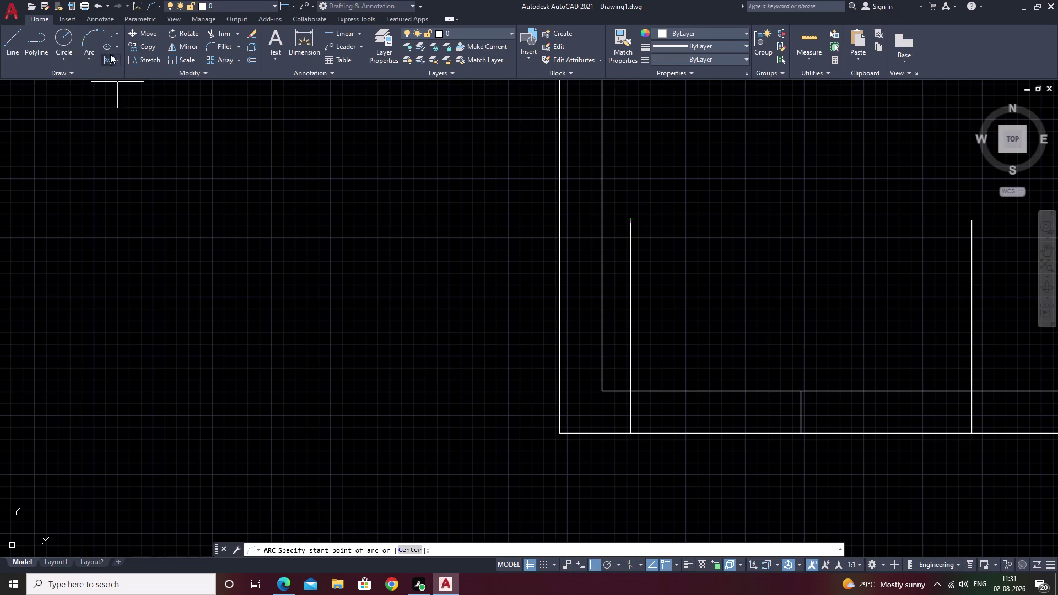
click(95, 56)
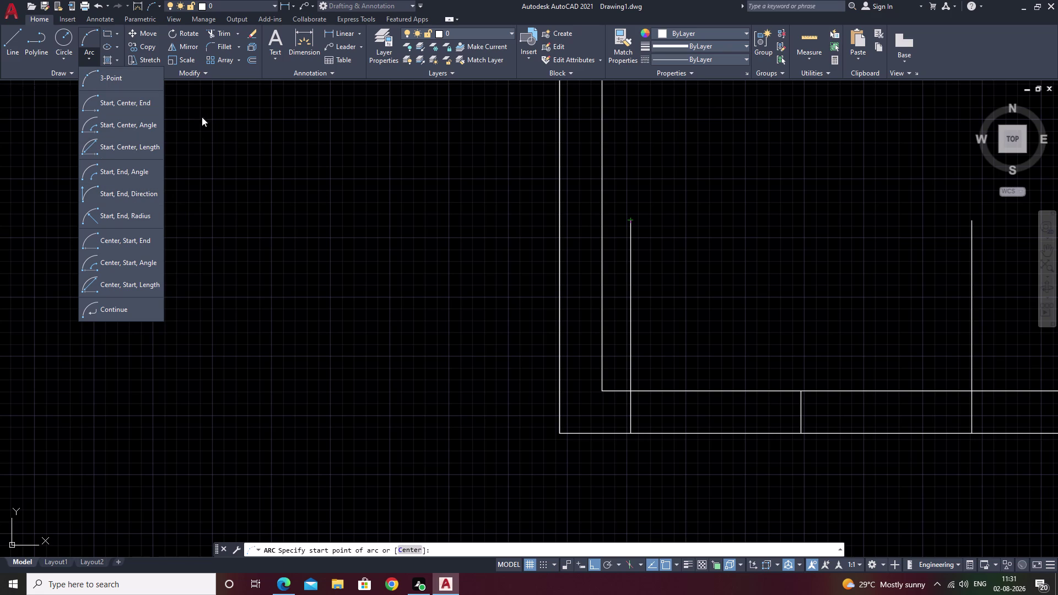
key(Escape)
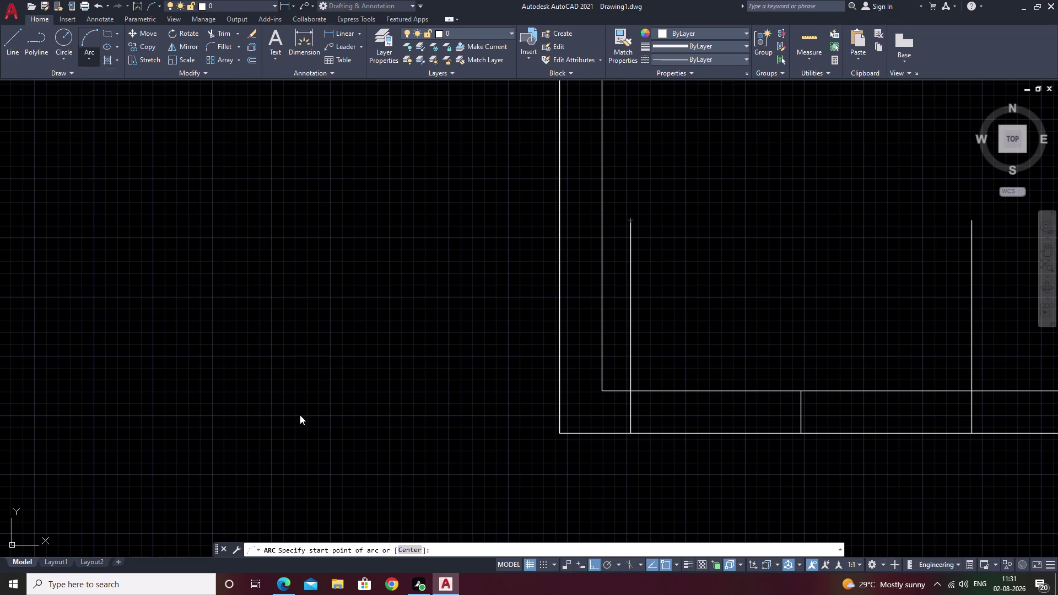
click(67, 58)
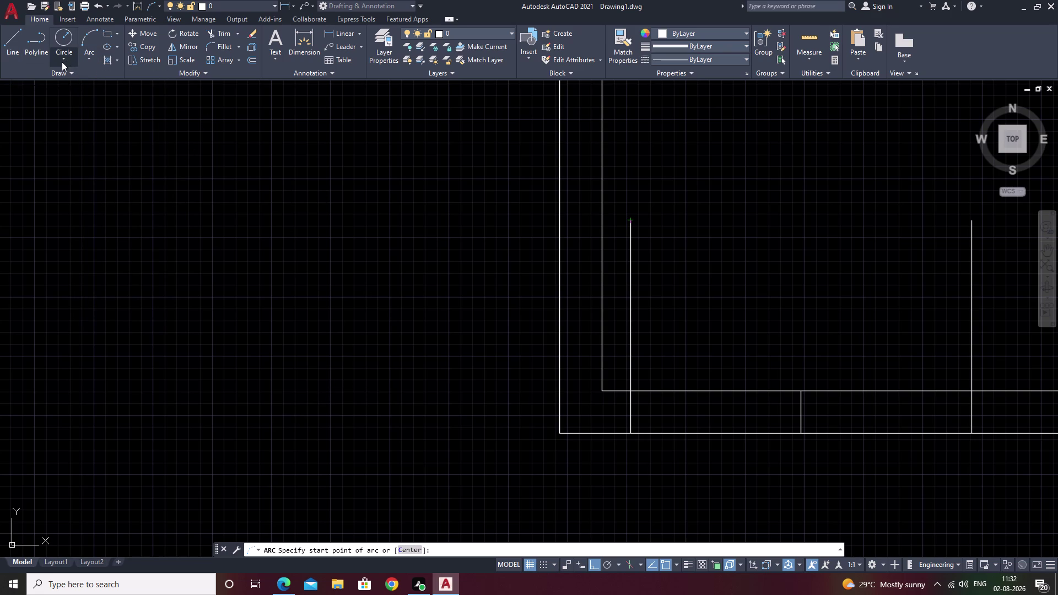
click(102, 124)
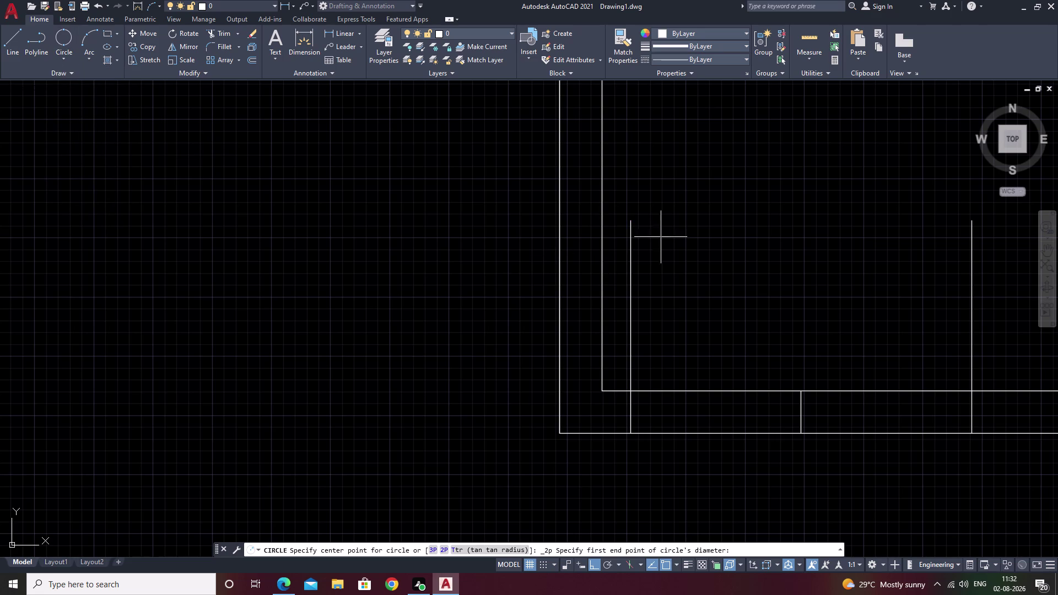
key(Escape)
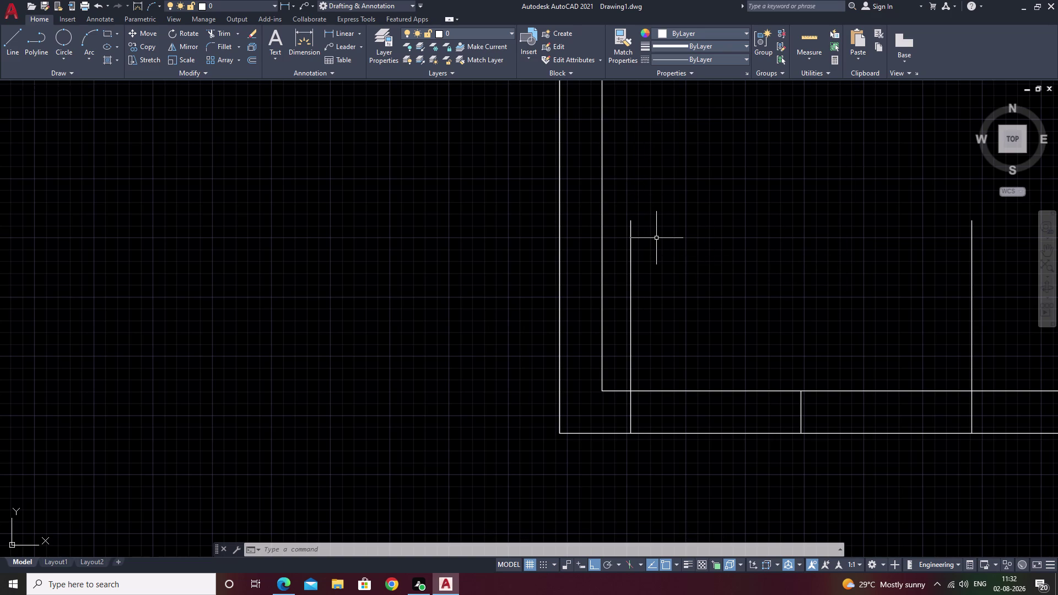
Offset the left and right 3' post lines by 2 toward the opening's inside.
text(o)
key(space)
text(2)
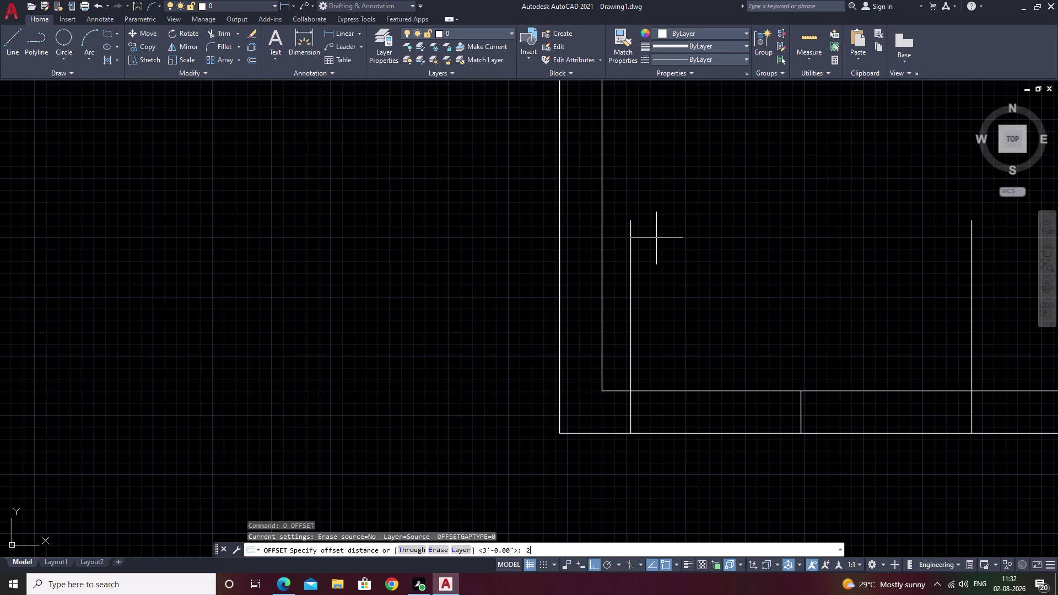
key(space)
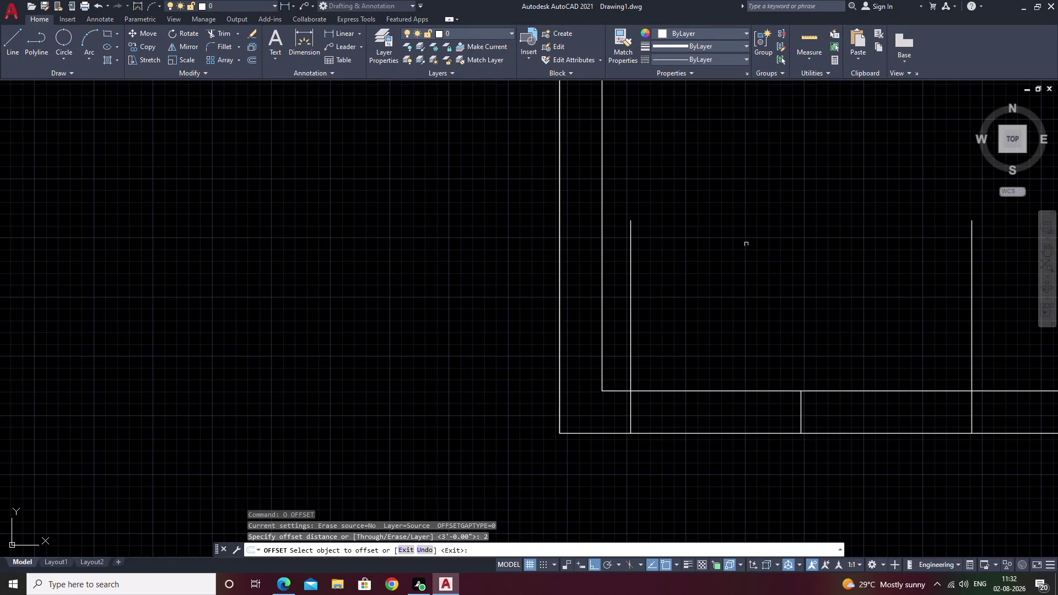
click(631, 234)
right_click(631, 233)
click(695, 215)
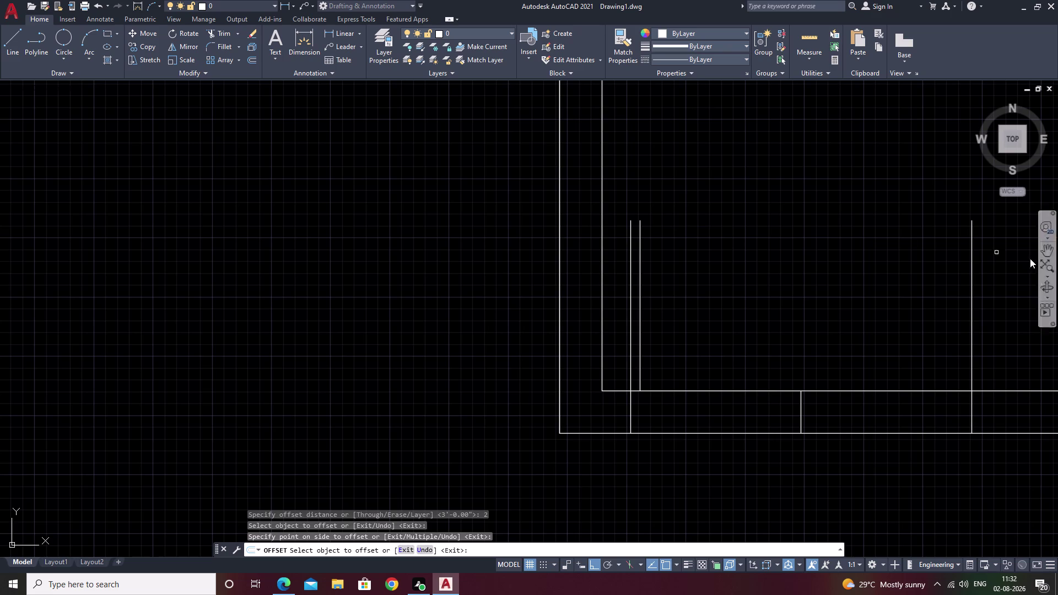
click(971, 255)
click(942, 262)
key(Escape)
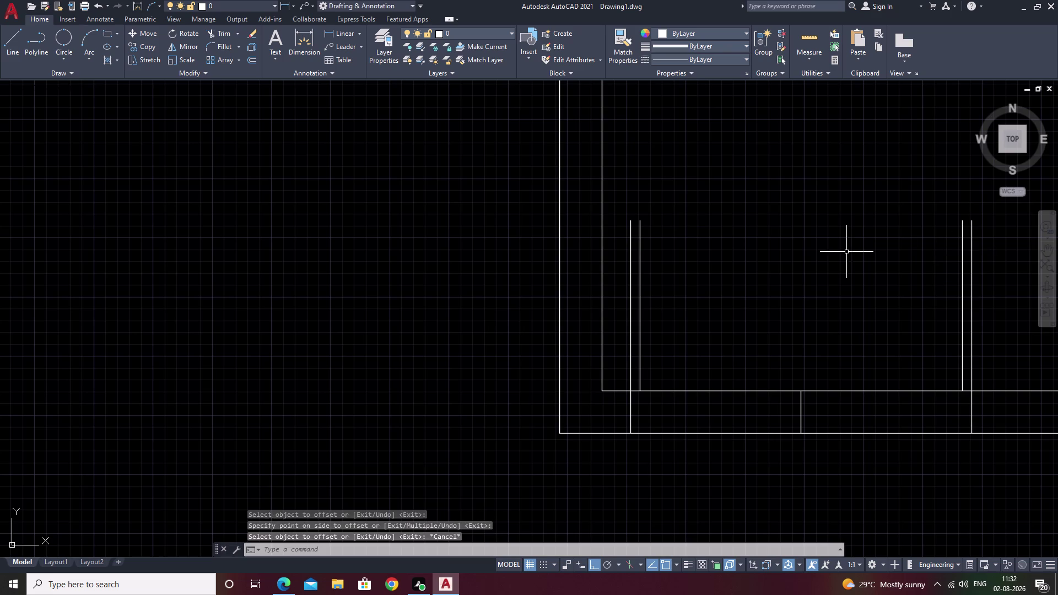
click(86, 44)
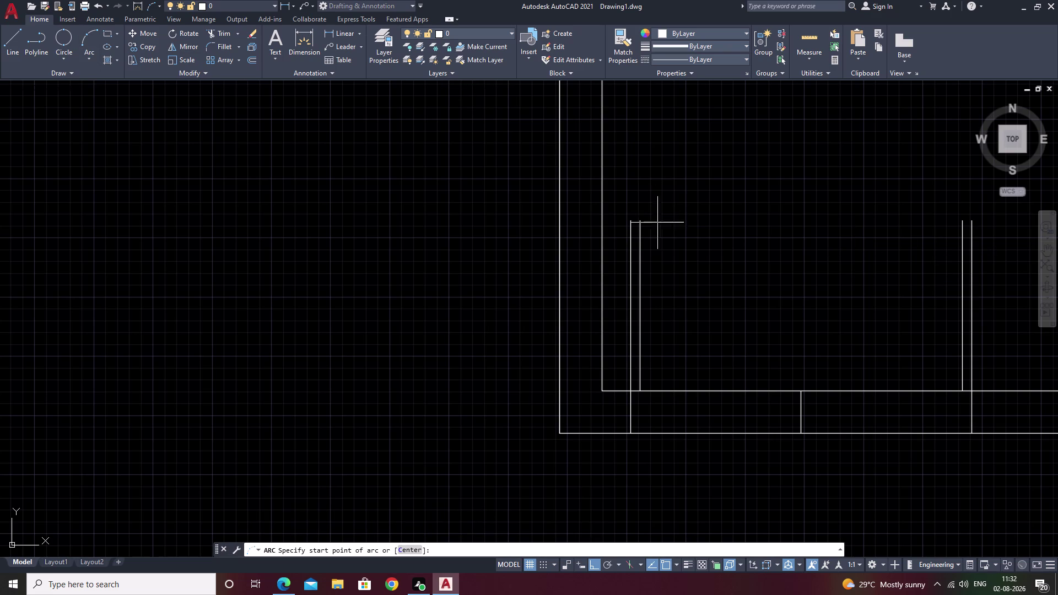
Draw a 3-point gate arc from the left post's top to the opening's middle.
click(628, 219)
click(643, 219)
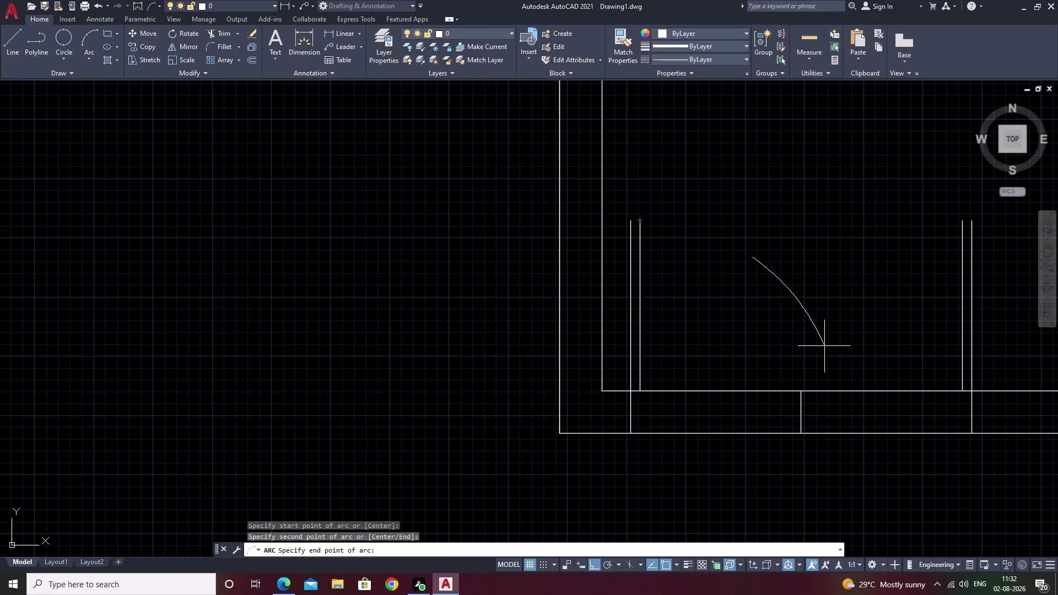
click(801, 393)
key(space)
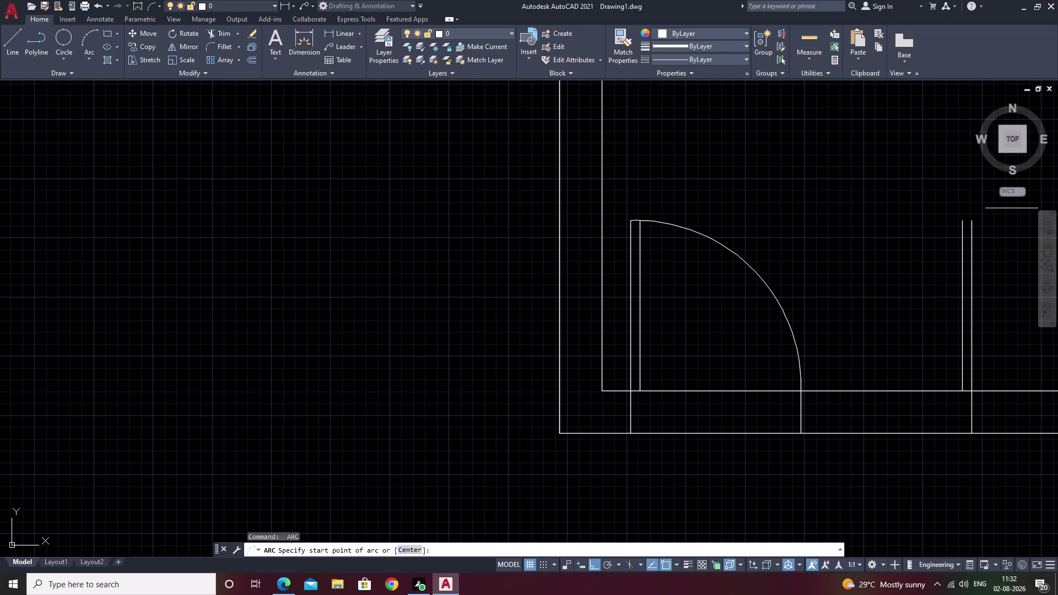
key(space)
key(Escape)
key(space)
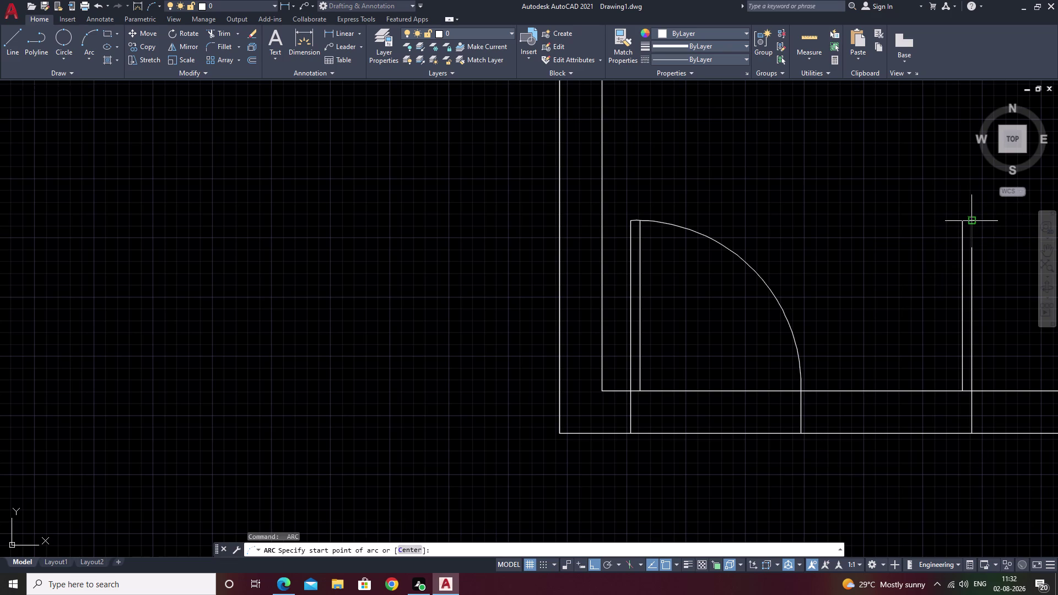
Draw a second 3-point arc from the right post's top to the middle.
click(974, 224)
right_click(974, 224)
key(Escape)
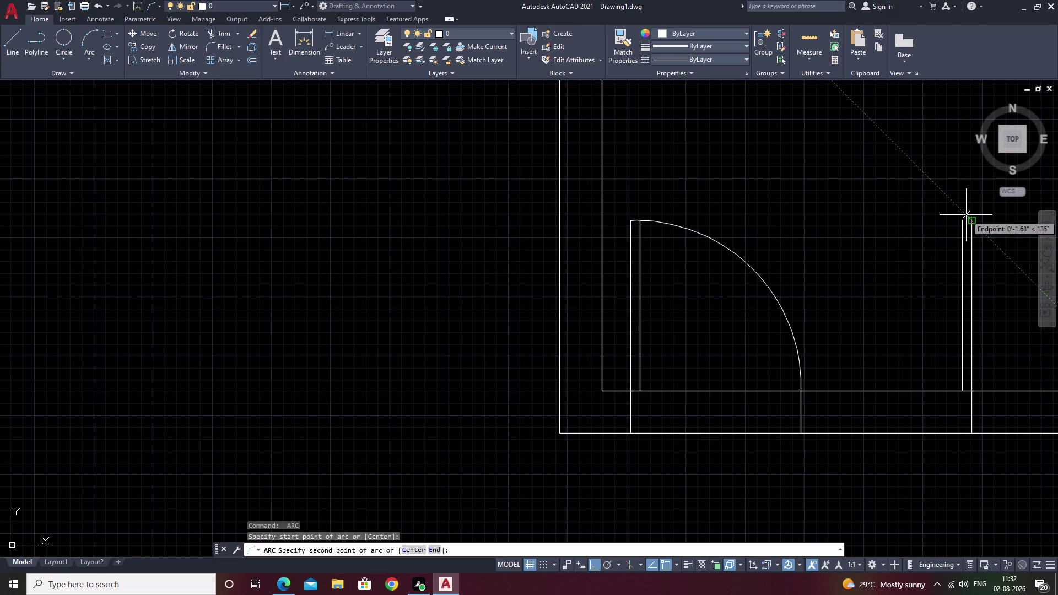
key(Escape)
click(91, 34)
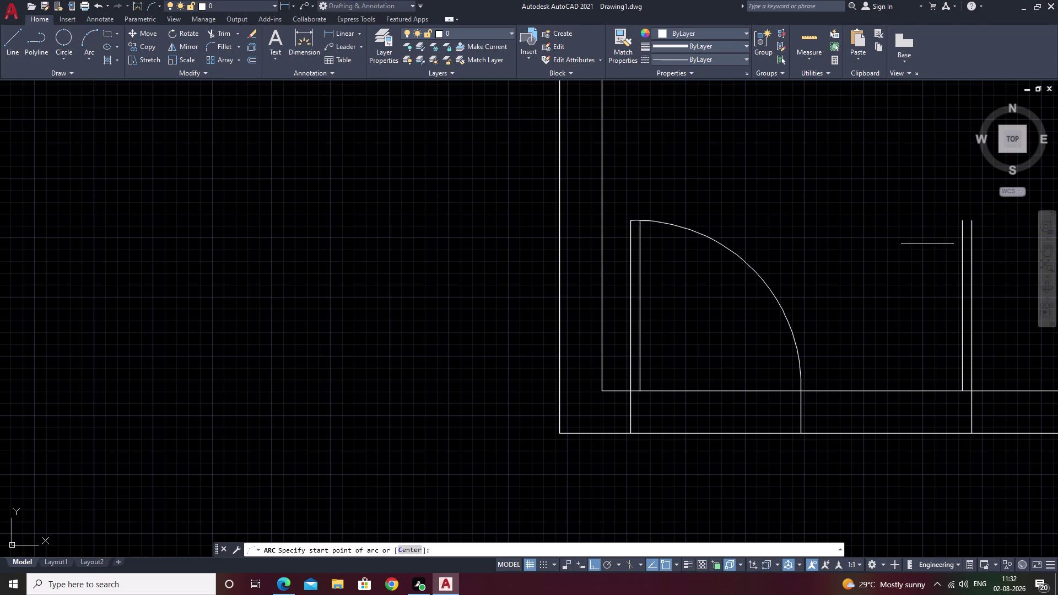
click(974, 223)
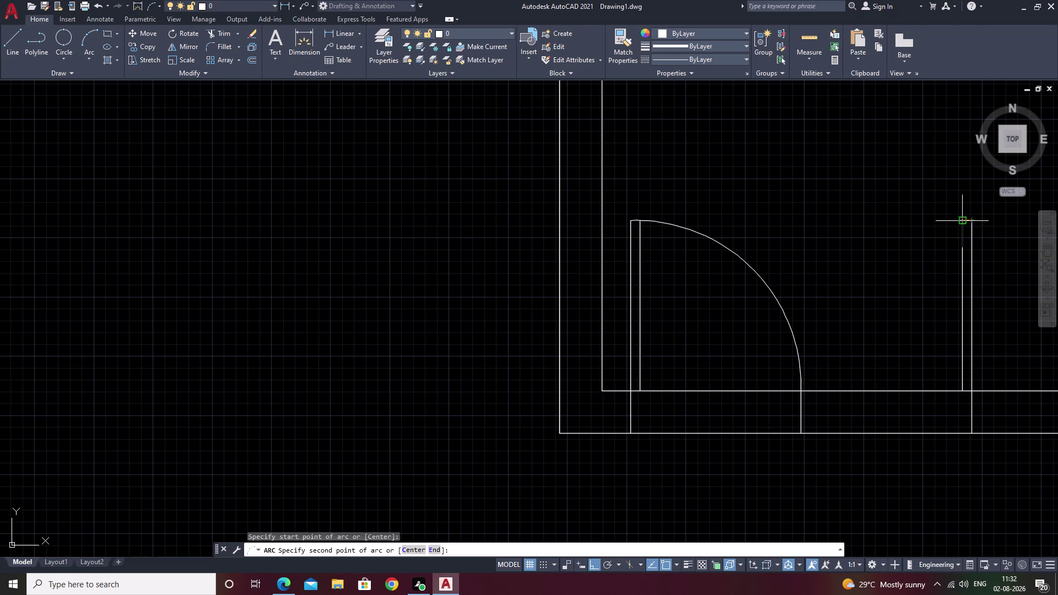
click(960, 222)
click(803, 386)
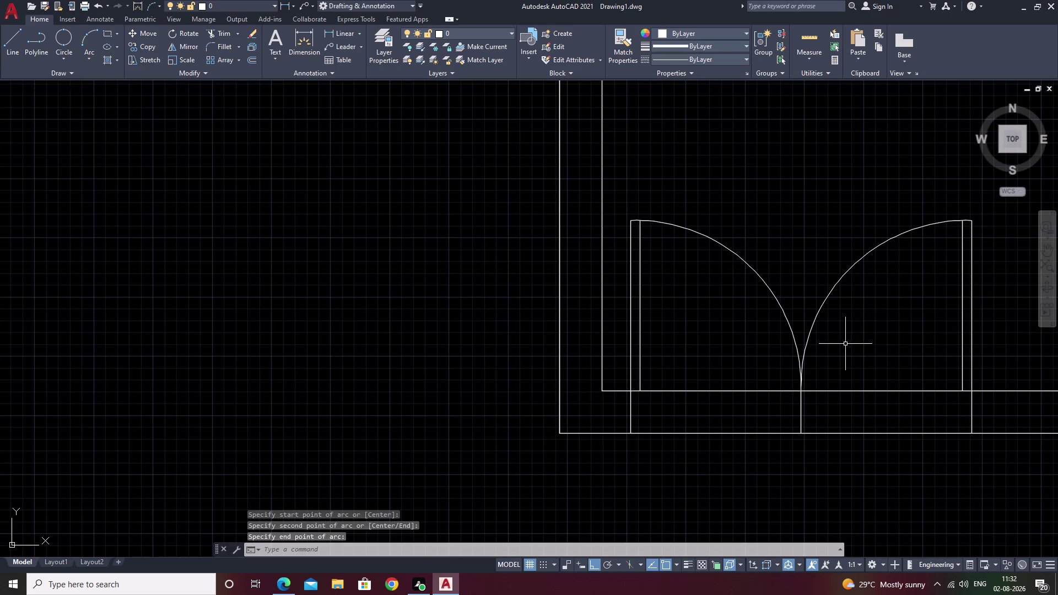
key(Escape)
Erase the inner offset lines of both gate posts.
click(639, 320)
text(e)
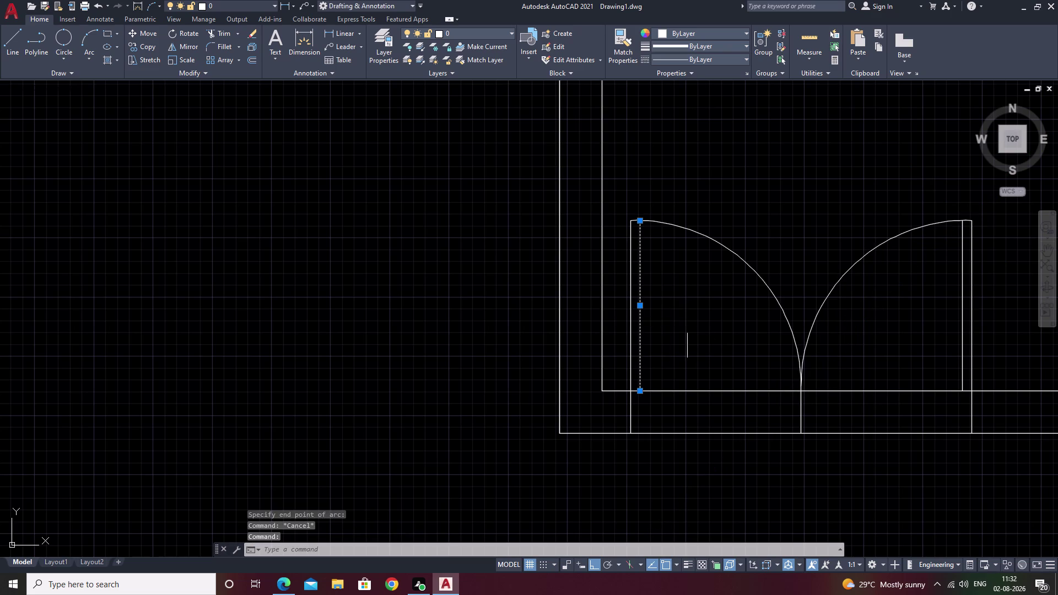
key(space)
middle_drag(737, 324, 399, 328)
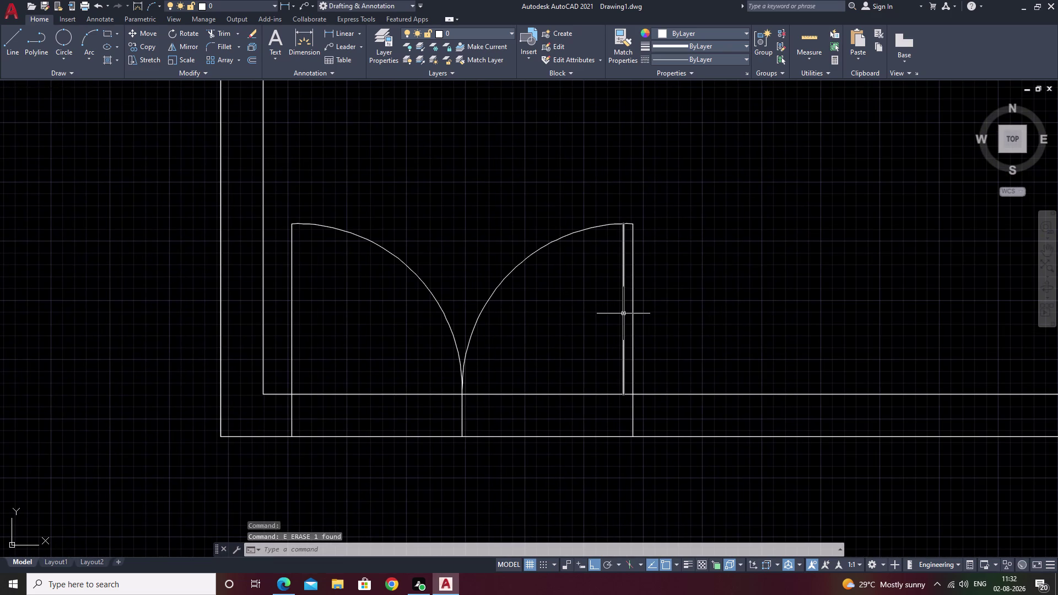
click(624, 313)
text(e)
key(space)
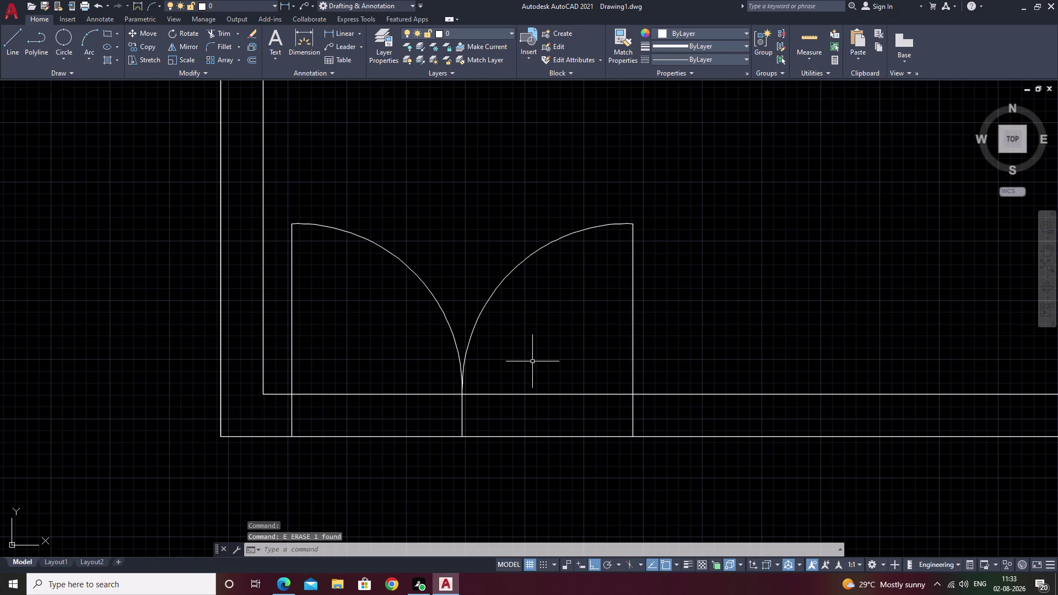
Trim the wall lines inside the opening and erase the leftover stub.
text(tr)
key(space)
drag(542, 349, 480, 470)
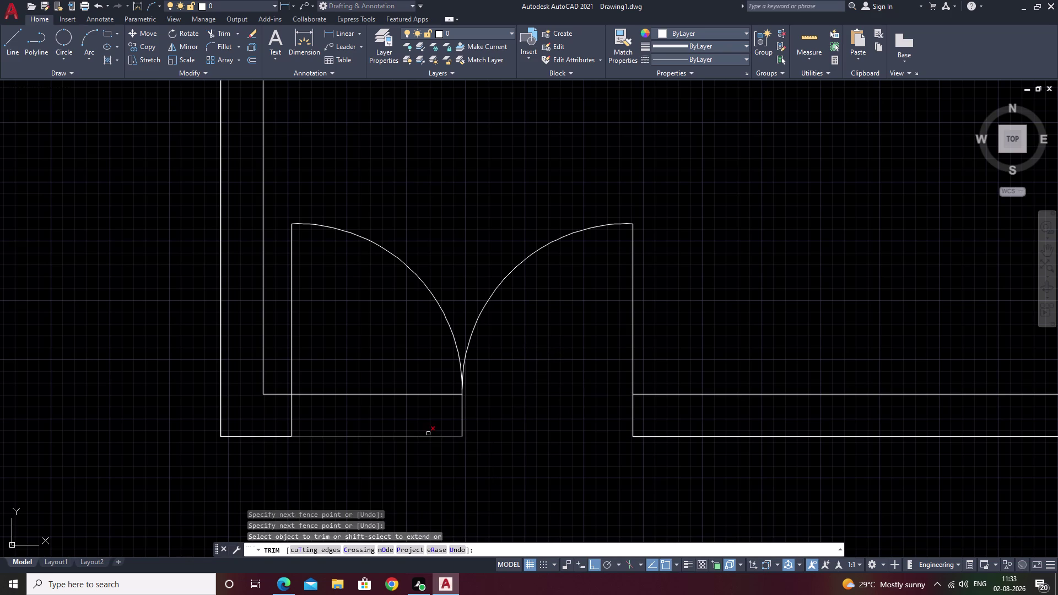
drag(395, 374, 425, 472)
key(Escape)
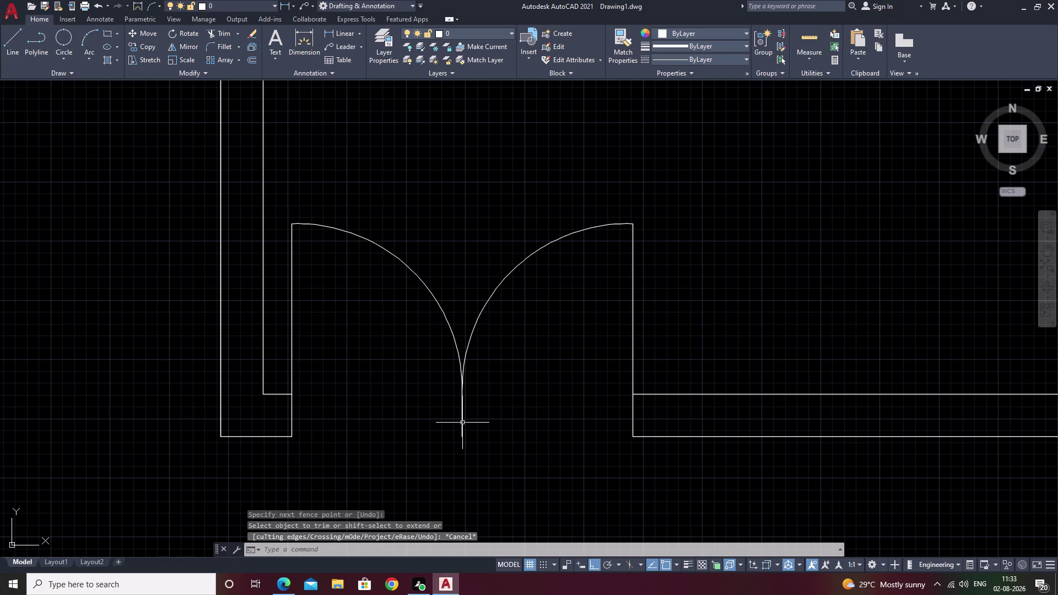
click(462, 423)
text(e)
key(space)
scroll(down, 3)
middle_drag(510, 418, 332, 438)
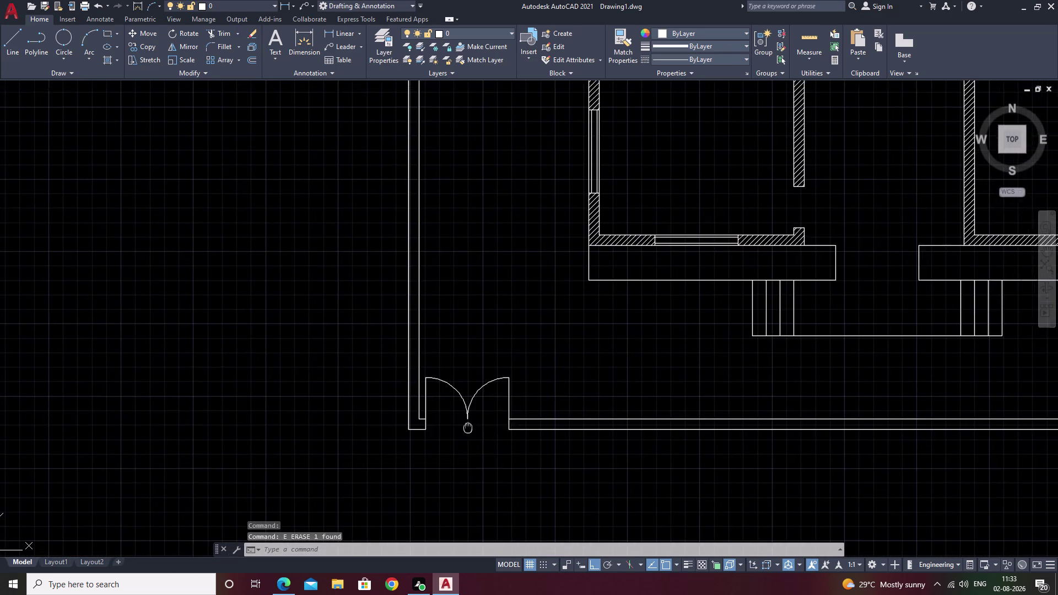
middle_drag(331, 438, 303, 438)
middle_drag(593, 430, 476, 431)
middle_drag(261, 415, 430, 391)
scroll(up, 3)
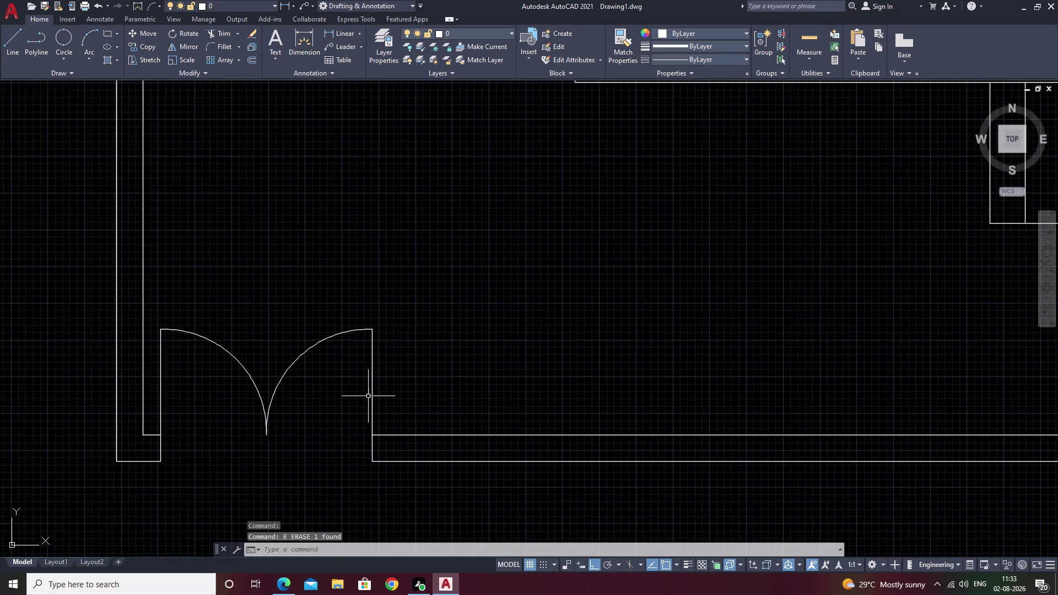
scroll(up, 3)
middle_drag(414, 359, 812, 302)
scroll(down, 3)
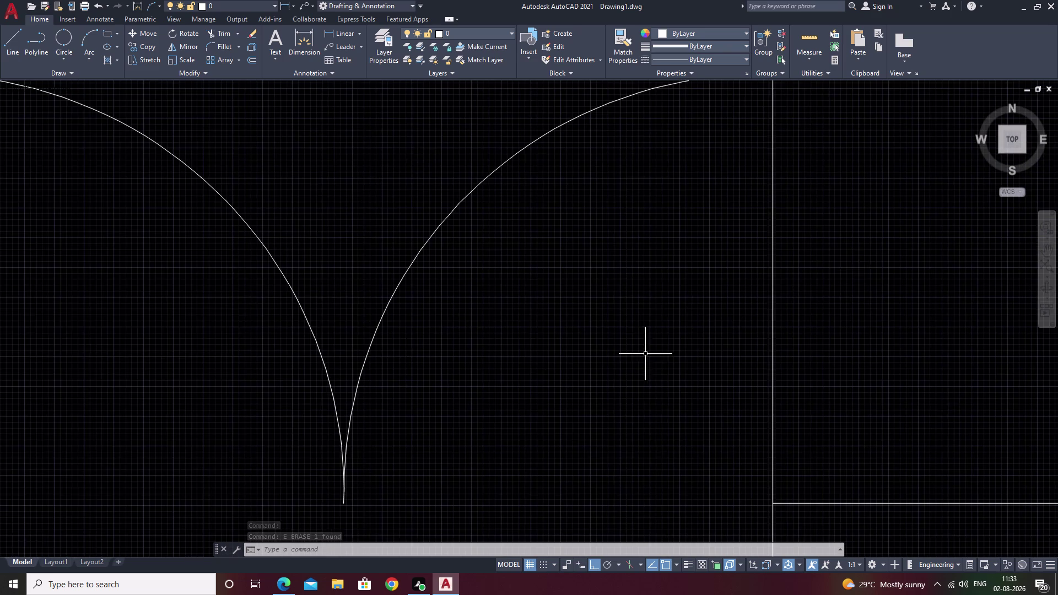
scroll(down, 3)
drag(797, 243, 401, 388)
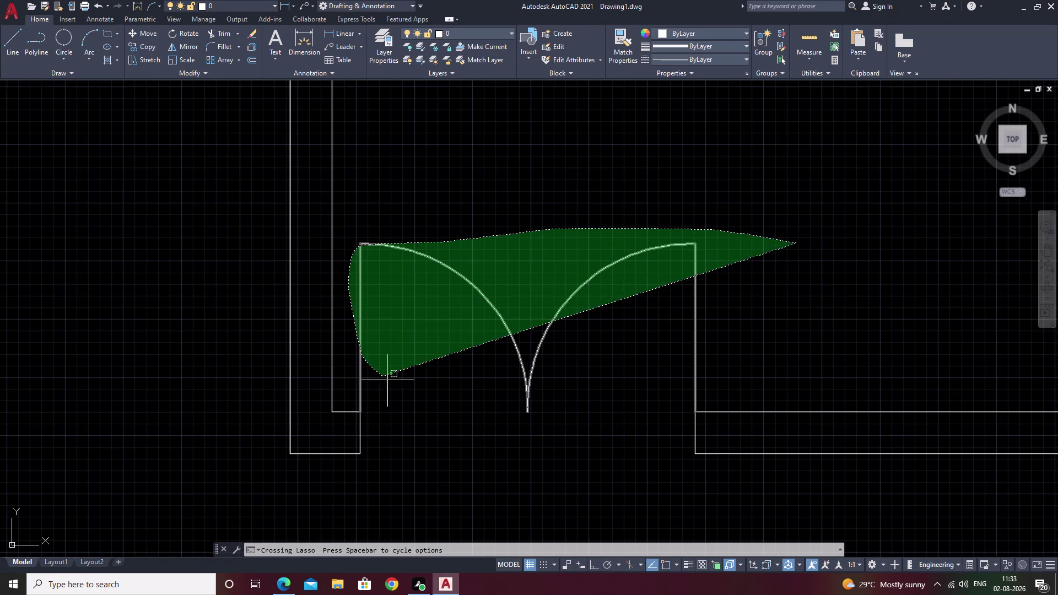
drag(401, 387, 408, 390)
text(mi)
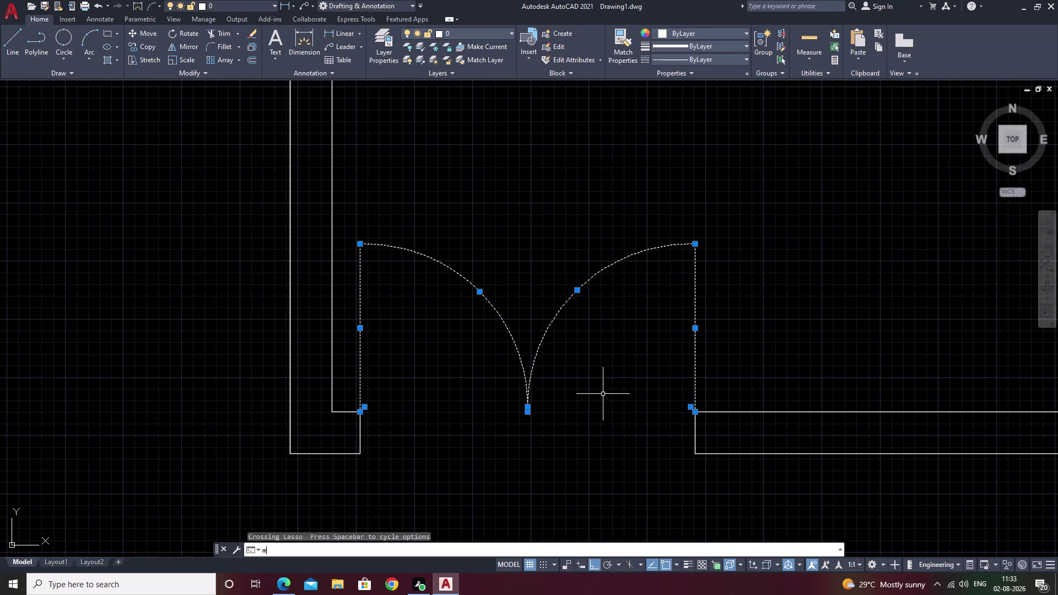
key(space)
middle_drag(901, 365, 339, 389)
middle_drag(809, 392, 312, 388)
scroll(down, 3)
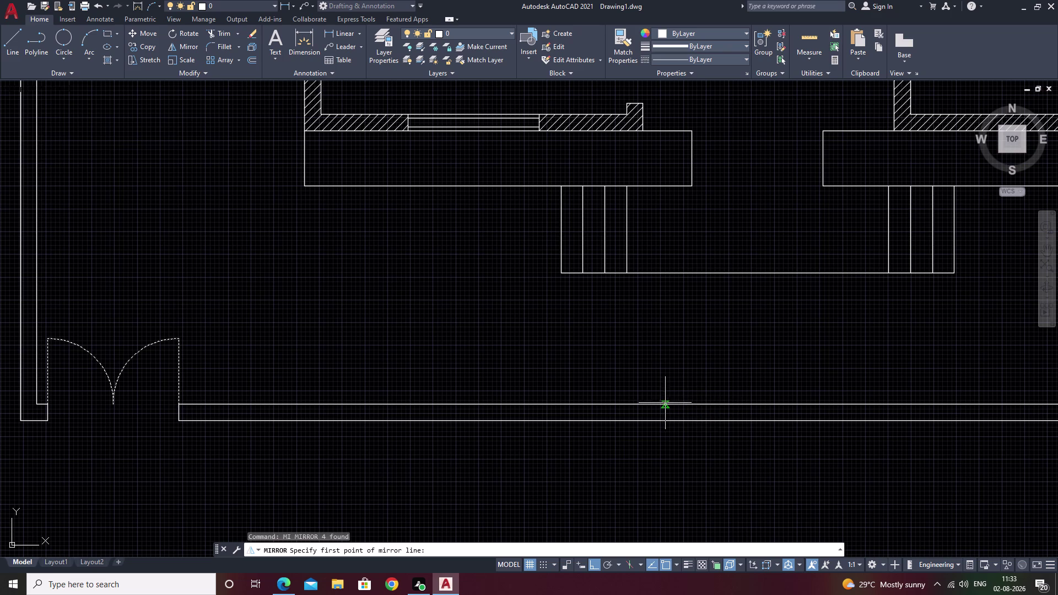
click(734, 406)
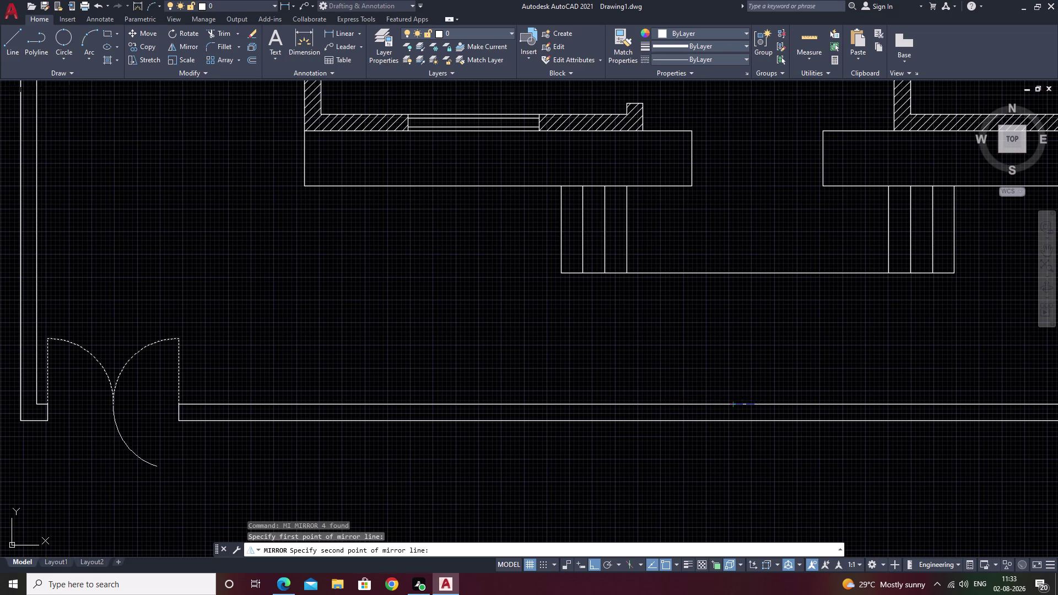
middle_drag(739, 439, 536, 422)
middle_drag(548, 442, 435, 393)
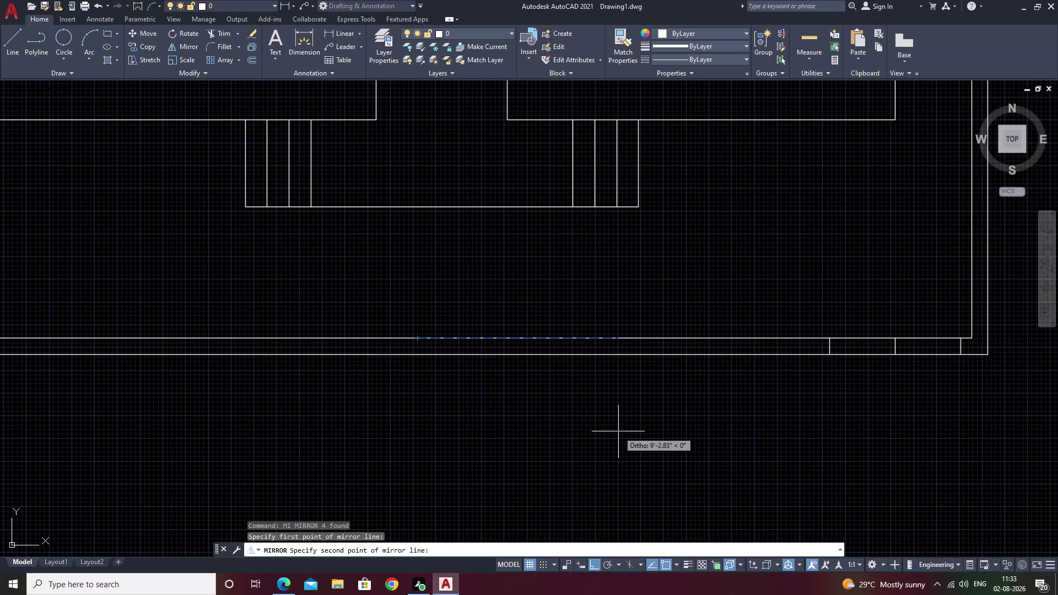
key(Escape)
scroll(down, 3)
middle_drag(625, 418, 556, 396)
scroll(up, 3)
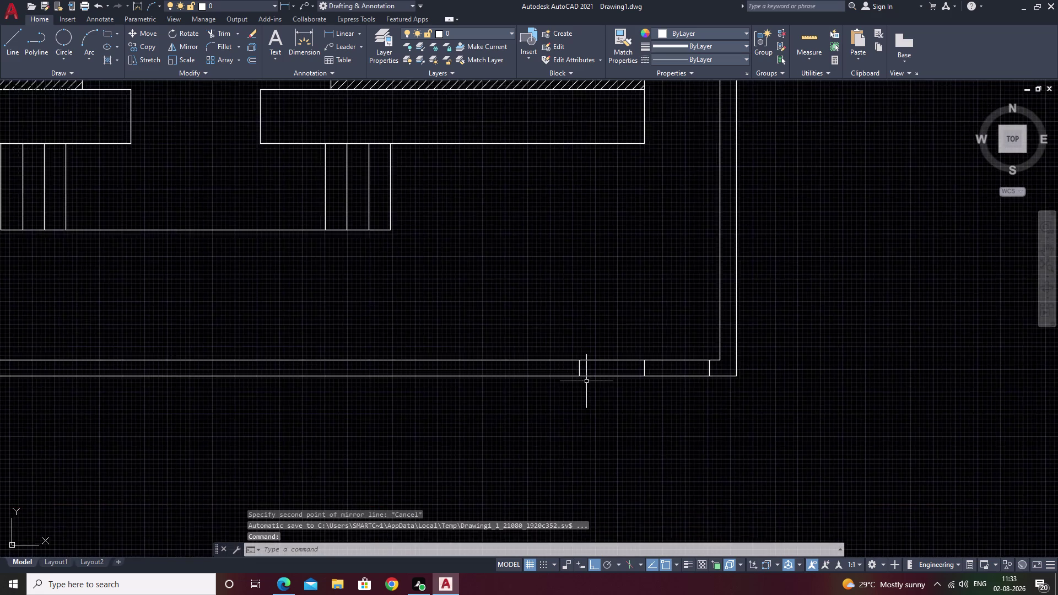
scroll(up, 3)
middle_drag(628, 373, 357, 406)
Draw 3-foot vertical post lines at the right and left edges of the opening.
text(l)
key(space)
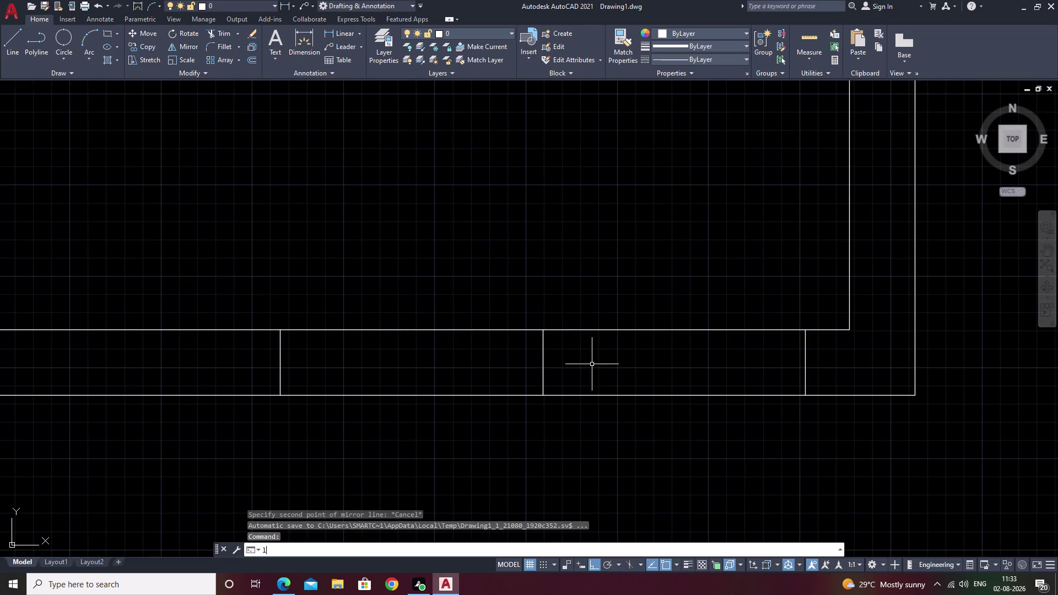
double_click(807, 331)
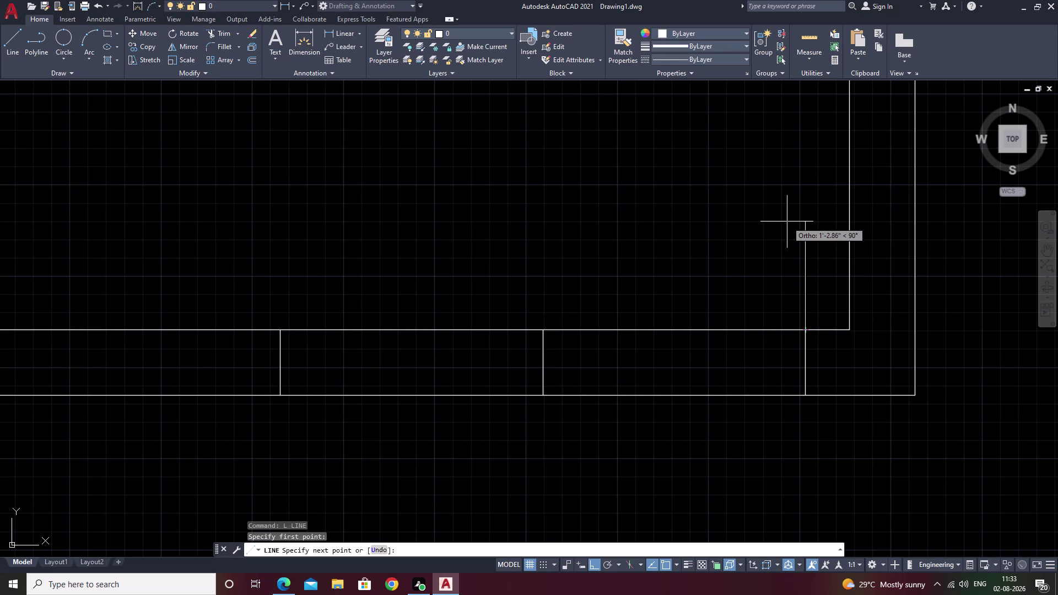
key(3)
text(')
key(space)
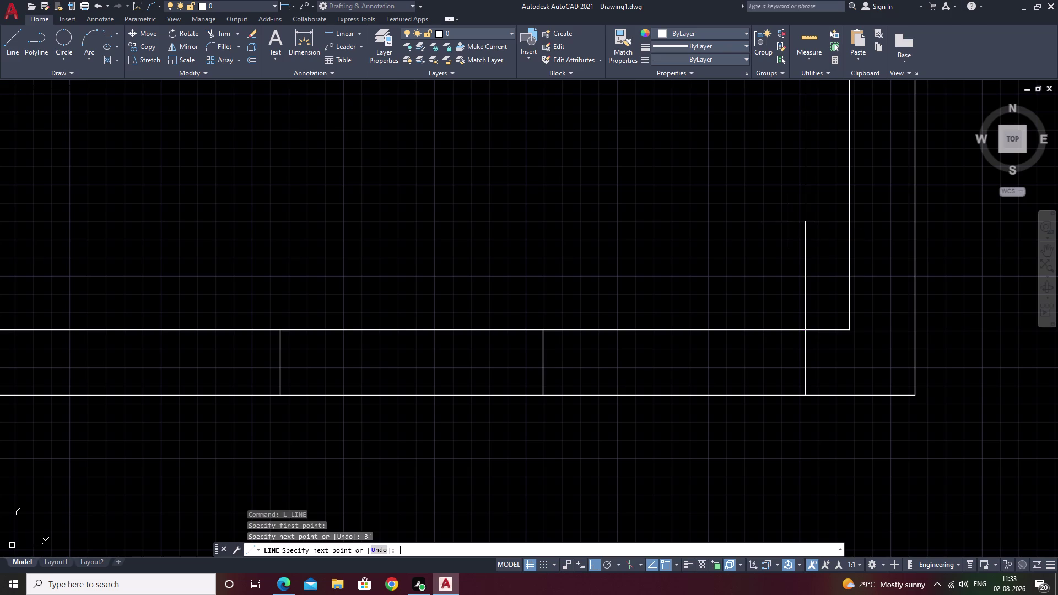
key(Escape)
key(space)
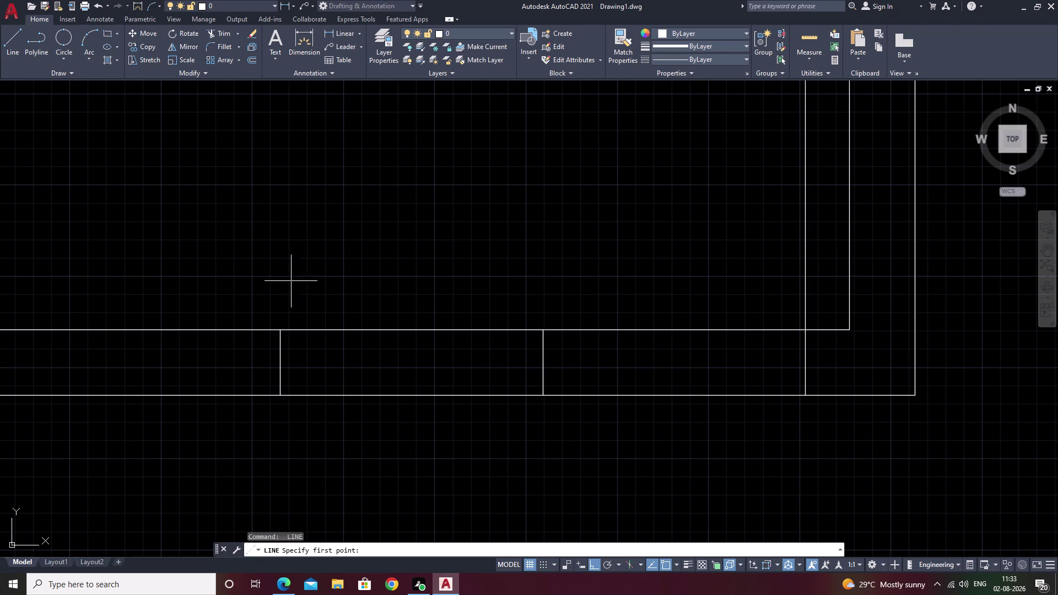
click(280, 330)
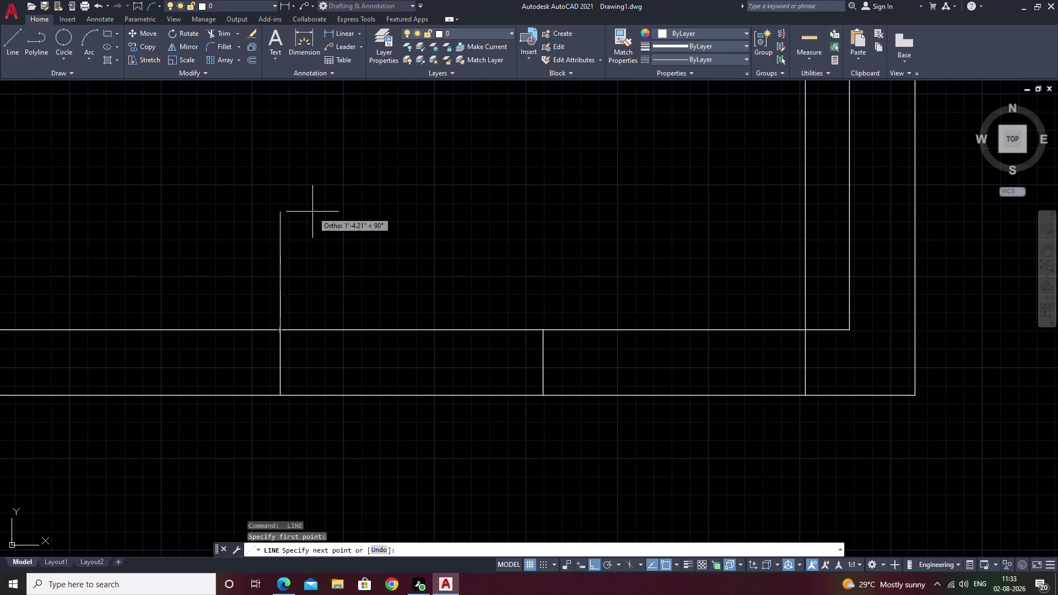
text(3')
key(space)
scroll(down, 3)
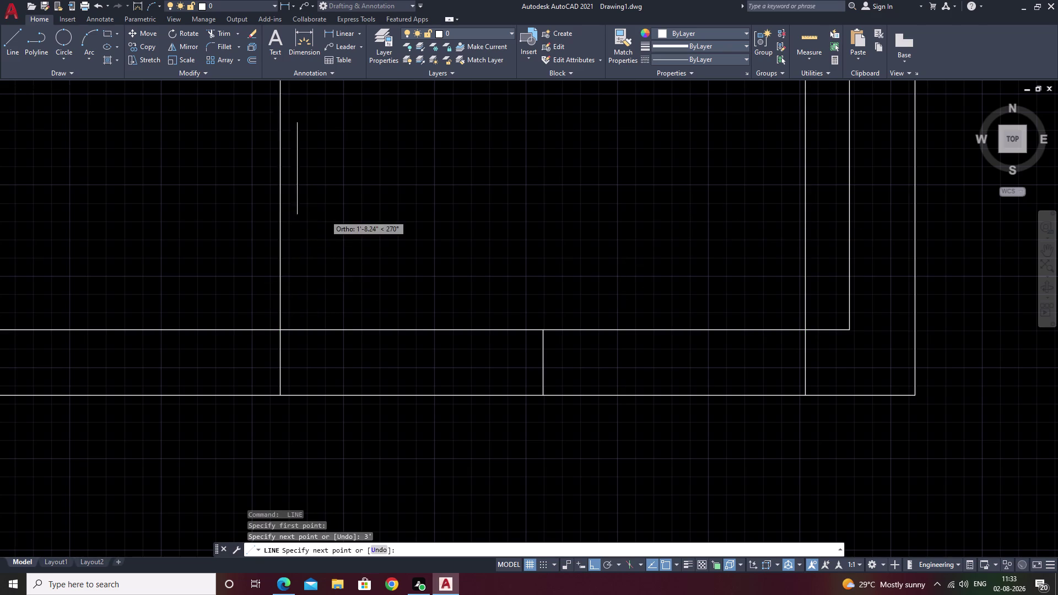
middle_drag(375, 201, 369, 230)
key(Escape)
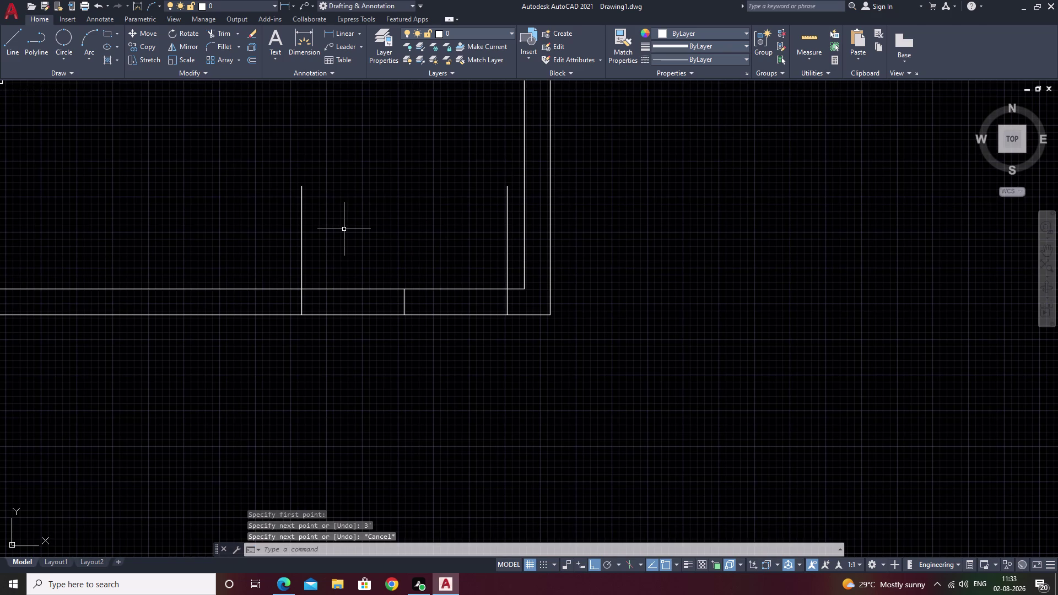
Offset both post lines 2 inches inward into the opening.
text(o 2)
key(space)
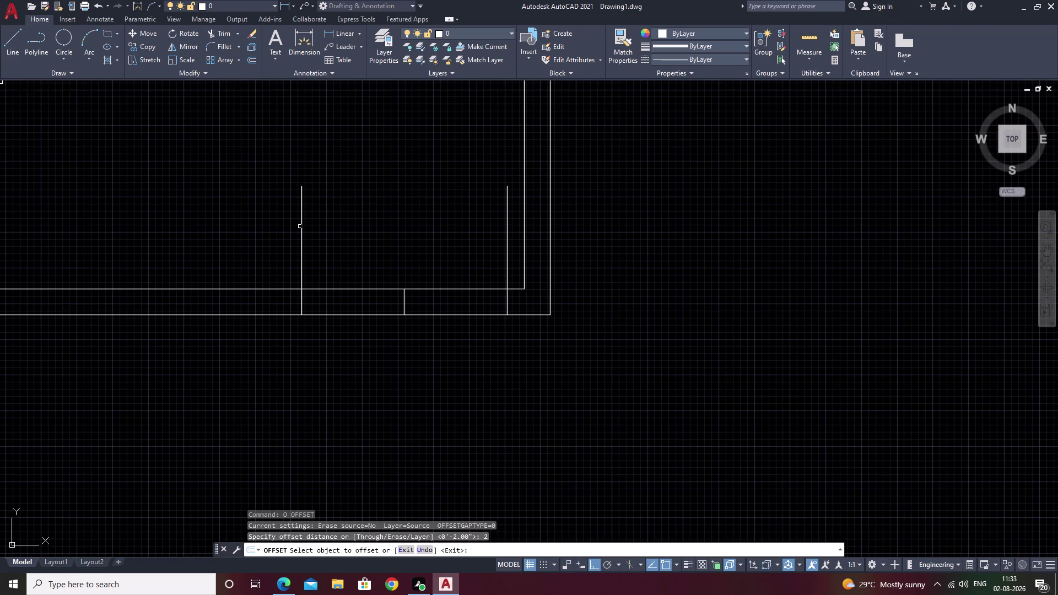
click(302, 227)
click(358, 229)
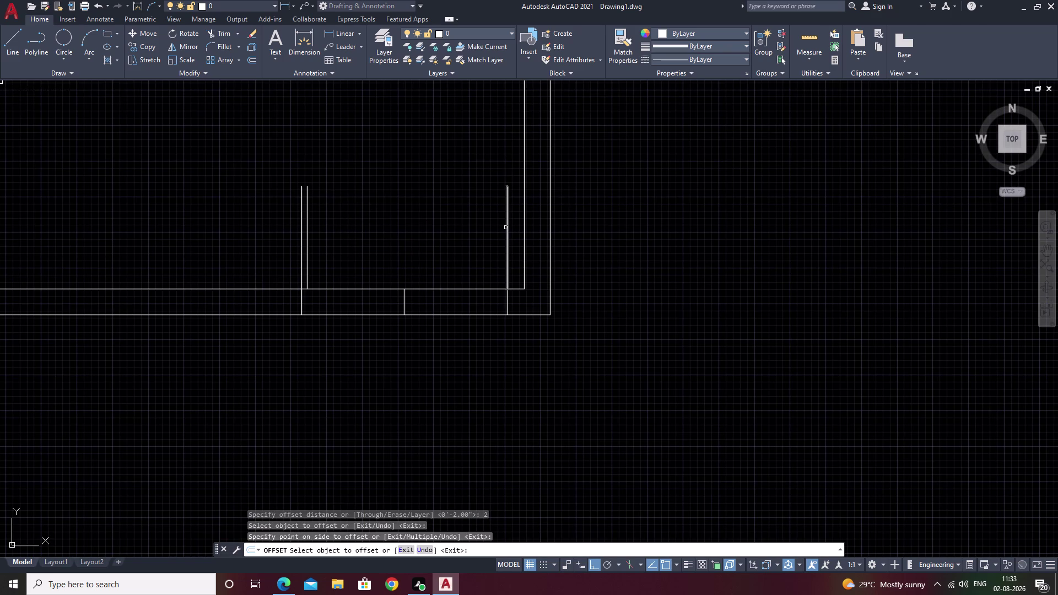
click(506, 228)
click(424, 222)
Draw the left gate-leaf arc from the left post top to the opening's middle.
key(Escape)
click(97, 36)
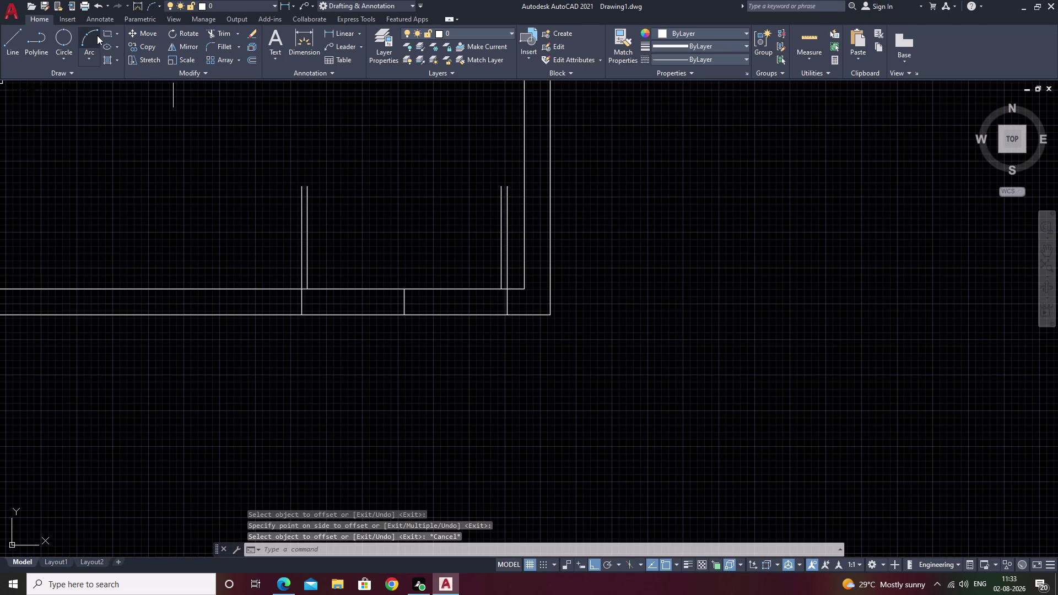
middle_drag(300, 156, 411, 225)
scroll(up, 3)
click(340, 211)
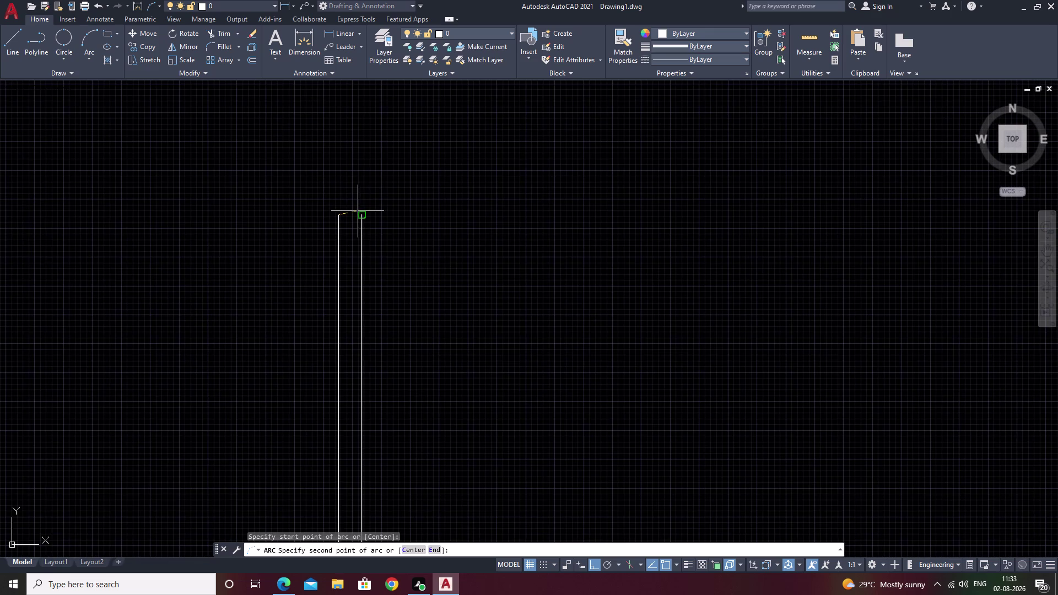
click(363, 216)
scroll(down, 3)
middle_drag(669, 366, 580, 297)
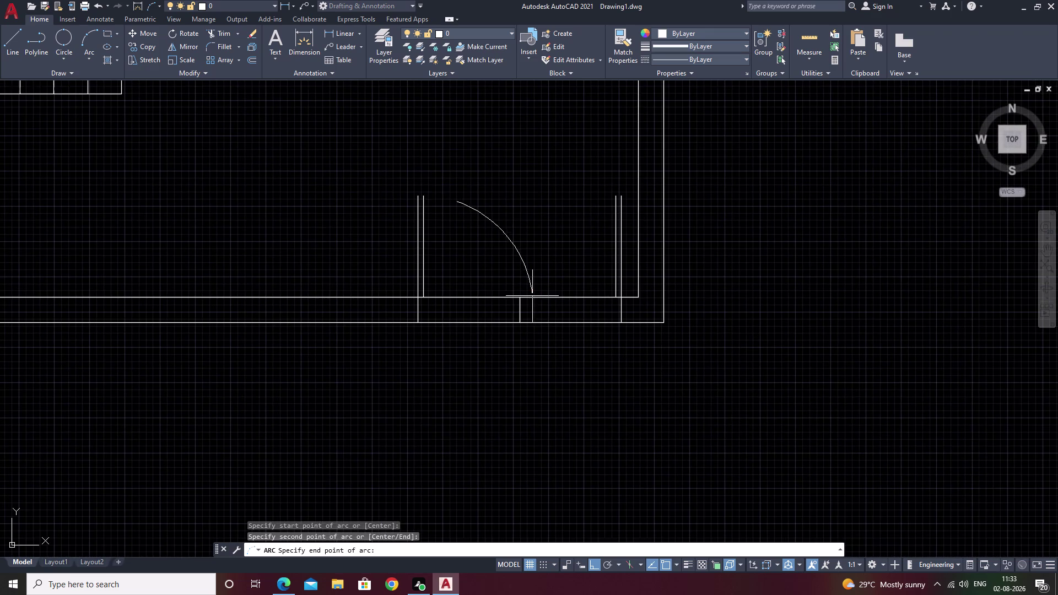
click(519, 297)
Draw the second gate-leaf arc from the right post top to the opening's middle.
key(space)
scroll(up, 3)
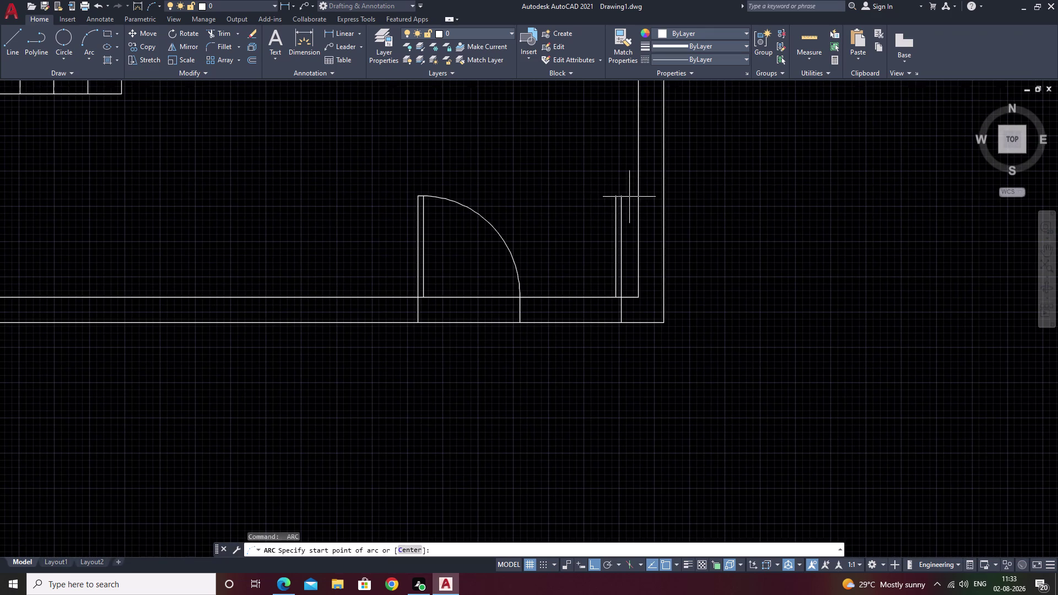
scroll(up, 3)
click(606, 194)
click(591, 194)
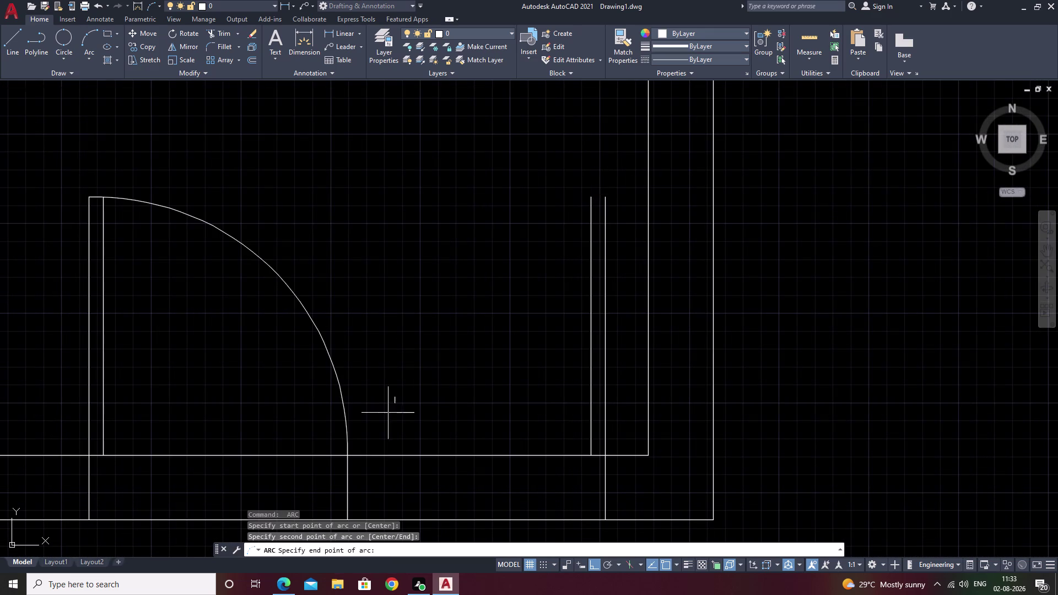
click(344, 455)
key(Escape)
Erase the two duplicate inner vertical lines beside the gate arcs.
middle_drag(428, 329, 480, 323)
click(640, 326)
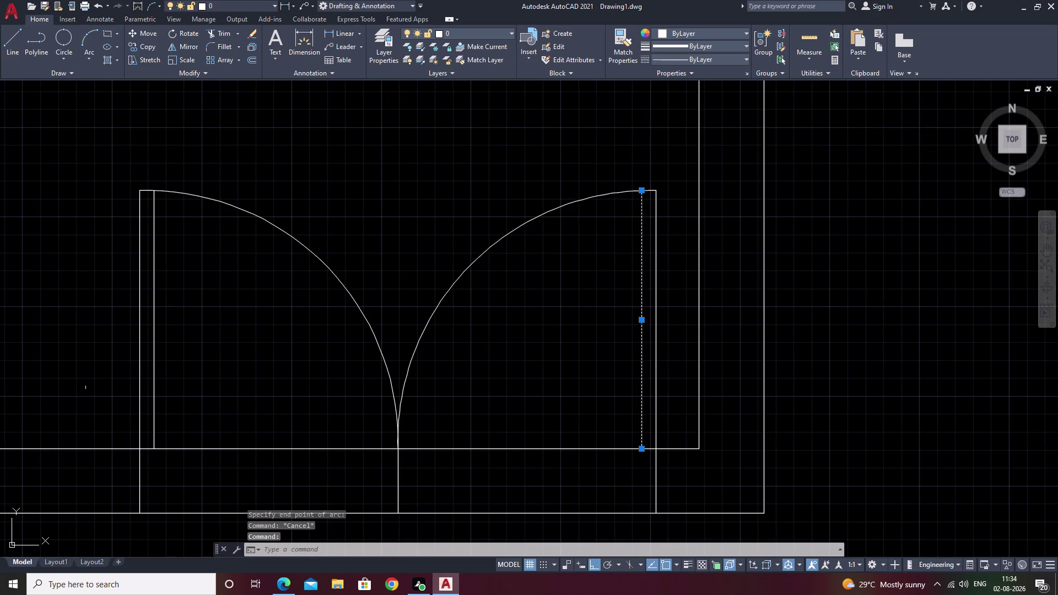
click(154, 344)
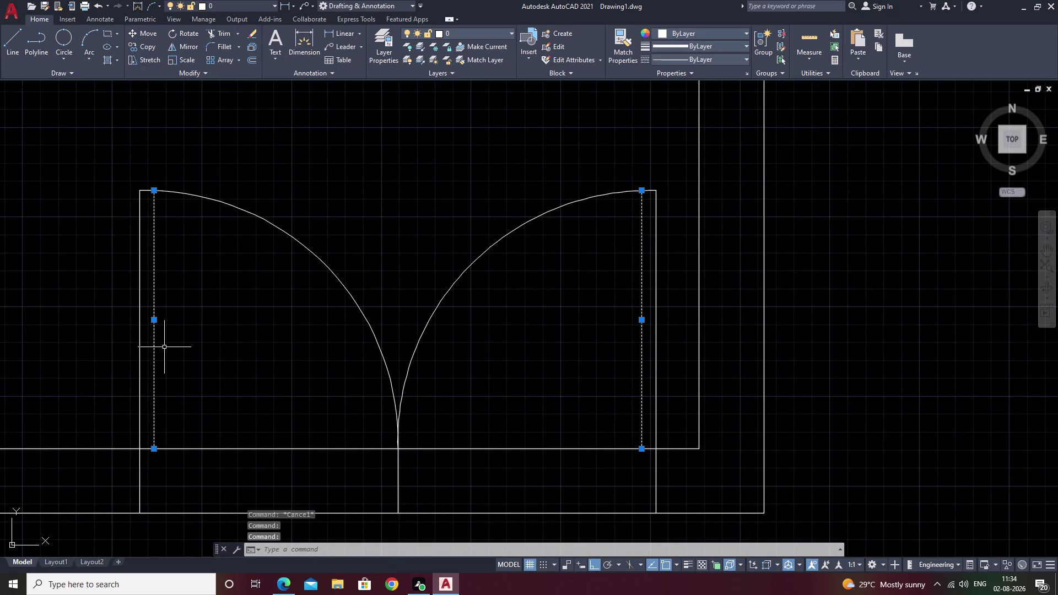
text(e)
key(space)
scroll(down, 3)
middle_drag(225, 385, 244, 343)
Trim the wall lines crossing the gate opening and erase the stray line below the leaves.
text(t)
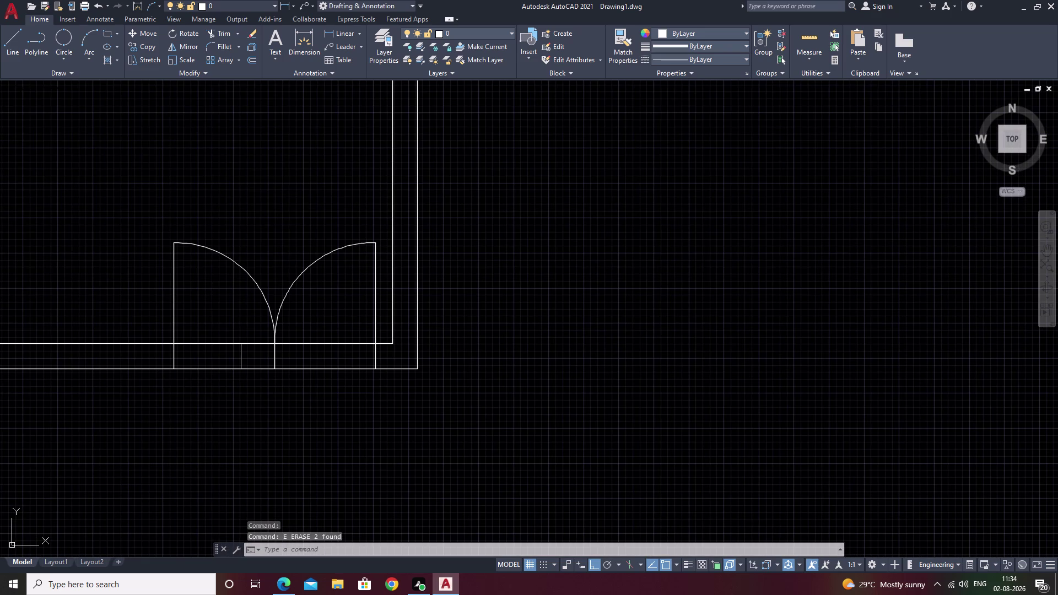
text(r)
key(space)
drag(303, 316, 252, 417)
drag(240, 317, 249, 403)
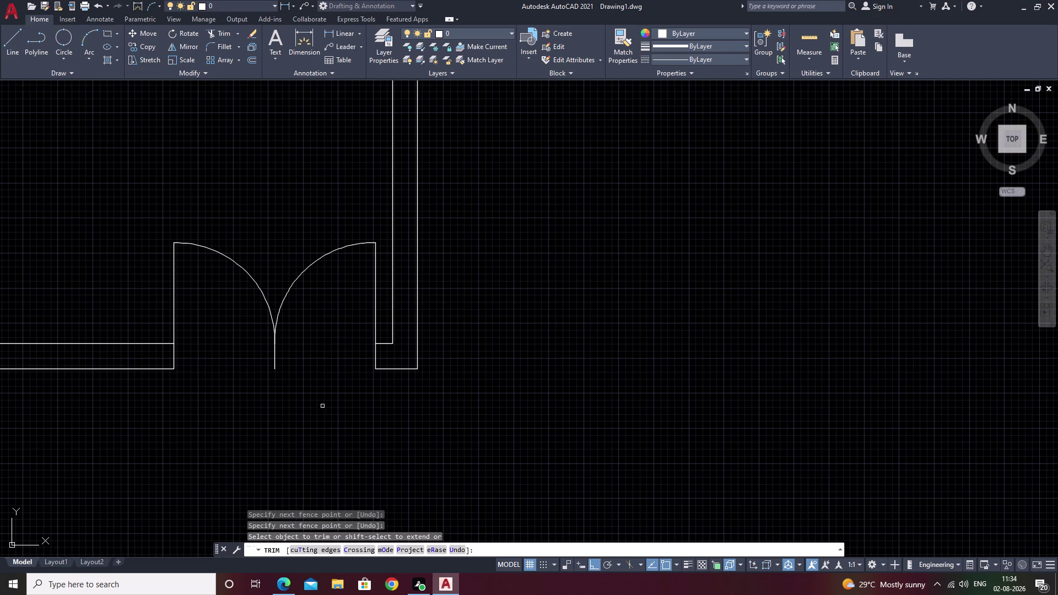
key(Escape)
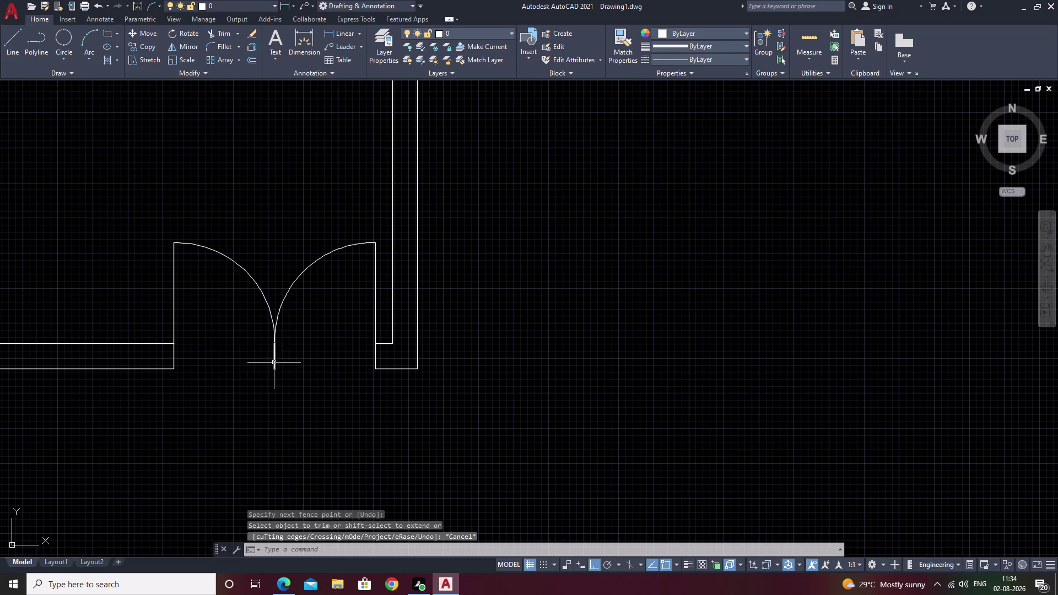
click(274, 363)
text(e)
key(space)
Pan along the front boundary wall to bring the other gate opening into view.
scroll(down, 3)
middle_drag(289, 404, 451, 364)
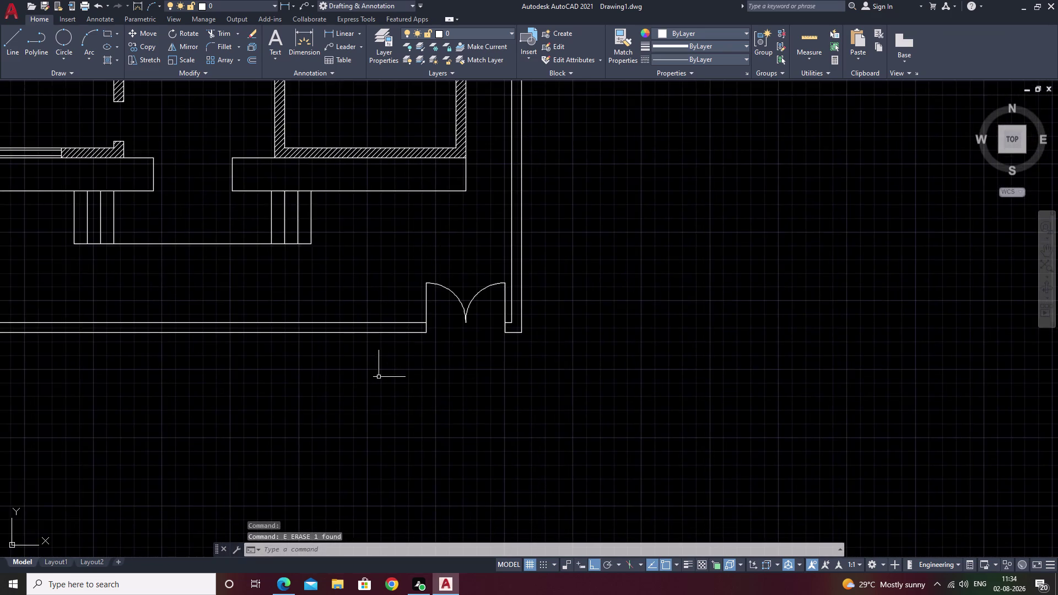
middle_drag(308, 381, 495, 372)
middle_drag(400, 390, 457, 386)
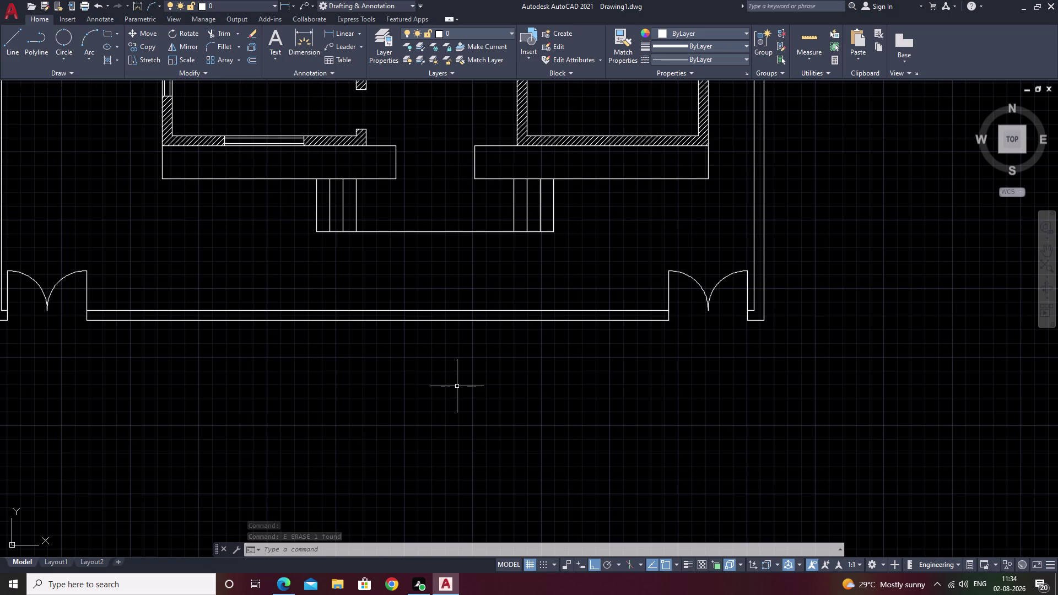
scroll(up, 3)
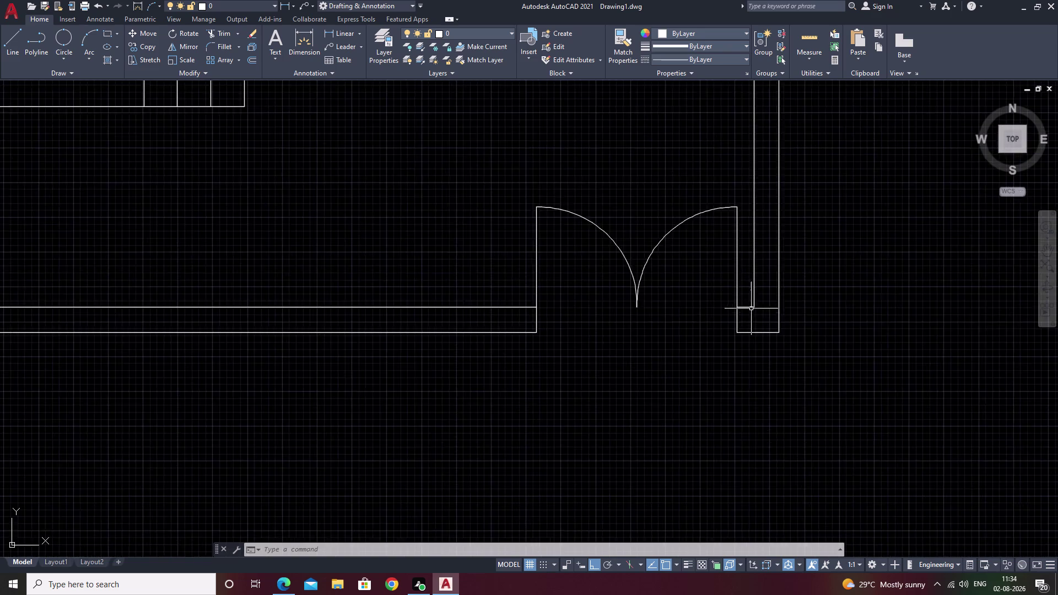
scroll(up, 3)
scroll(up, 3)
middle_drag(526, 300, 830, 339)
scroll(down, 3)
middle_drag(437, 405, 658, 352)
middle_drag(258, 415, 618, 402)
middle_drag(275, 357, 692, 377)
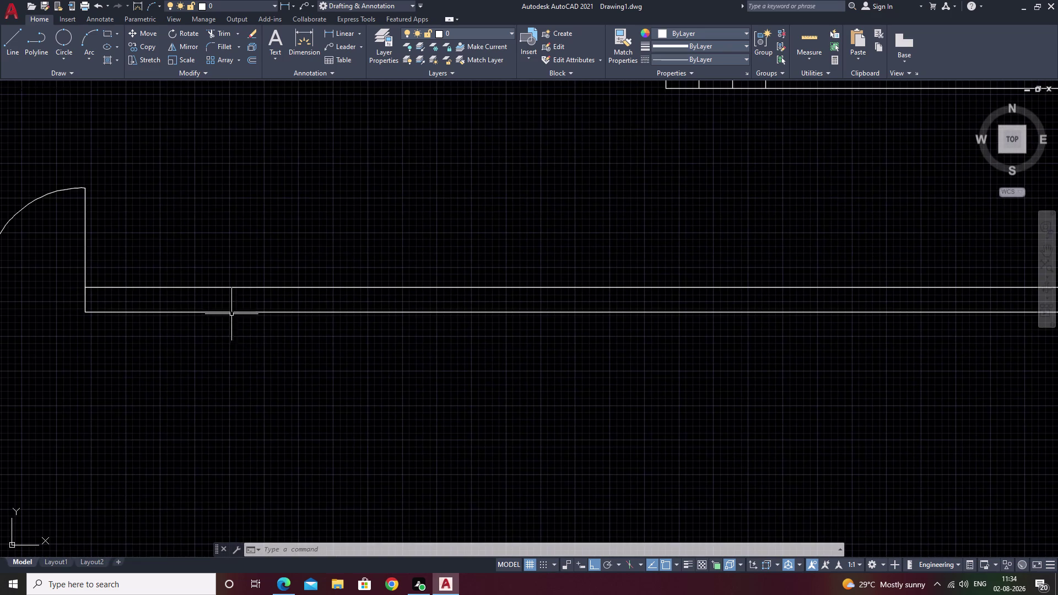
middle_drag(217, 311, 622, 339)
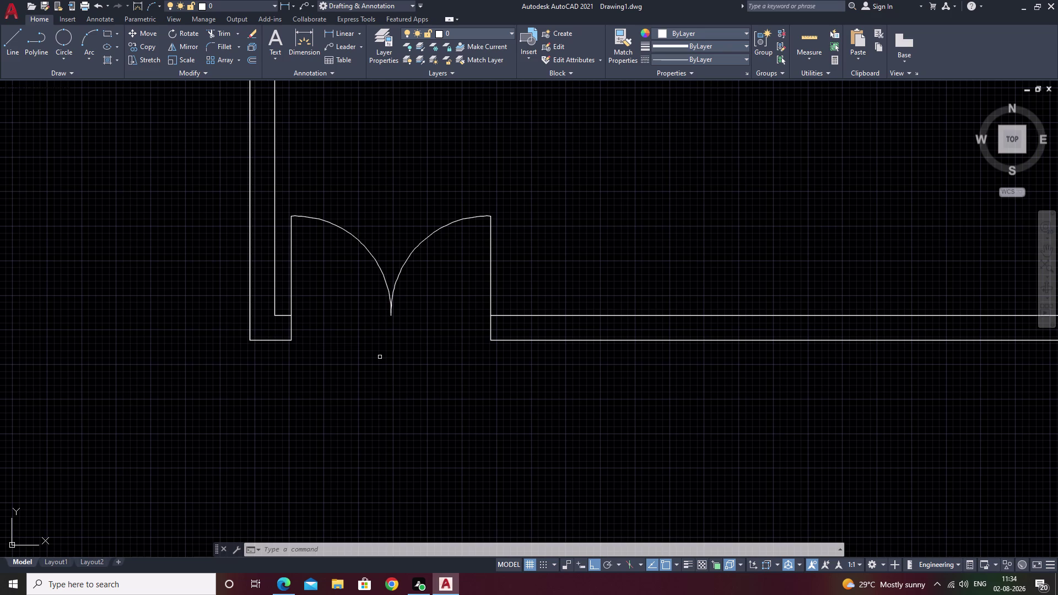
Group the gate's leaf edges and arcs together.
click(291, 303)
click(363, 252)
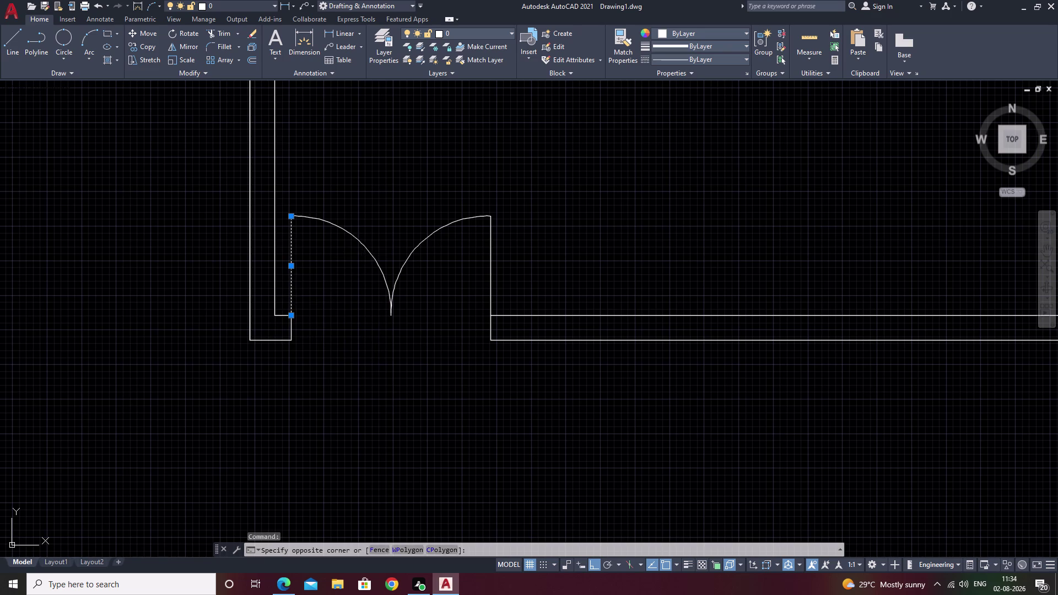
click(364, 250)
click(366, 247)
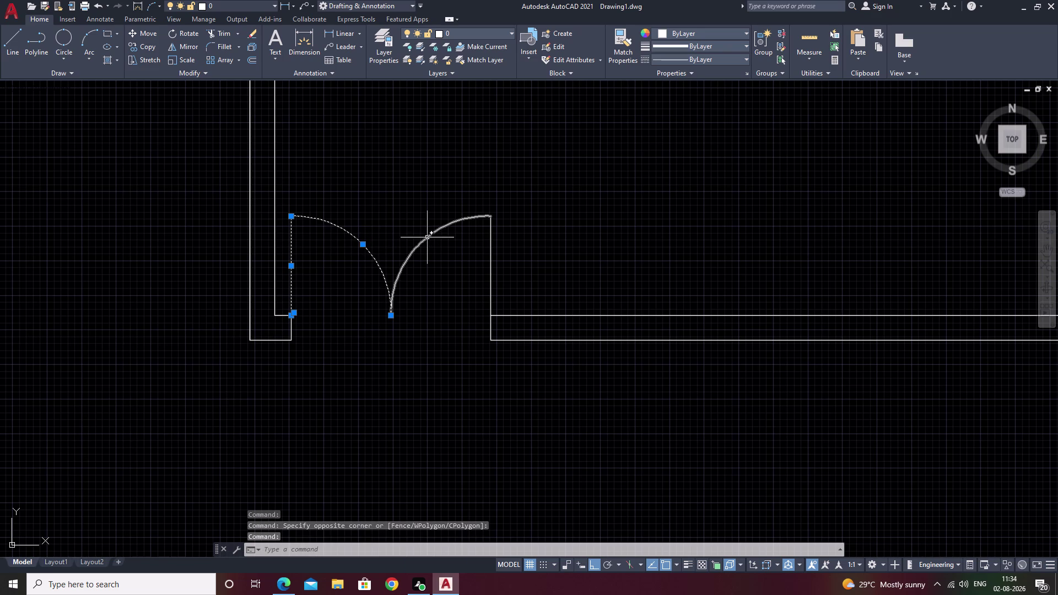
double_click(428, 237)
click(490, 272)
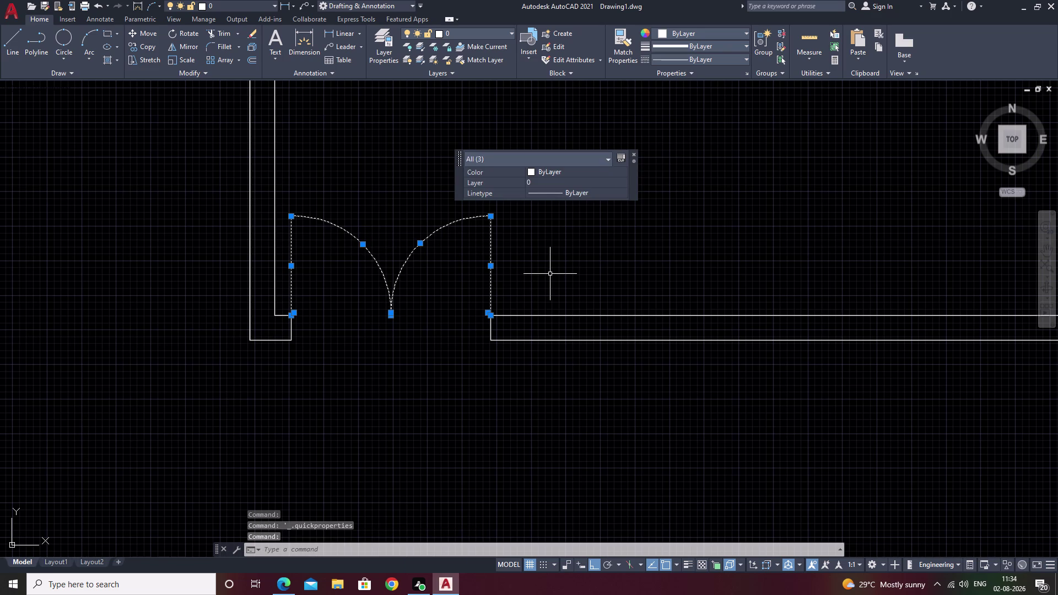
text(g)
key(space)
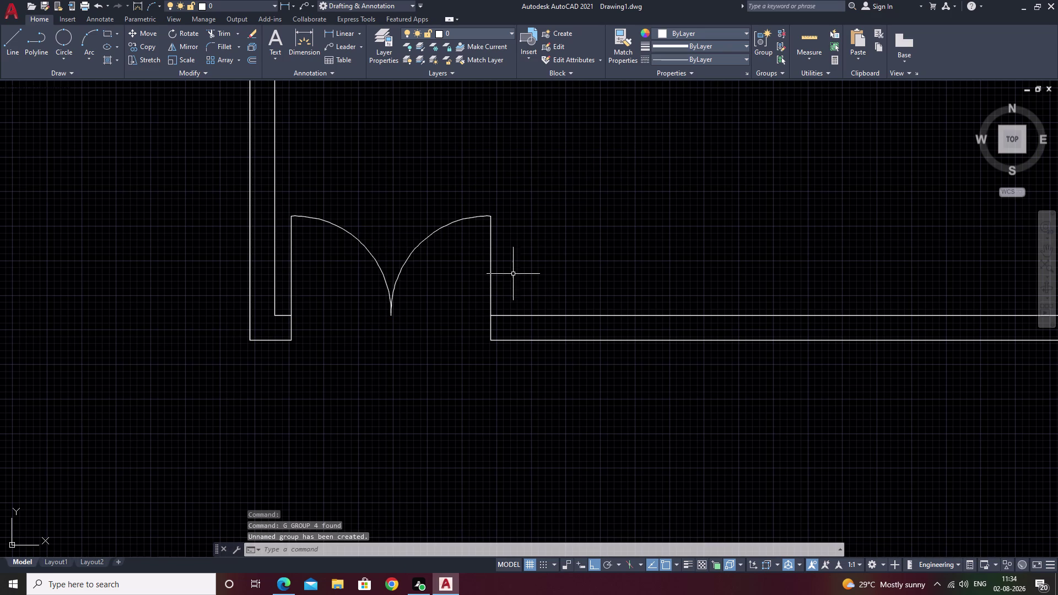
Join each arc with its edge line into polylines and regroup the leaves.
click(490, 245)
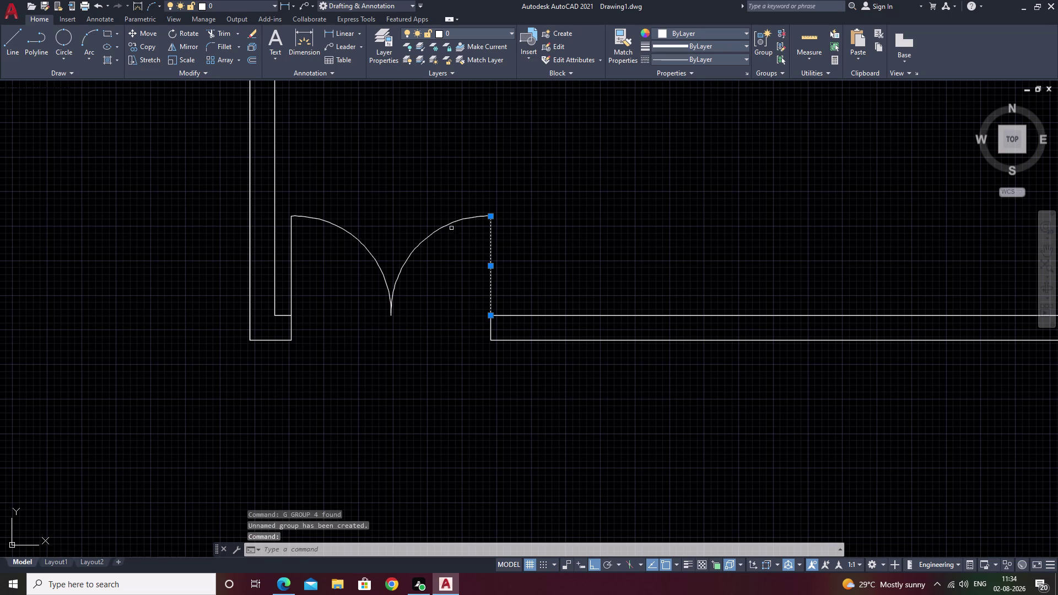
click(451, 222)
click(355, 238)
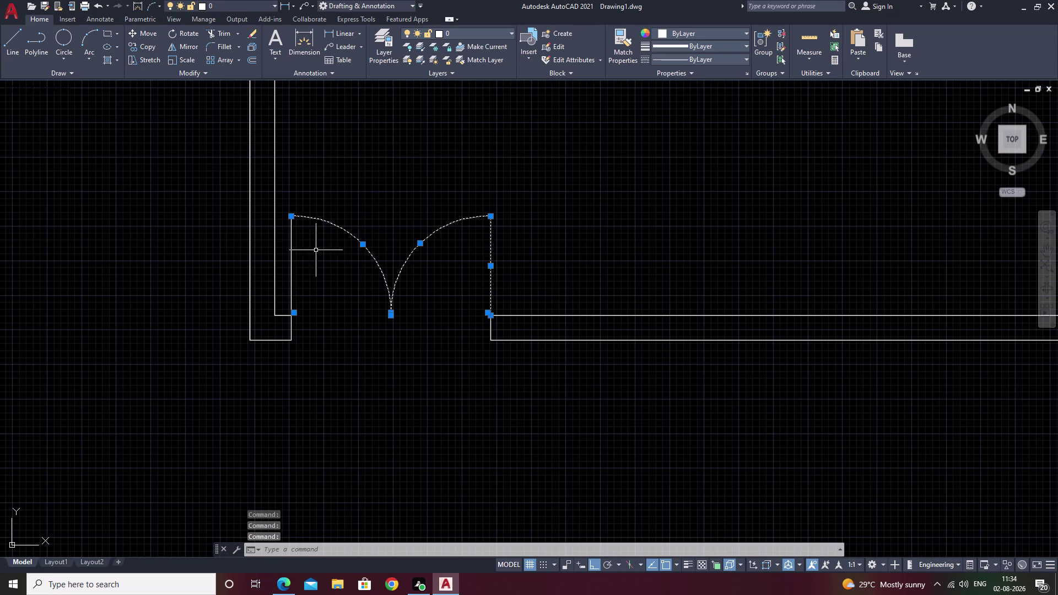
click(290, 263)
text(j)
key(space)
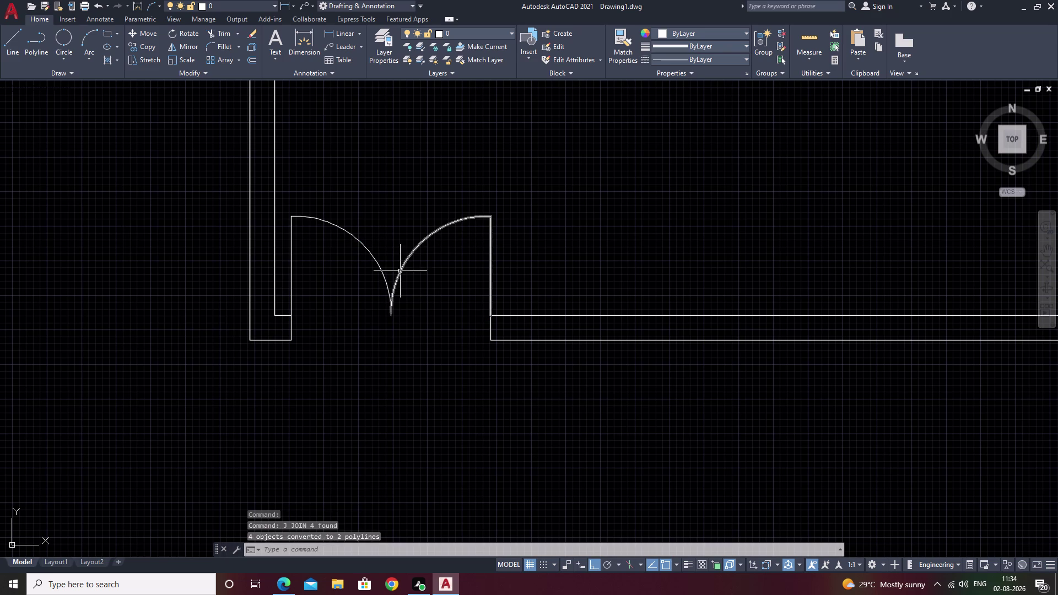
click(400, 271)
click(371, 255)
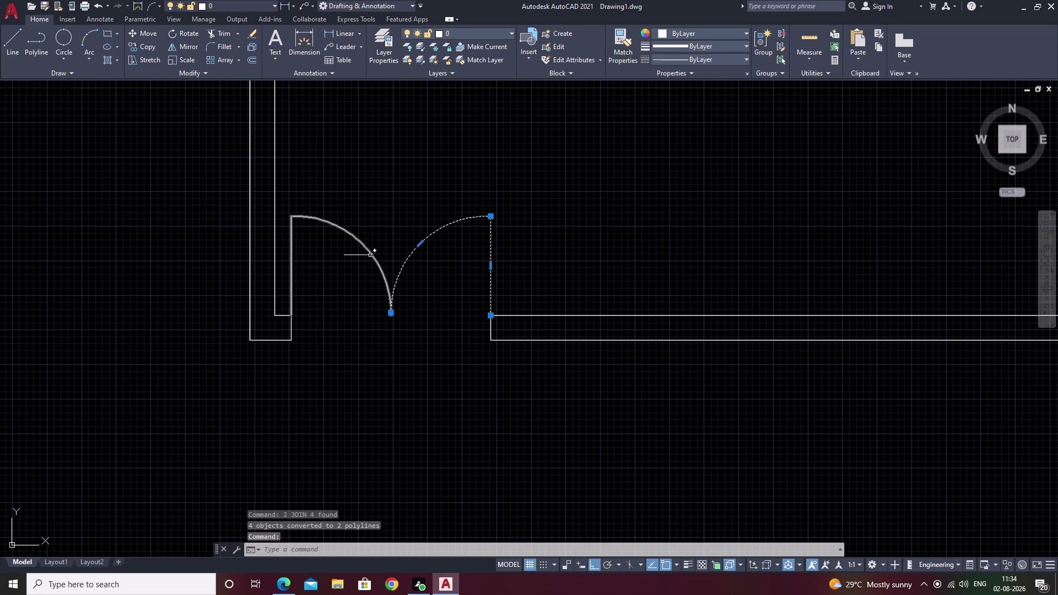
text(g)
key(space)
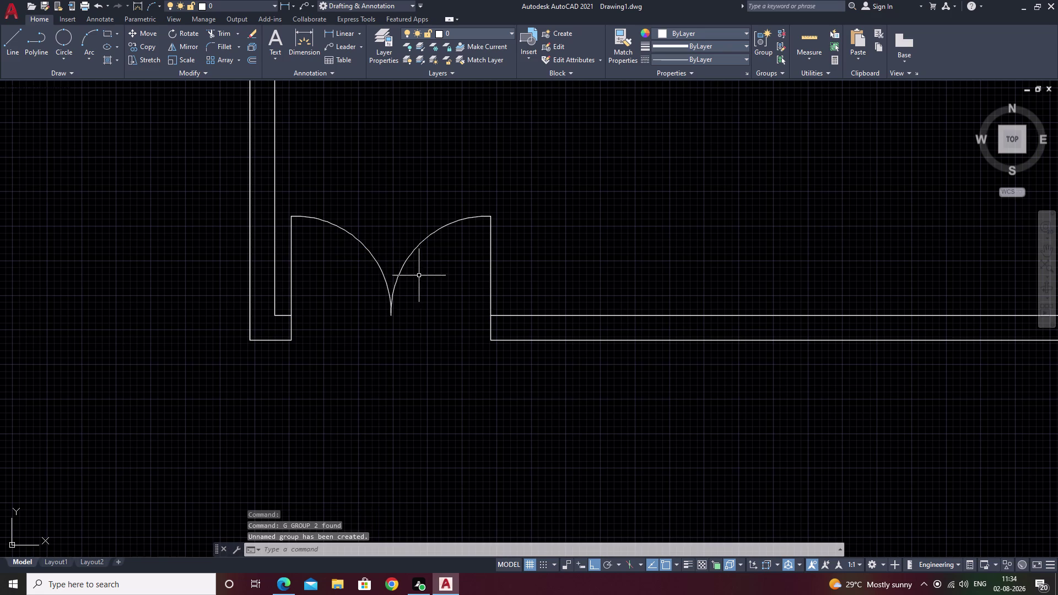
Move both gate leaves above the wall opening with Ortho turned off.
click(406, 263)
click(365, 254)
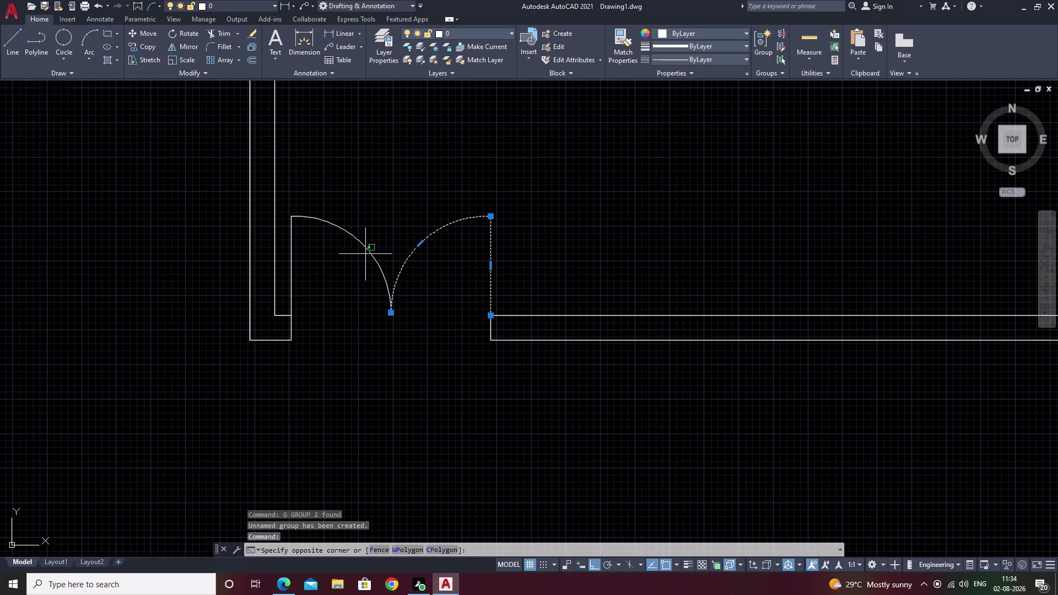
click(365, 250)
click(365, 248)
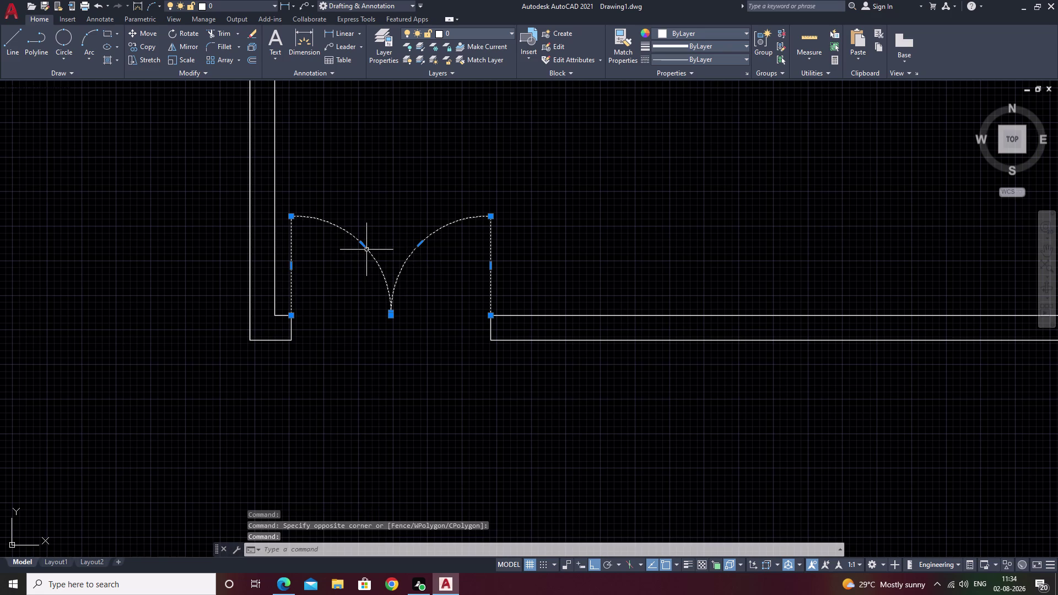
text(m)
key(space)
click(394, 313)
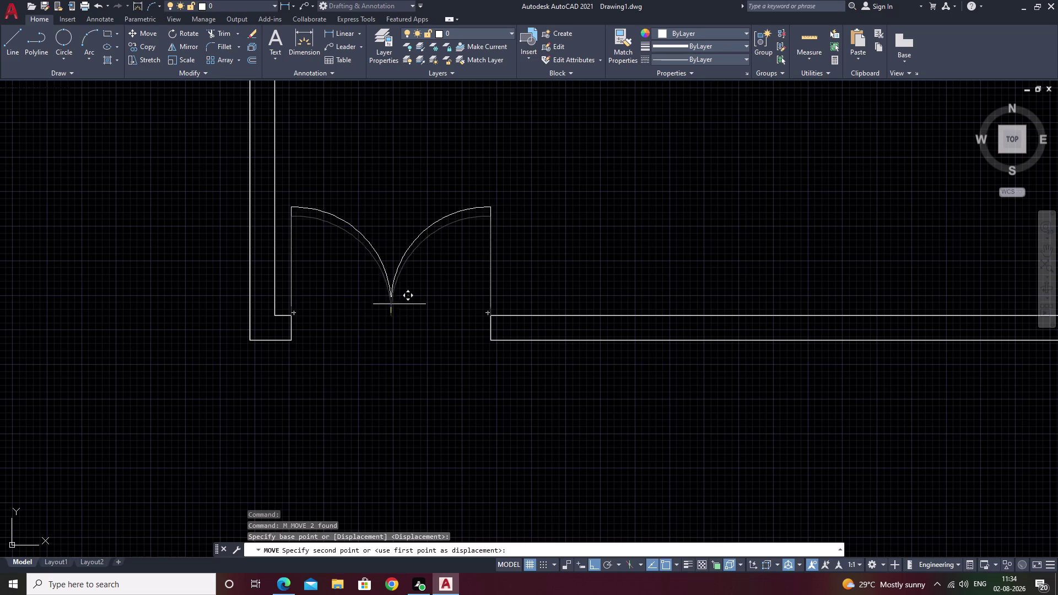
key(F8)
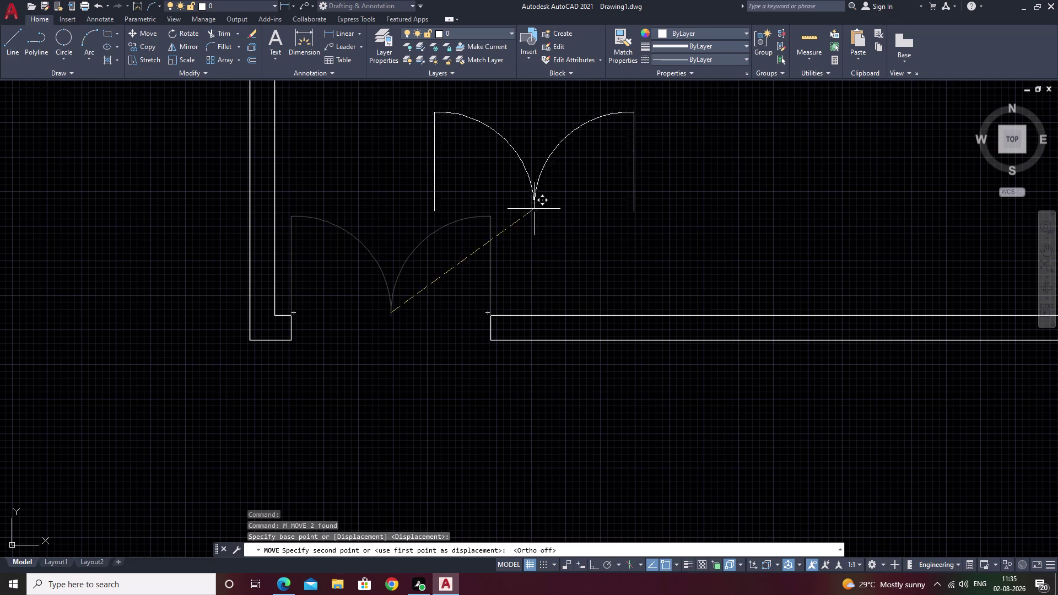
click(534, 209)
key(Escape)
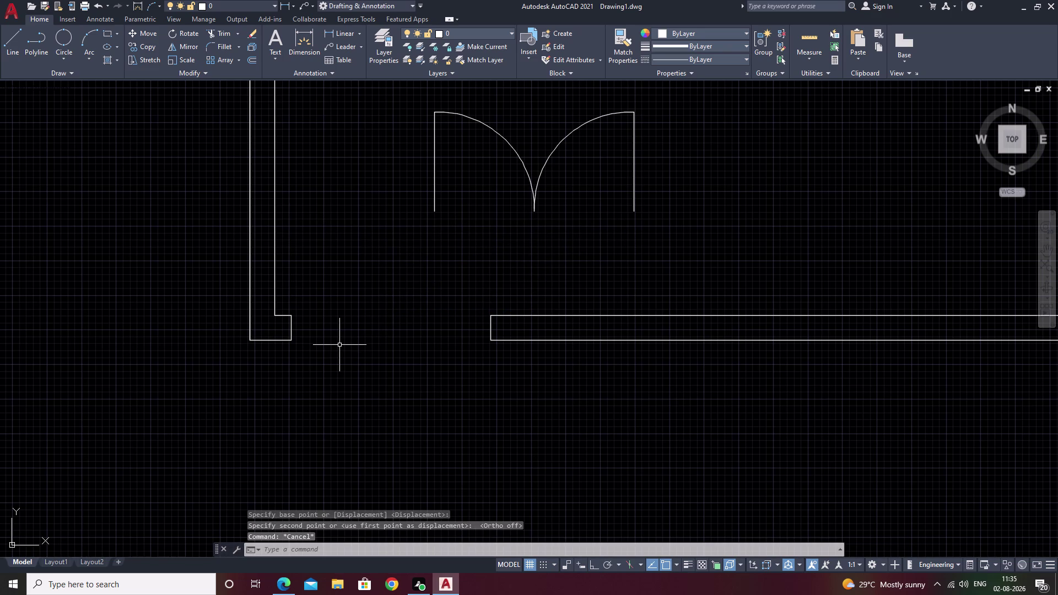
key(l)
key(space)
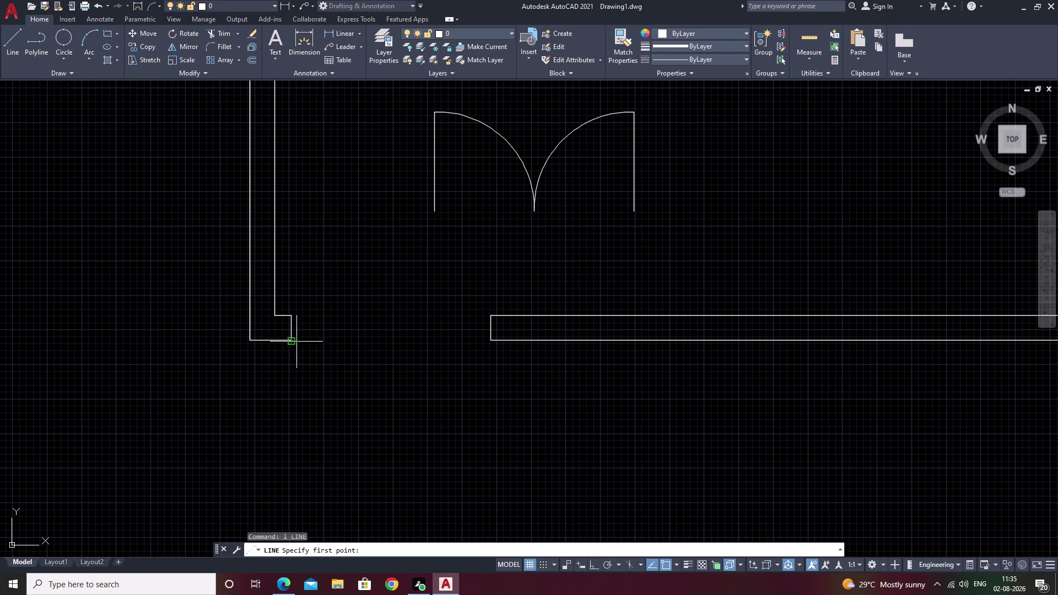
Draw 2" line segments from the wall's bottom corner with ortho on.
scroll(up, 3)
click(278, 356)
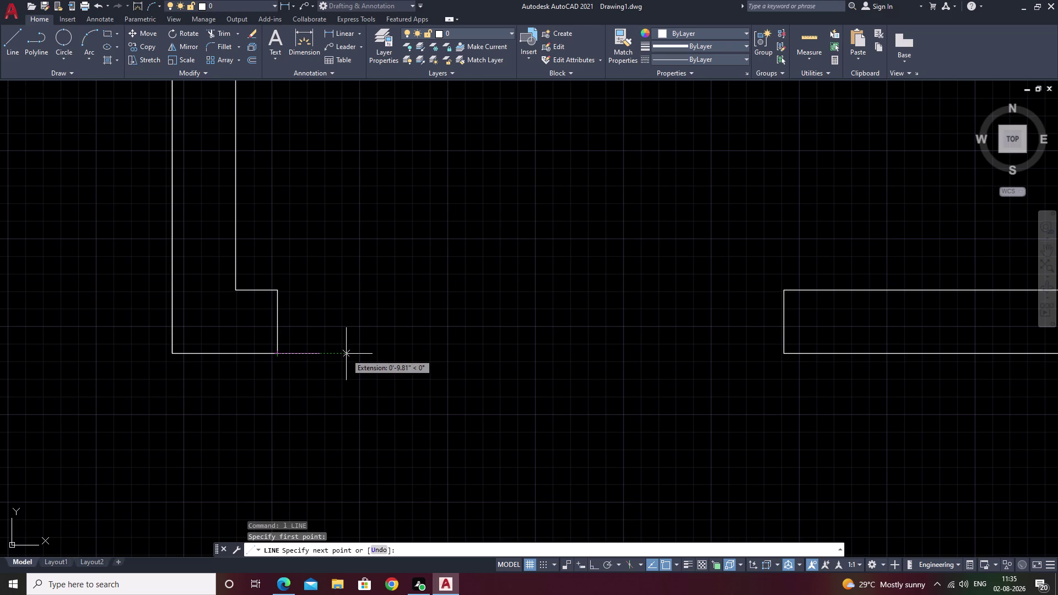
text(2)
key(space)
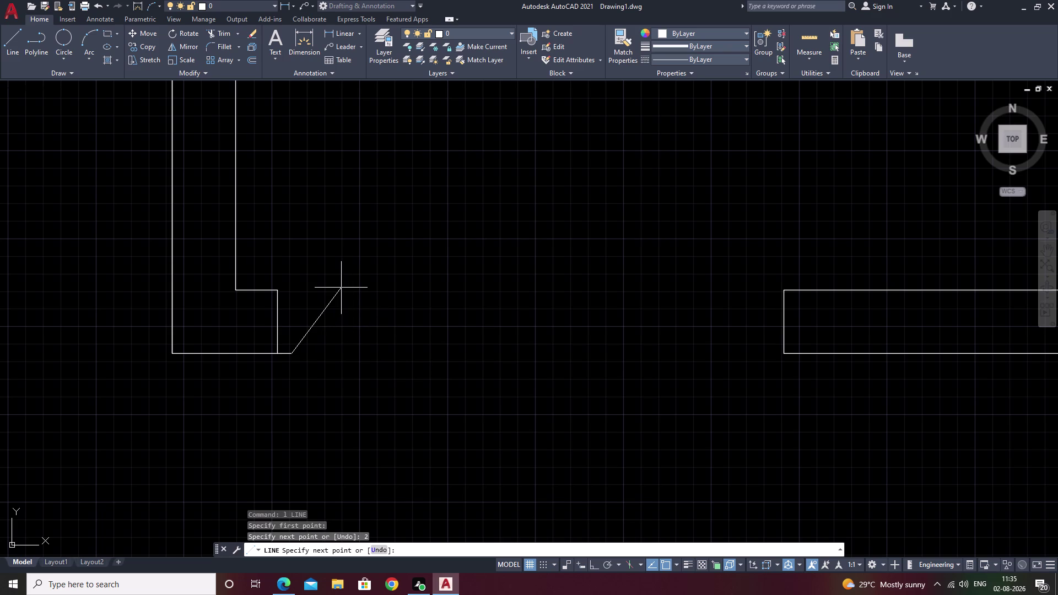
key(F8)
text(2)
key(space)
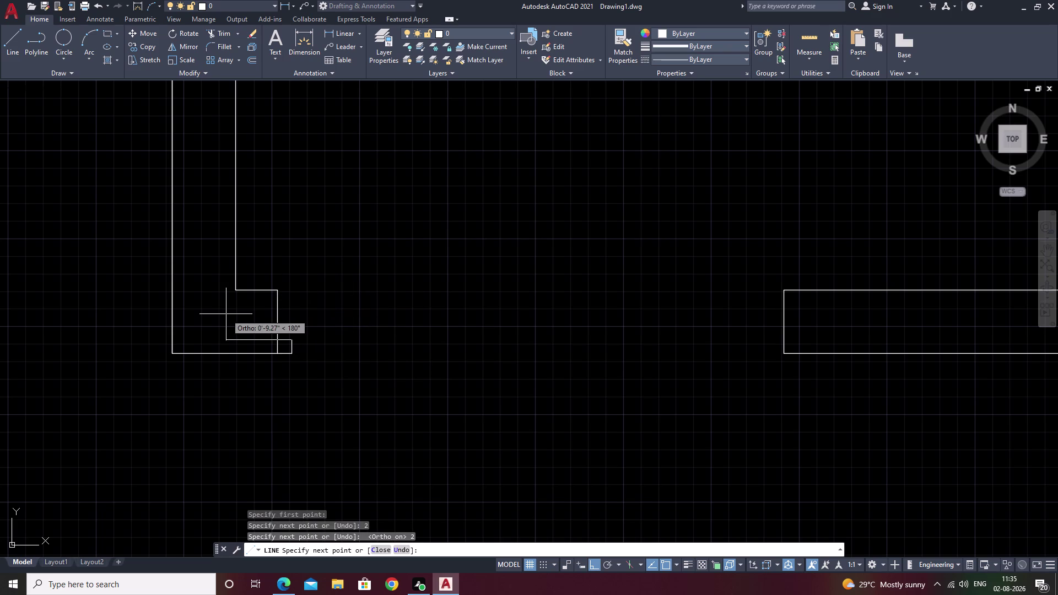
text(2)
key(space)
key(Escape)
Draw a small 2" square at the right wall corner.
middle_drag(693, 386, 548, 400)
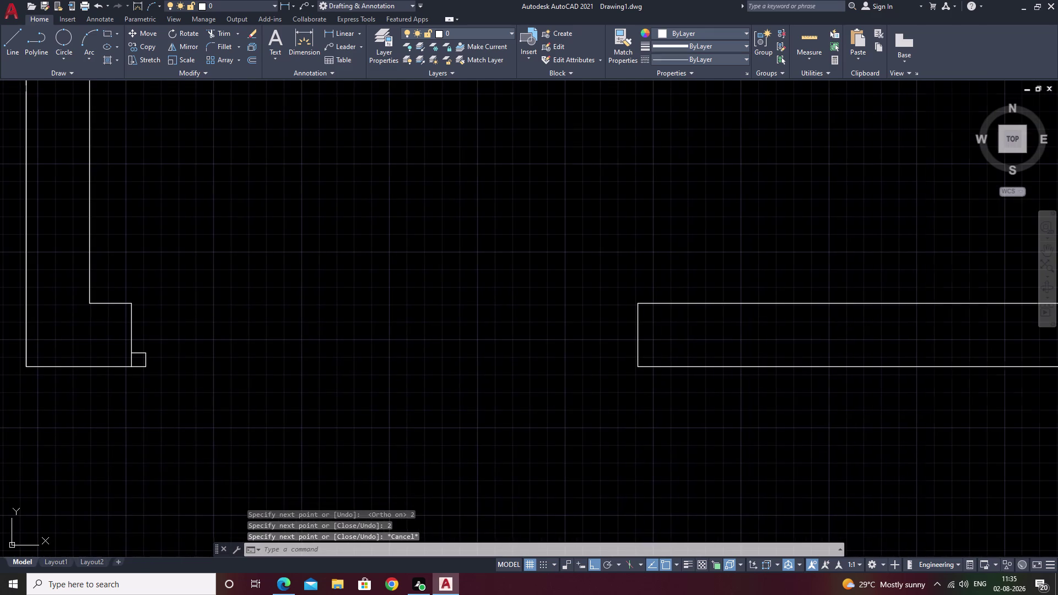
key(space)
click(640, 367)
text(2)
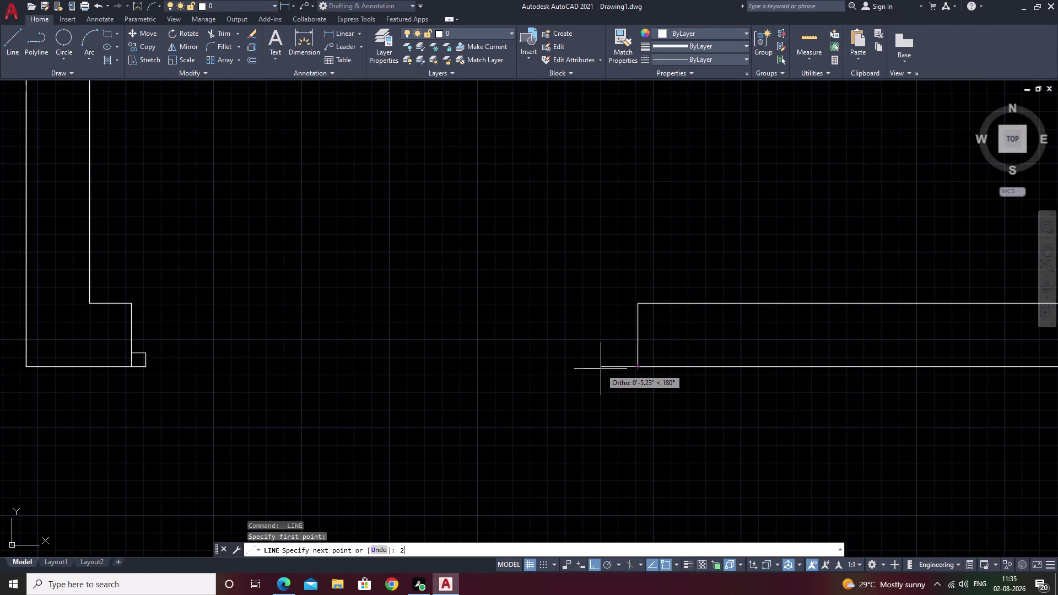
key(space)
text(2)
key(space)
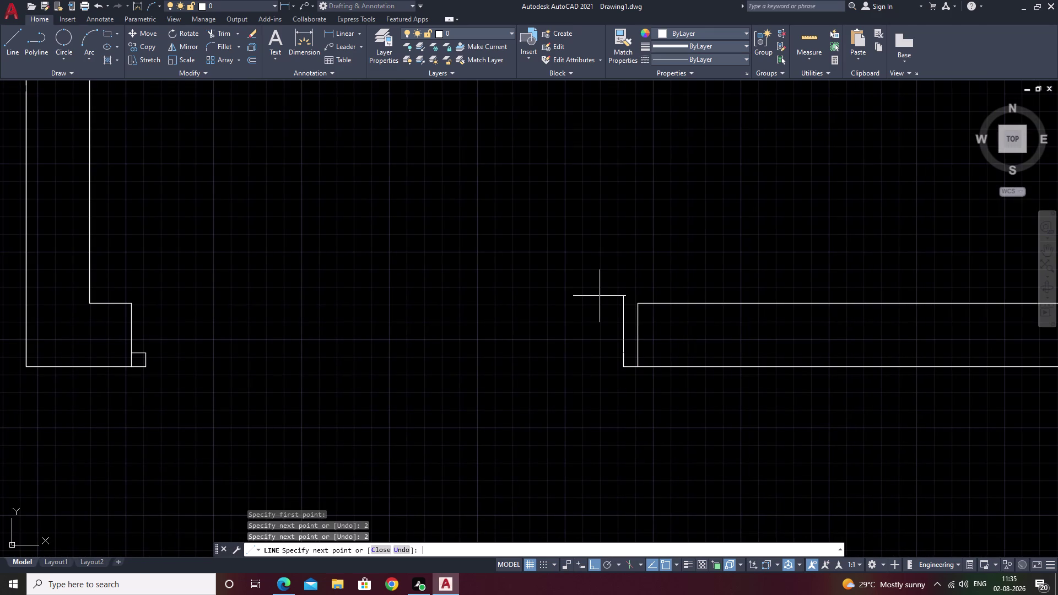
text(2)
key(space)
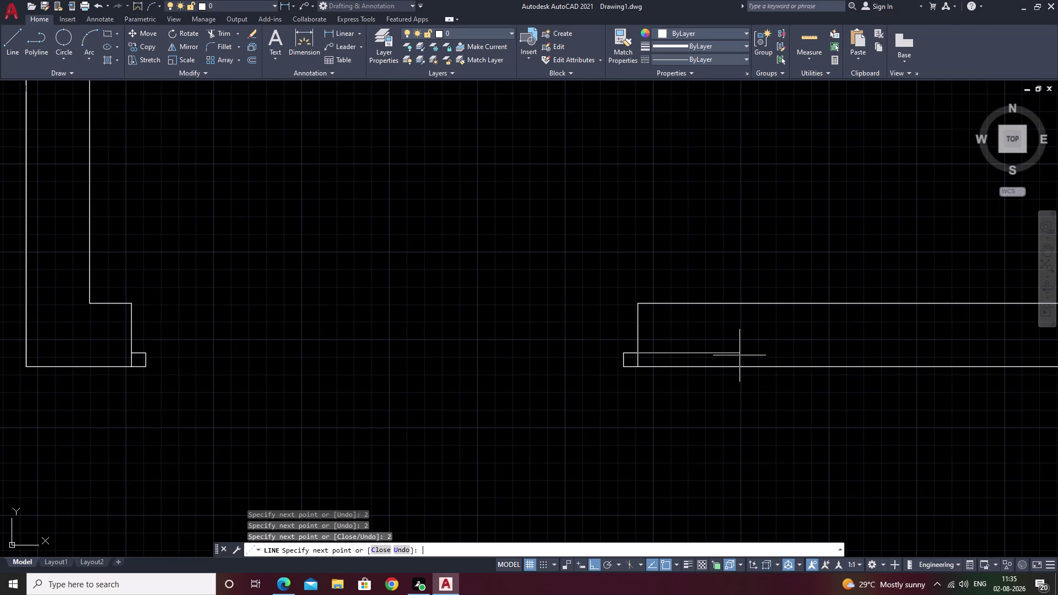
middle_drag(379, 246, 370, 285)
key(Escape)
Pan to the gate, select the left gate leaf, then clear the selection.
scroll(down, 3)
middle_drag(419, 280, 353, 360)
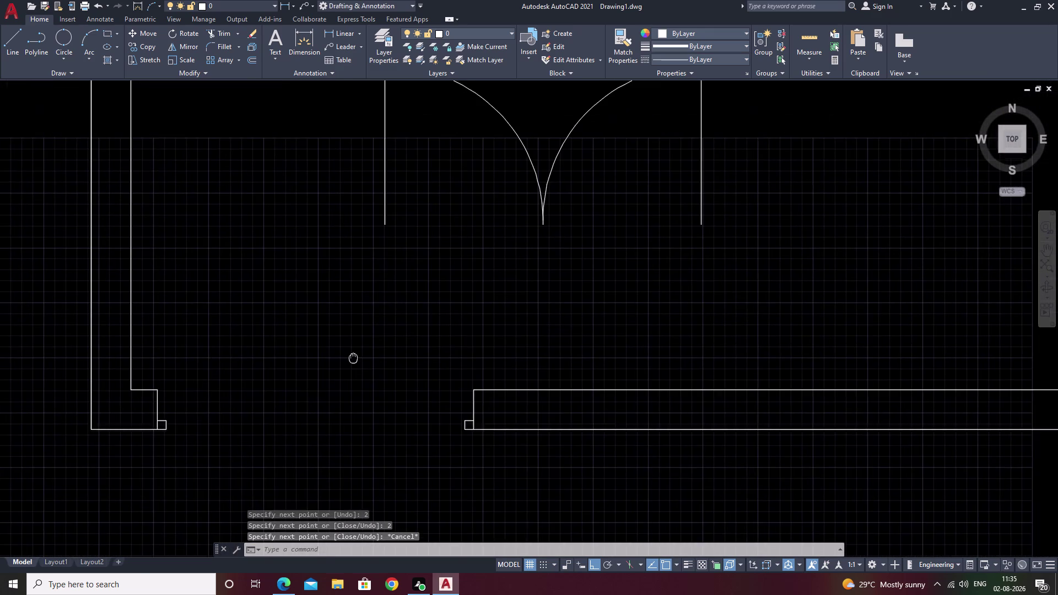
middle_drag(353, 361, 352, 363)
click(382, 237)
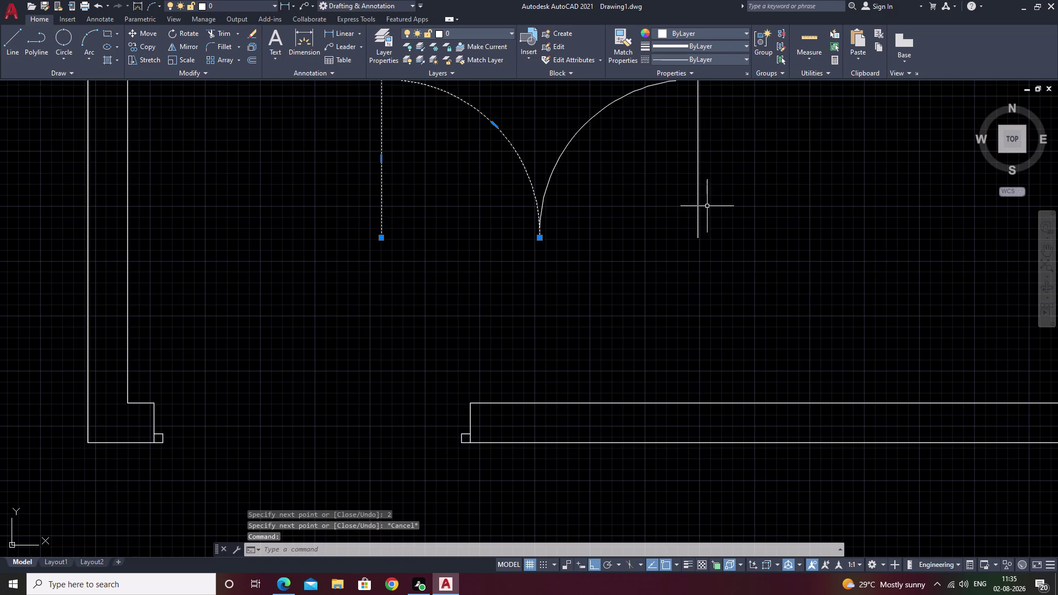
click(699, 212)
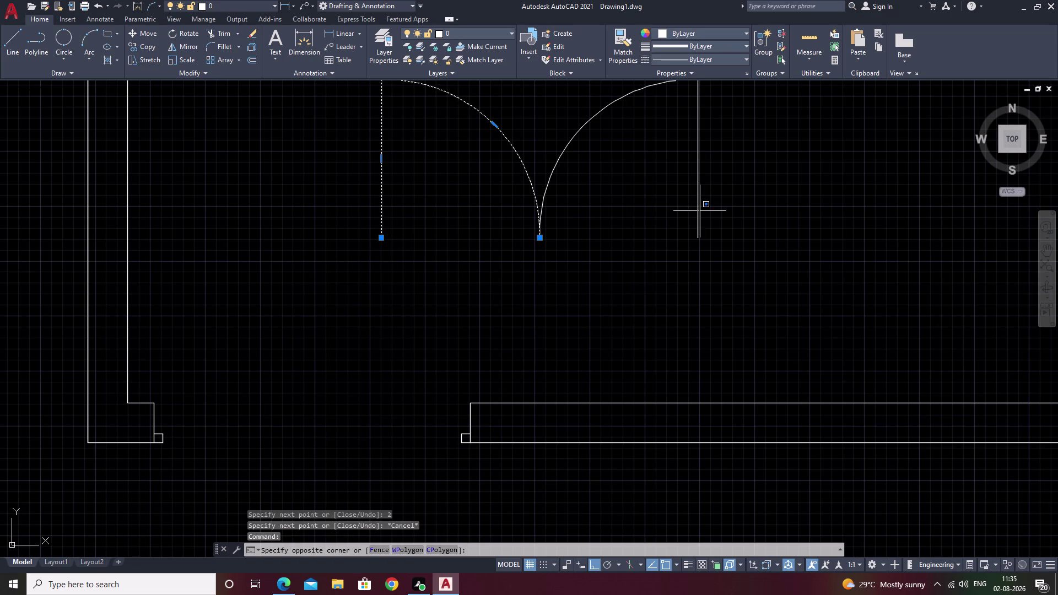
key(Escape)
key(Escape)
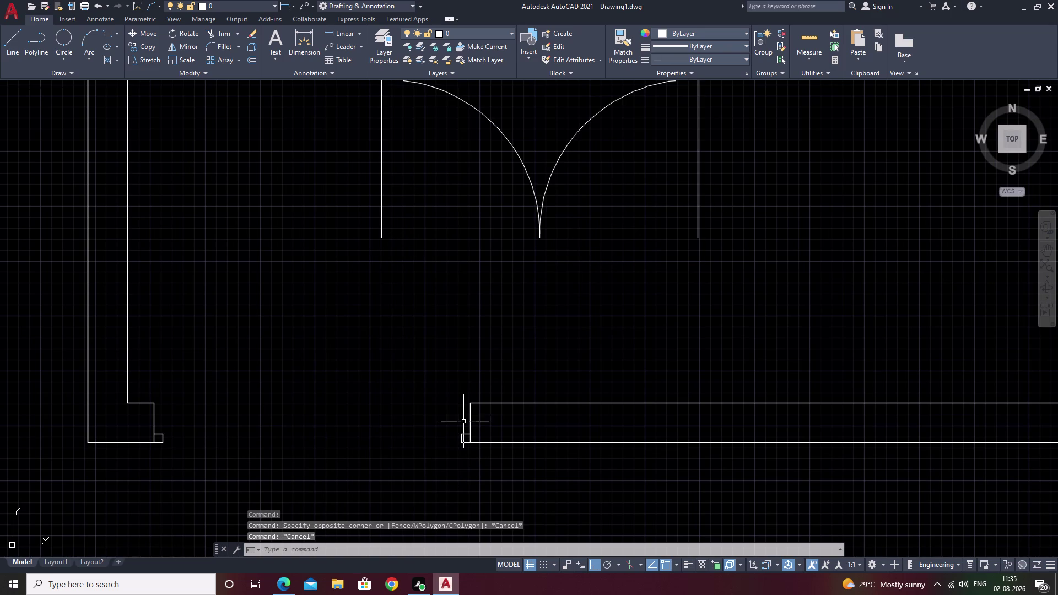
Erase the right wall's end line and its small corner square.
click(471, 426)
click(467, 436)
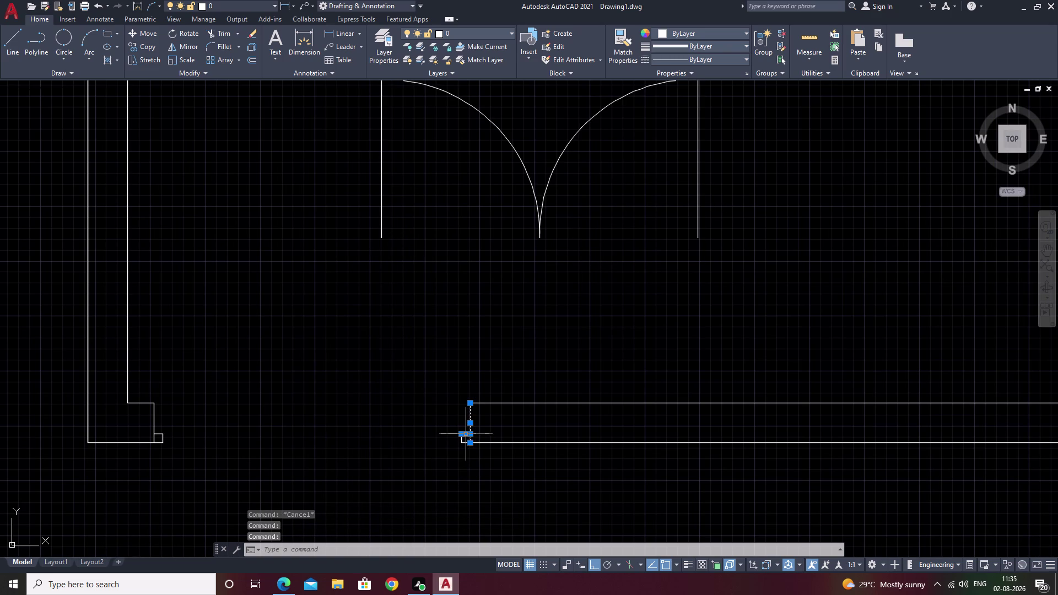
scroll(up, 3)
click(457, 448)
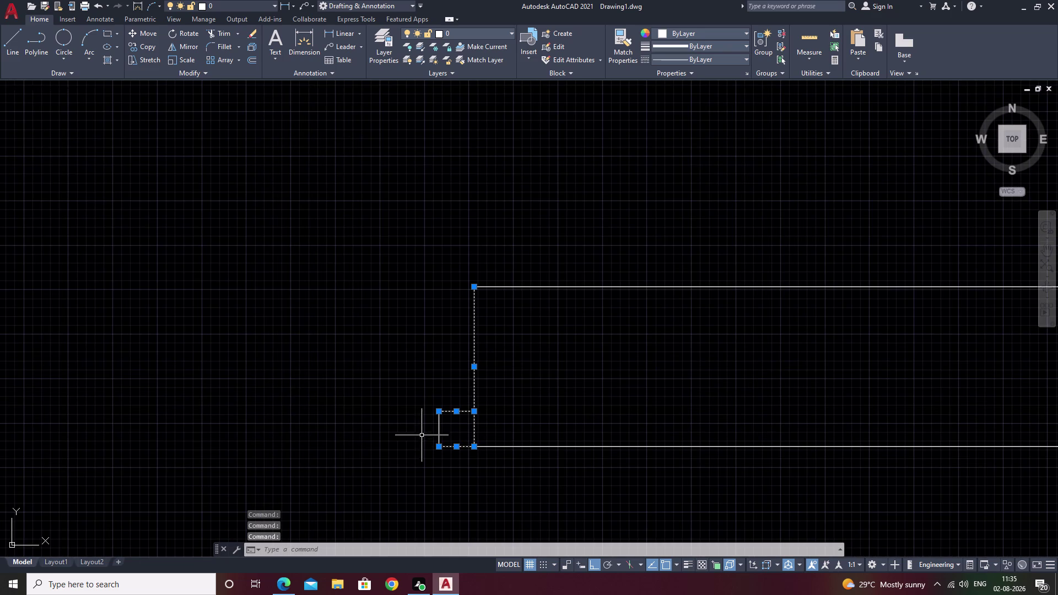
click(439, 428)
text(e)
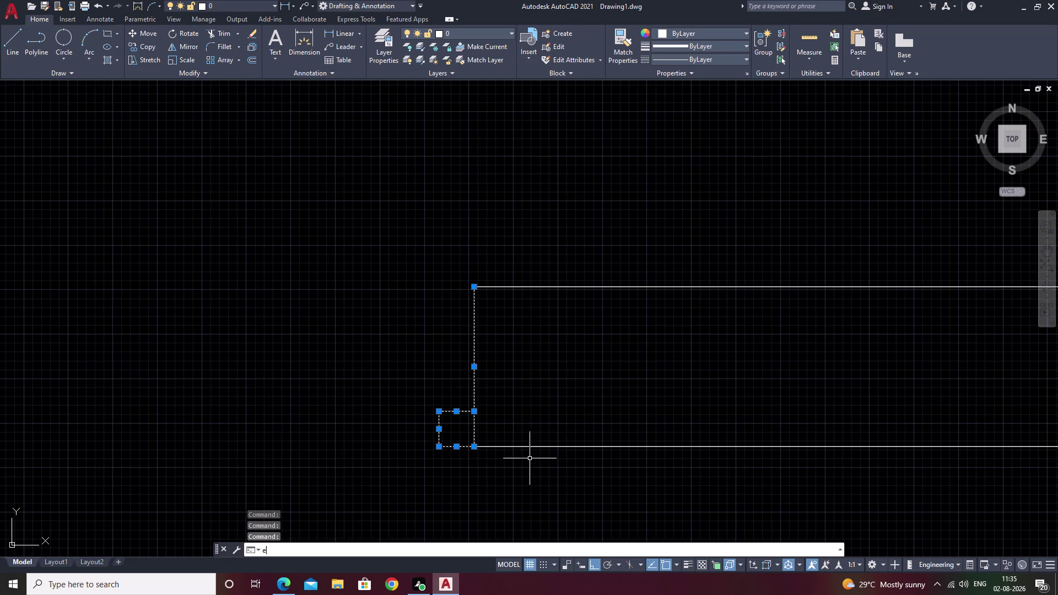
key(space)
Offset an edge by 6" to create the right wall's new end line.
scroll(down, 3)
middle_drag(623, 411, 655, 407)
middle_drag(404, 400, 596, 406)
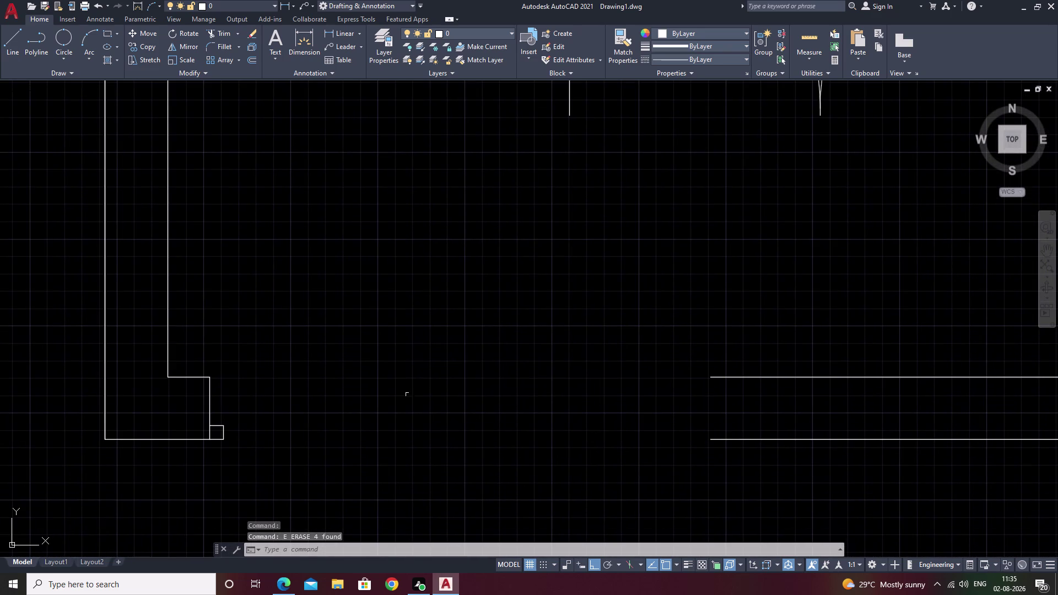
text(o)
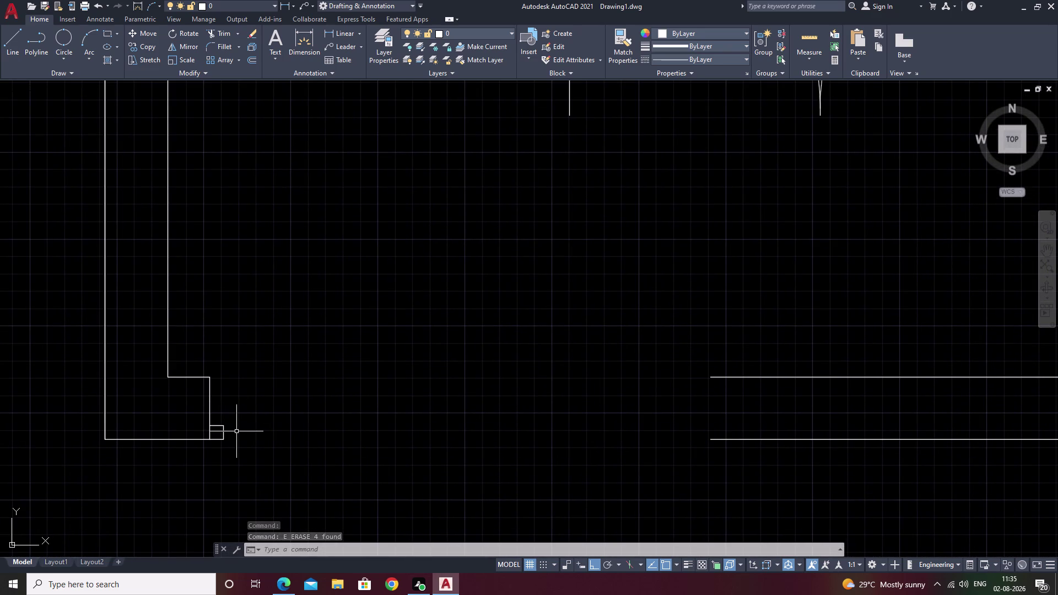
key(space)
key(6)
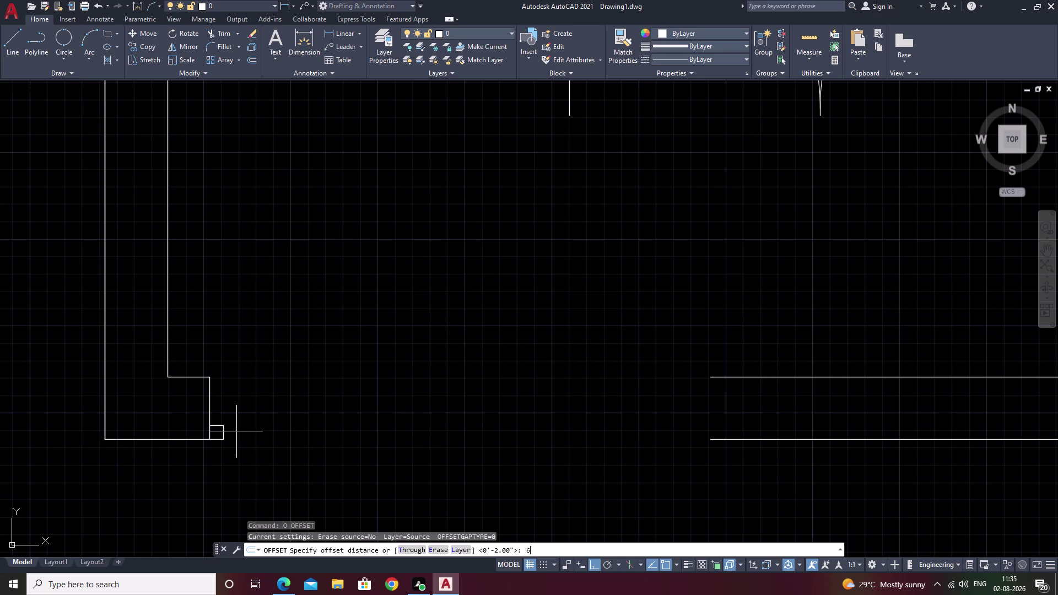
key(apostrophe)
key(space)
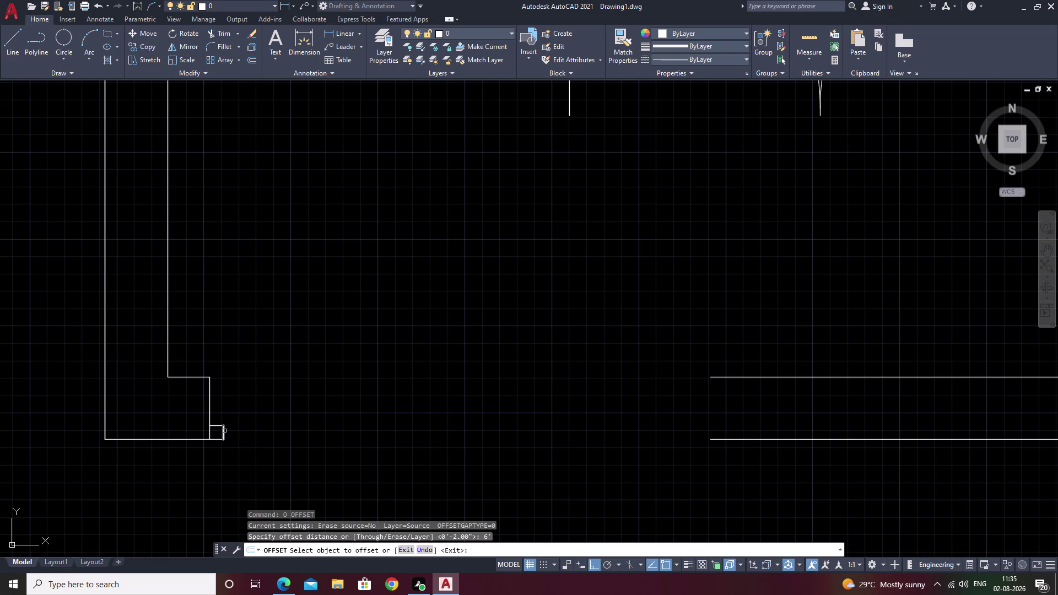
click(224, 431)
click(392, 416)
key(Escape)
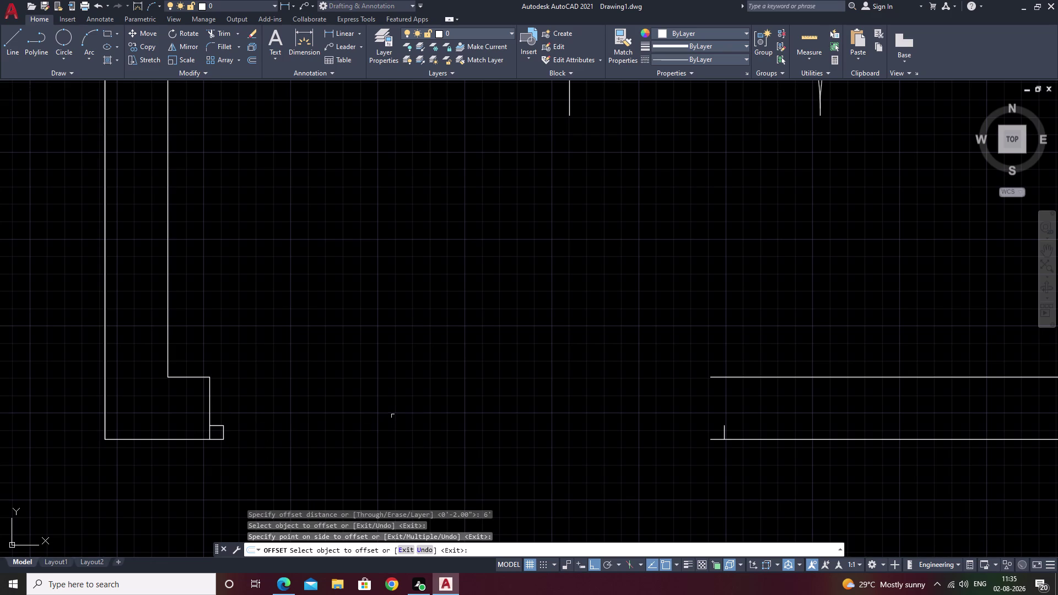
Trim the wall line past the new end and extend the end line.
middle_drag(695, 435, 577, 442)
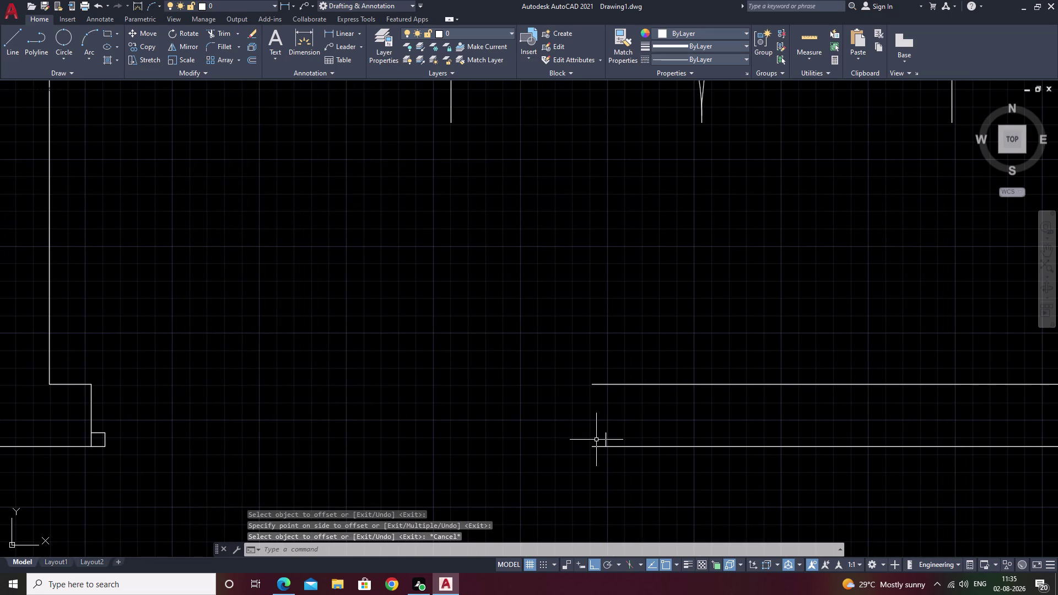
text(tr)
key(space)
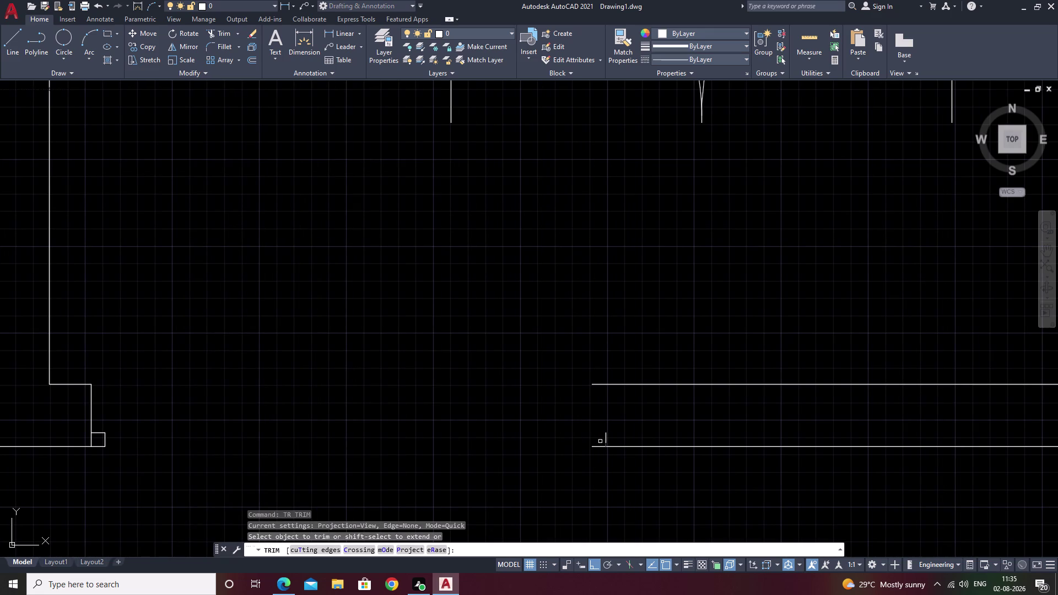
drag(600, 441, 599, 459)
key(Escape)
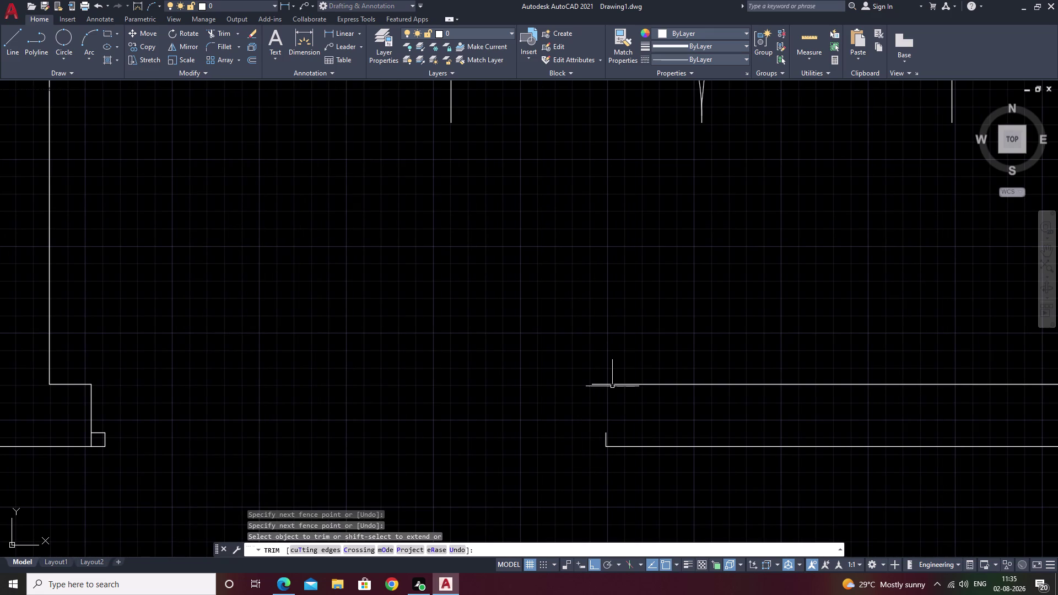
text(ex)
key(space)
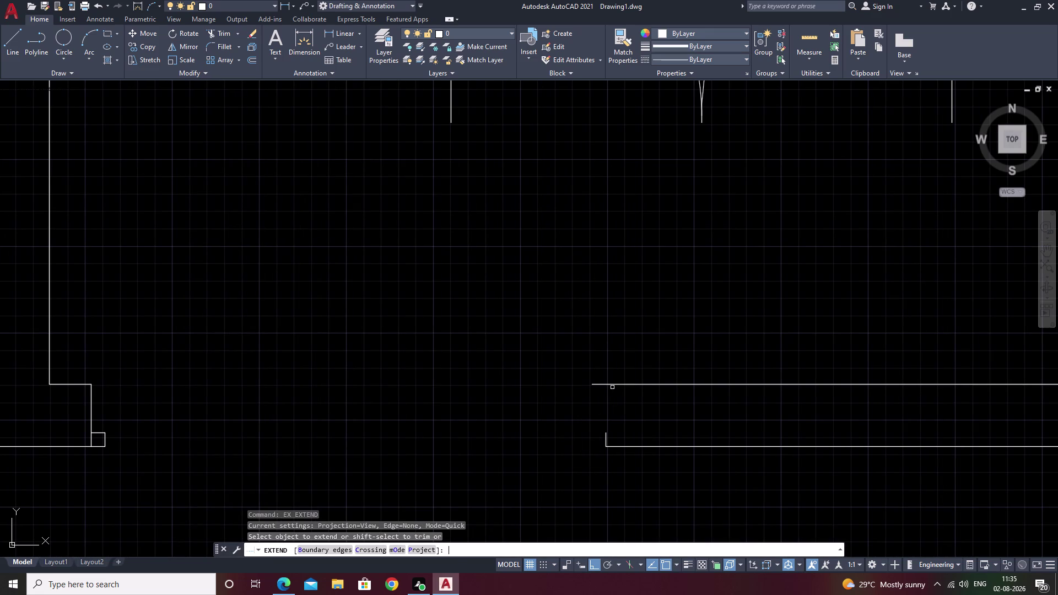
click(604, 438)
key(Escape)
click(601, 378)
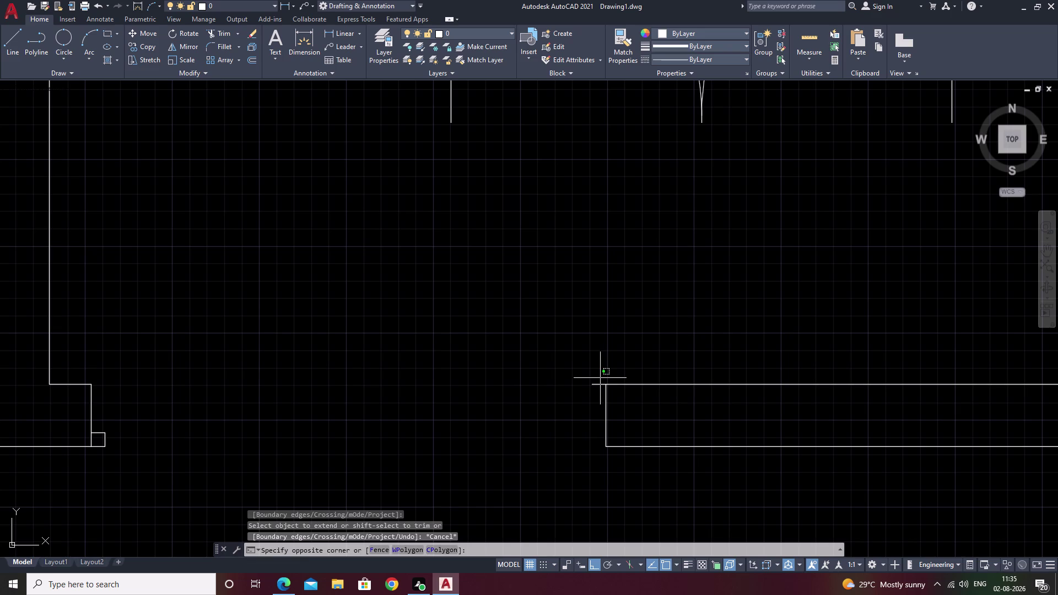
drag(600, 378, 593, 400)
Regenerate the display and trim the top wall line's overhang and corner stub.
text(re)
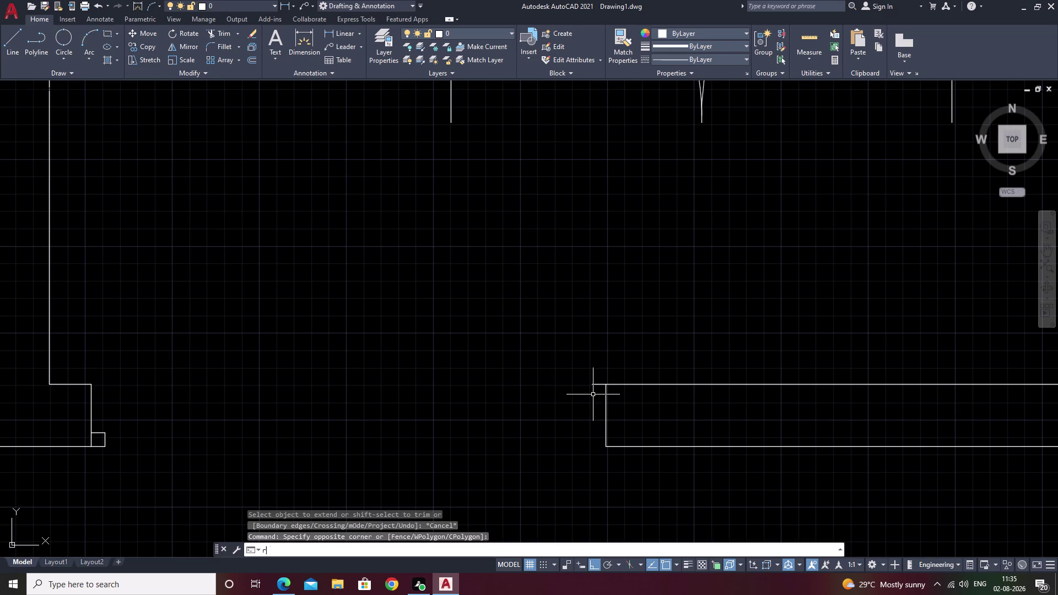
key(space)
drag(604, 365, 596, 400)
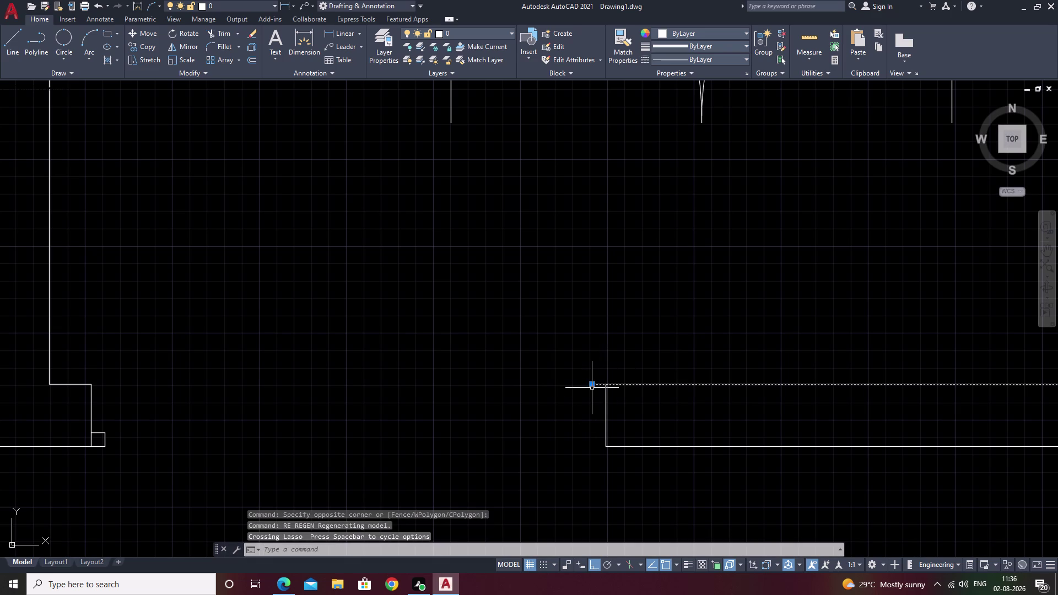
key(Escape)
text(tr)
key(space)
drag(598, 379, 597, 389)
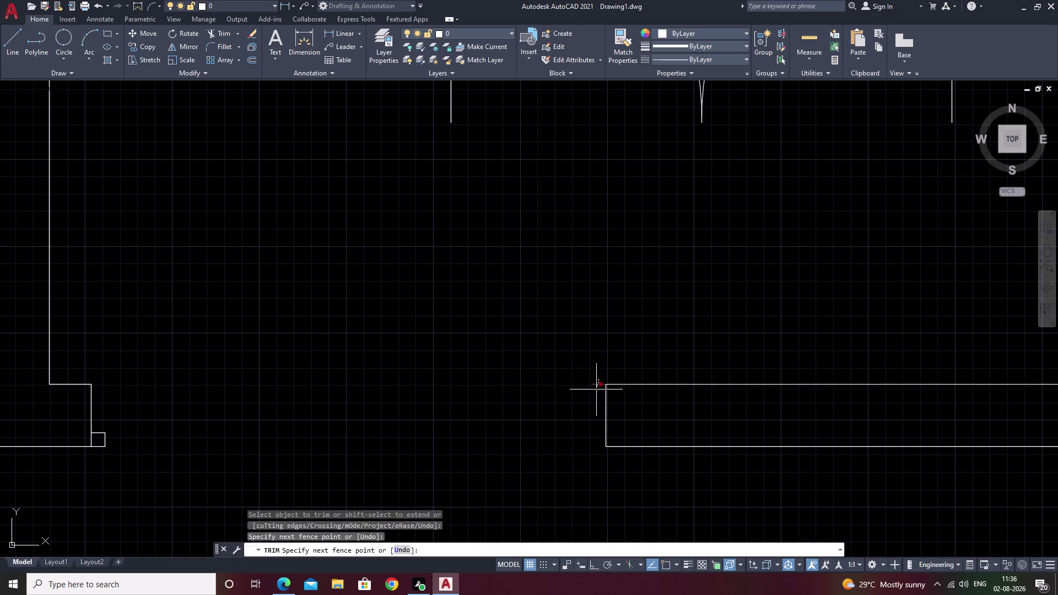
drag(597, 389, 597, 390)
scroll(down, 3)
middle_drag(589, 401, 598, 366)
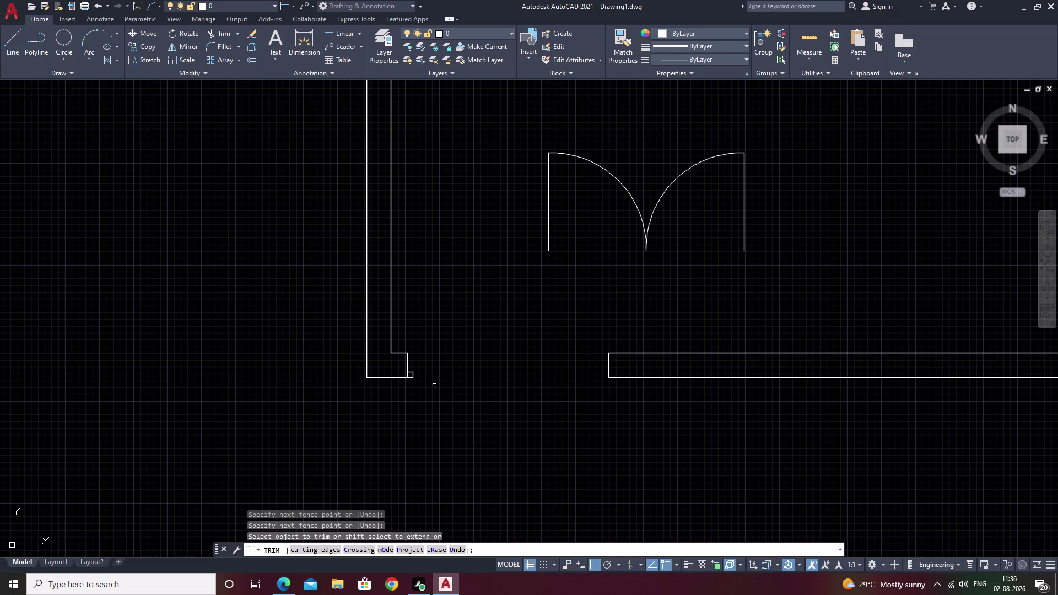
scroll(up, 3)
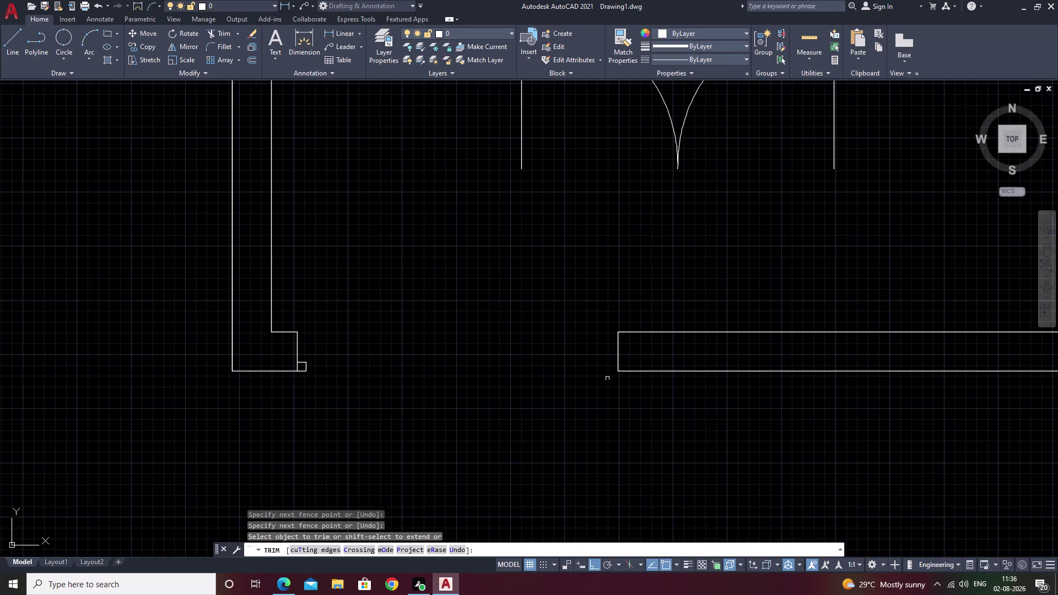
Start a new line at the right wall's lower corner.
text(l)
key(space)
key(Escape)
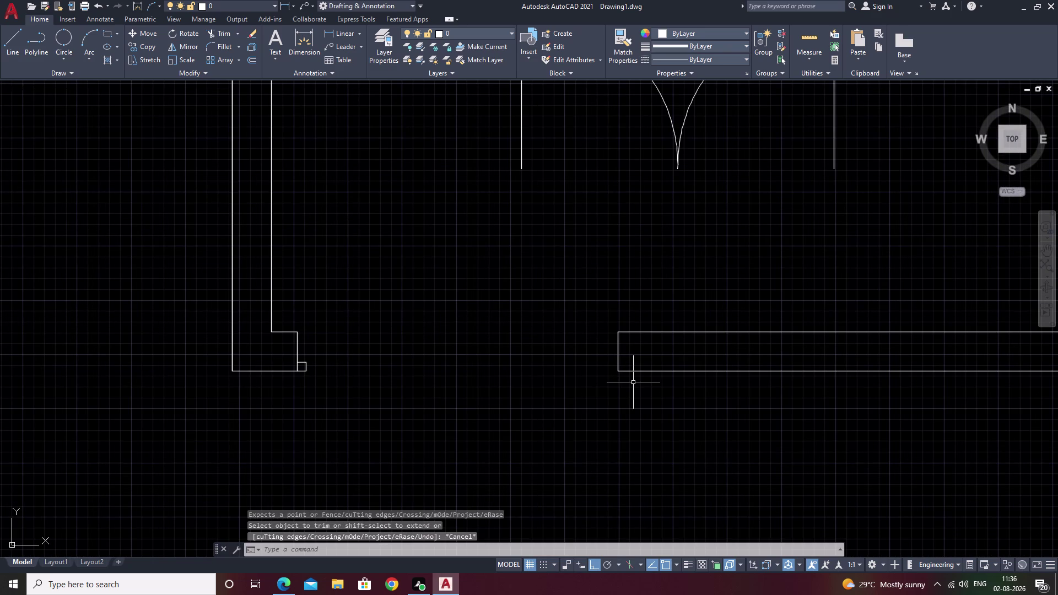
text(l)
key(space)
click(620, 372)
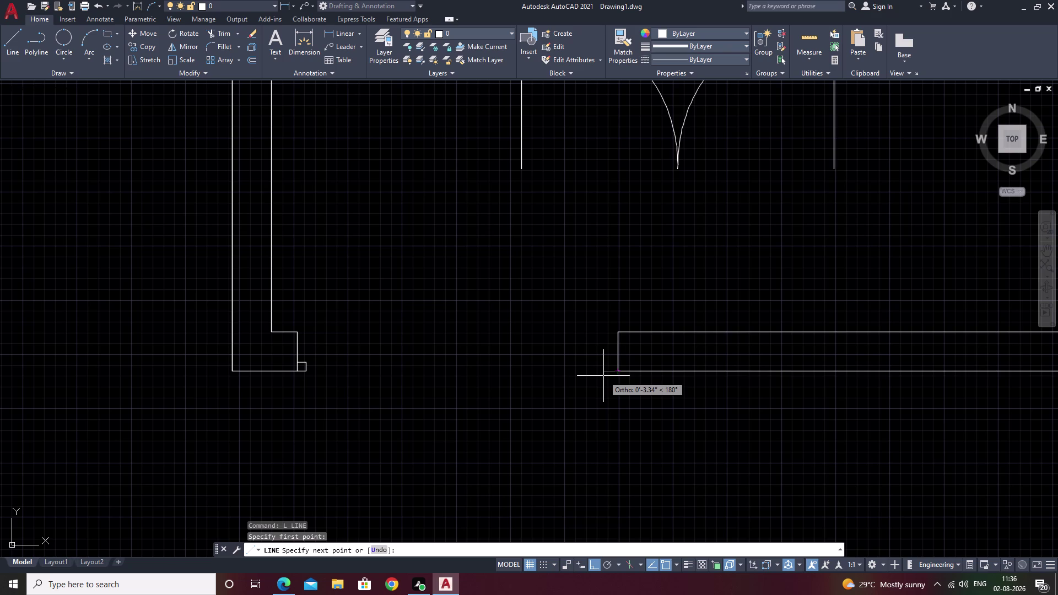
Complete the corner square with three 2" sides.
text(2)
key(space)
text(2)
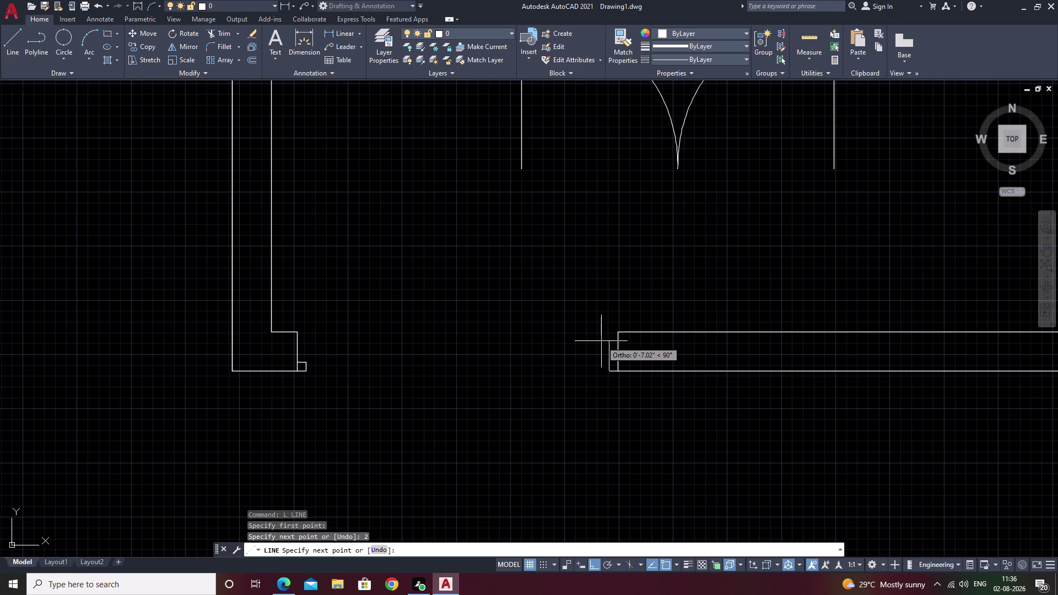
key(space)
text(2)
key(space)
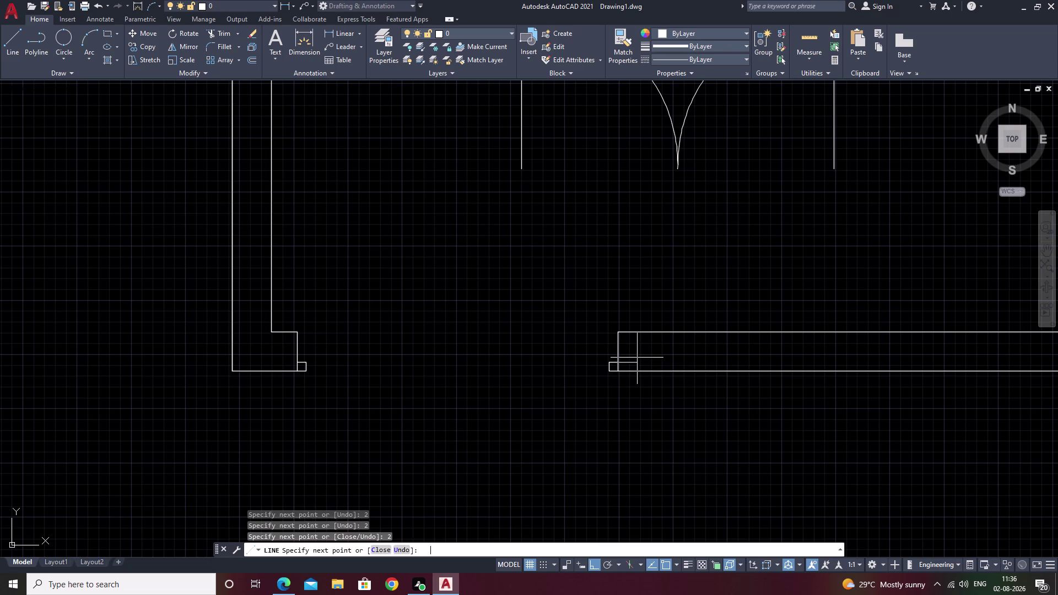
key(Escape)
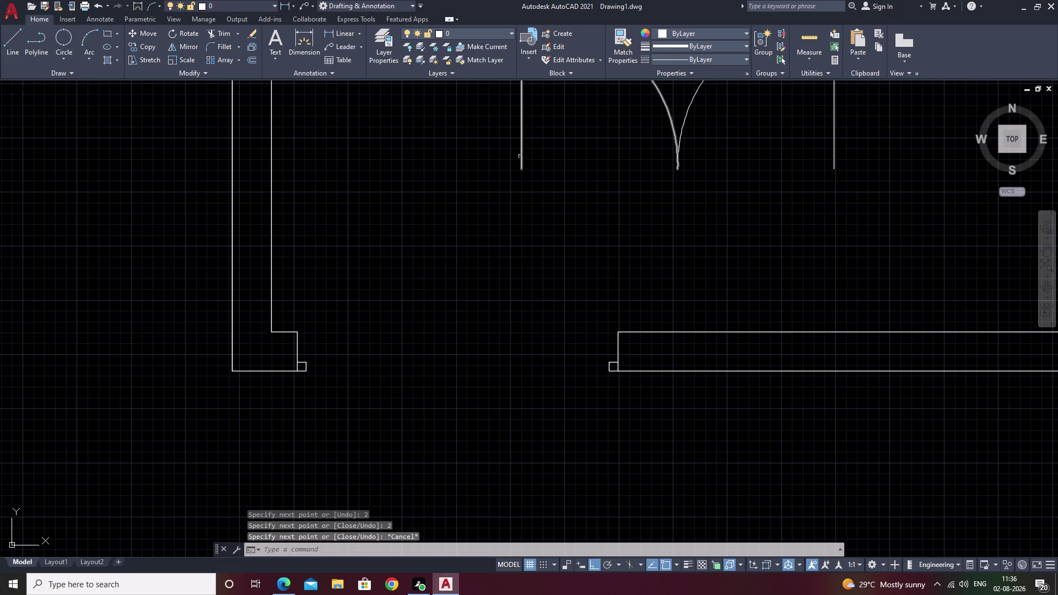
Select both gate leaves and begin moving them from a base point.
click(520, 157)
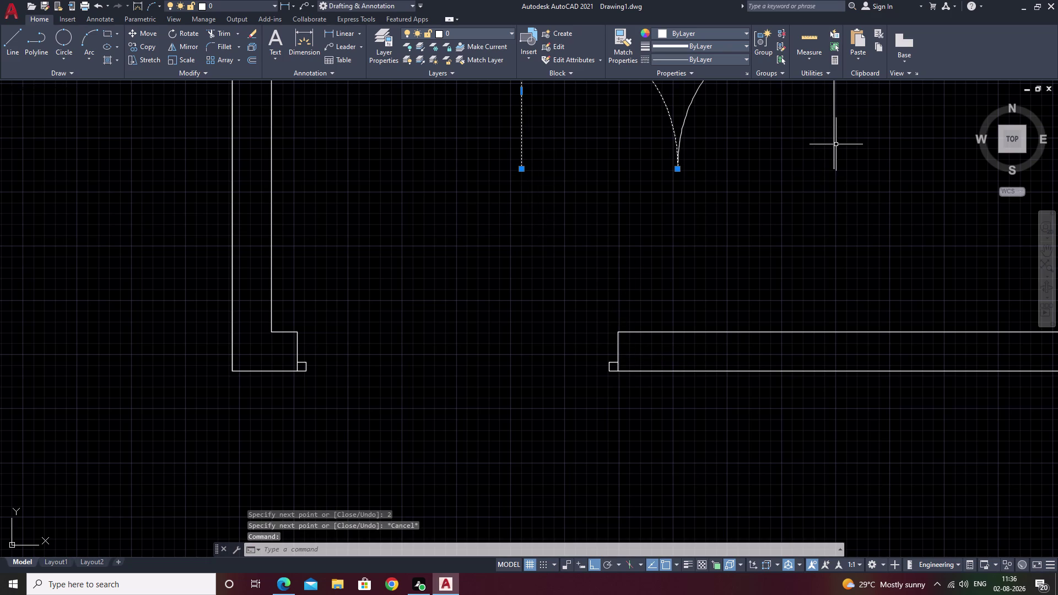
click(835, 144)
text(m)
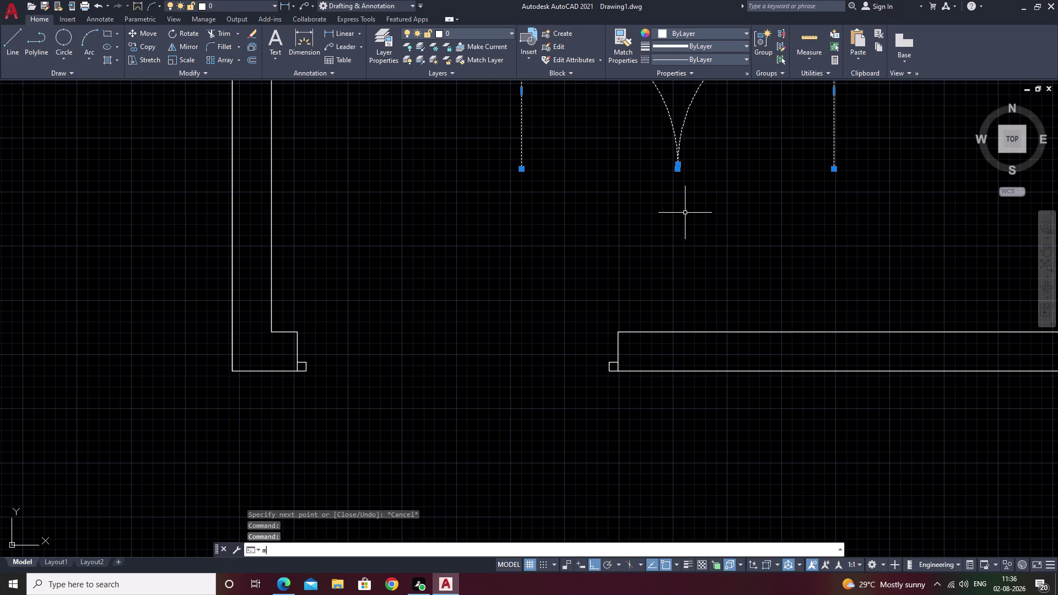
key(space)
double_click(524, 168)
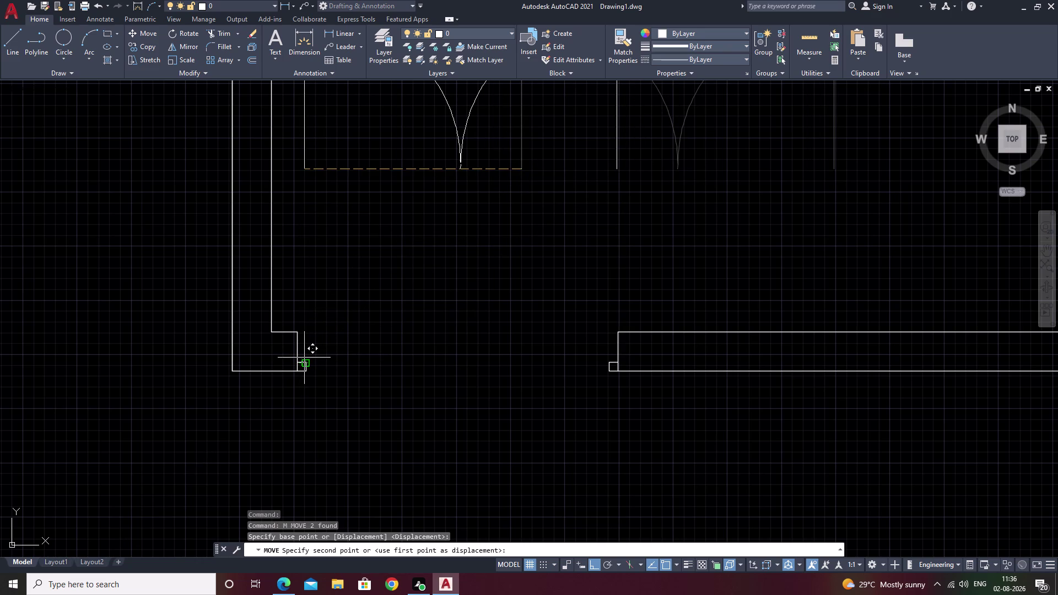
Place the moved gate pieces at the wall end.
scroll(up, 3)
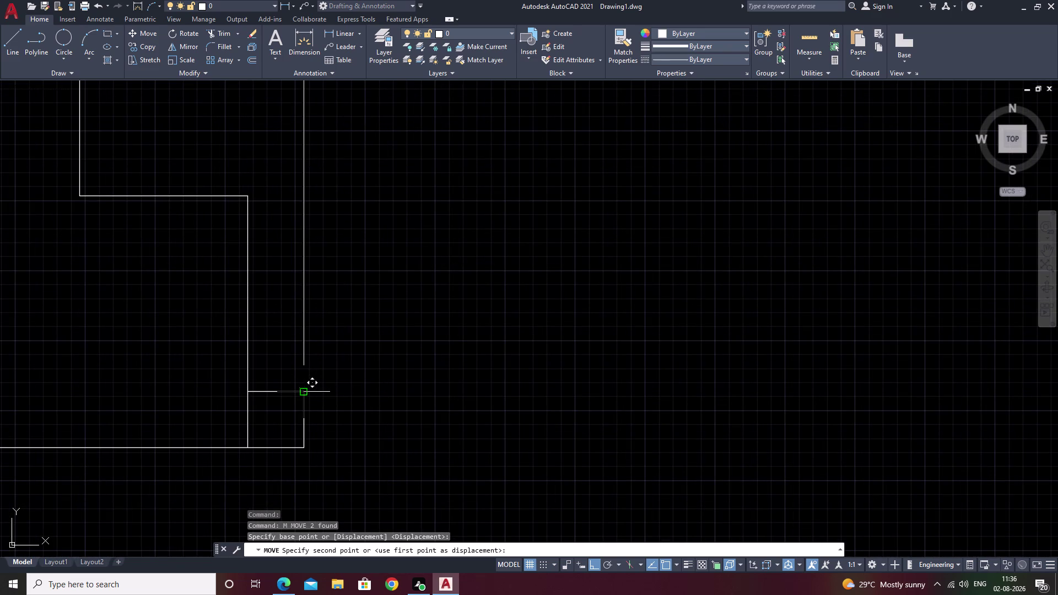
click(302, 391)
scroll(down, 3)
middle_drag(627, 382, 400, 378)
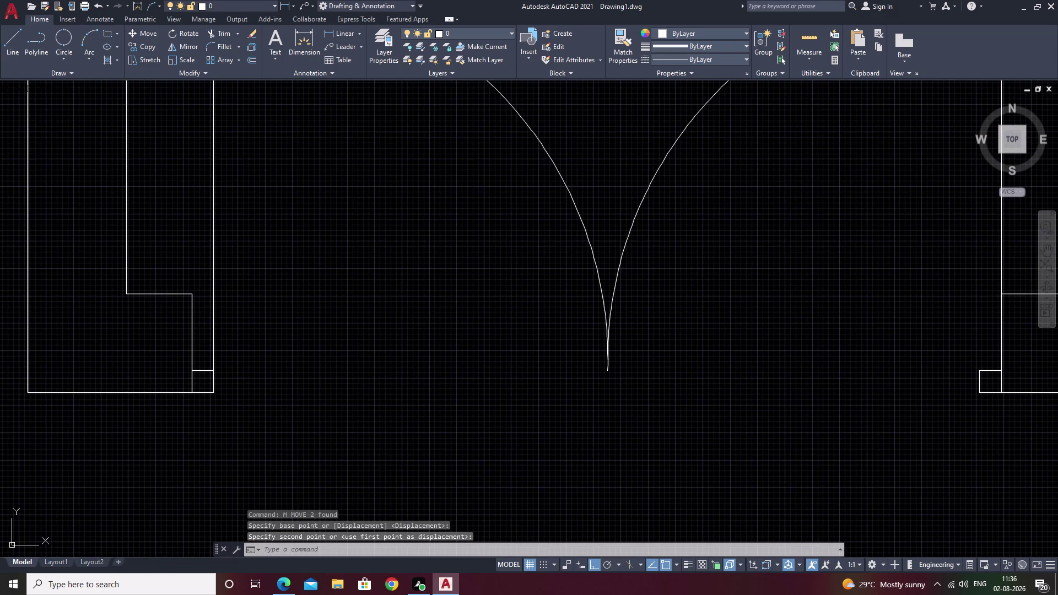
Zoom in on the right gate post and cancel the pending command.
scroll(down, 3)
middle_drag(912, 314, 609, 343)
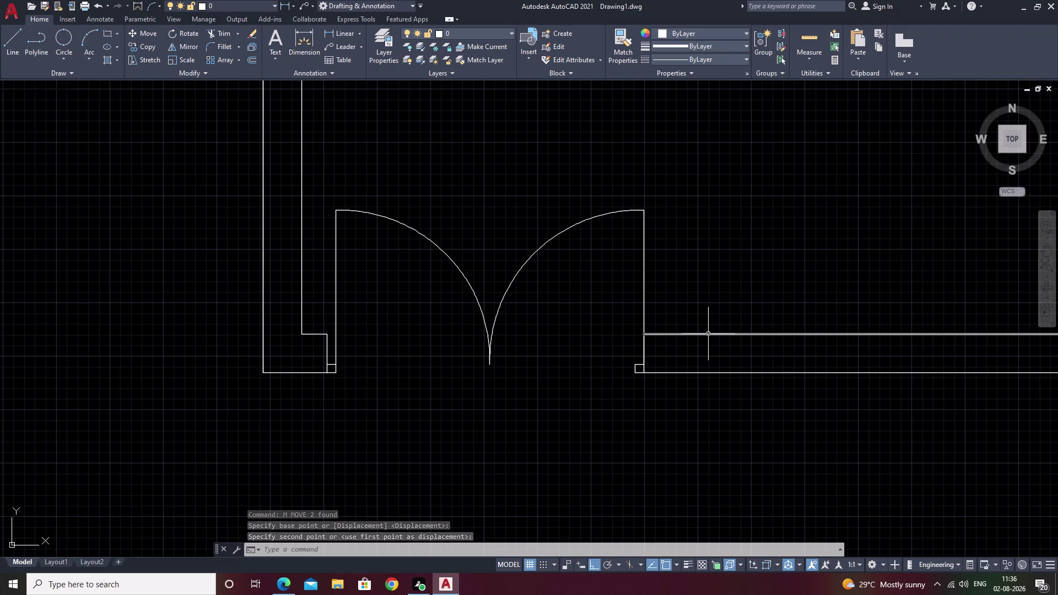
key(grave)
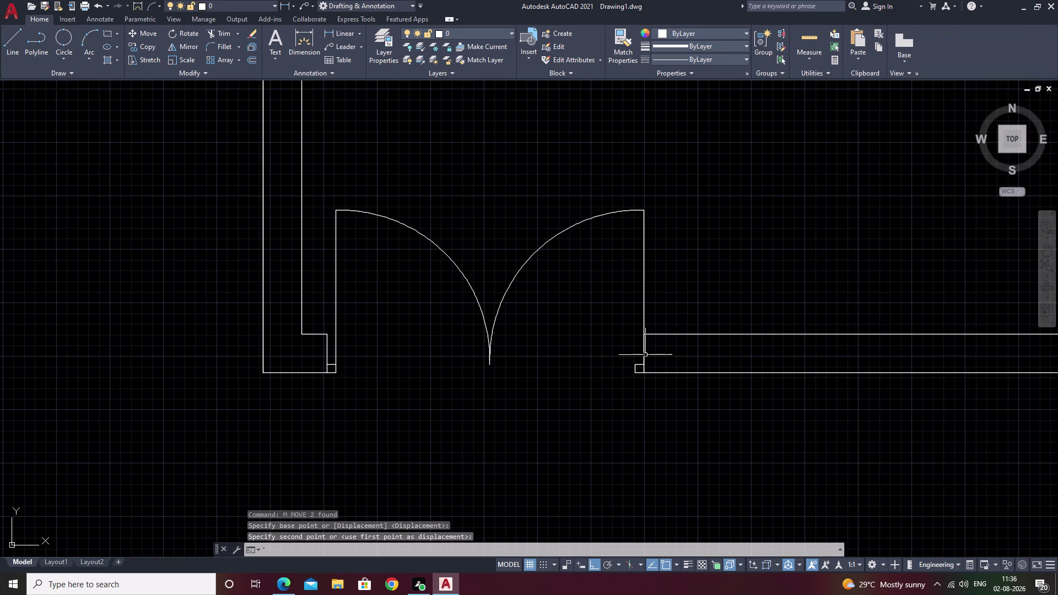
click(646, 355)
click(637, 368)
drag(667, 335, 640, 380)
drag(640, 380, 640, 381)
key(Escape)
scroll(up, 3)
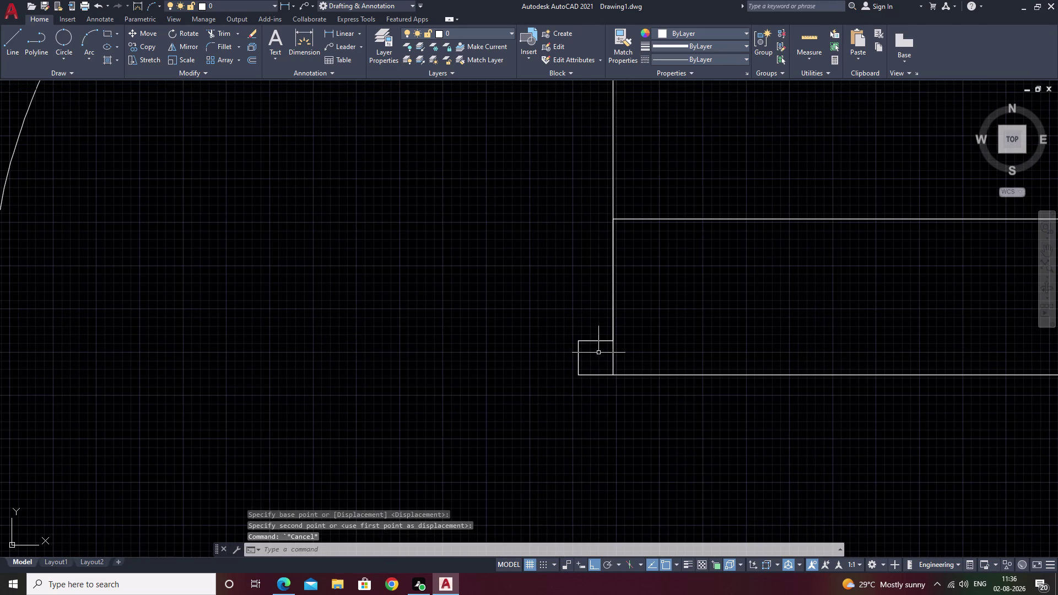
Window-select the post square, then dismiss the accidentally opened NETLOAD dialog.
click(596, 339)
double_click(594, 340)
key(Escape)
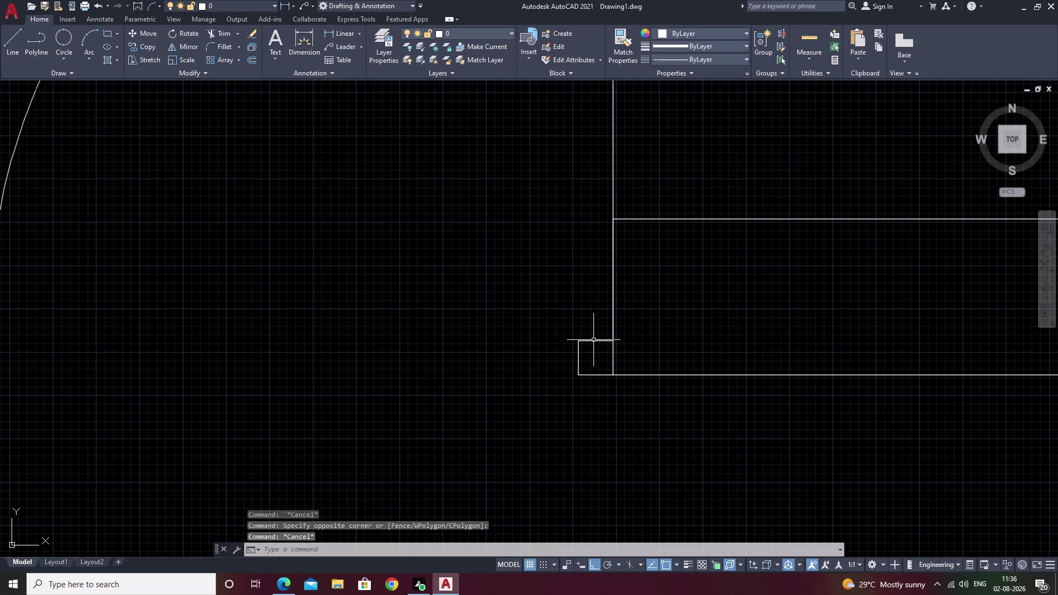
drag(600, 331, 595, 411)
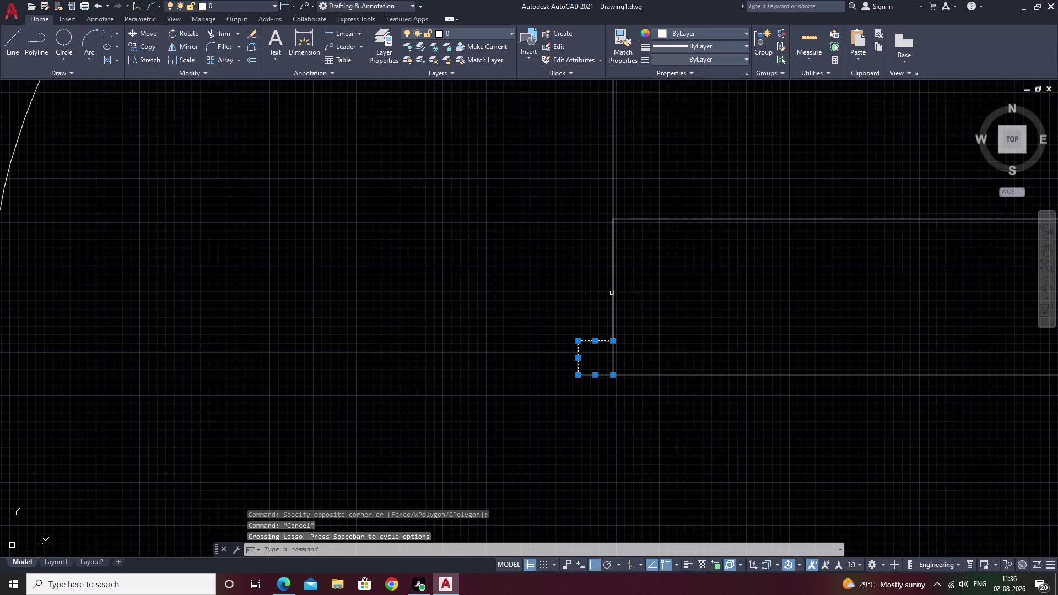
click(639, 218)
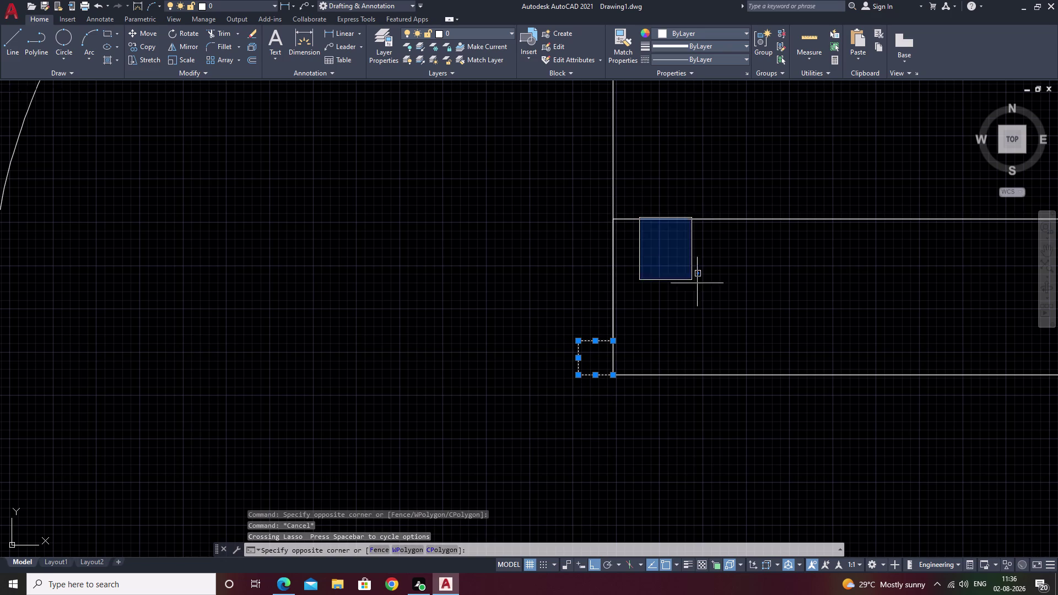
key(Escape)
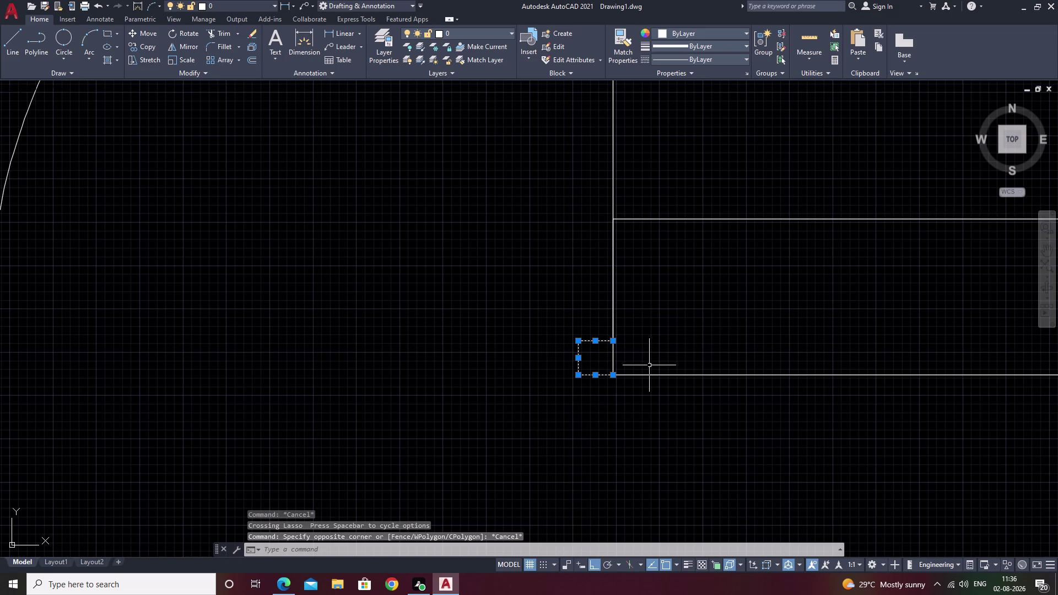
text(n)
key(space)
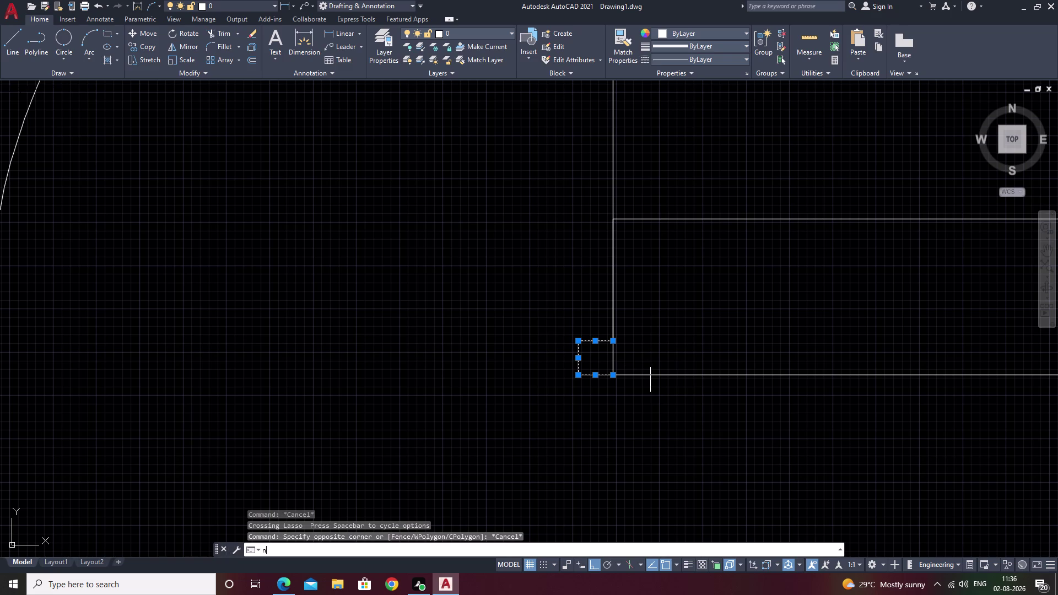
click(699, 157)
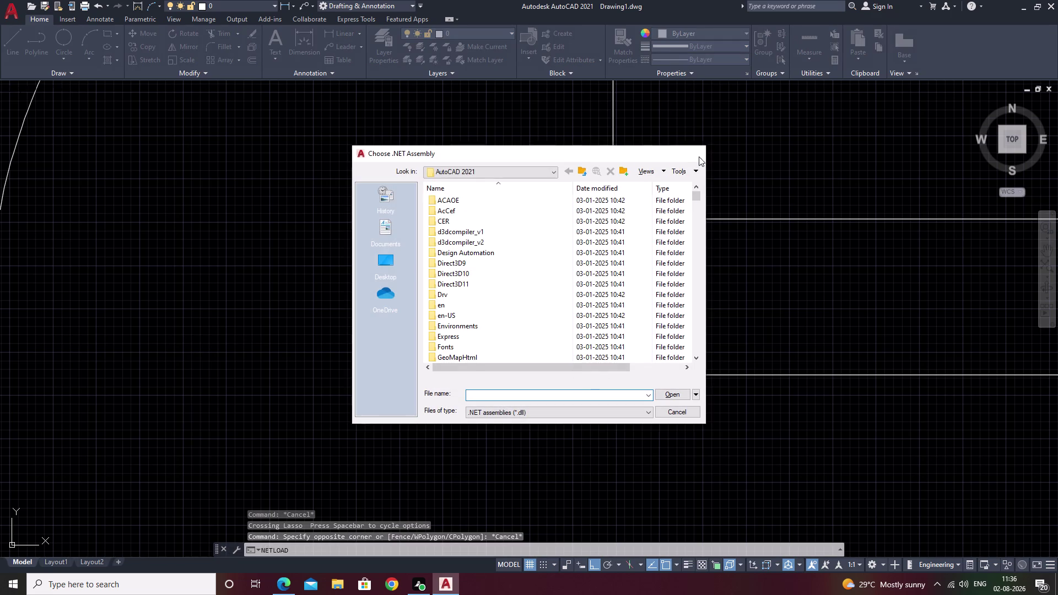
key(Escape)
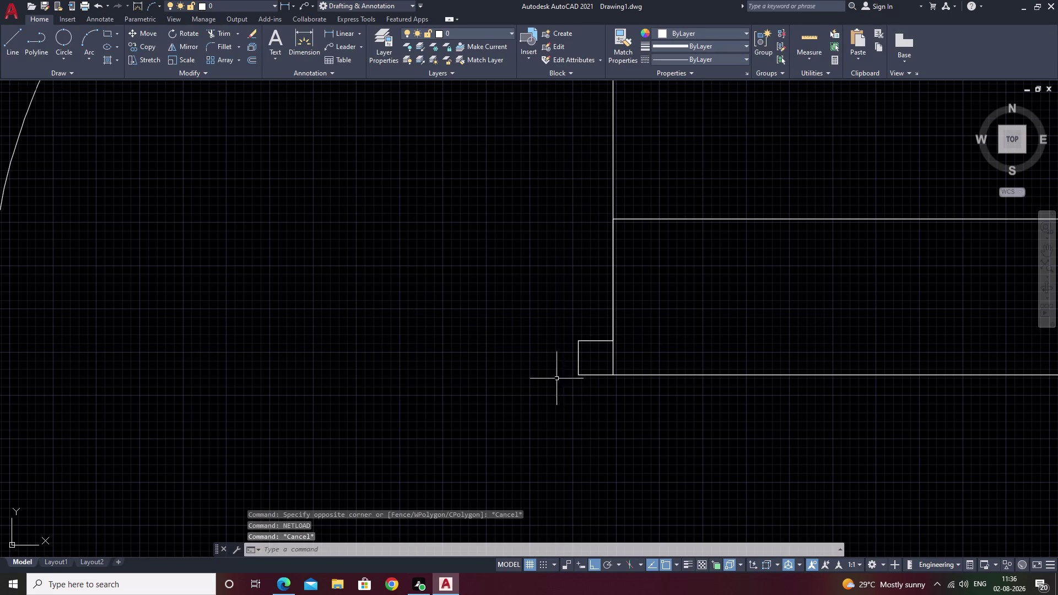
Select the post's edges and close the reopened NETLOAD dialog.
click(590, 339)
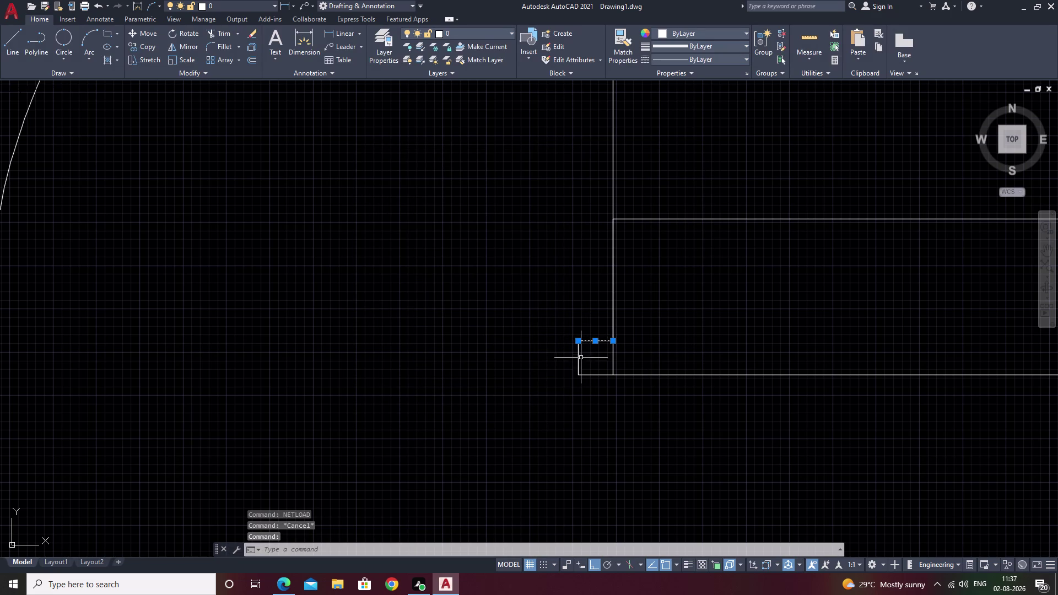
click(579, 360)
click(601, 376)
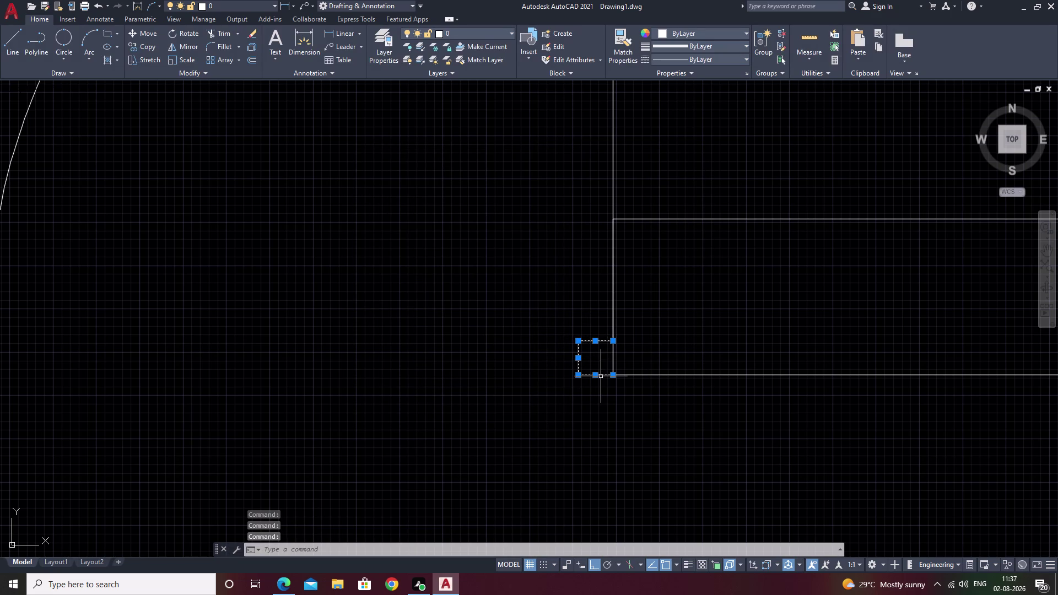
text(n)
key(space)
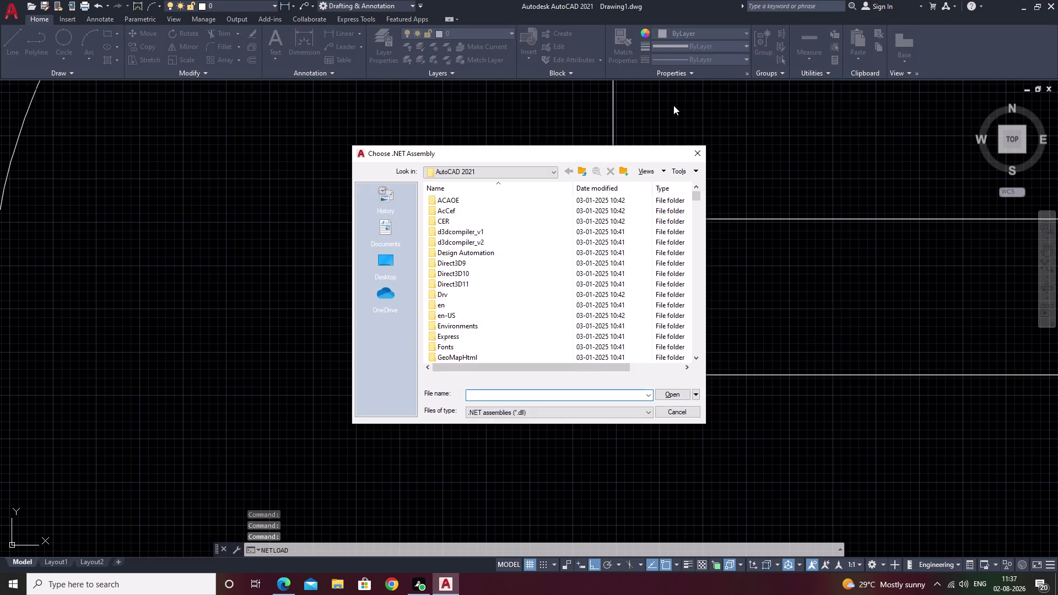
click(696, 153)
key(Escape)
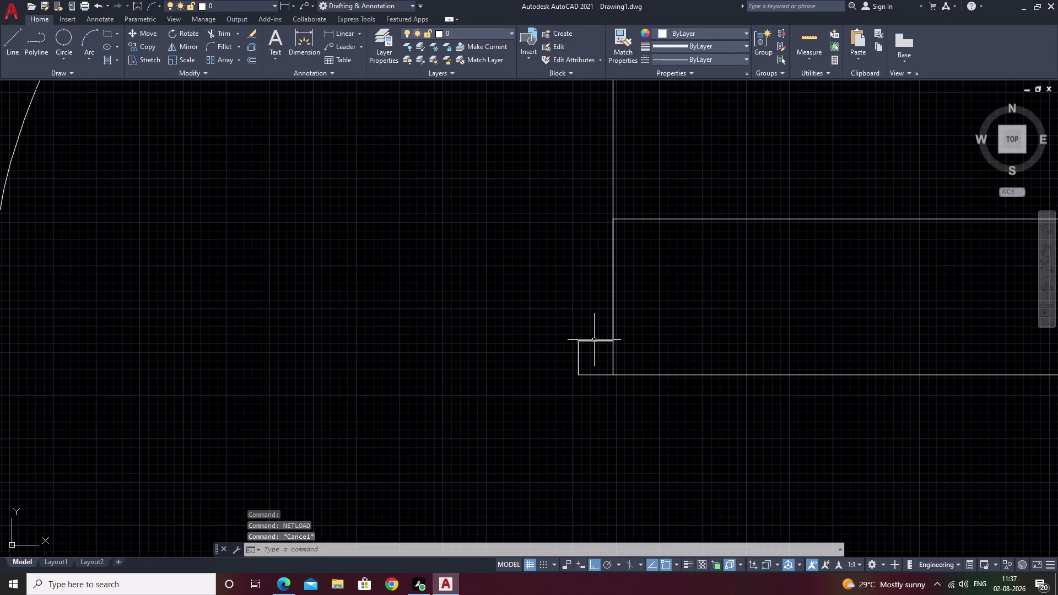
Reselect the post edges, then clear the selection.
click(594, 340)
click(577, 360)
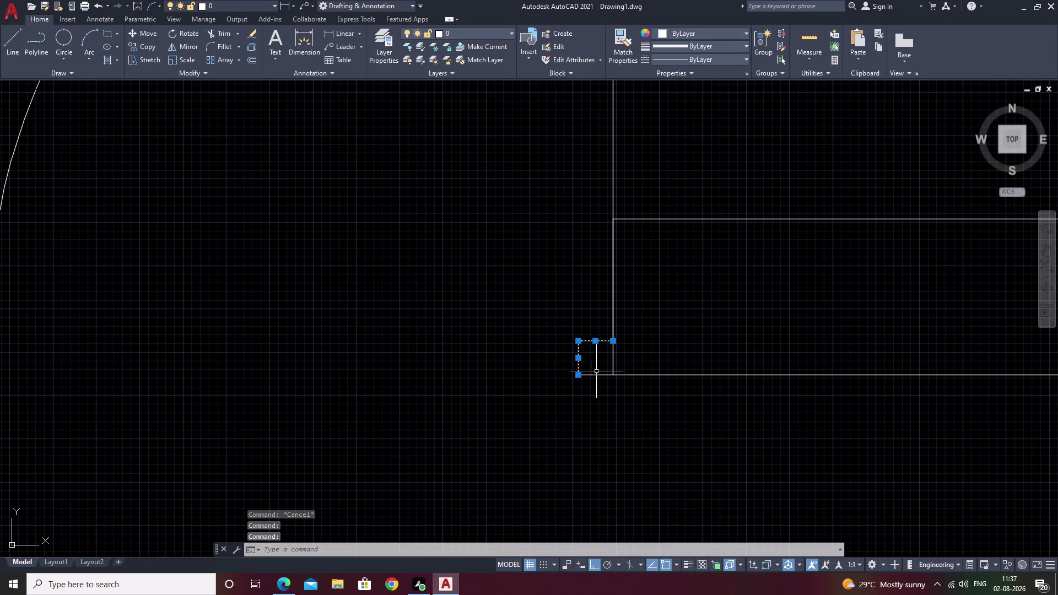
click(597, 374)
click(598, 376)
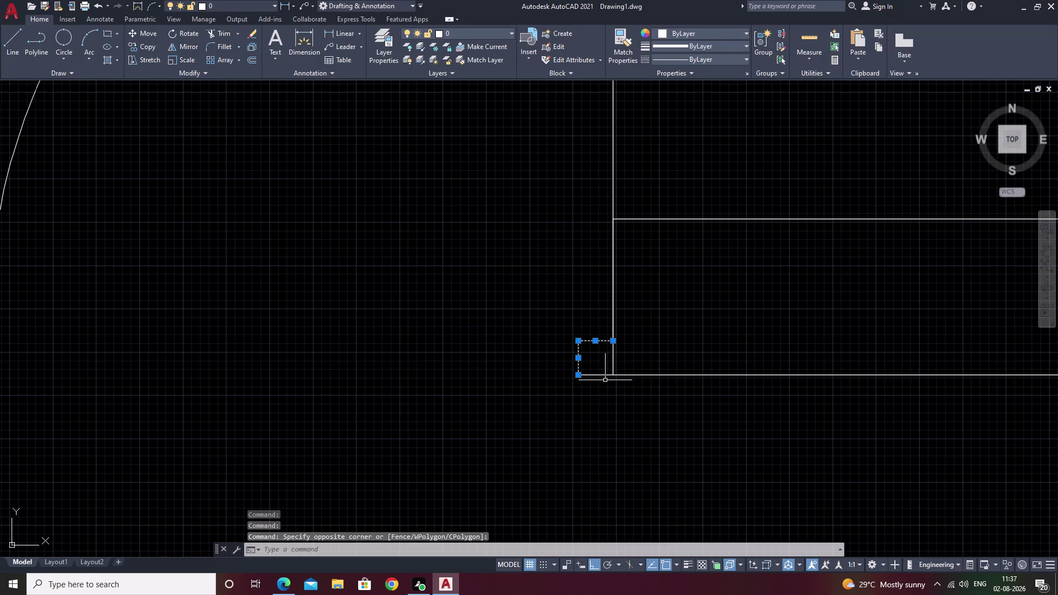
click(599, 373)
click(602, 375)
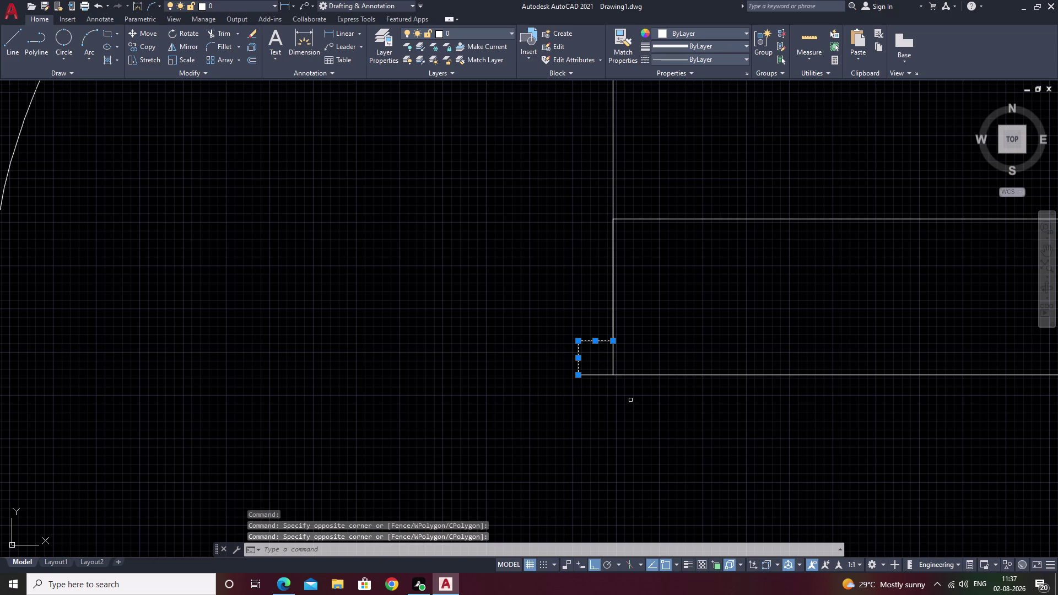
key(Escape)
Crossing-select the post lines and move them from their lower-right corner.
scroll(up, 3)
drag(589, 290, 540, 325)
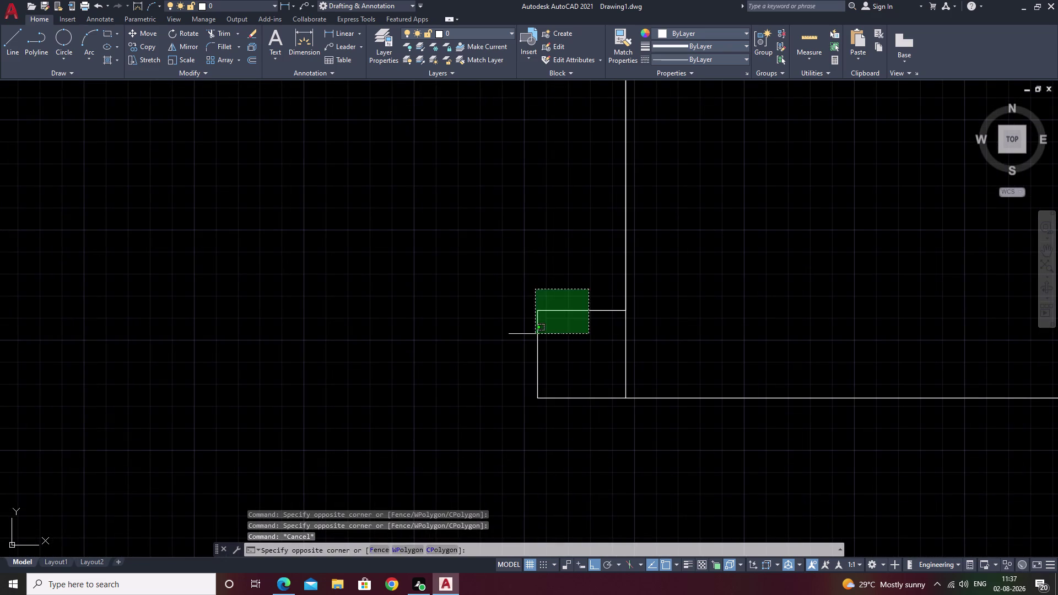
drag(540, 325, 606, 430)
text(m)
key(space)
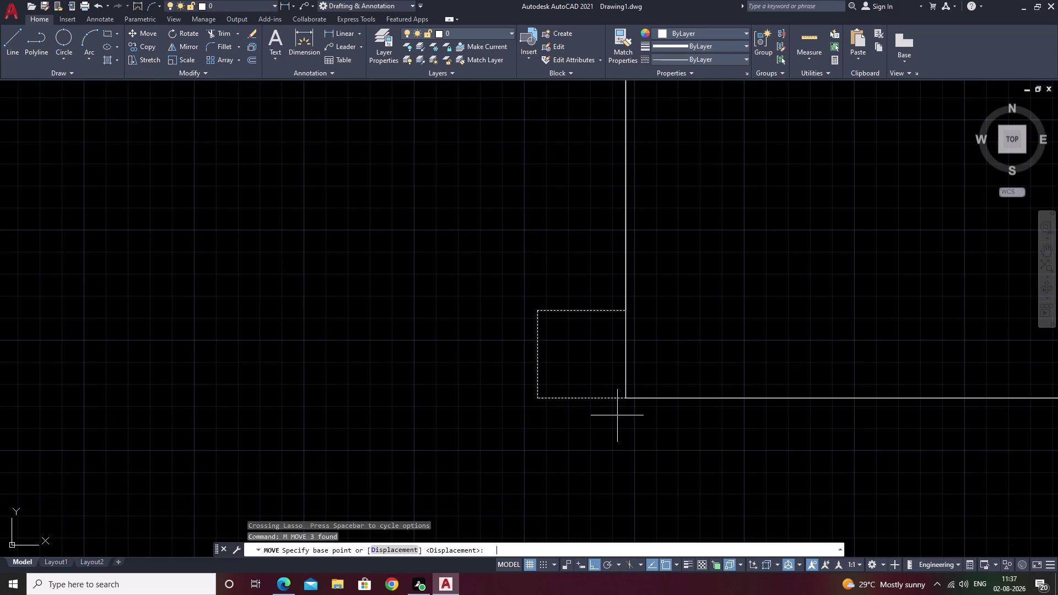
click(540, 400)
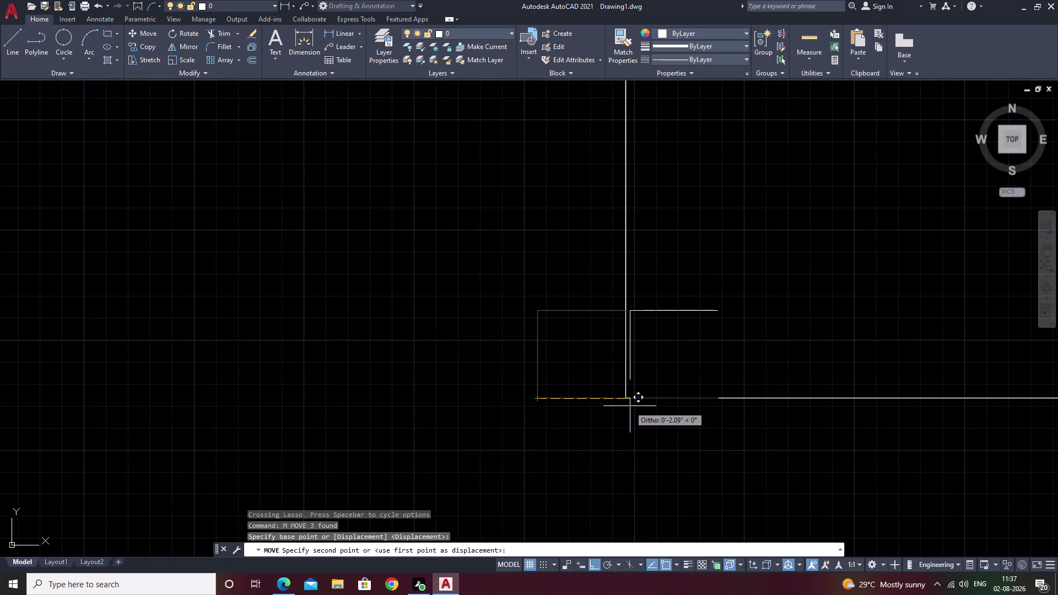